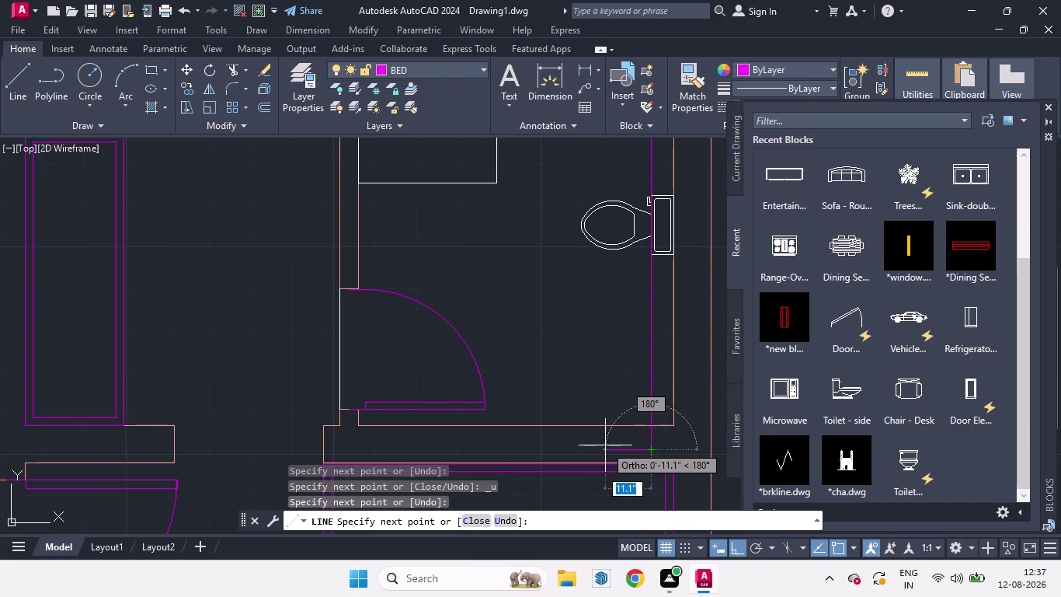
Finish the current line and draw a rectangular counter in the bathroom corner.
key(space)
text(RE)
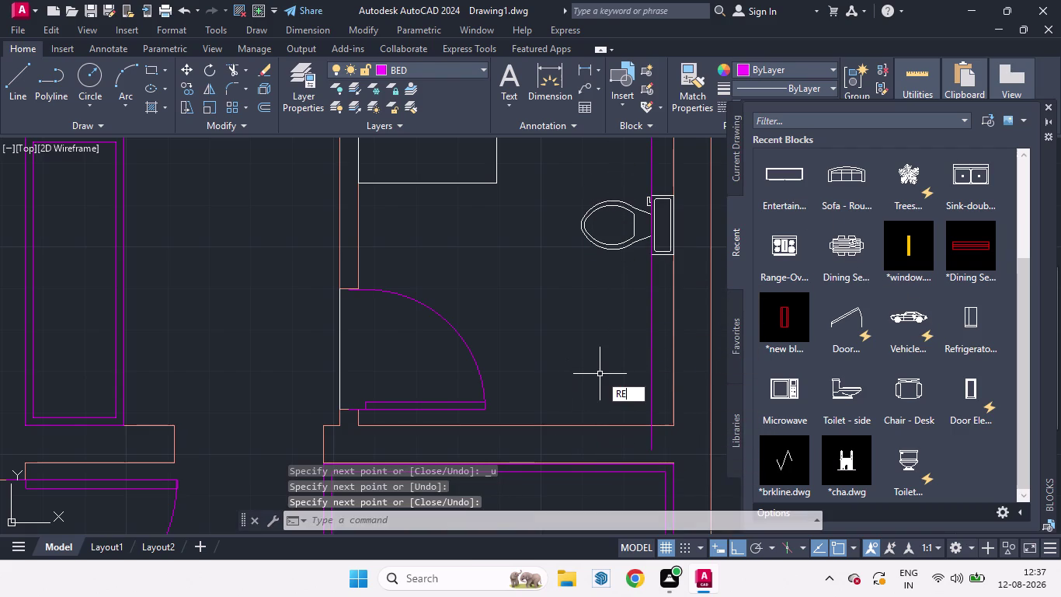
text(C)
key(Return)
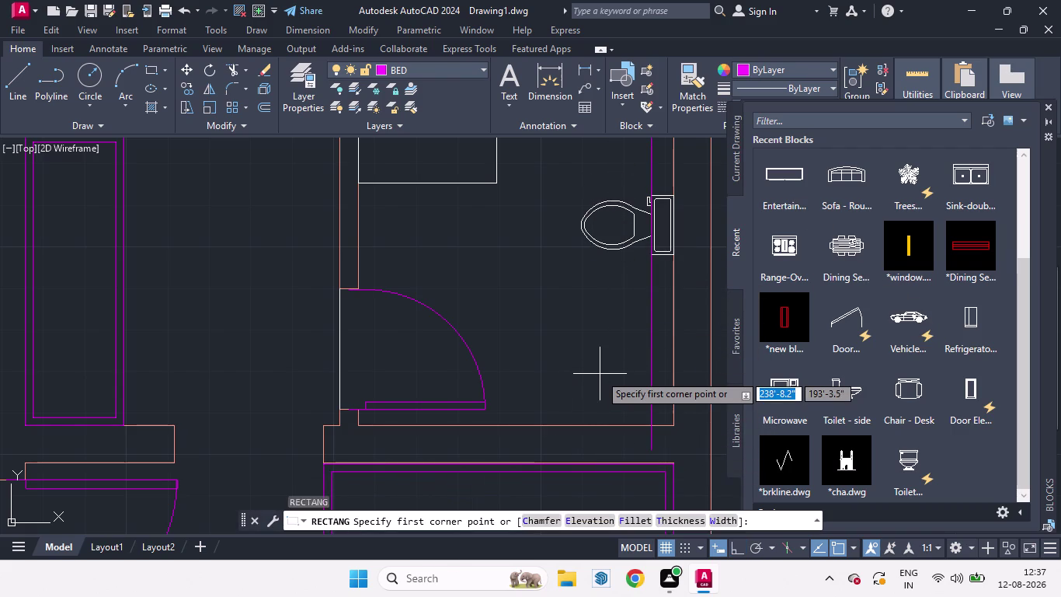
click(670, 426)
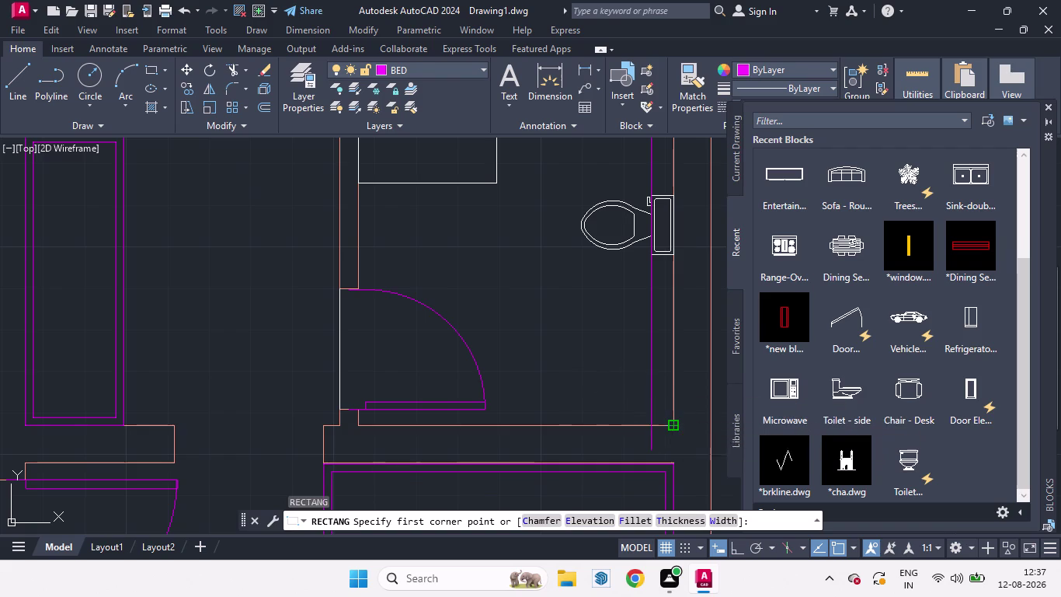
click(596, 311)
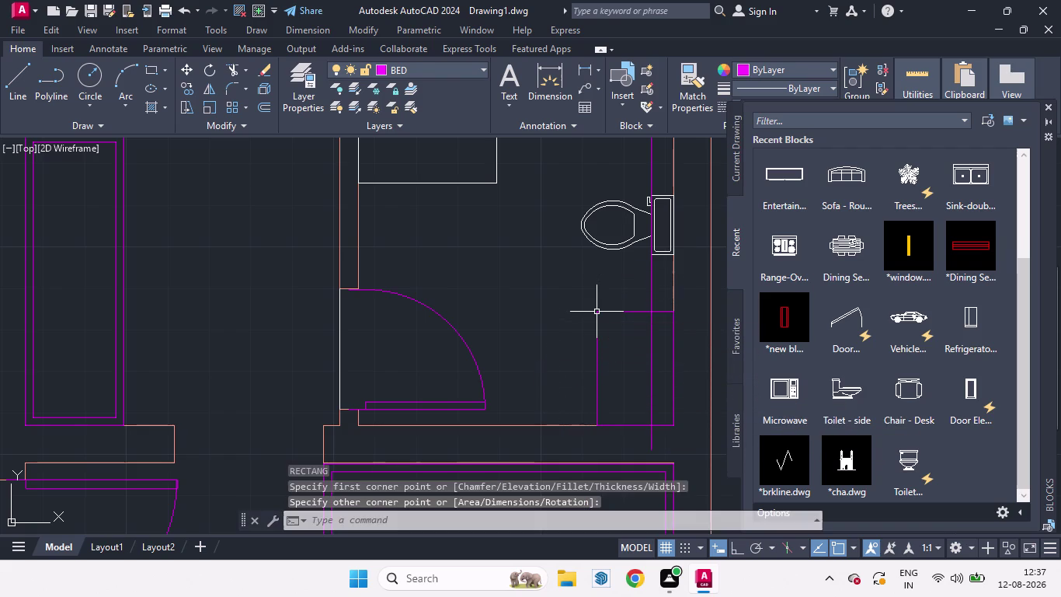
Trim the wall line and leftover segment running through the new counter.
text(TR)
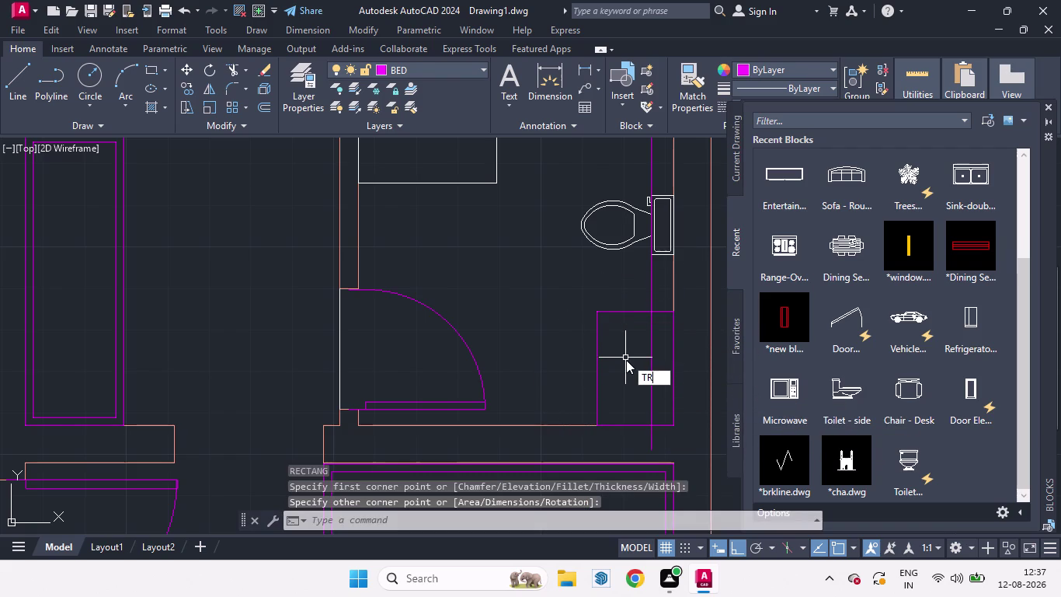
key(Return)
key(Return)
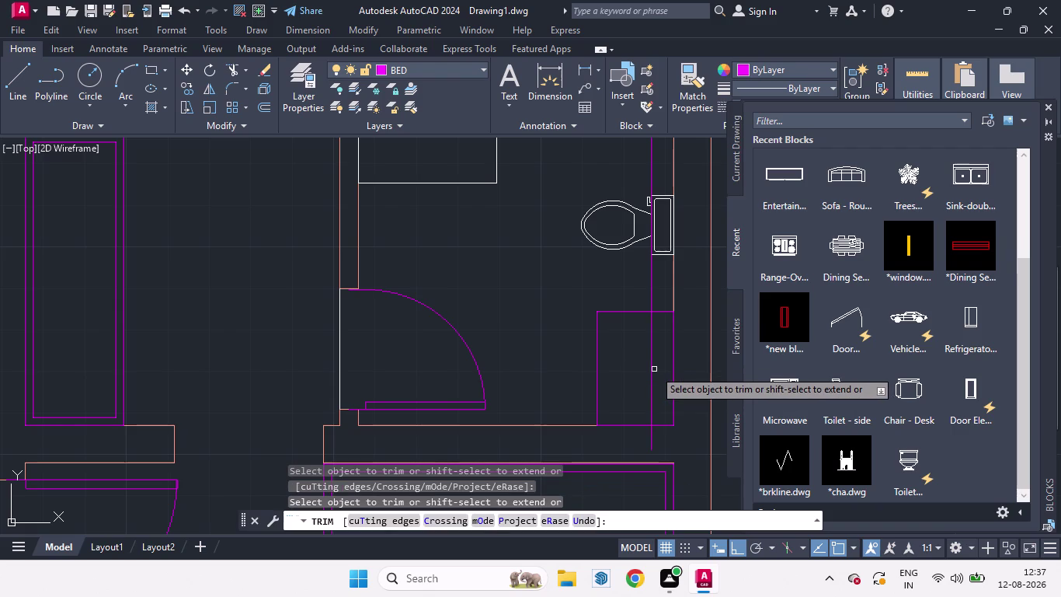
click(652, 369)
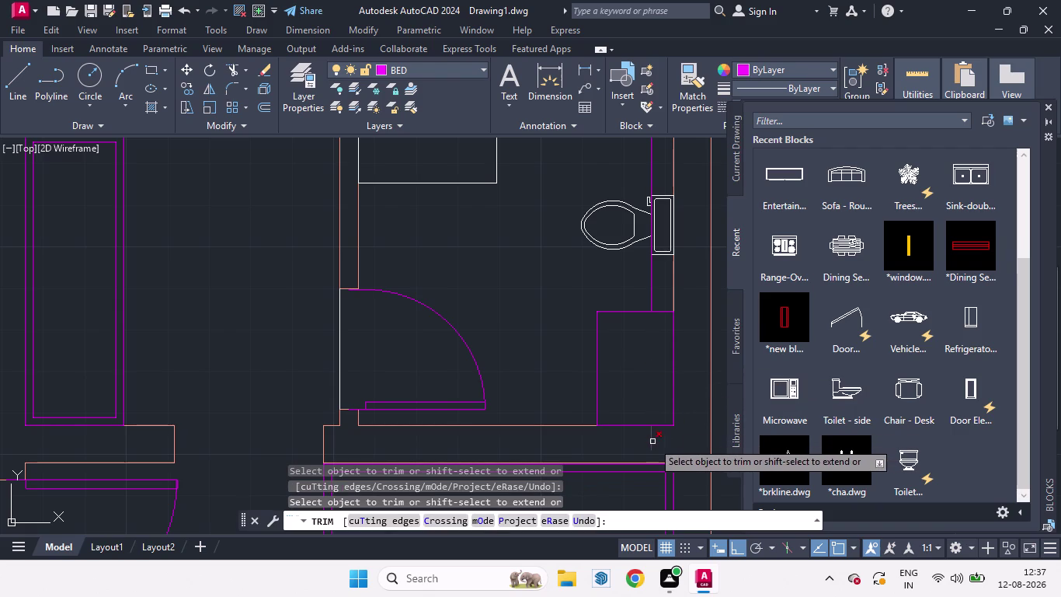
click(653, 441)
scroll(down, 3)
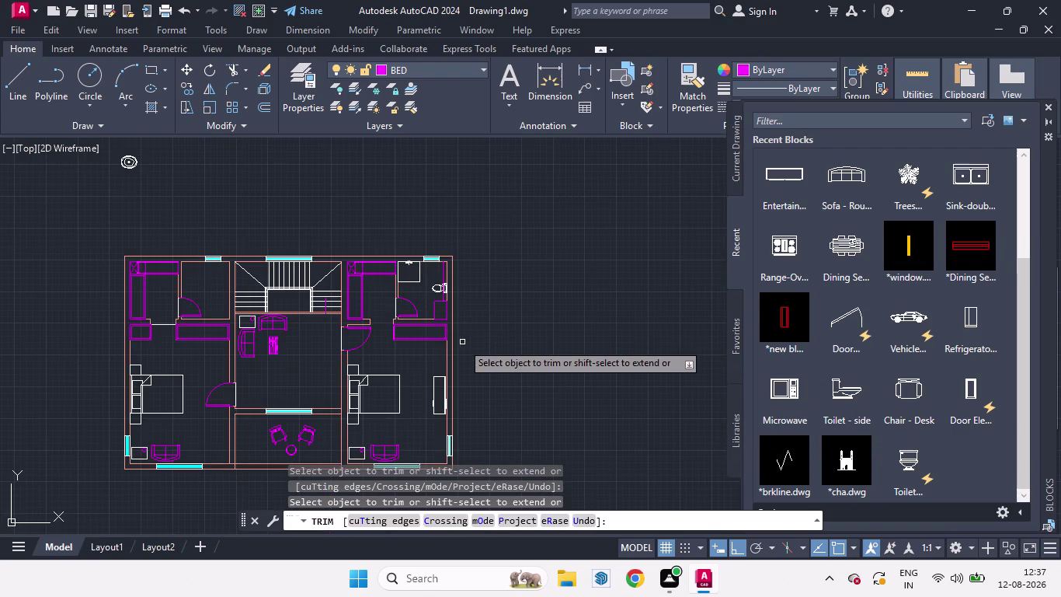
key(space)
scroll(up, 3)
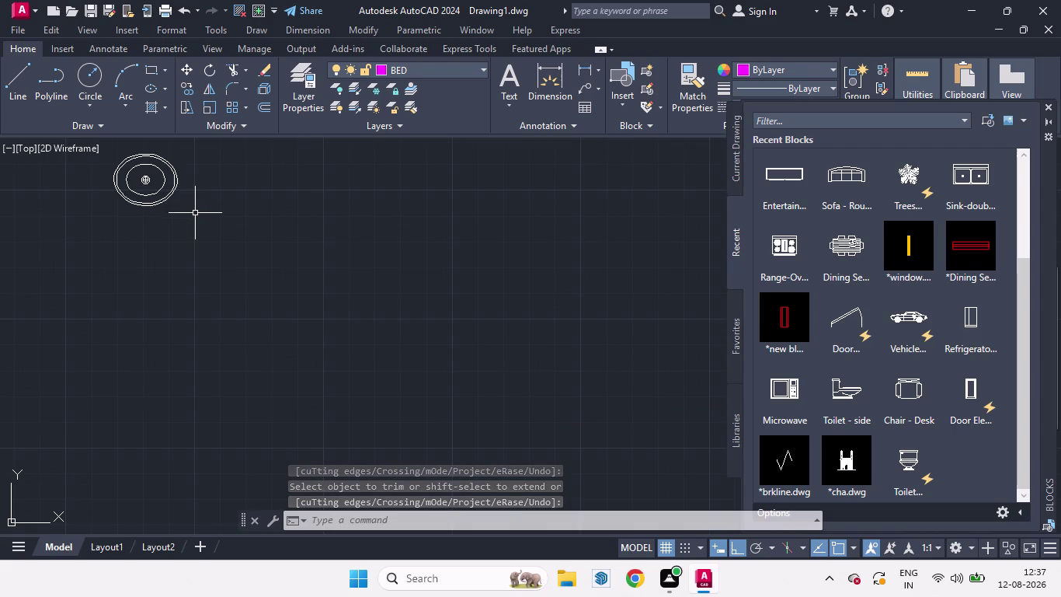
Rotate the washbasin symbol 270°.
drag(184, 207, 177, 205)
click(109, 149)
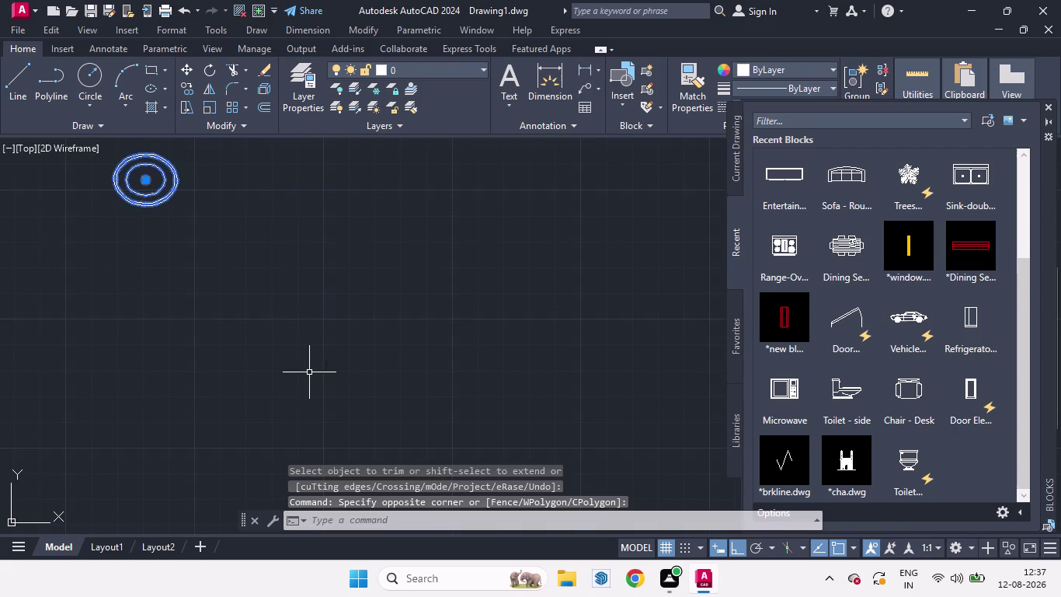
text(RO)
key(Return)
click(261, 351)
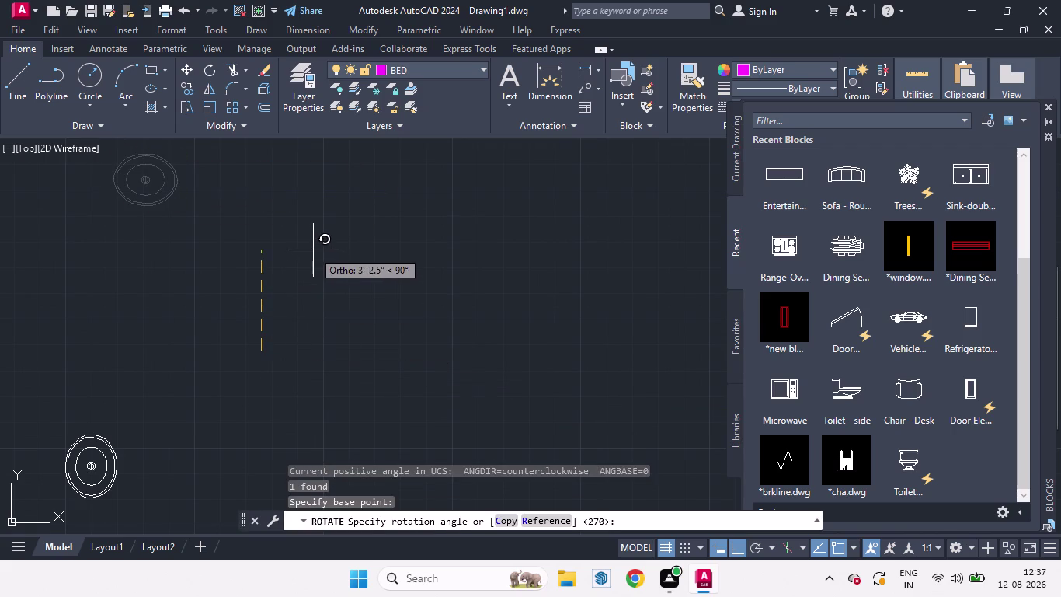
click(313, 250)
scroll(down, 3)
scroll(up, 3)
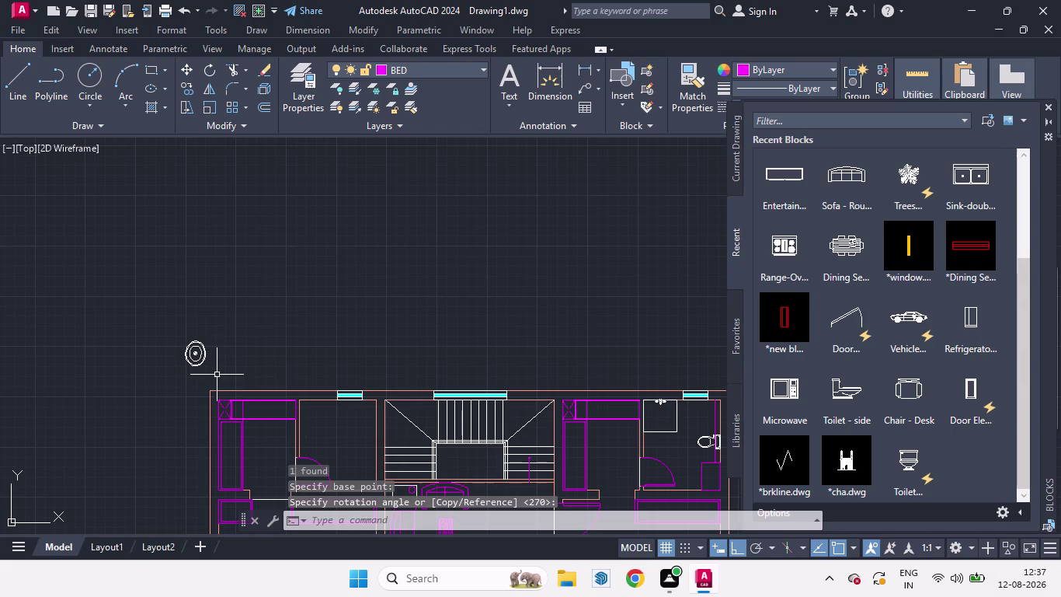
scroll(up, 3)
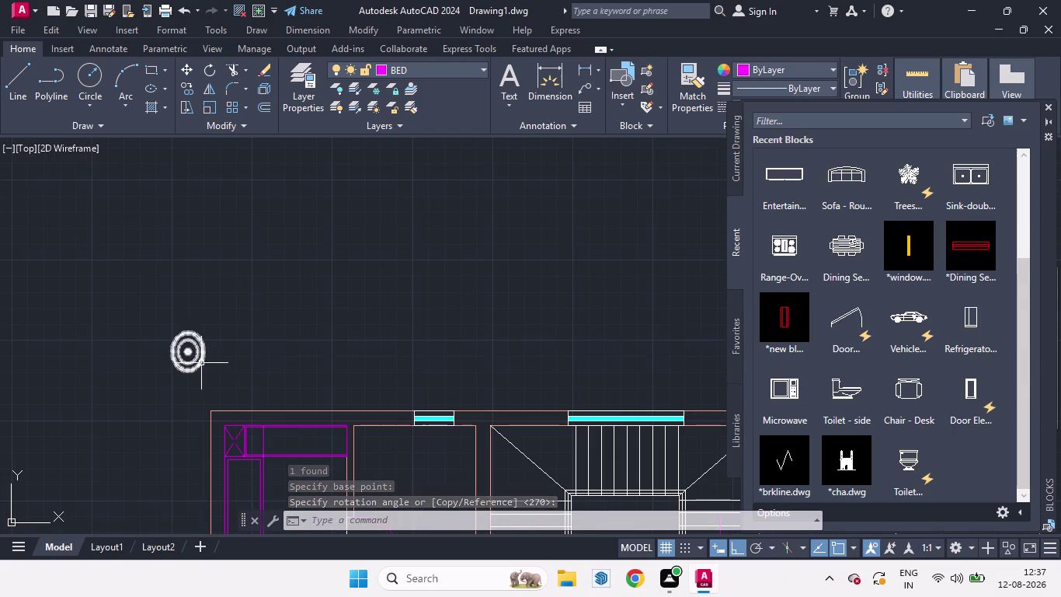
Scale the washbasin down to a smaller size.
click(201, 362)
key(s)
key(c)
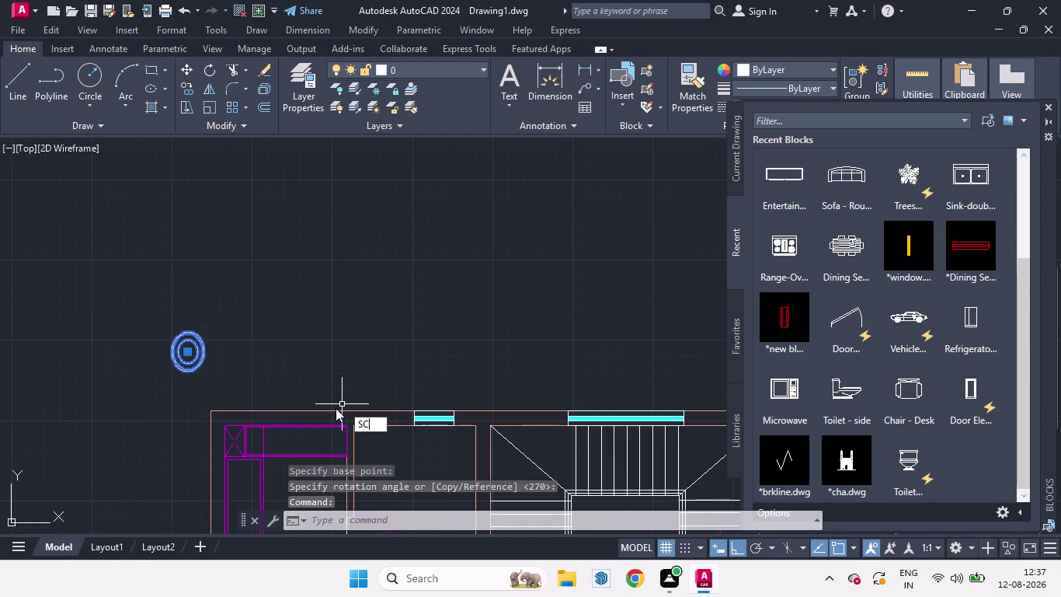
key(Return)
click(224, 379)
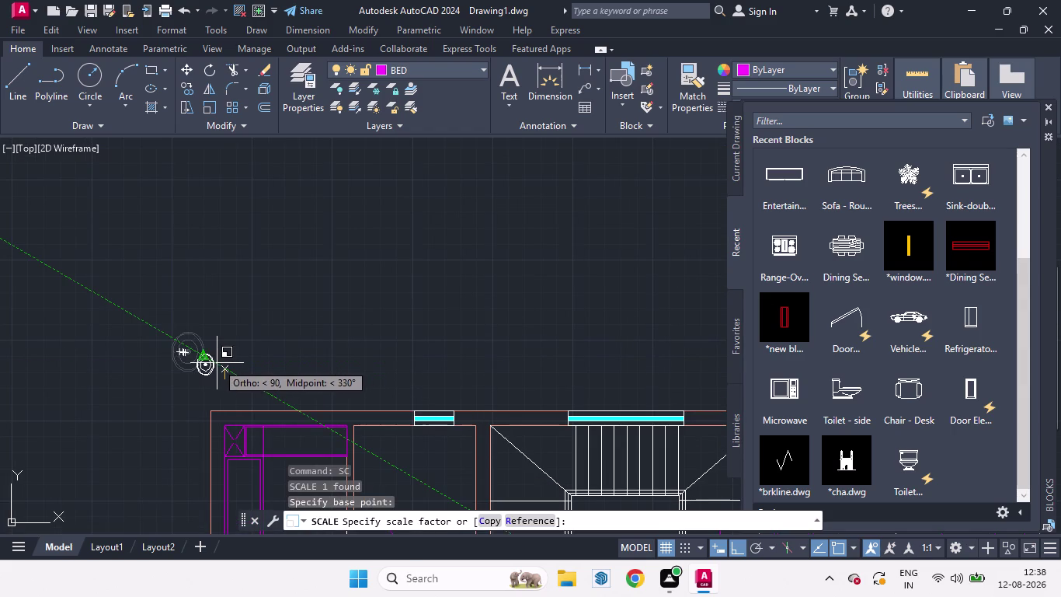
click(216, 362)
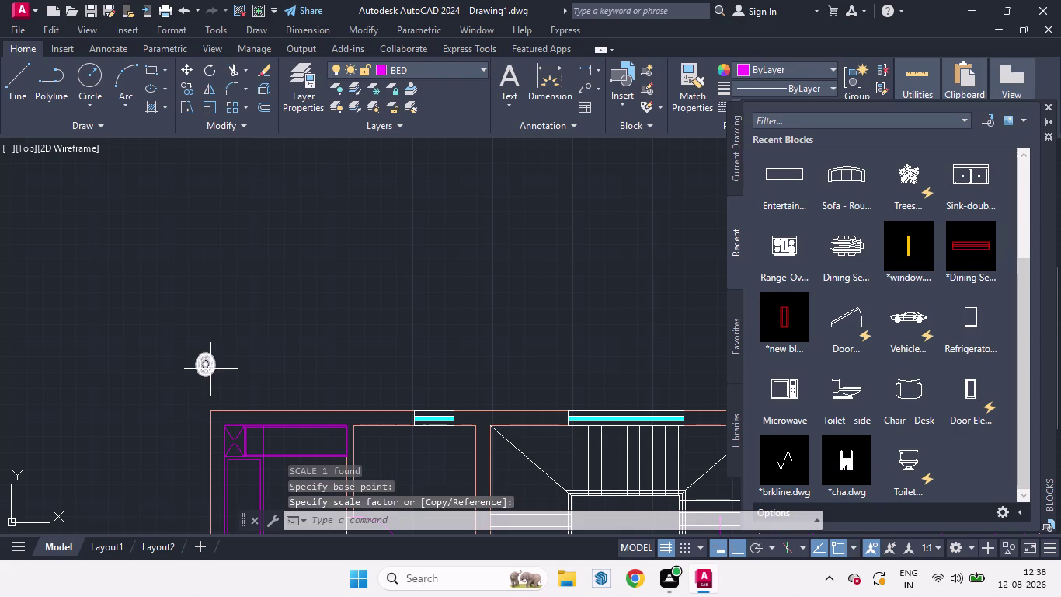
Move the washbasin into the new bathroom counter with ortho mode off.
click(211, 369)
key(m)
key(Return)
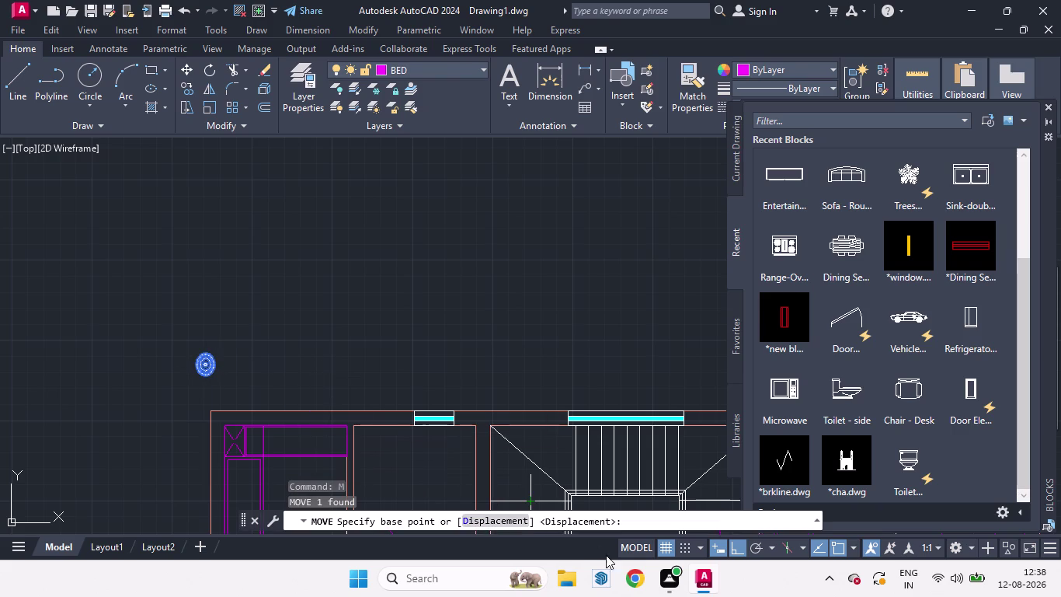
click(733, 552)
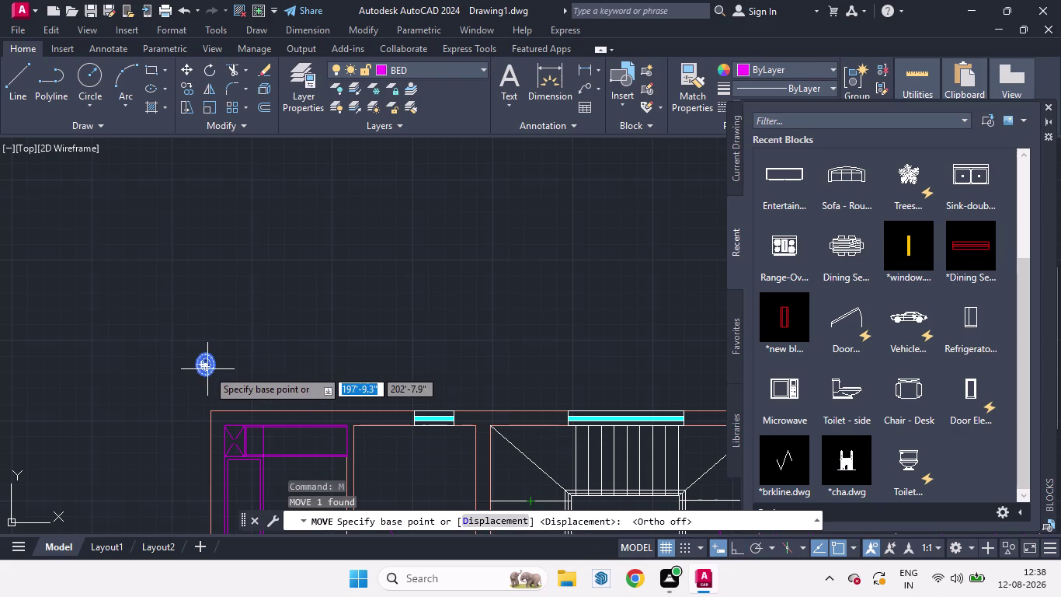
click(206, 369)
scroll(down, 3)
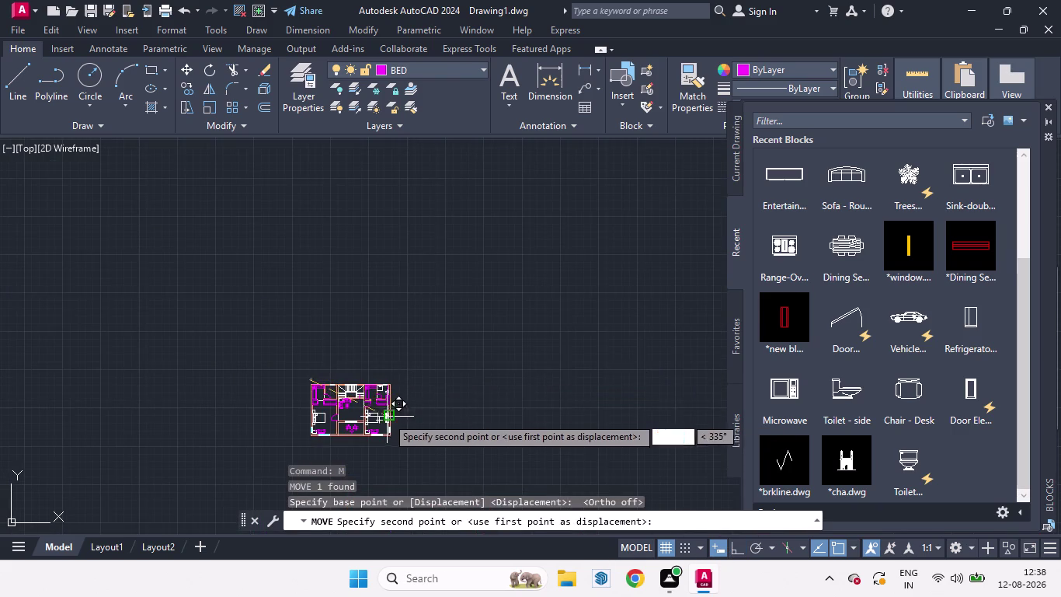
scroll(up, 3)
scroll(up, 3)
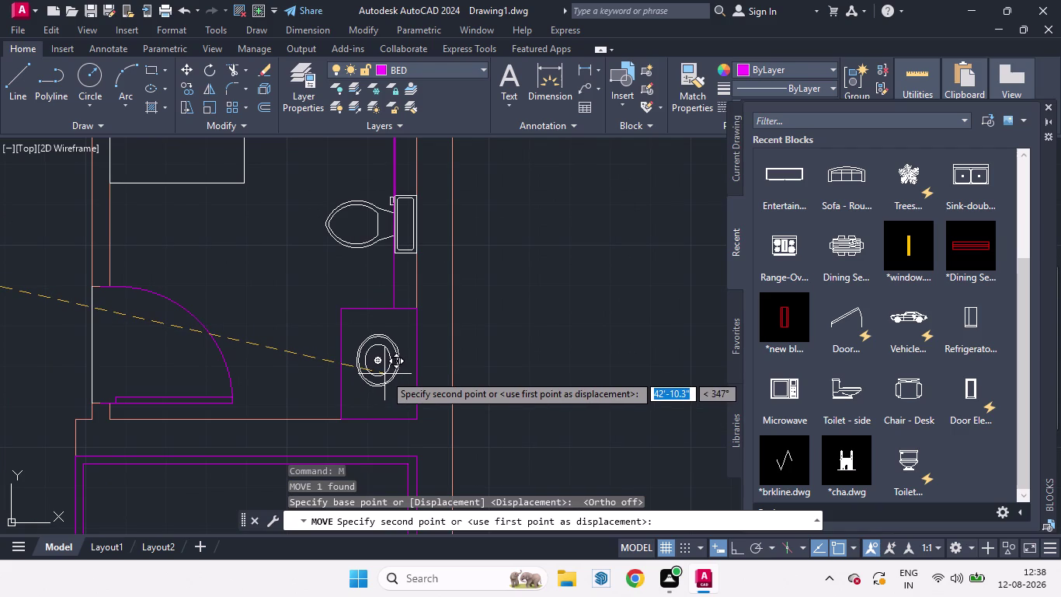
click(385, 374)
Put the placed washbasin on the BED layer.
scroll(up, 3)
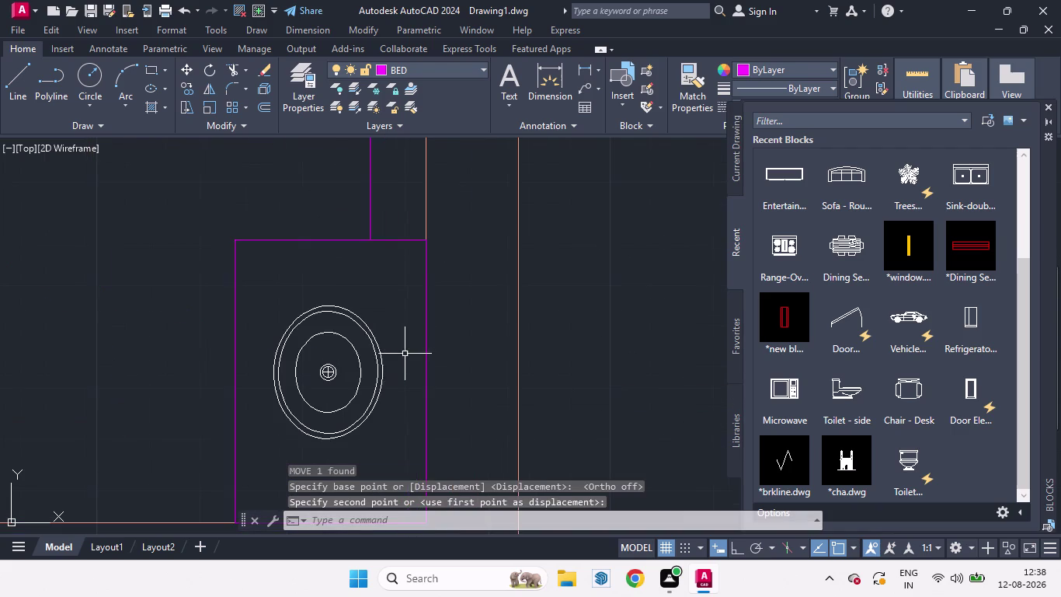
click(373, 352)
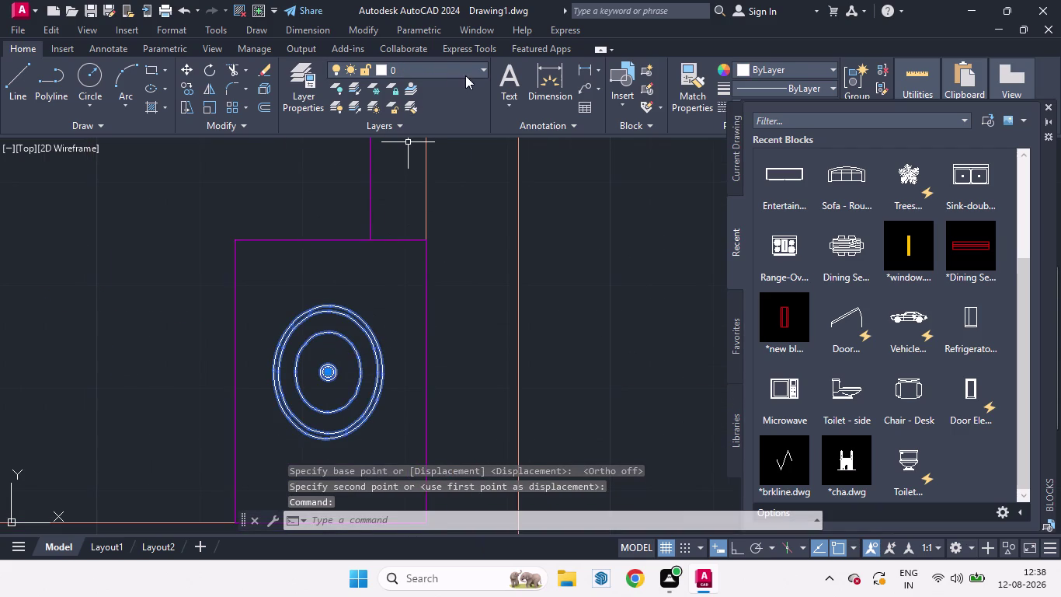
click(479, 68)
click(411, 109)
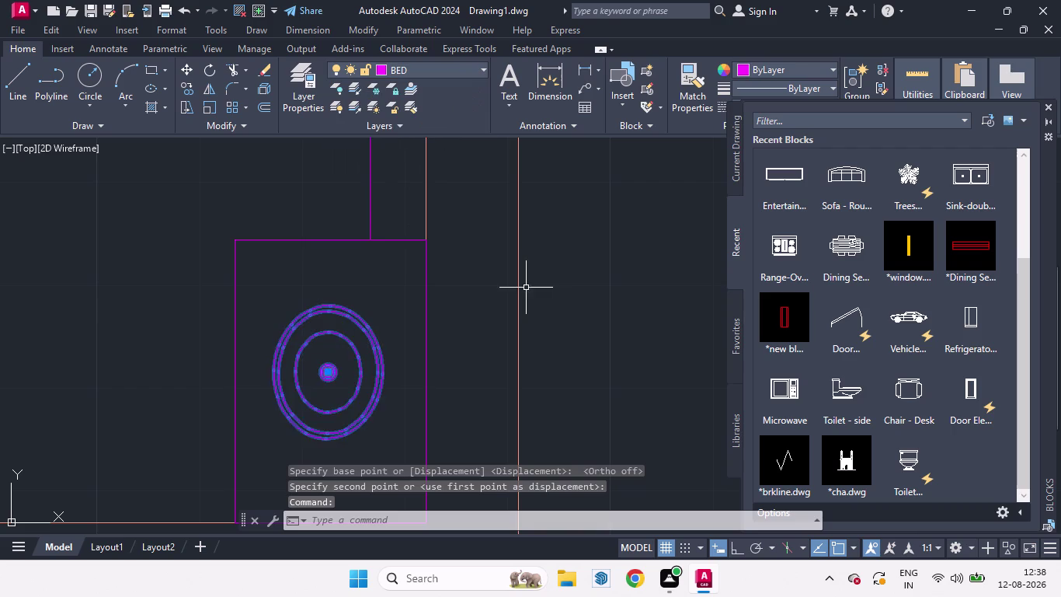
scroll(down, 3)
Cancel the repeated move and select the toilet, washbasin and counter pieces.
key(space)
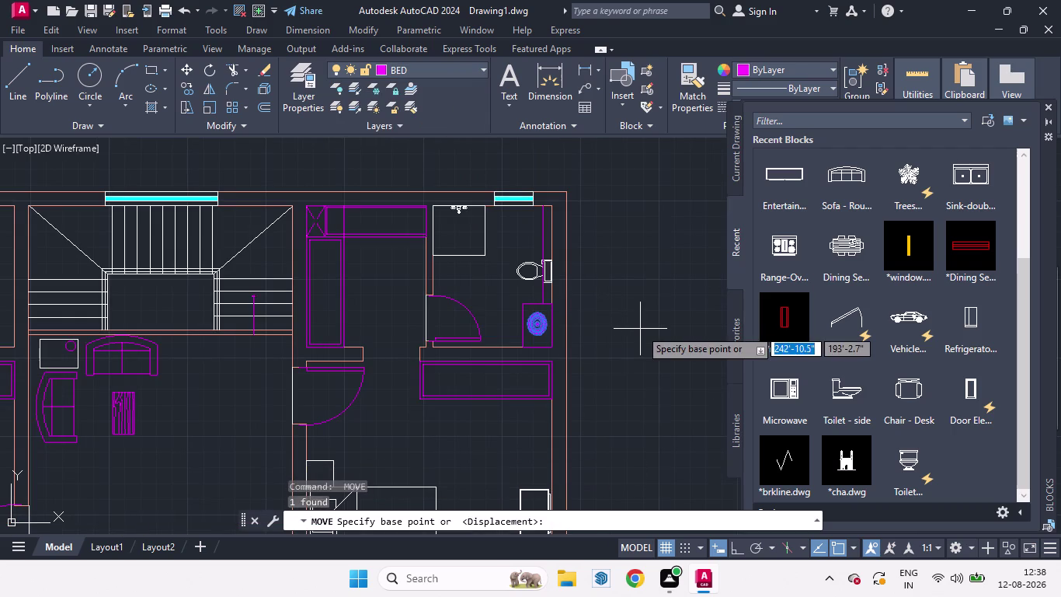
key(Escape)
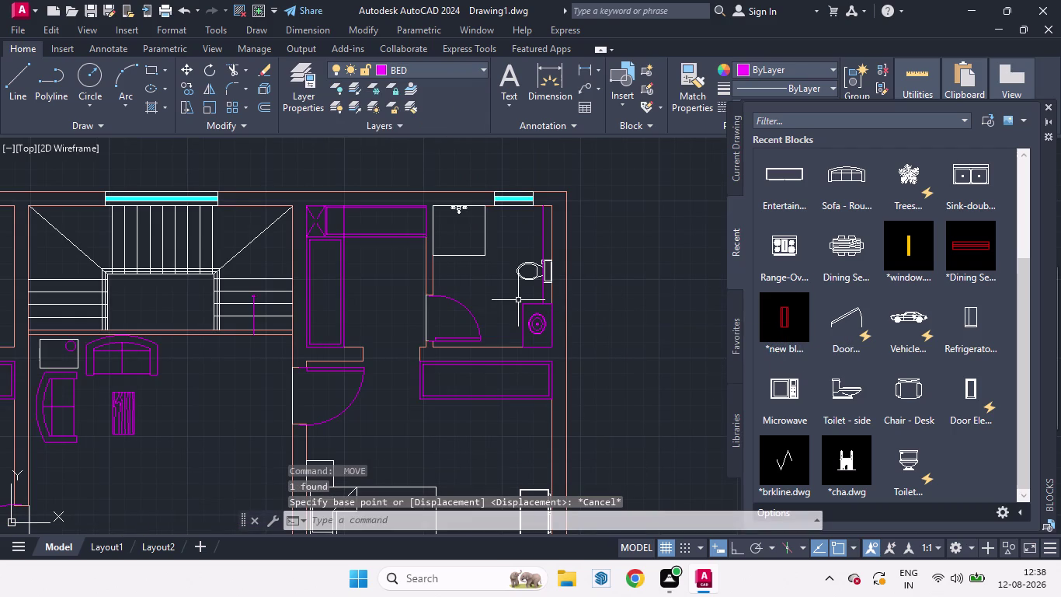
scroll(up, 3)
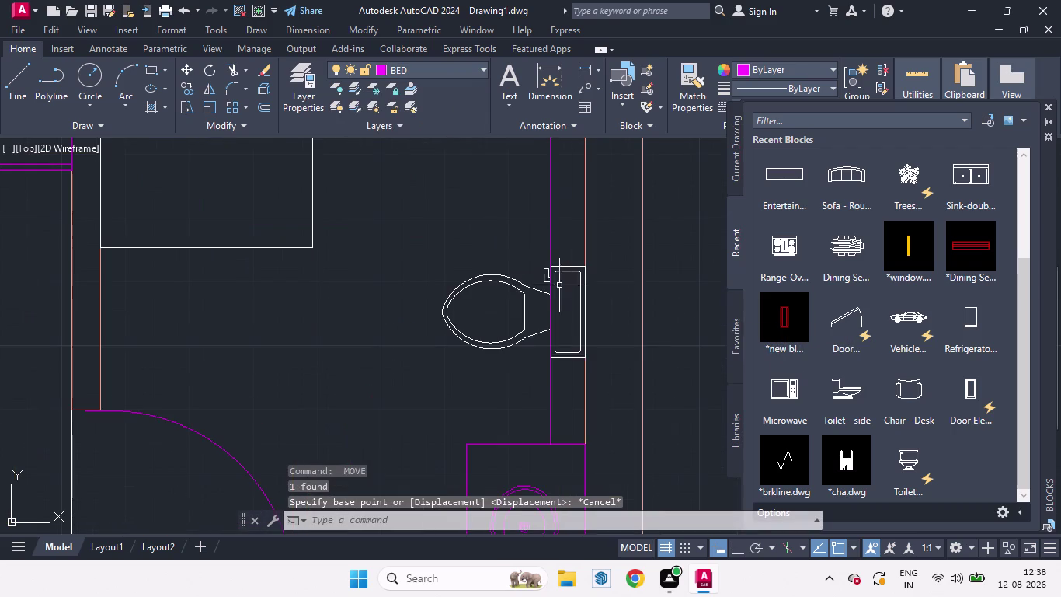
scroll(down, 3)
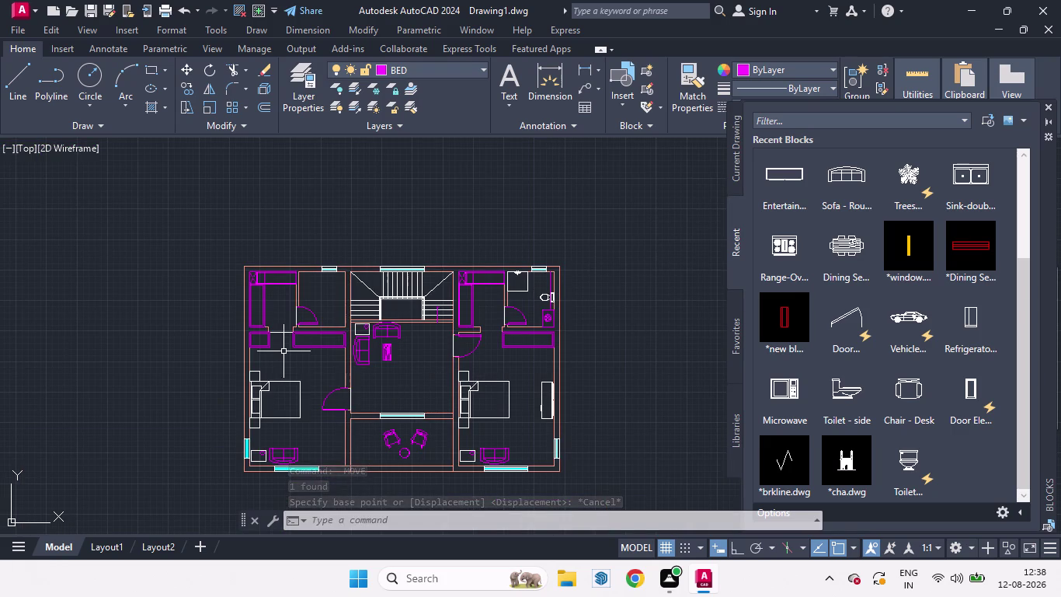
scroll(up, 3)
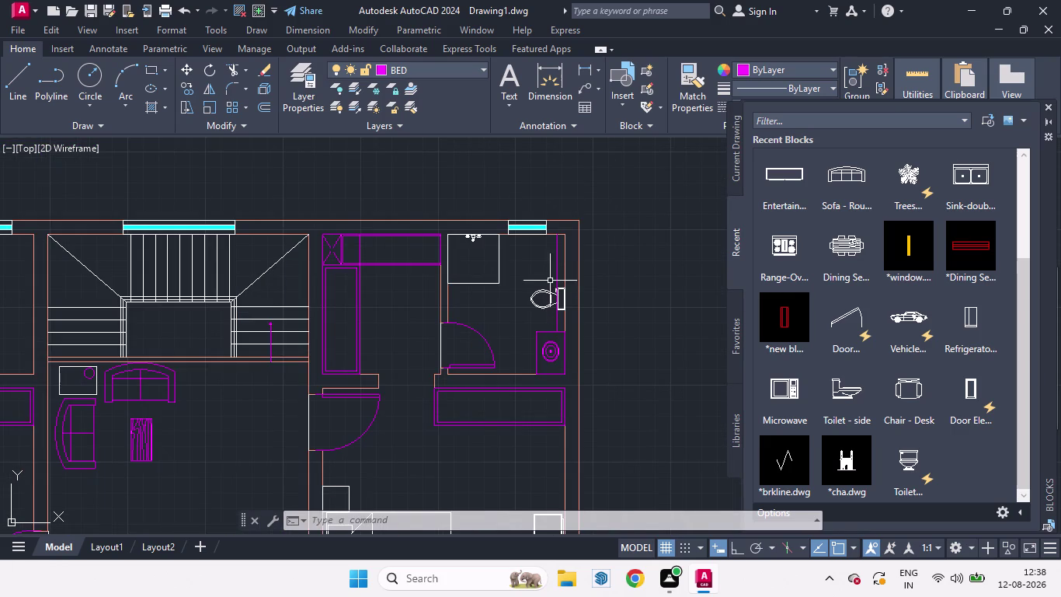
click(558, 273)
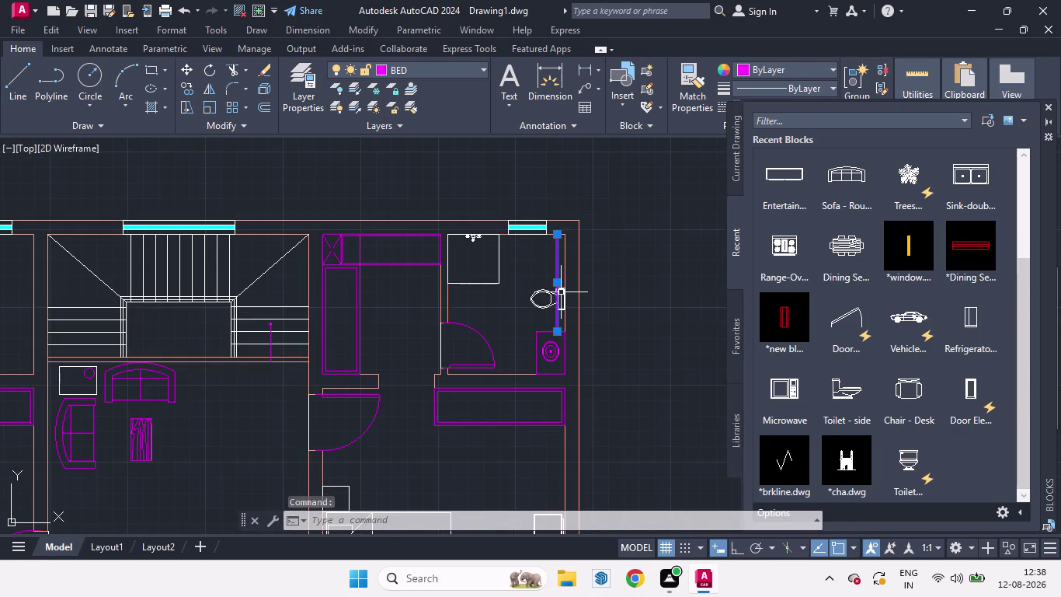
scroll(up, 3)
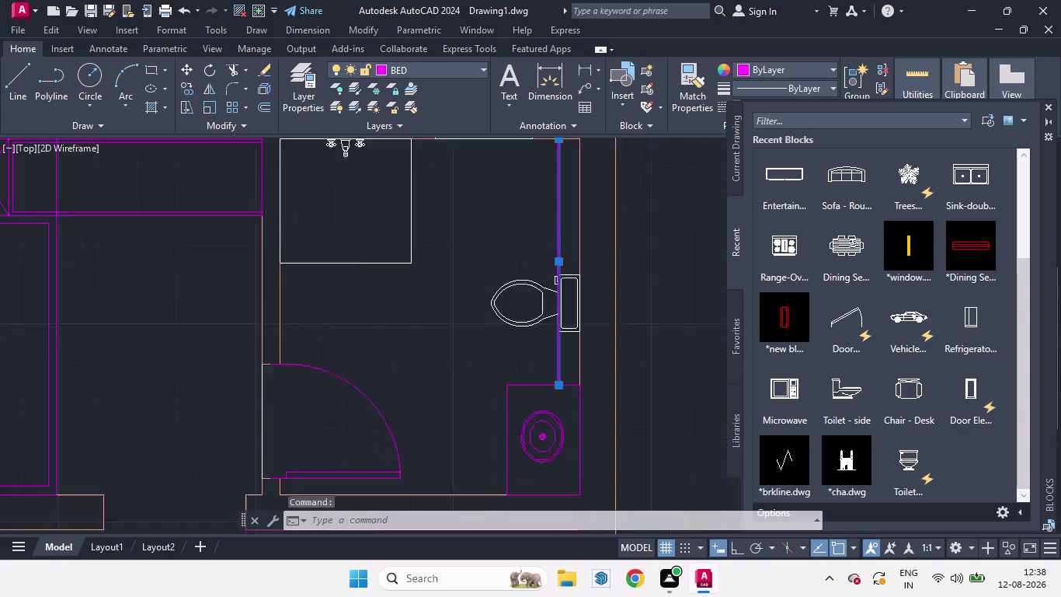
scroll(up, 3)
click(549, 287)
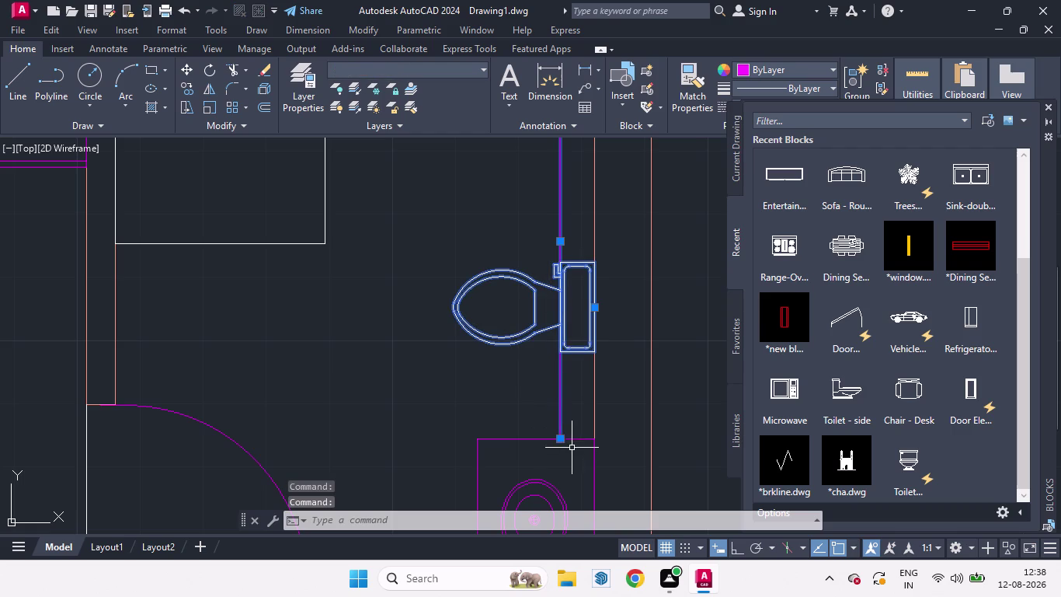
click(574, 438)
click(546, 484)
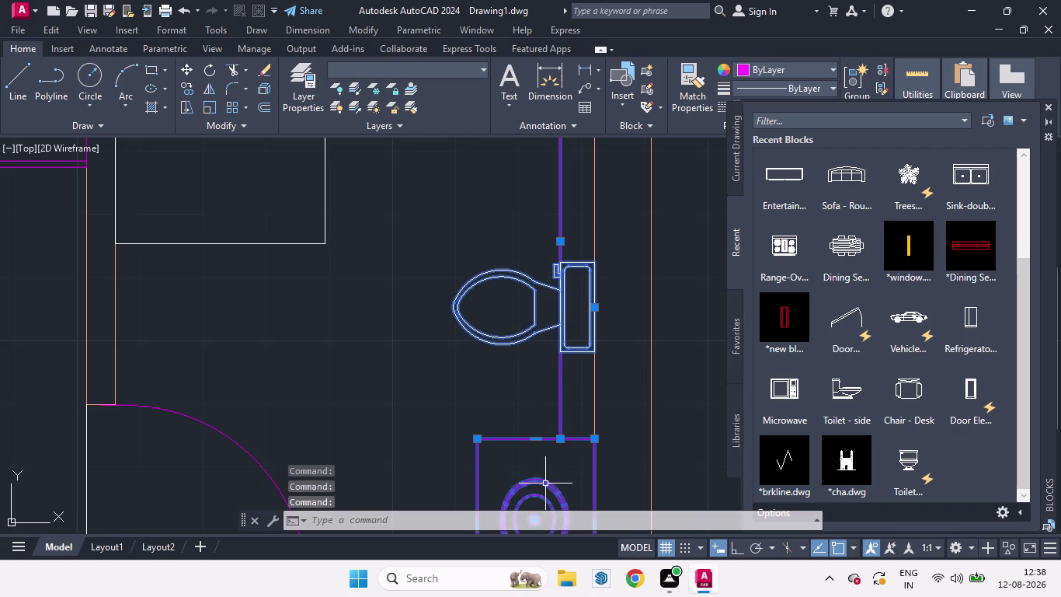
scroll(down, 3)
Copy the selected fixtures from the basin corner into the left bathroom.
text(C)
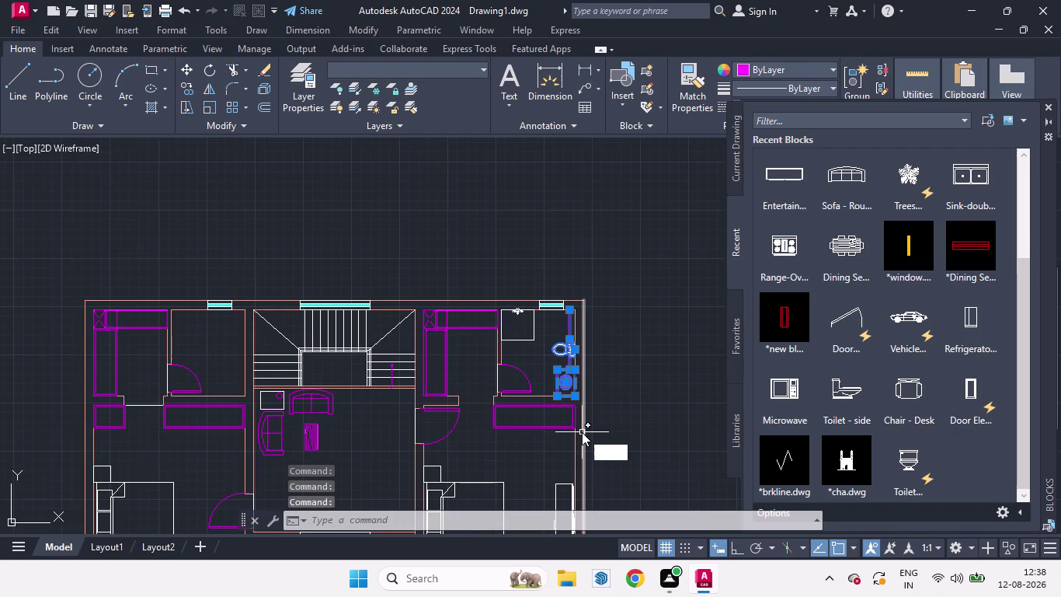
text(O)
key(Return)
scroll(up, 3)
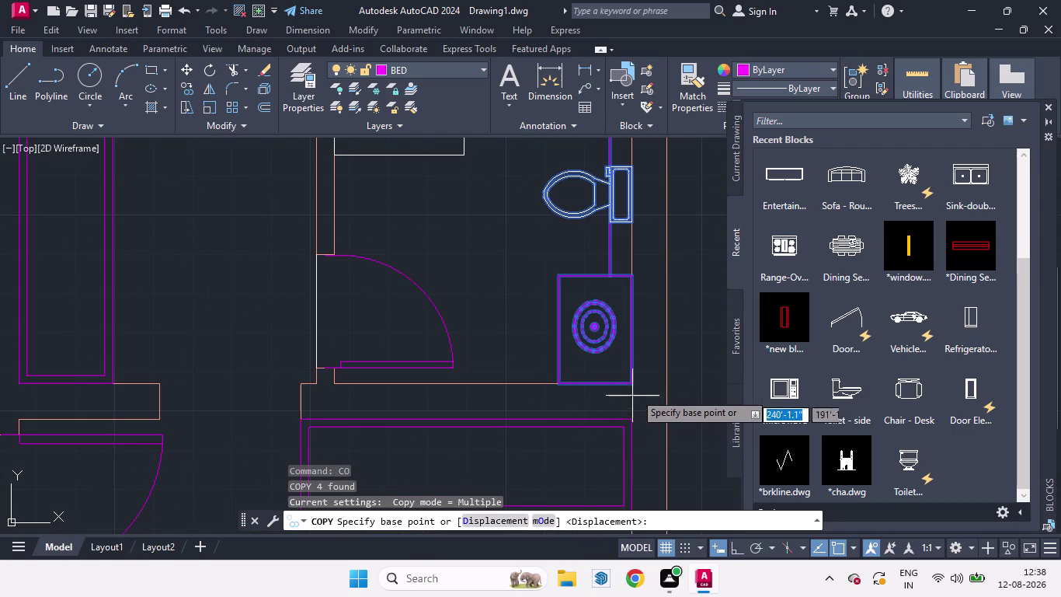
click(632, 383)
scroll(down, 3)
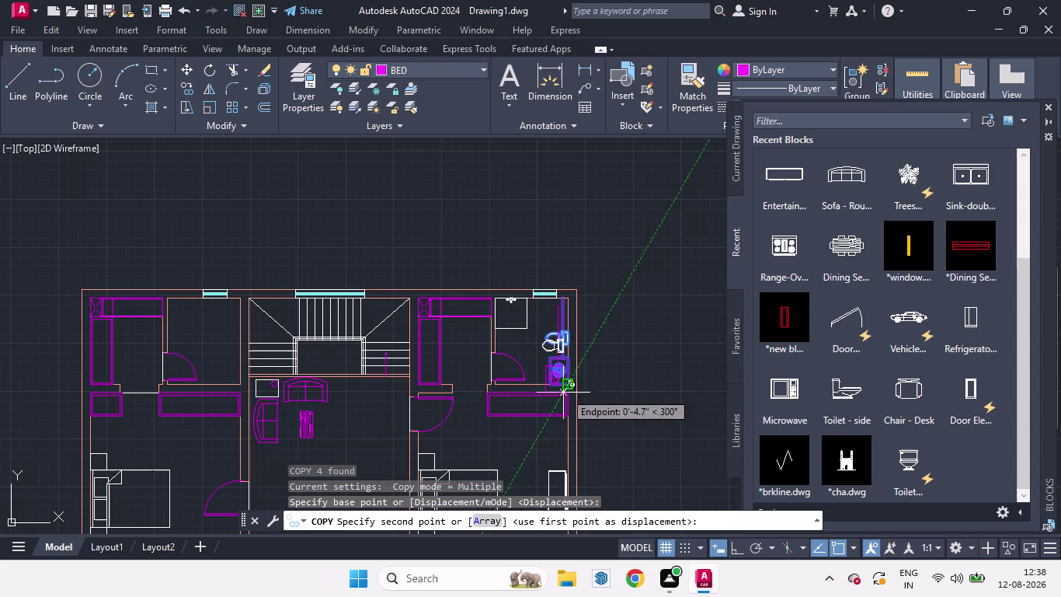
click(736, 549)
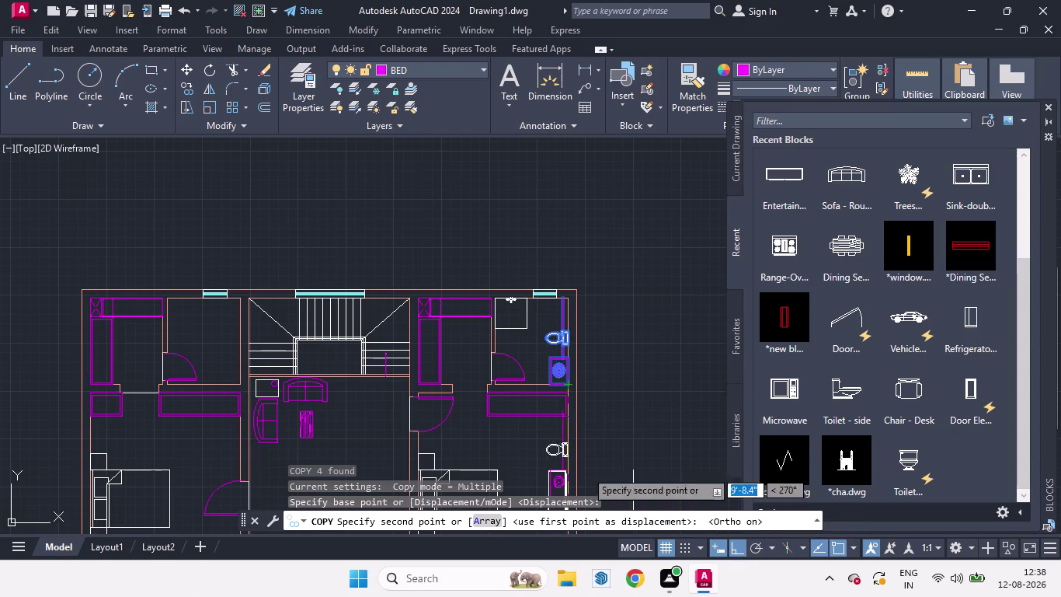
scroll(up, 3)
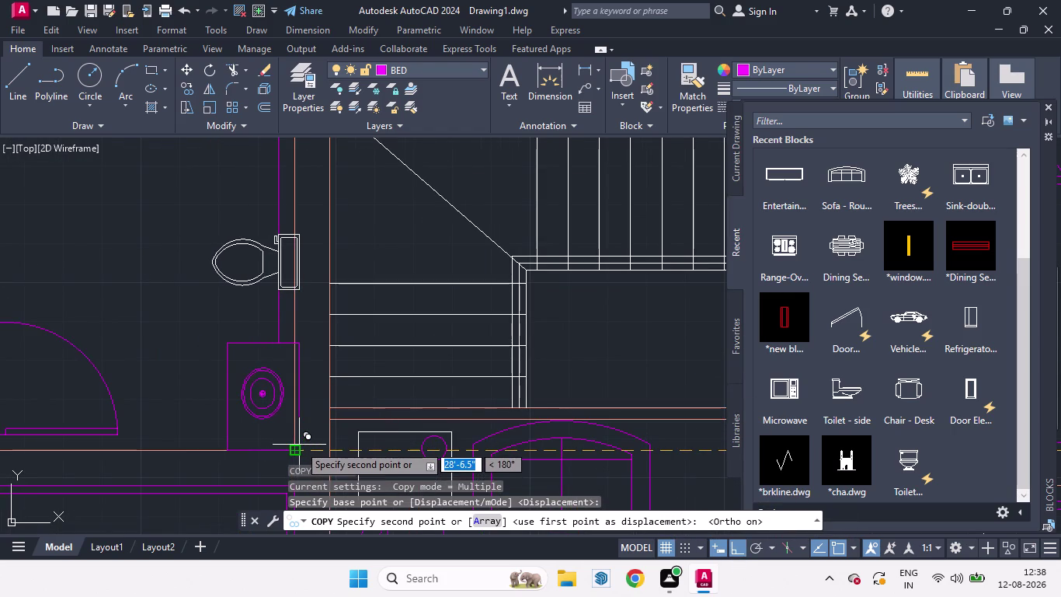
click(295, 447)
scroll(down, 3)
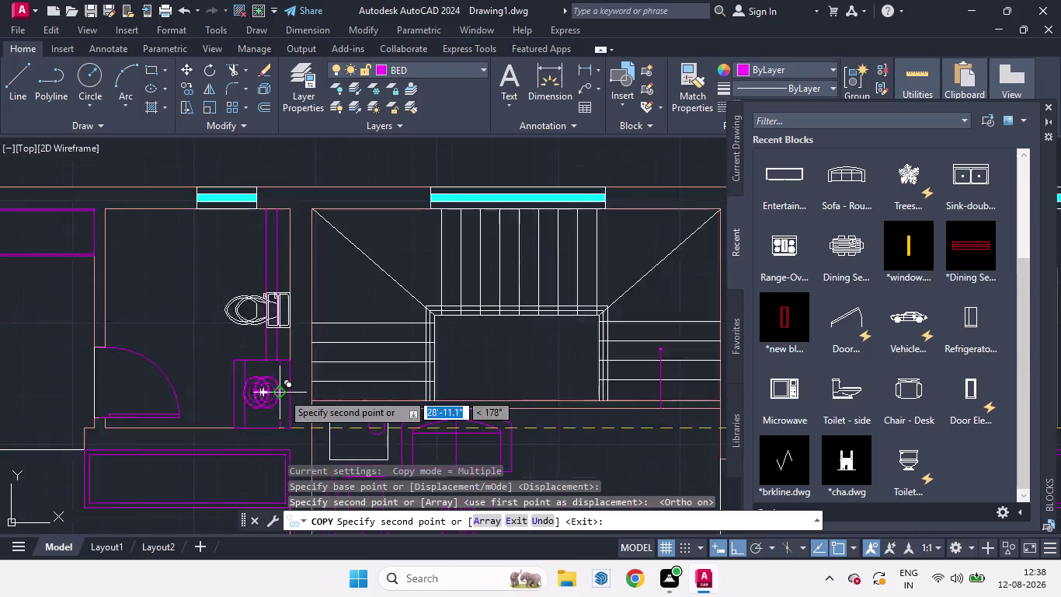
scroll(down, 3)
key(space)
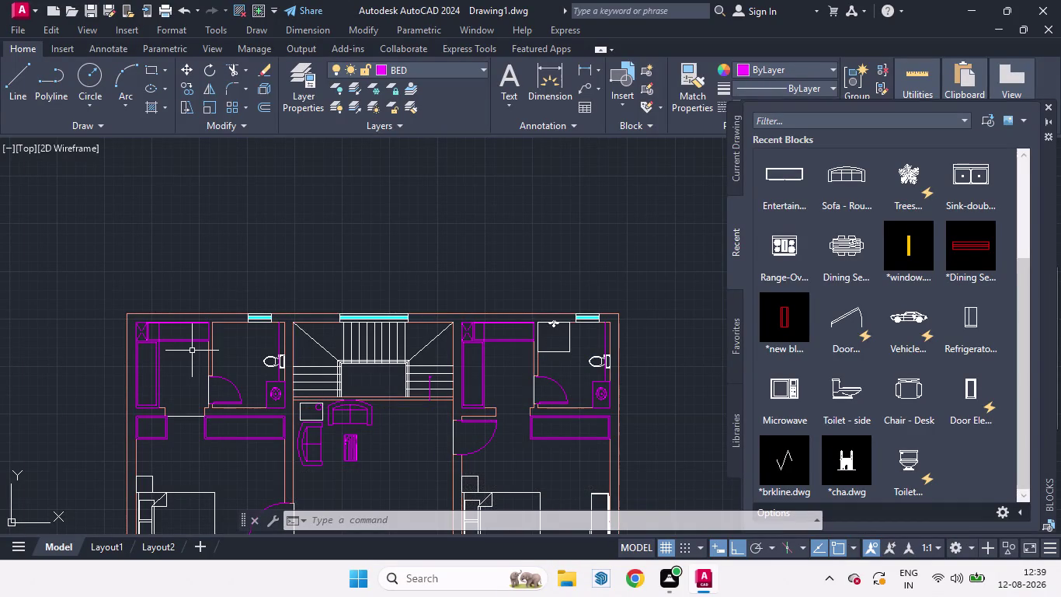
Centre the floor plan in view and close the Blocks palette.
scroll(down, 3)
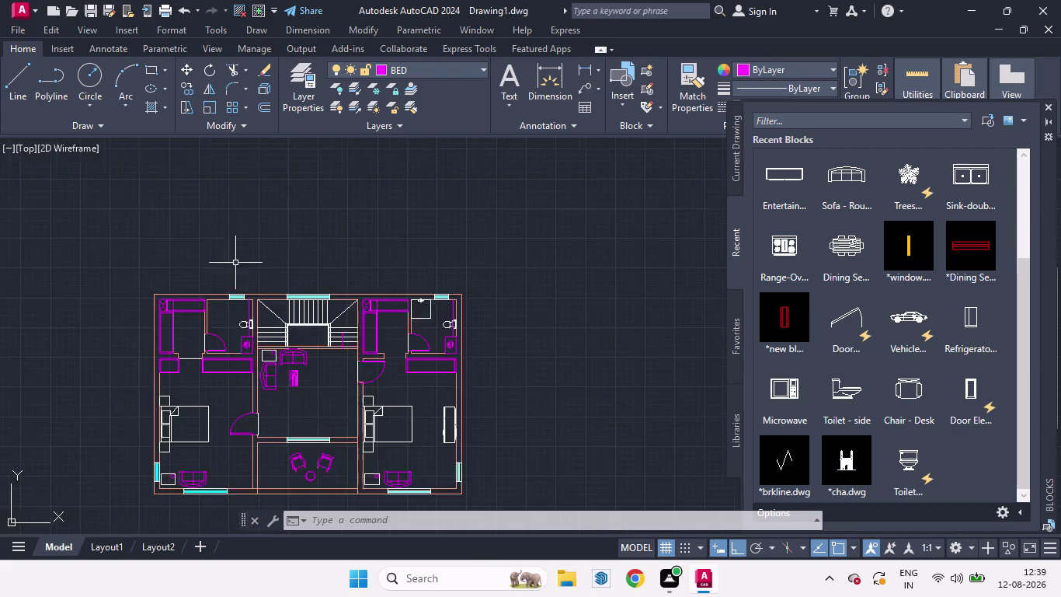
scroll(down, 3)
scroll(up, 3)
scroll(down, 3)
scroll(up, 3)
middle_drag(380, 305, 499, 308)
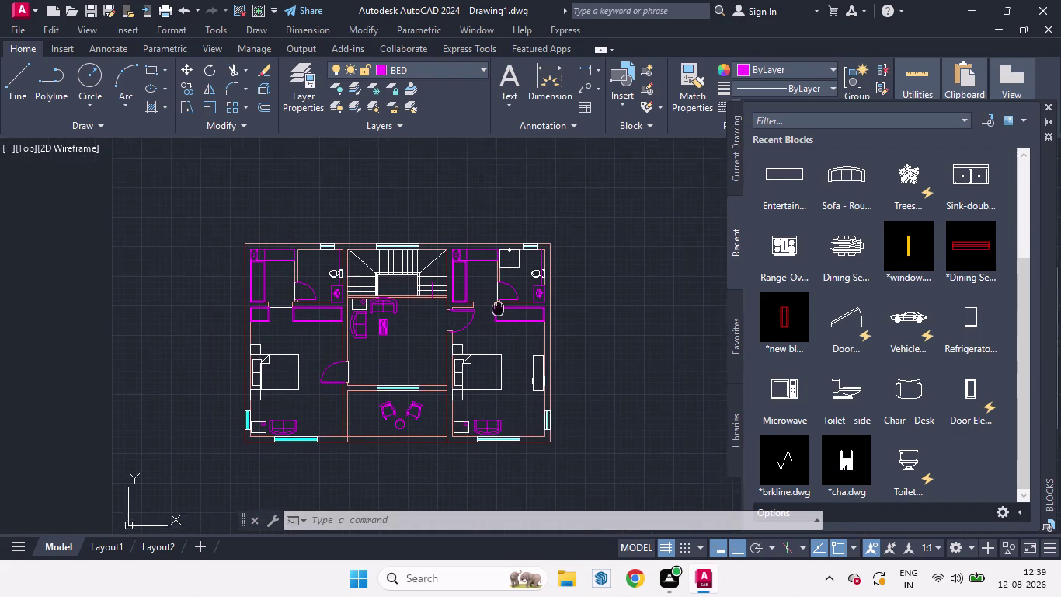
middle_drag(499, 309, 524, 301)
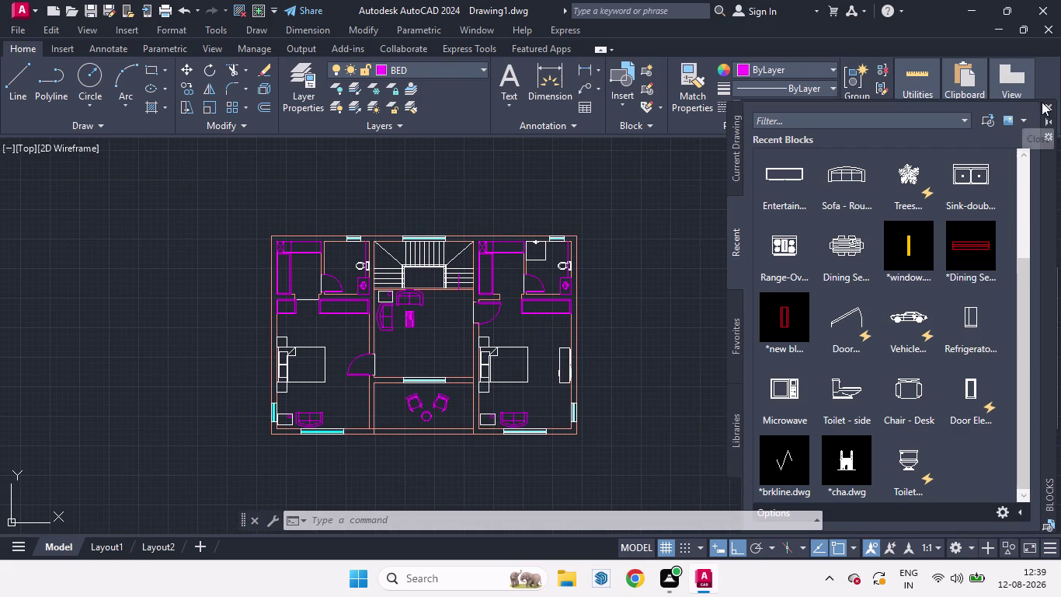
click(1052, 104)
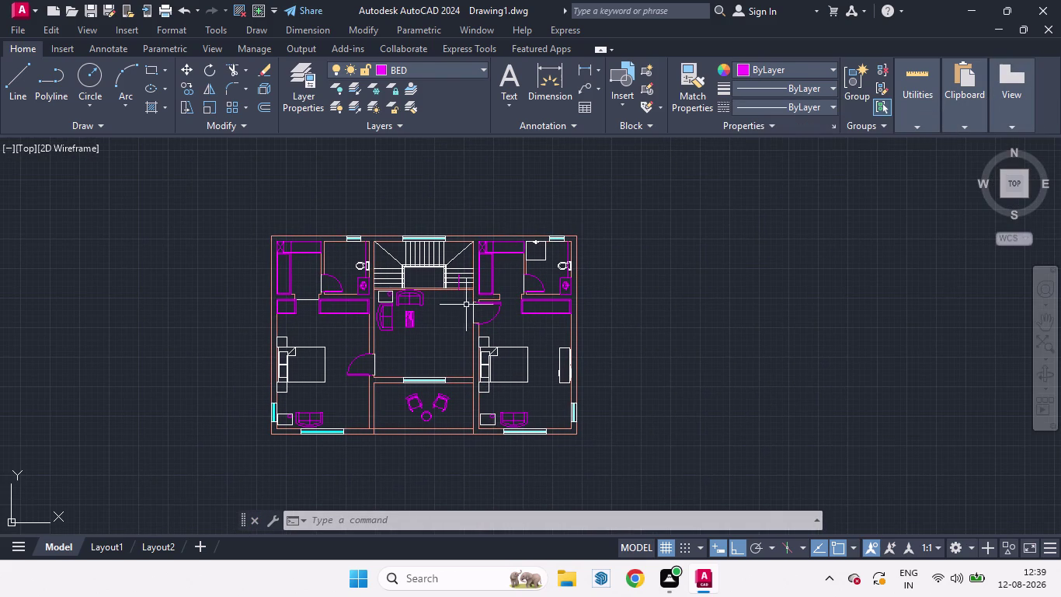
Make the dashed ACAD_ISO02W100 linetype current and start a new line.
scroll(up, 3)
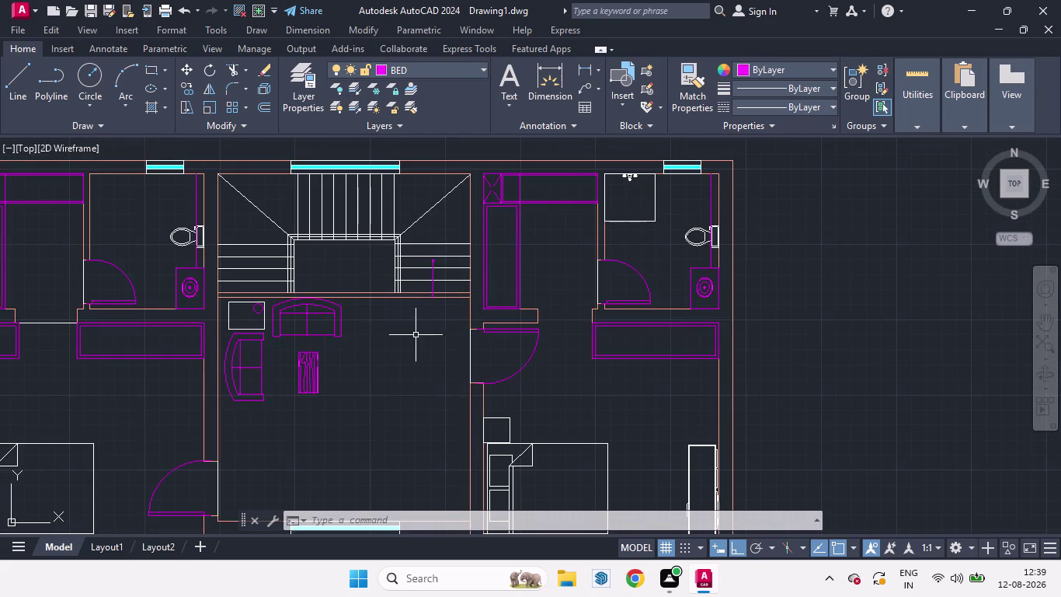
scroll(down, 3)
scroll(up, 3)
scroll(down, 3)
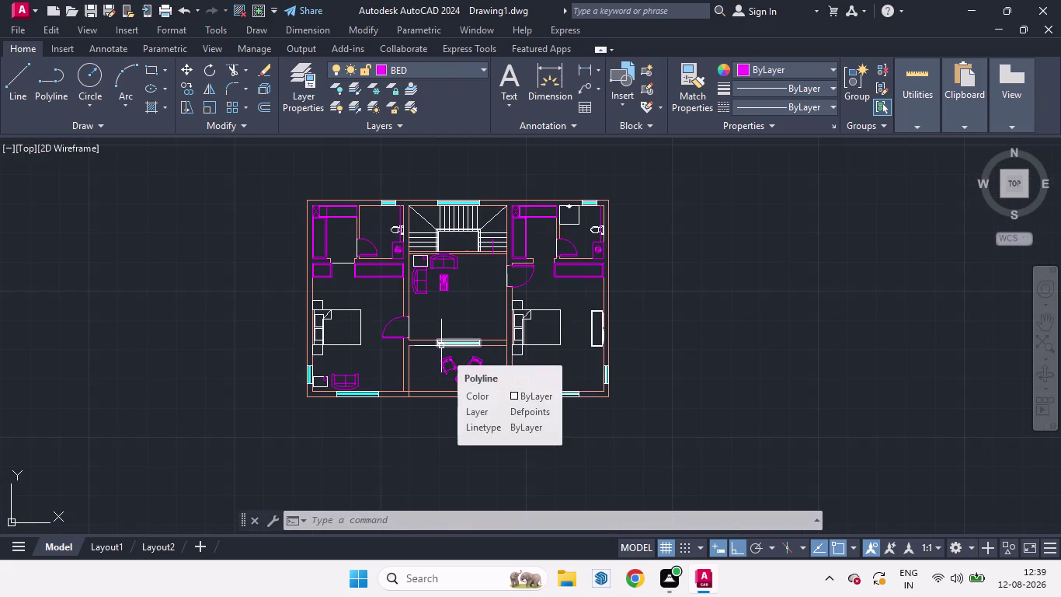
click(832, 105)
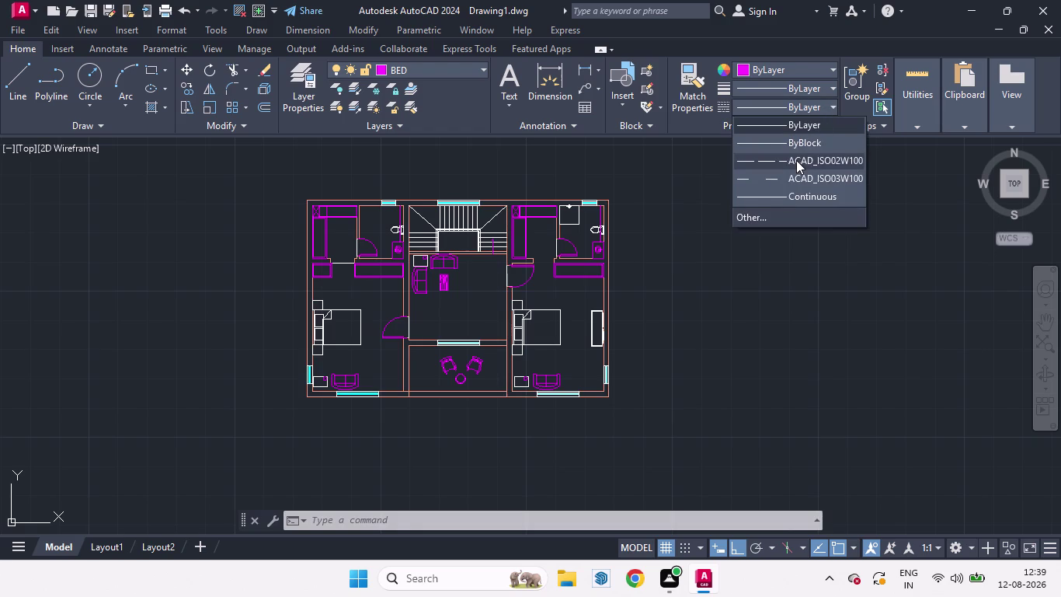
click(796, 161)
key(l)
key(Return)
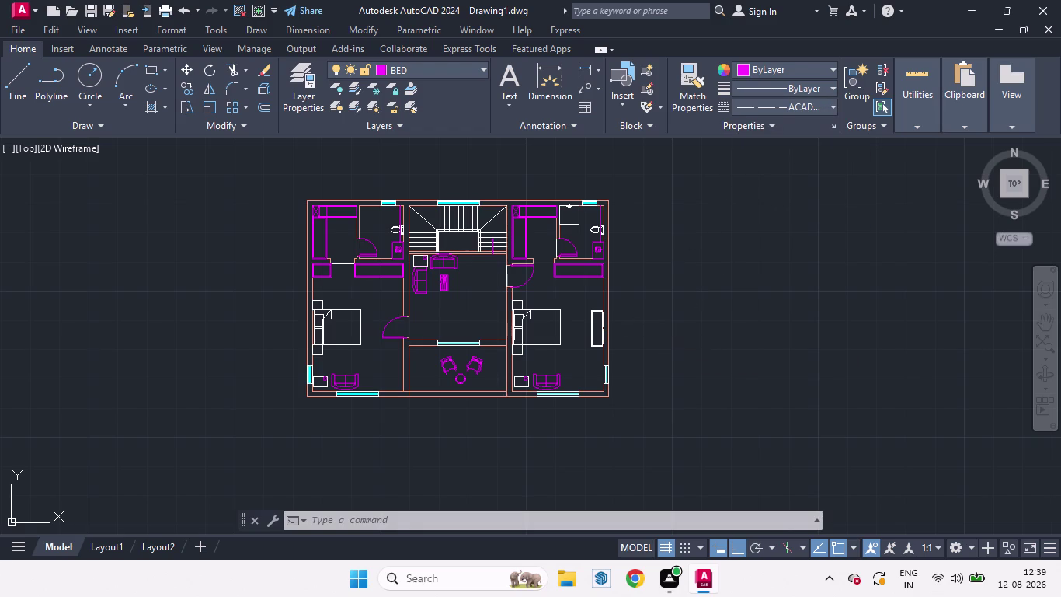
scroll(up, 3)
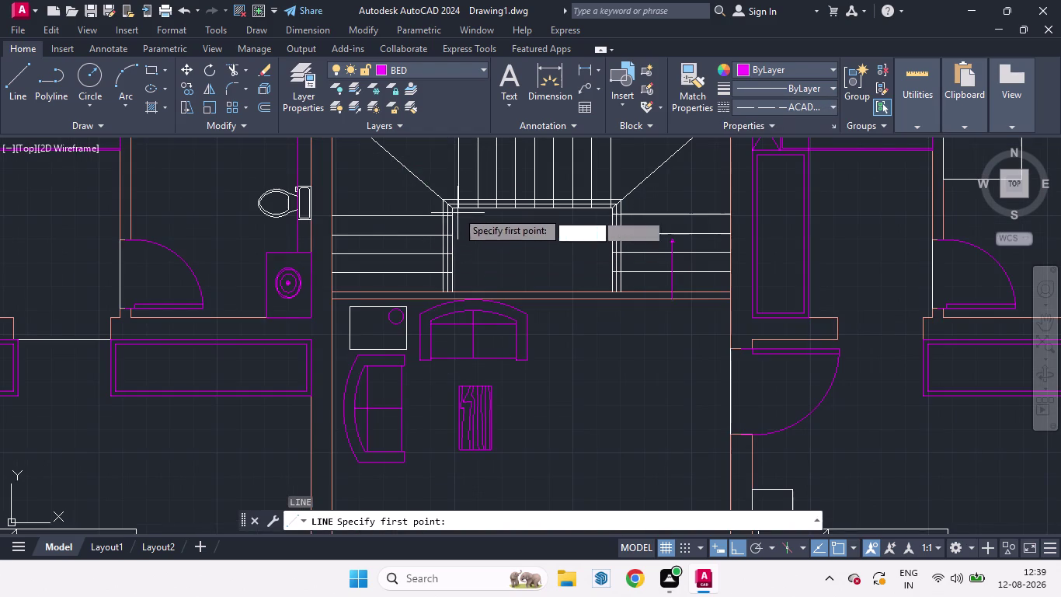
Set layer 0 current and draw the first diagonal across the stair opening.
scroll(up, 3)
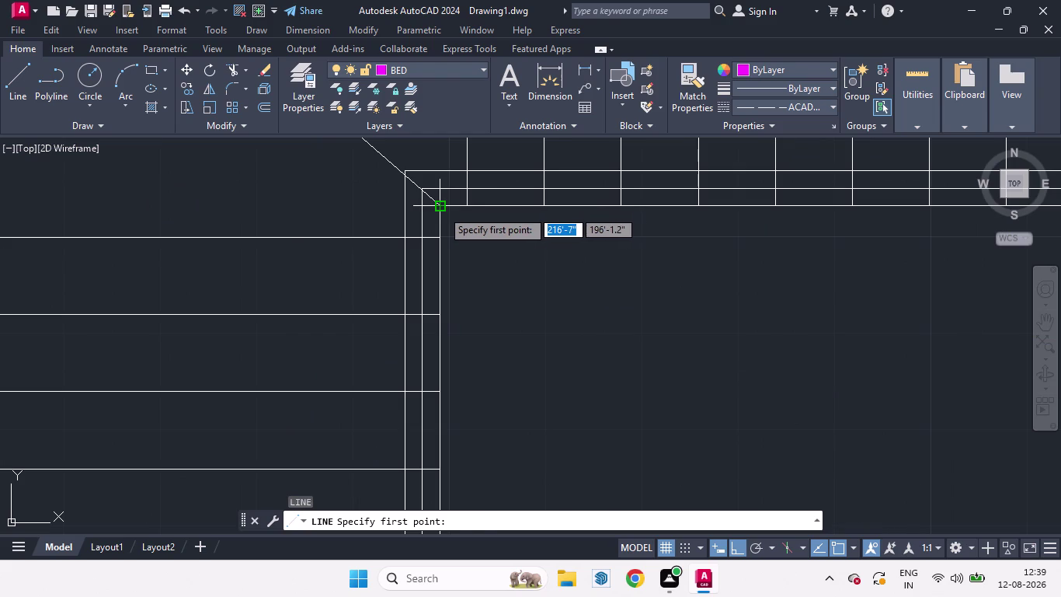
click(443, 209)
scroll(down, 3)
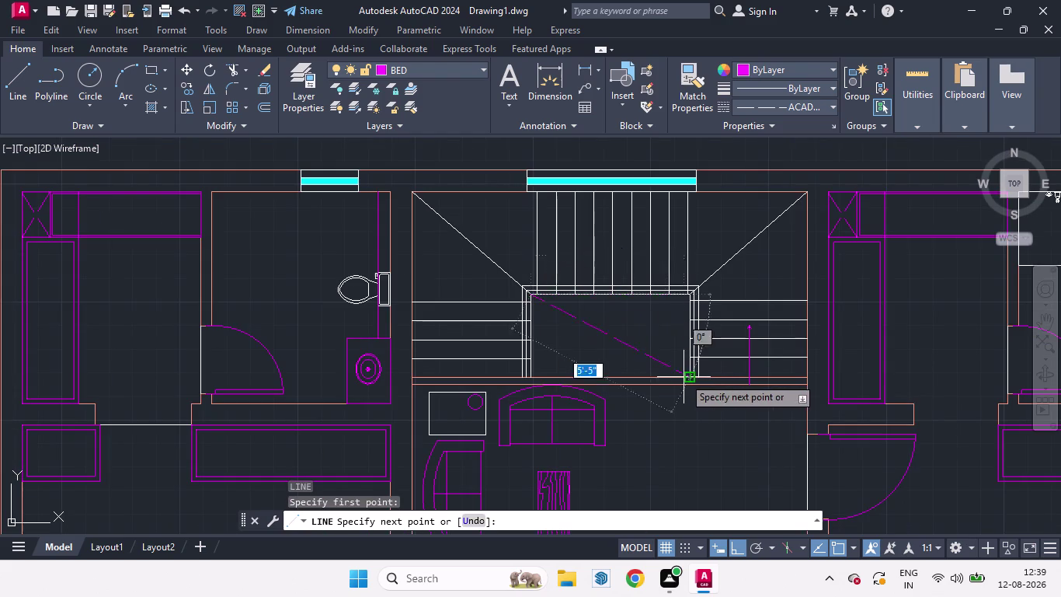
scroll(up, 3)
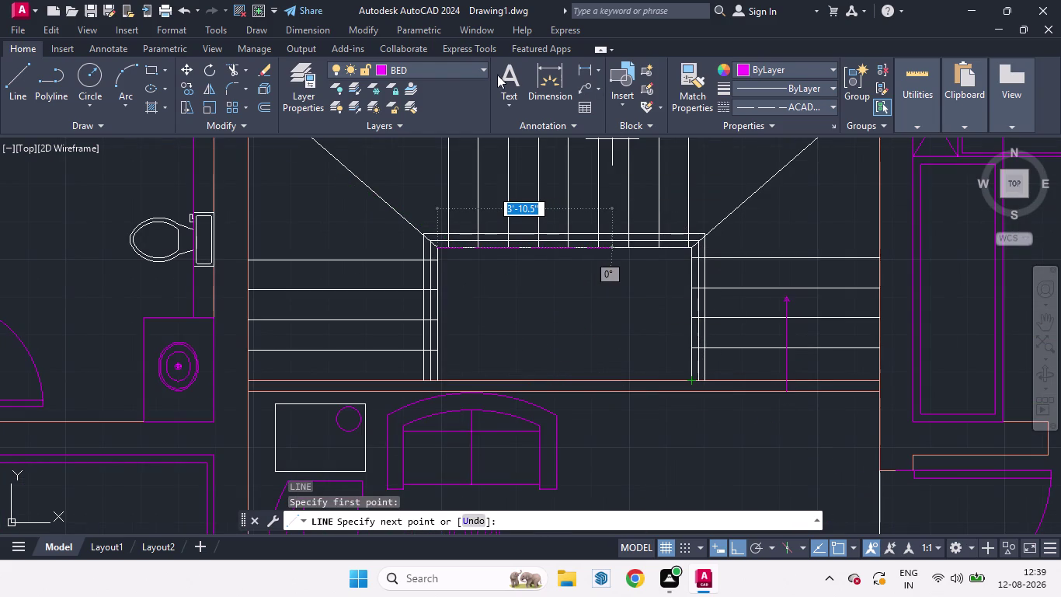
click(481, 68)
click(414, 90)
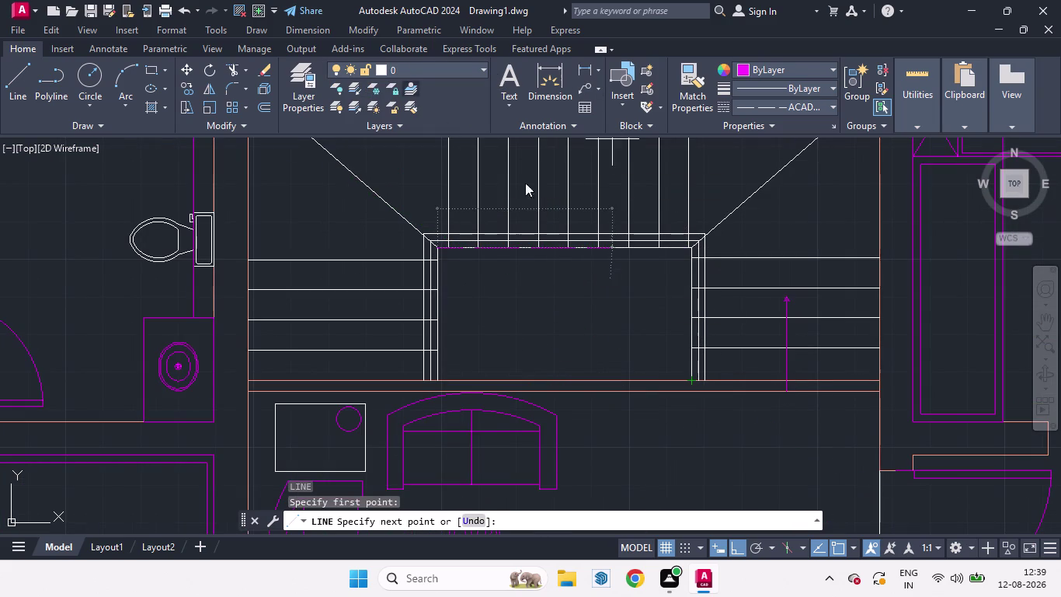
click(438, 247)
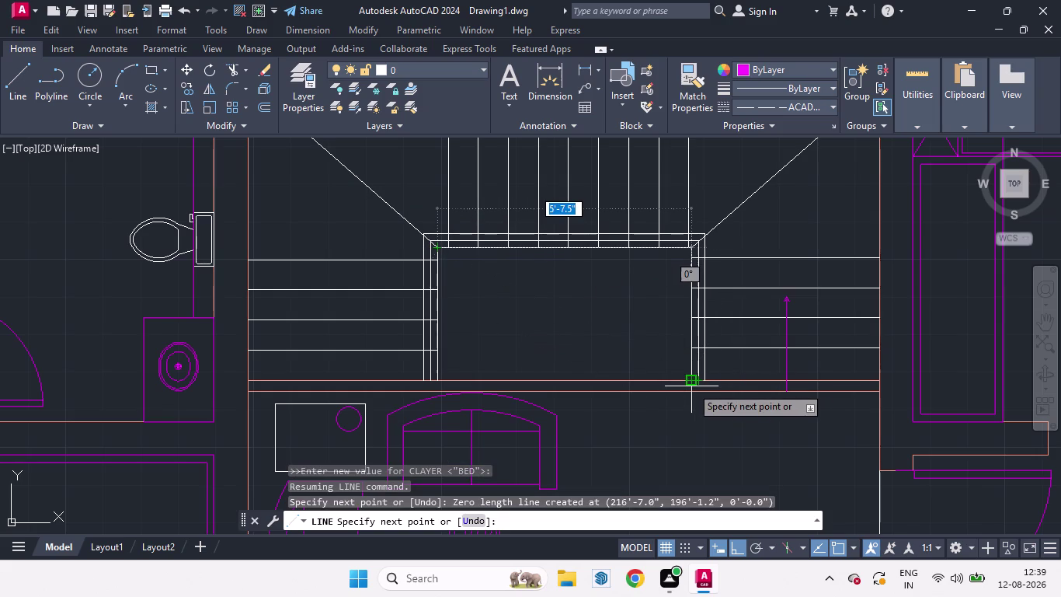
click(692, 386)
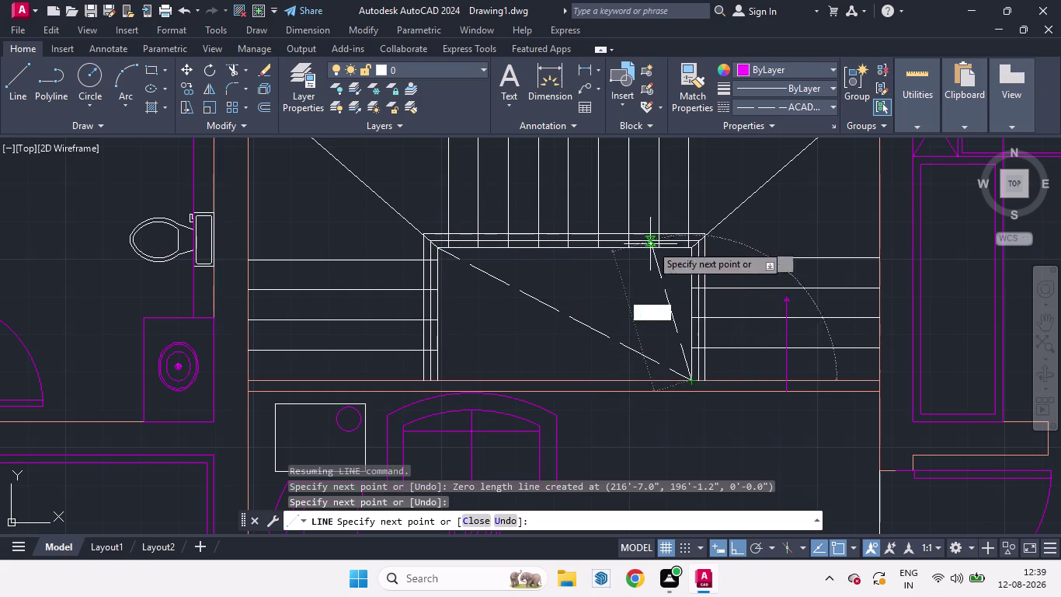
key(space)
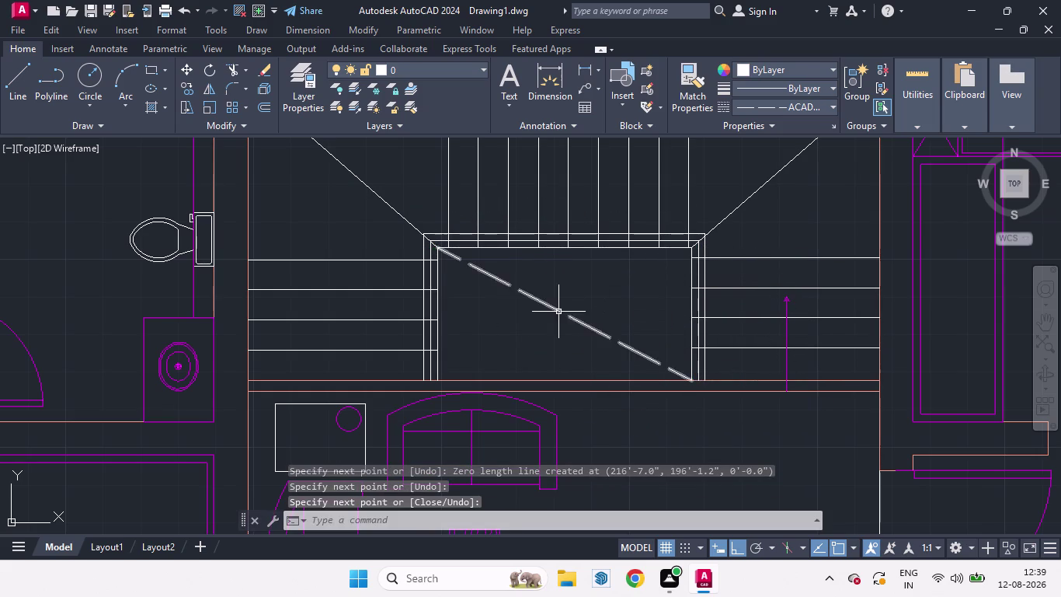
Draw the crossing second diagonal and pan back to the whole plan.
key(l)
key(Return)
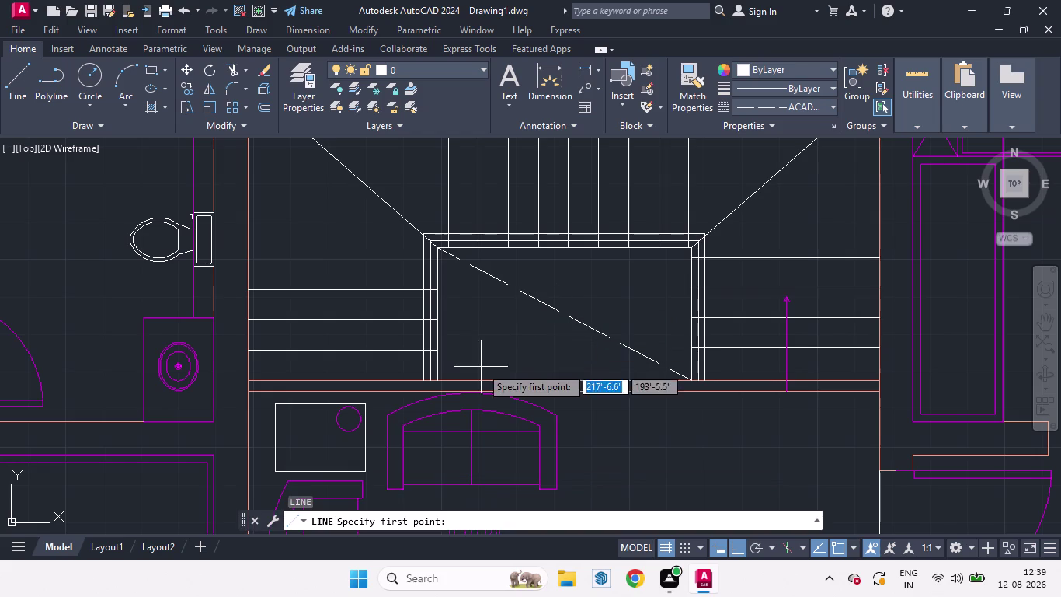
click(436, 379)
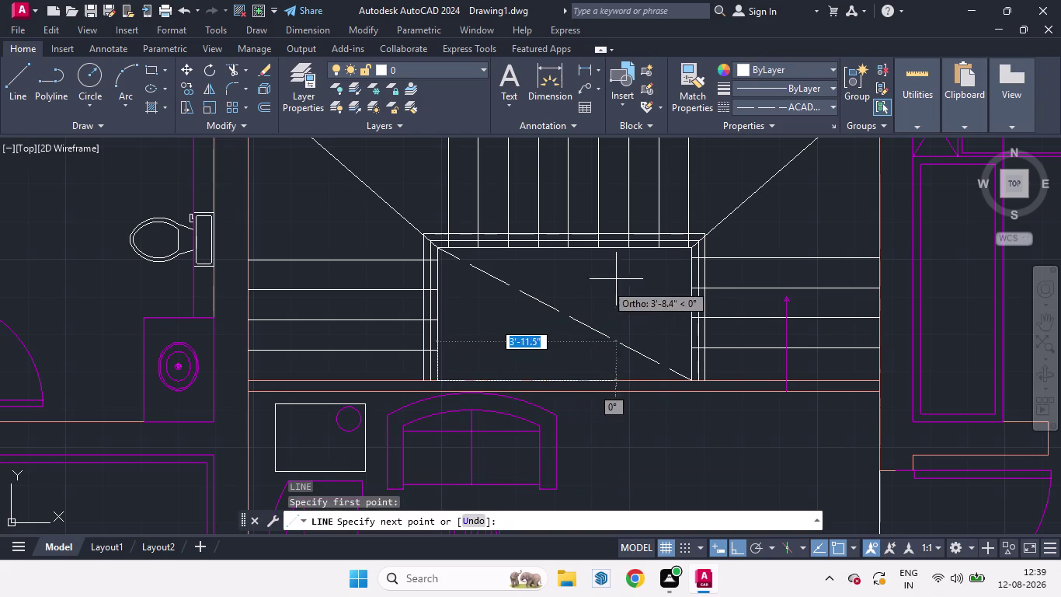
click(693, 250)
key(space)
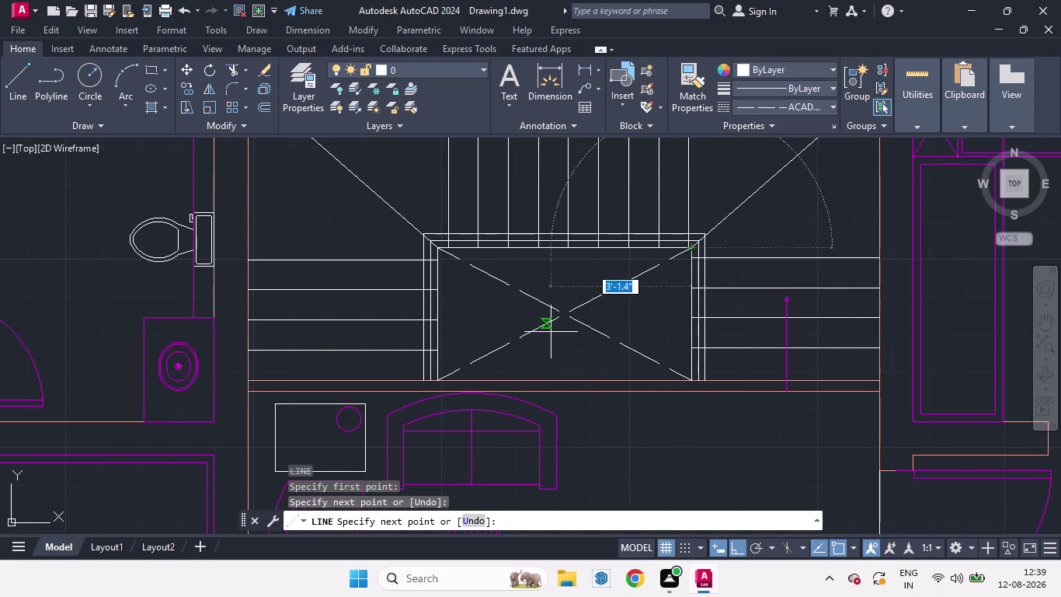
scroll(down, 3)
scroll(up, 3)
middle_drag(512, 417, 541, 354)
scroll(down, 3)
scroll(up, 3)
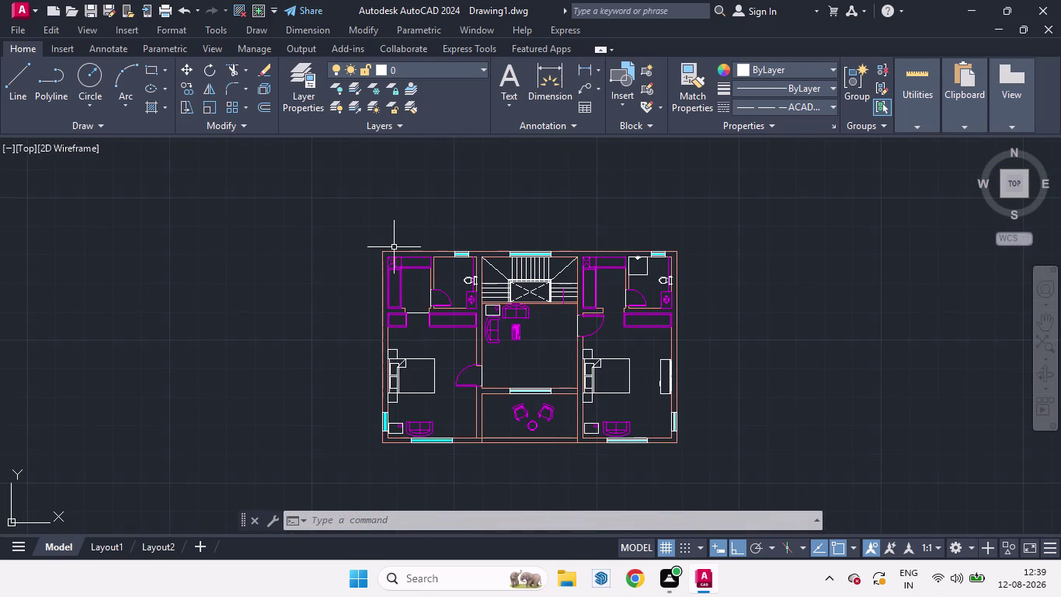
Hatch the left outer wall with a solid 205,105,40 orange-brown fill.
scroll(up, 3)
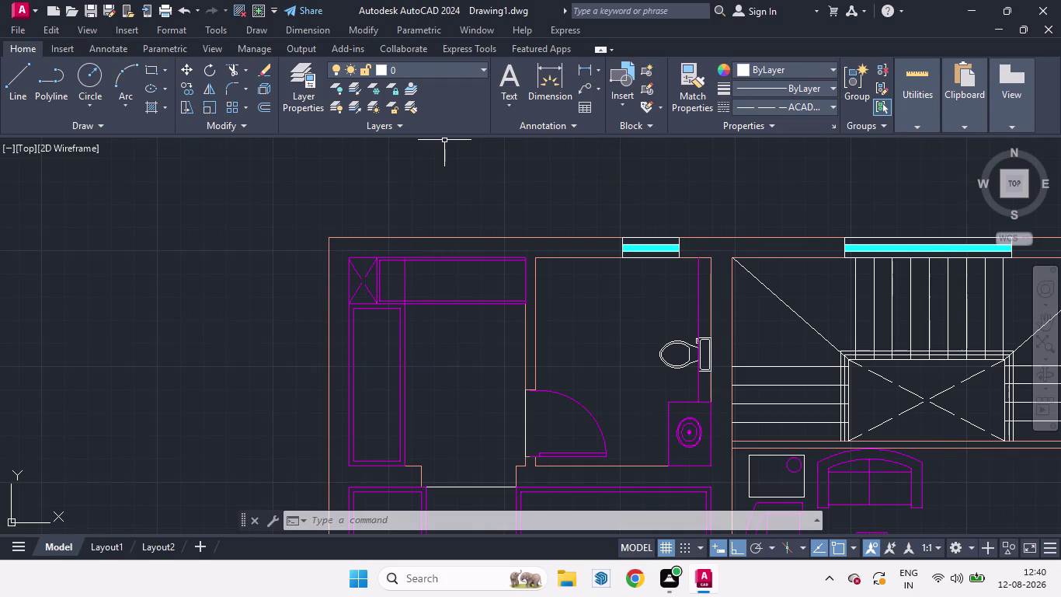
key(h)
key(Return)
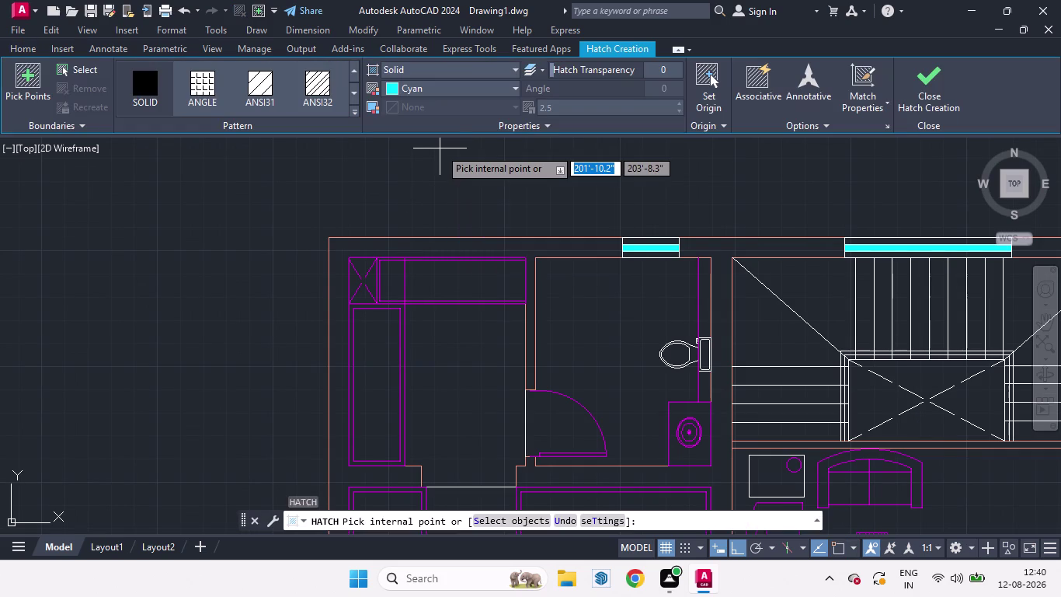
click(391, 88)
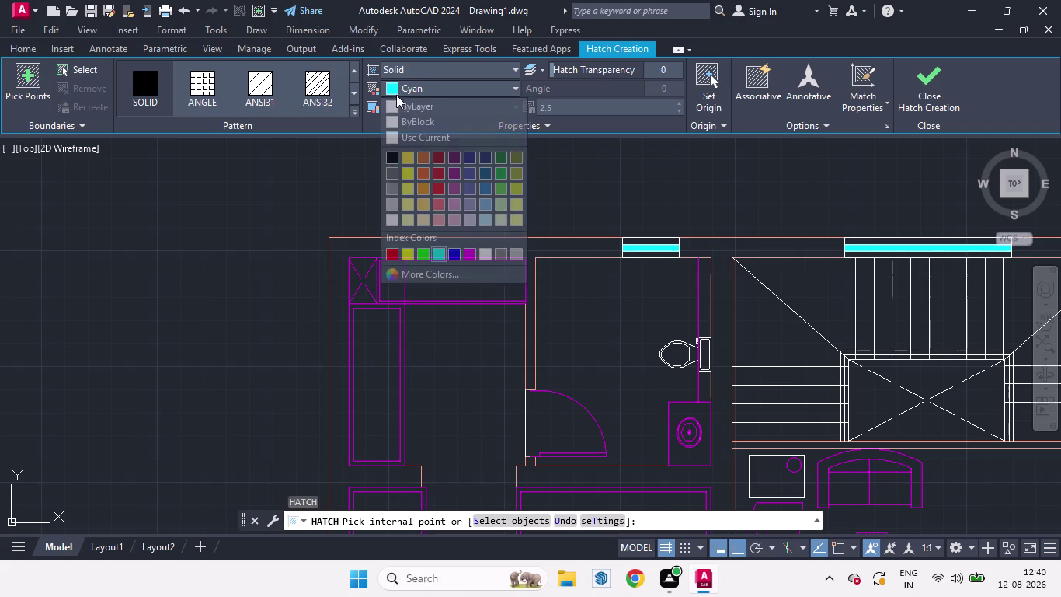
click(420, 160)
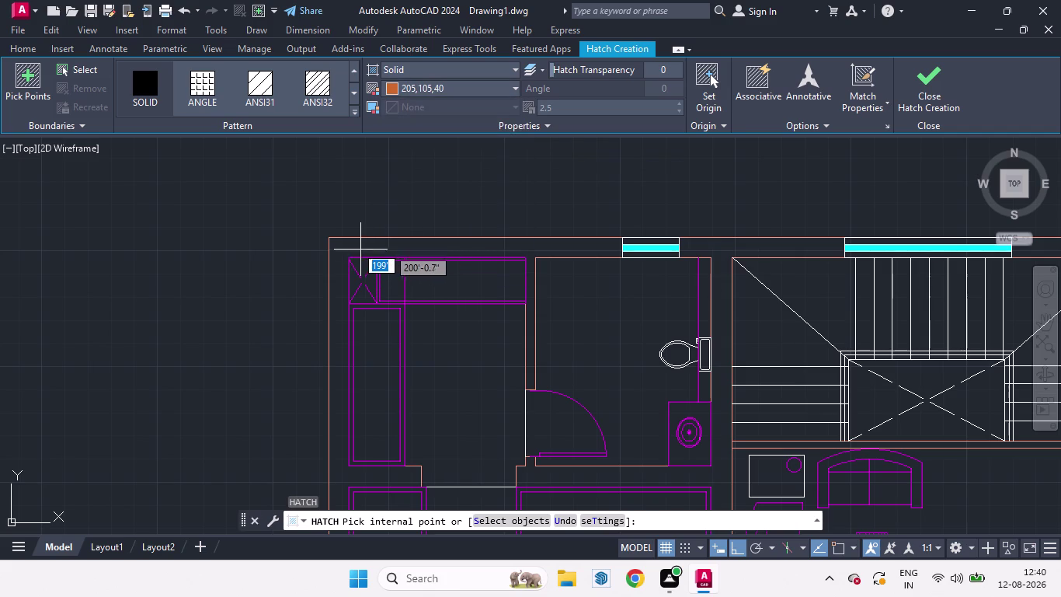
click(354, 243)
scroll(down, 3)
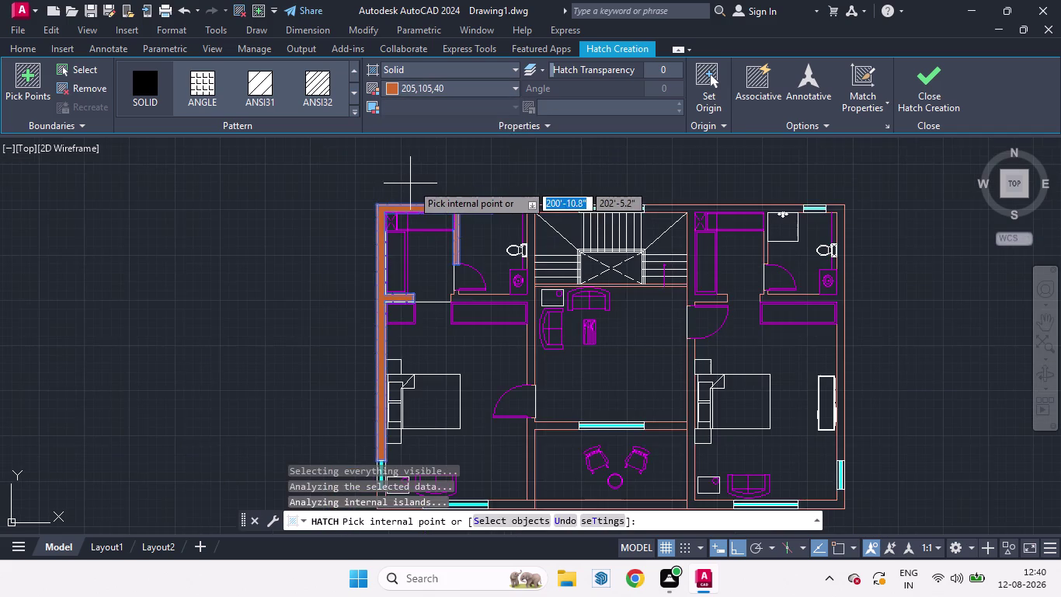
scroll(up, 3)
key(ctrl+z)
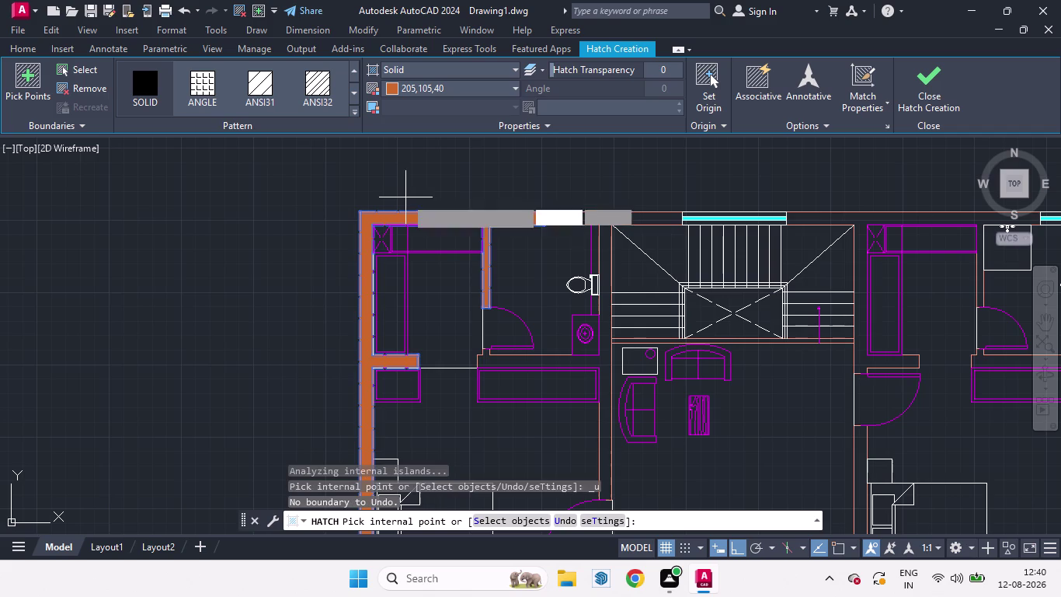
key(Escape)
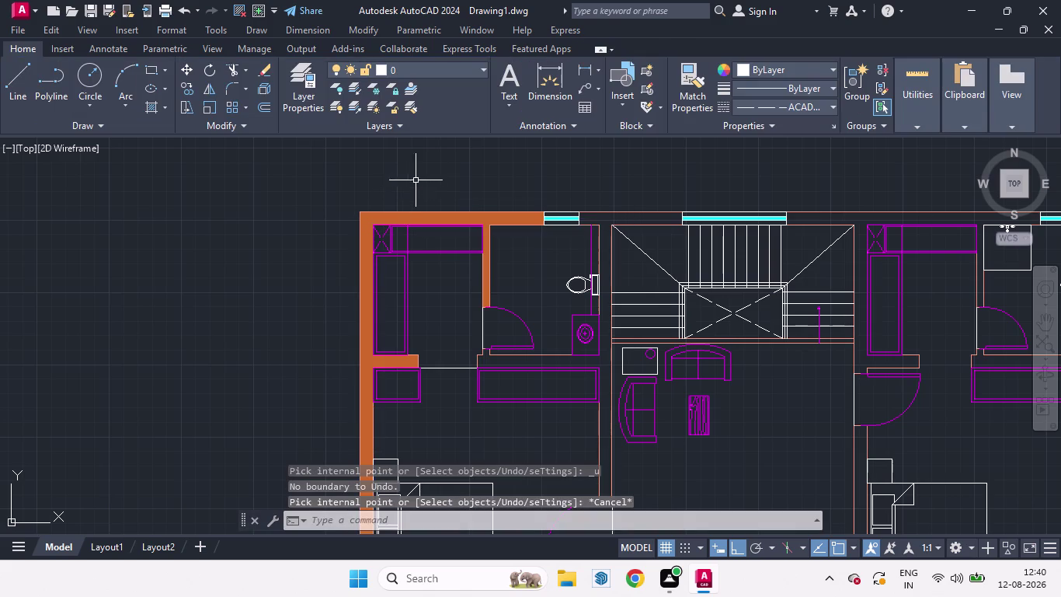
Hatch the bottom-left wall corner and the bottom wall right of the window.
scroll(down, 3)
scroll(up, 3)
scroll(down, 3)
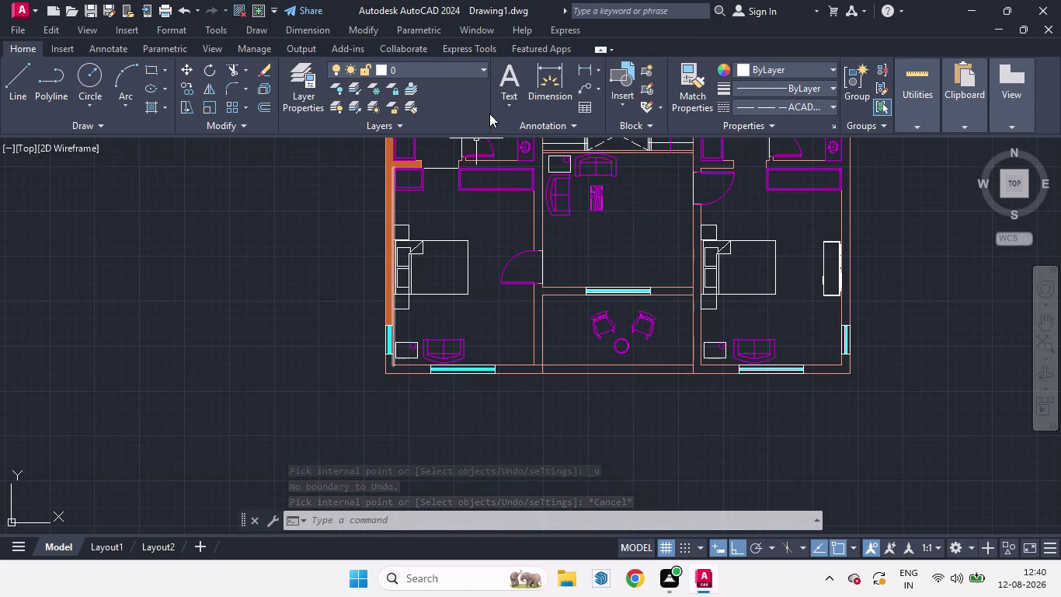
key(h)
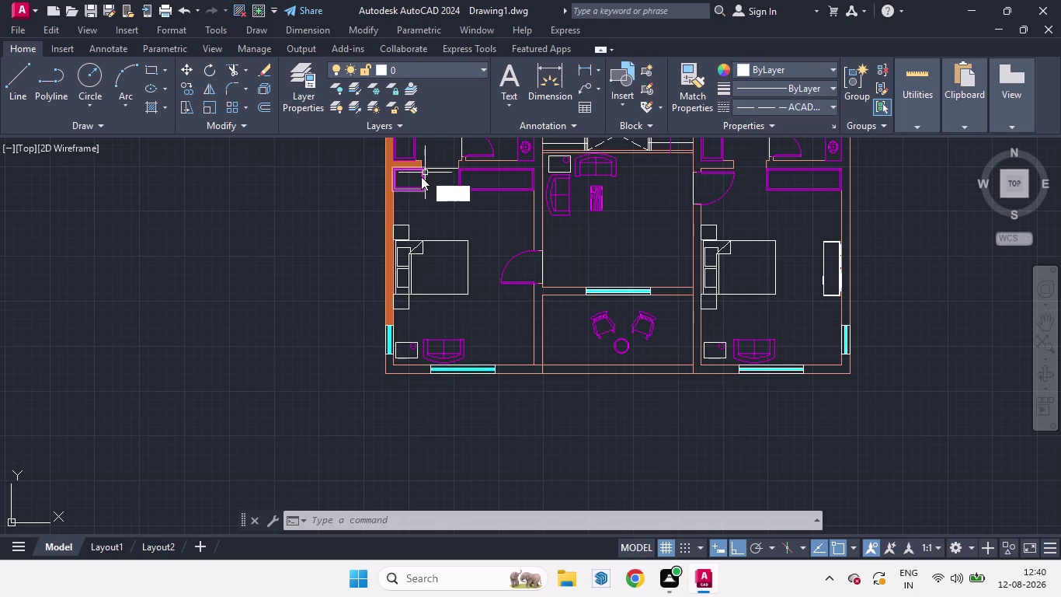
key(Return)
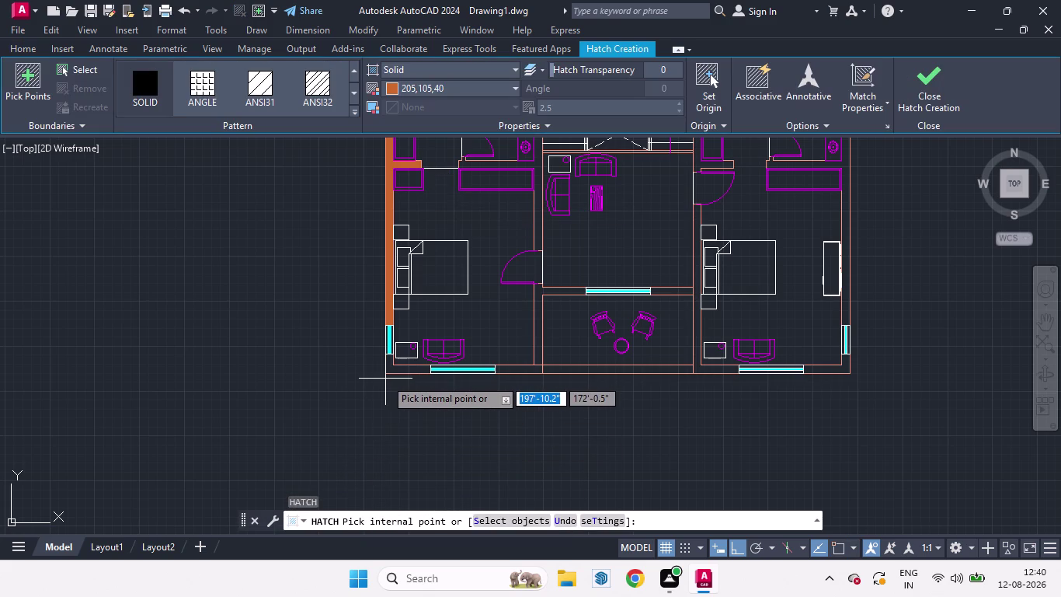
scroll(up, 3)
scroll(up, 3)
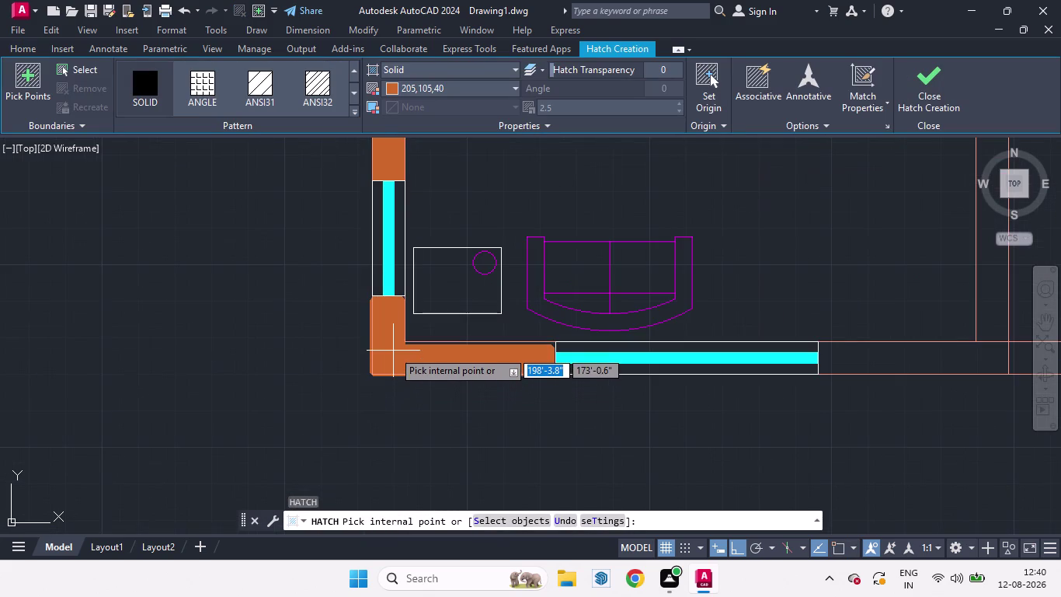
click(394, 350)
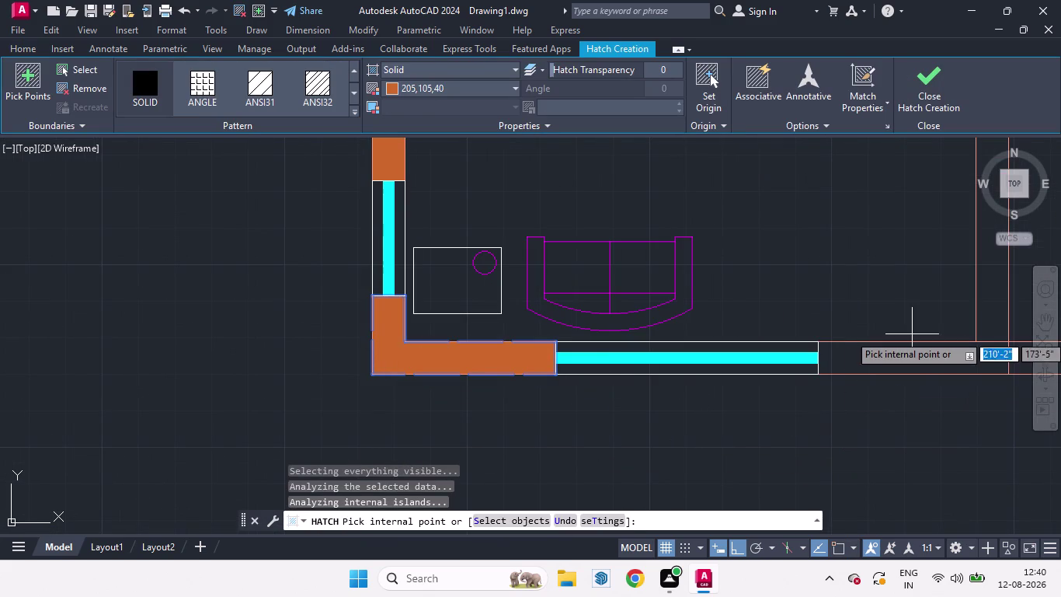
click(871, 363)
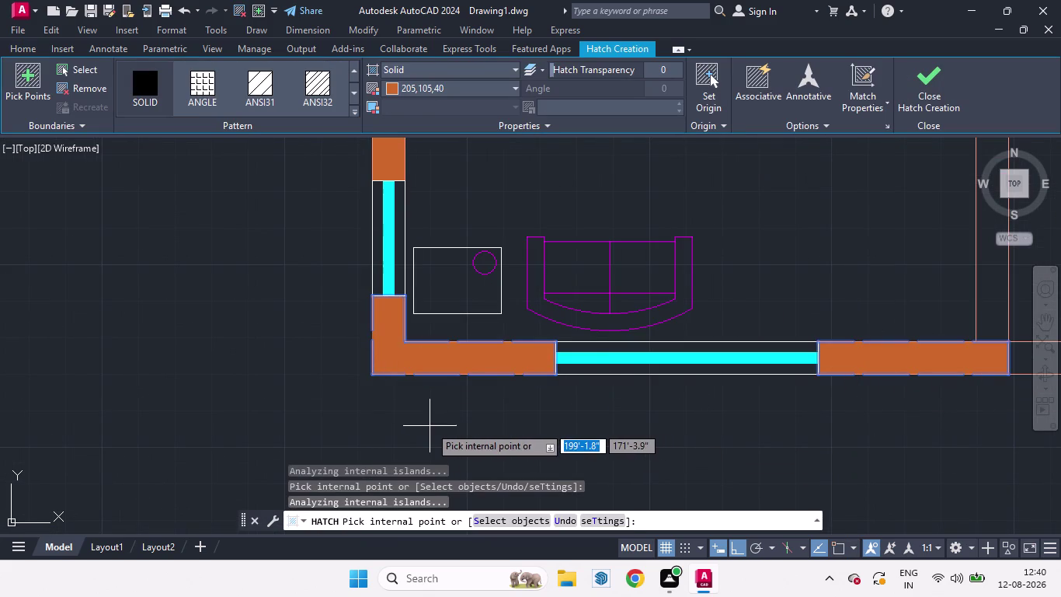
key(Escape)
Hatch the bedroom-lounge partition and bottom walls below the lounge, then the thin table wall.
scroll(down, 3)
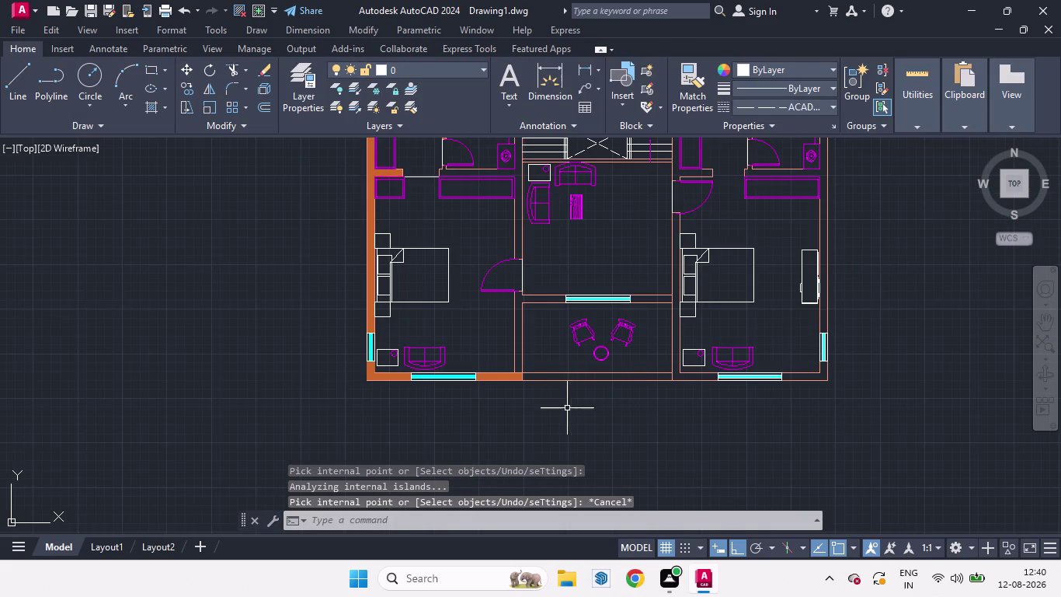
key(h)
key(Return)
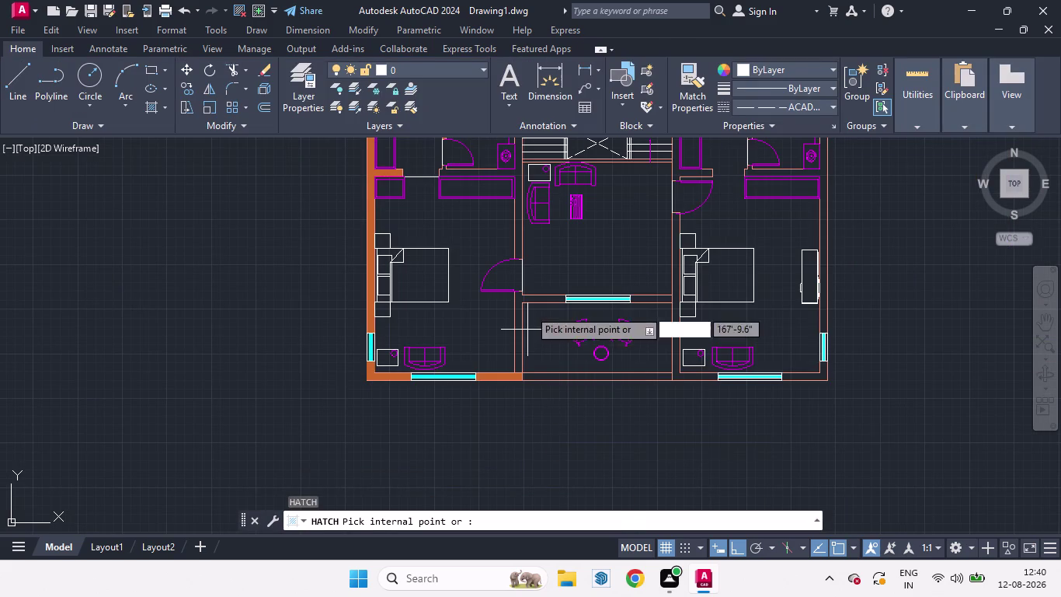
scroll(up, 3)
scroll(up, 3)
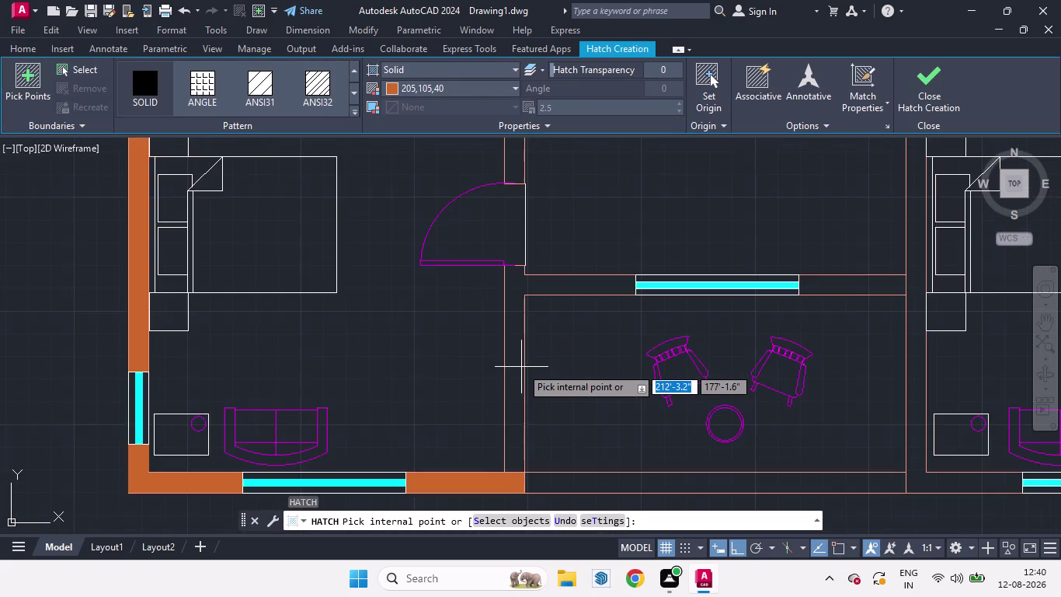
scroll(up, 3)
click(513, 367)
scroll(down, 3)
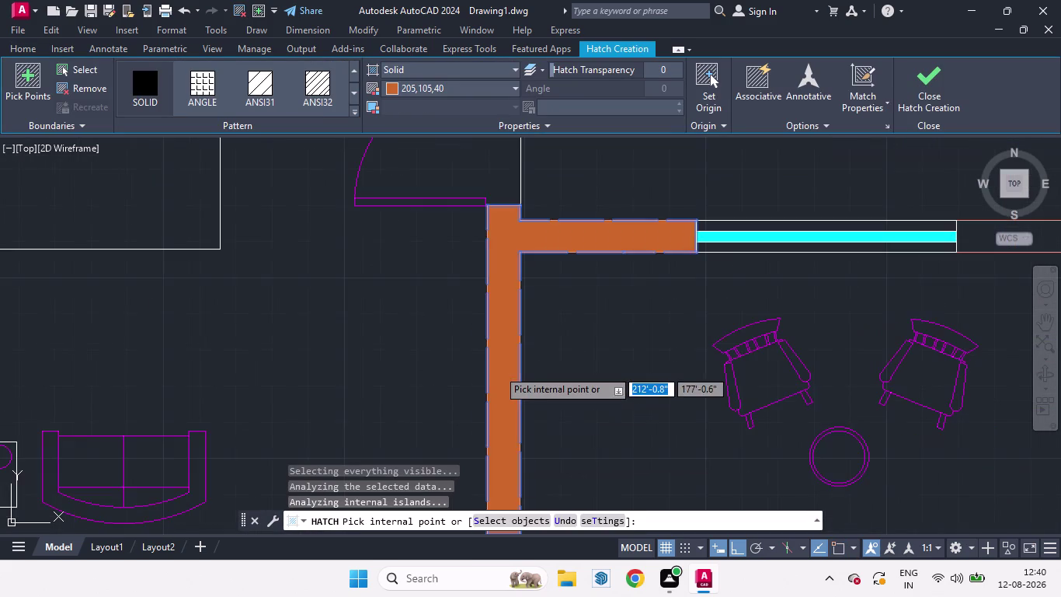
scroll(down, 3)
scroll(up, 3)
click(524, 383)
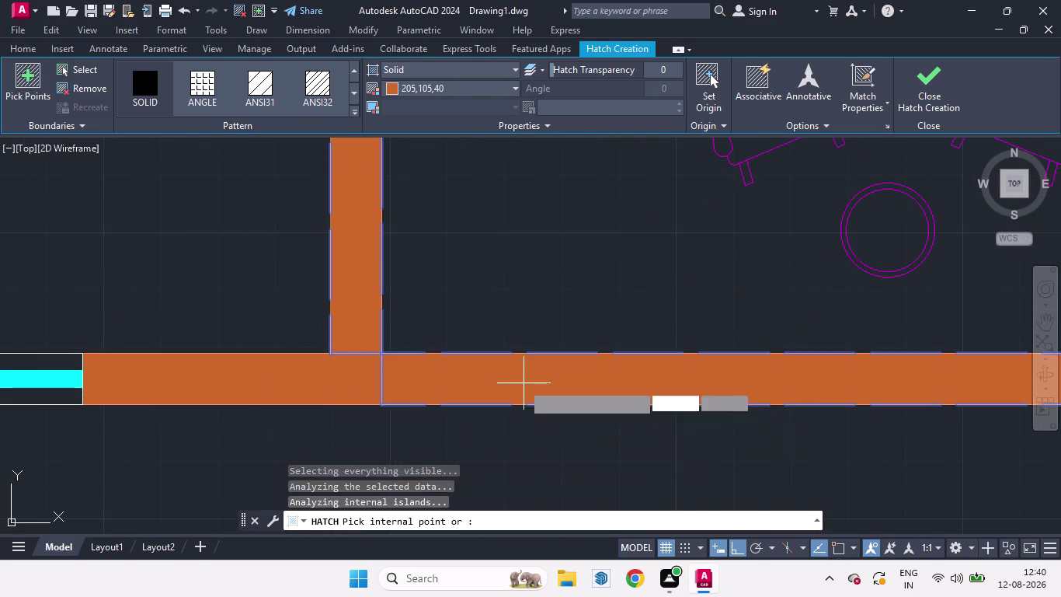
scroll(down, 3)
scroll(up, 3)
click(400, 377)
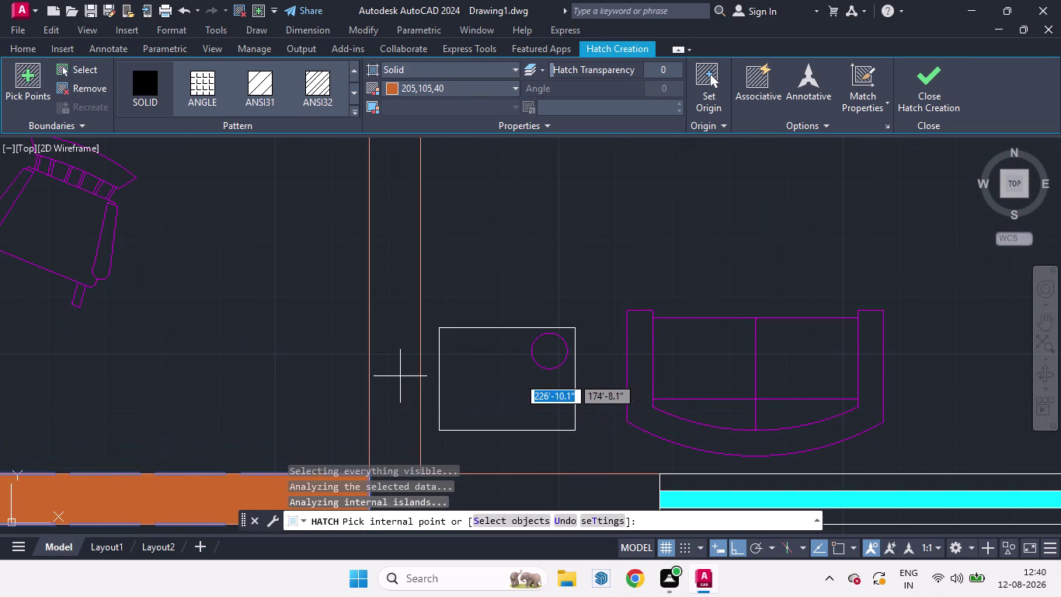
click(663, 325)
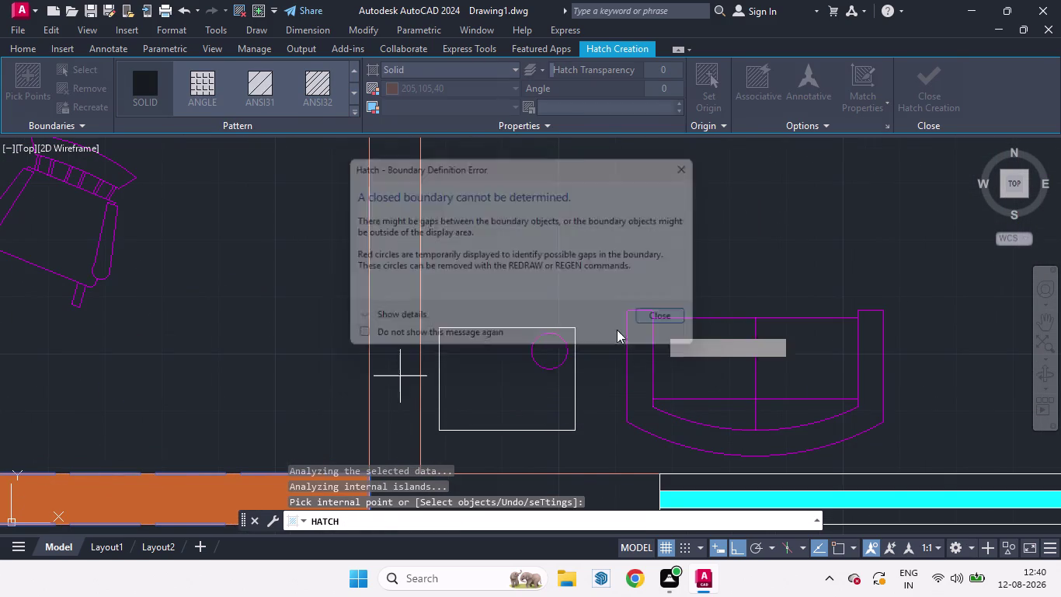
click(384, 360)
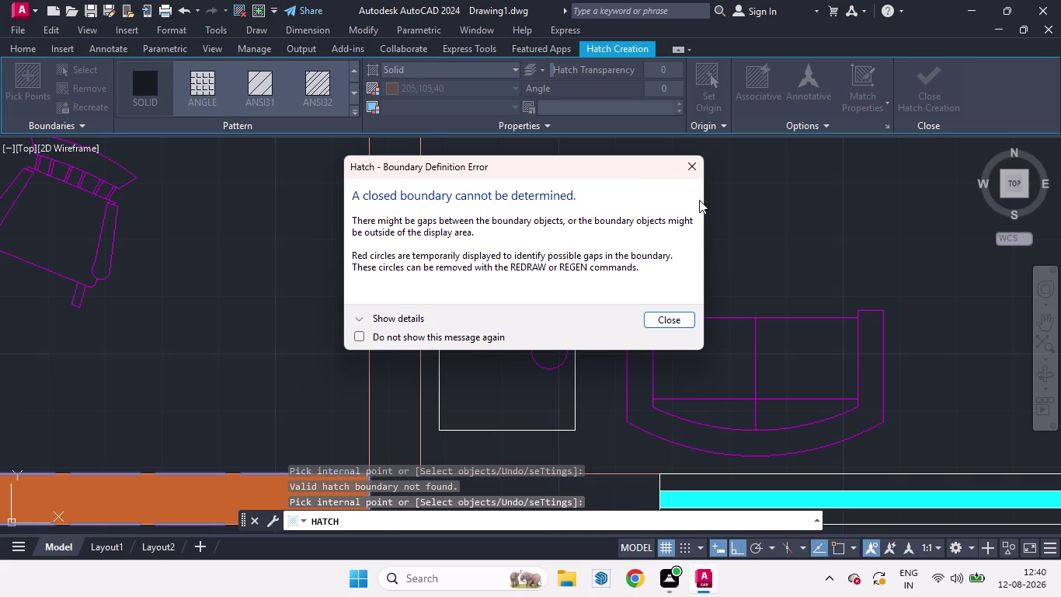
click(670, 321)
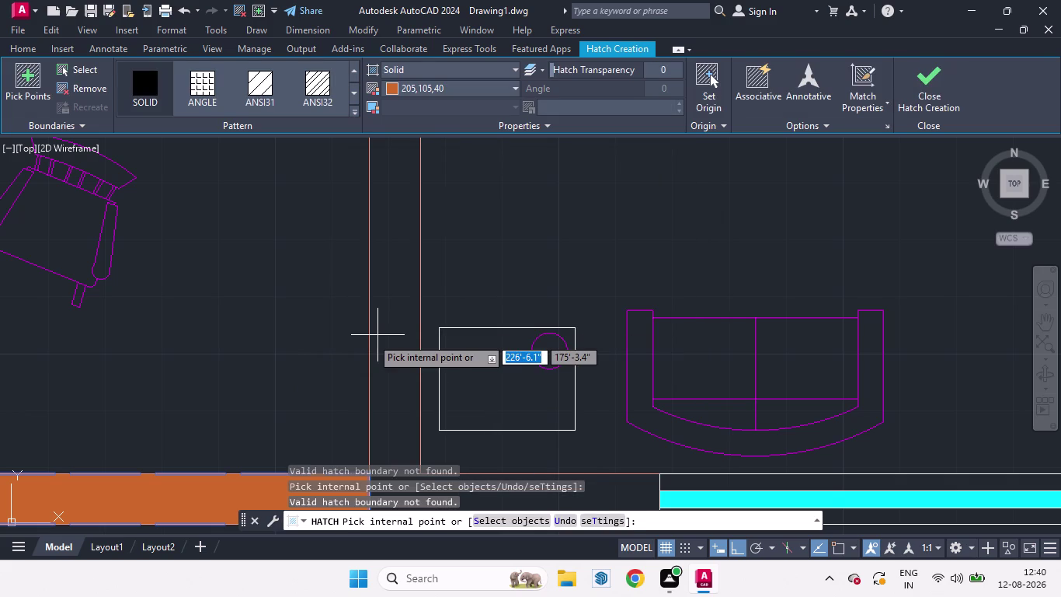
click(394, 337)
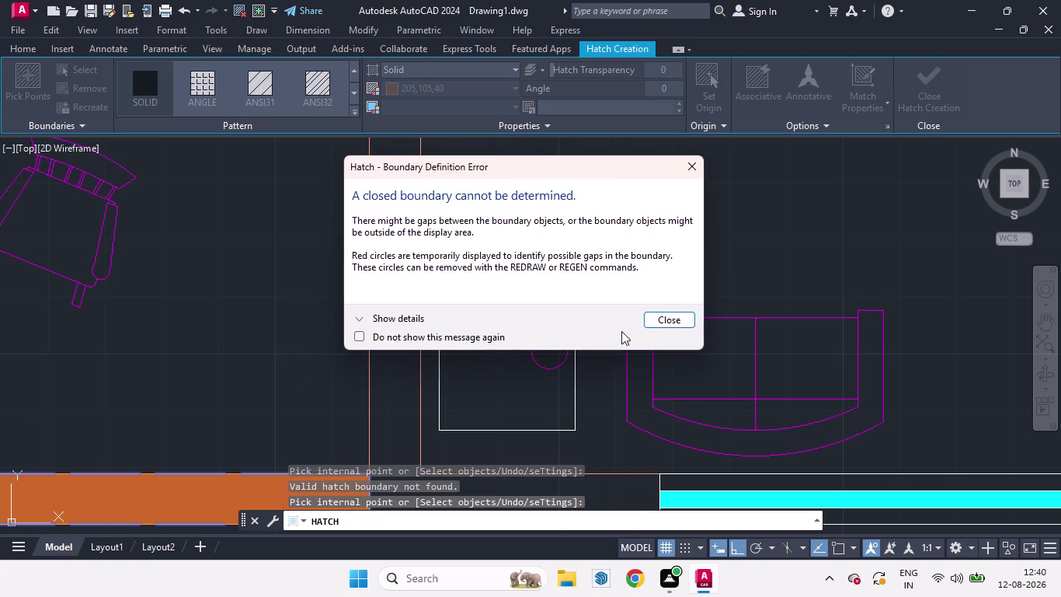
click(657, 317)
scroll(down, 3)
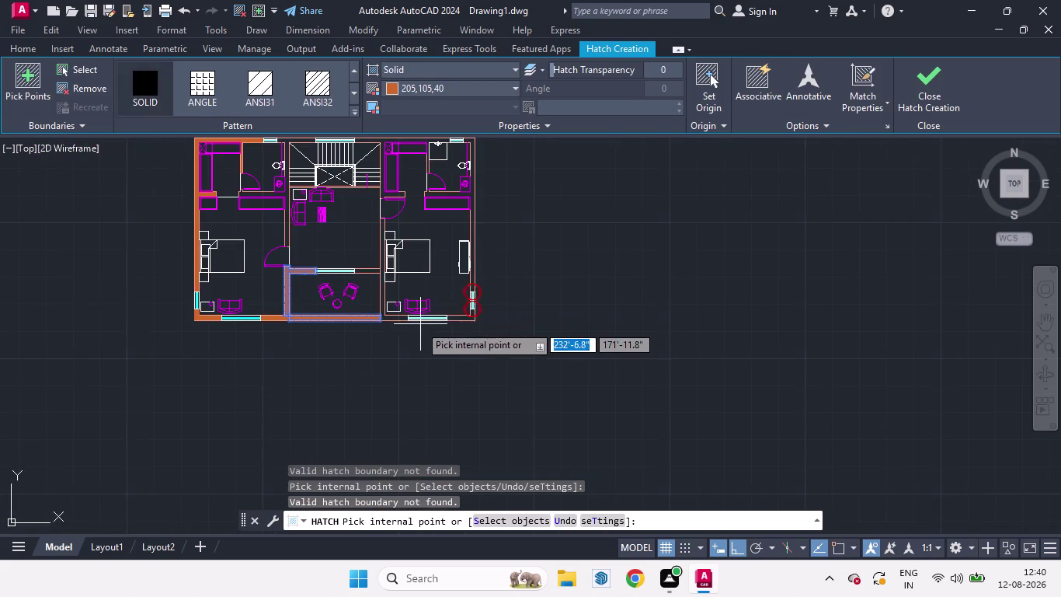
scroll(up, 3)
scroll(down, 3)
scroll(up, 3)
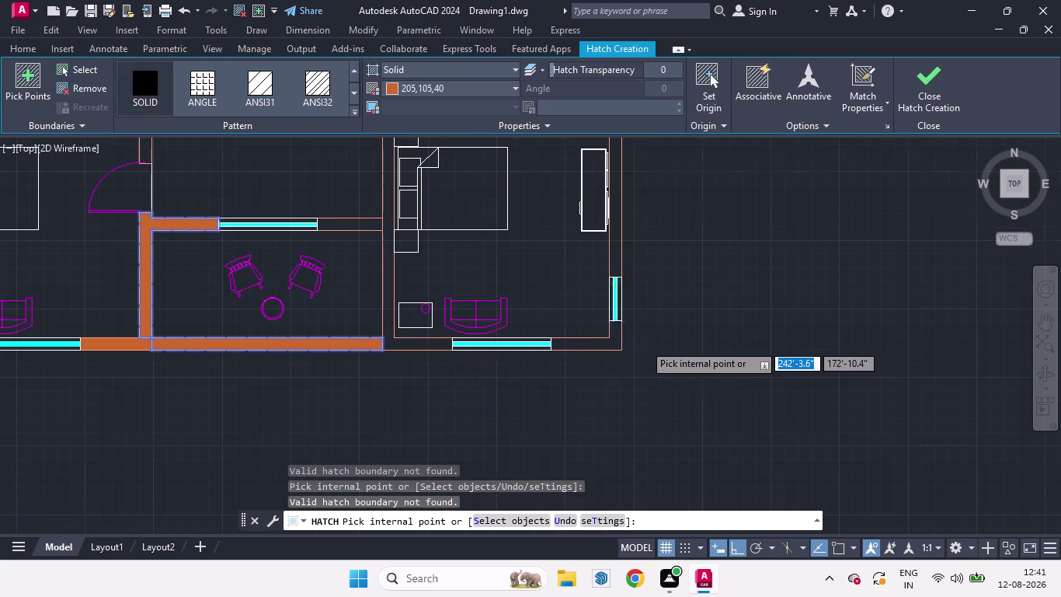
scroll(up, 3)
scroll(up, 3)
scroll(up, 3)
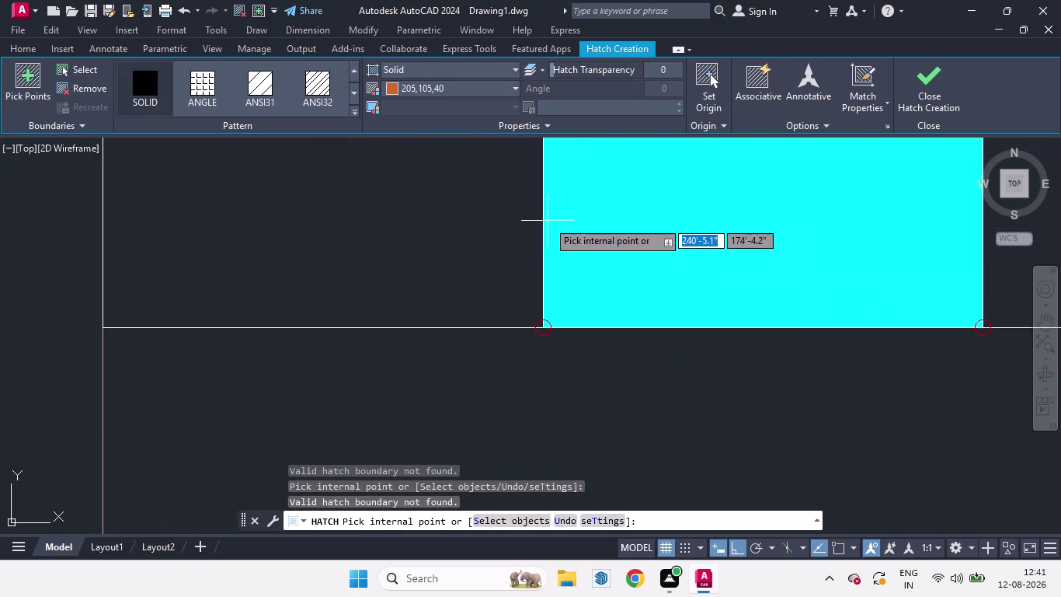
click(534, 384)
scroll(down, 3)
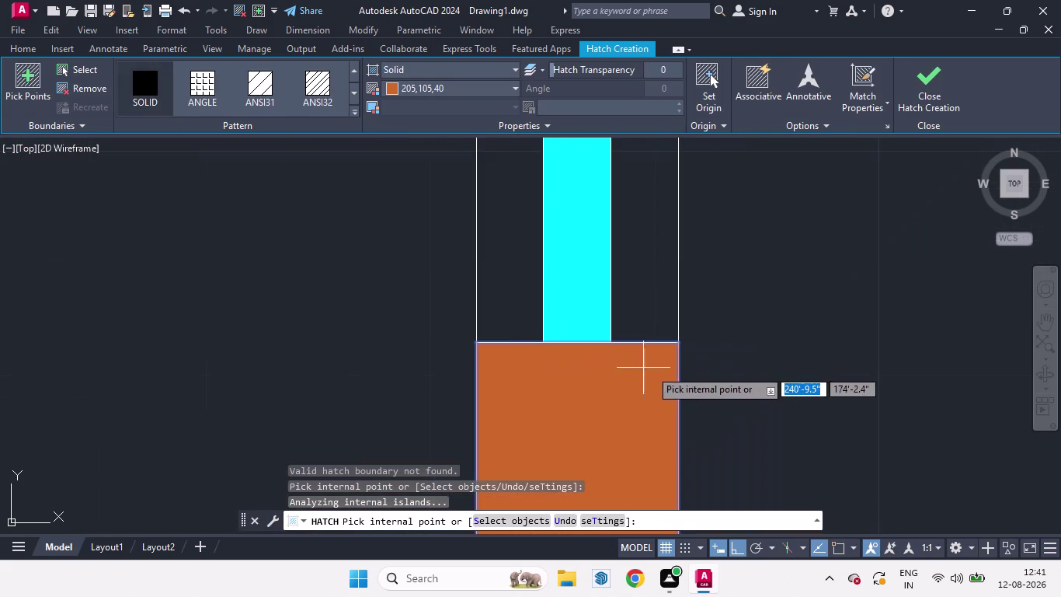
scroll(down, 3)
scroll(down, 3)
scroll(up, 3)
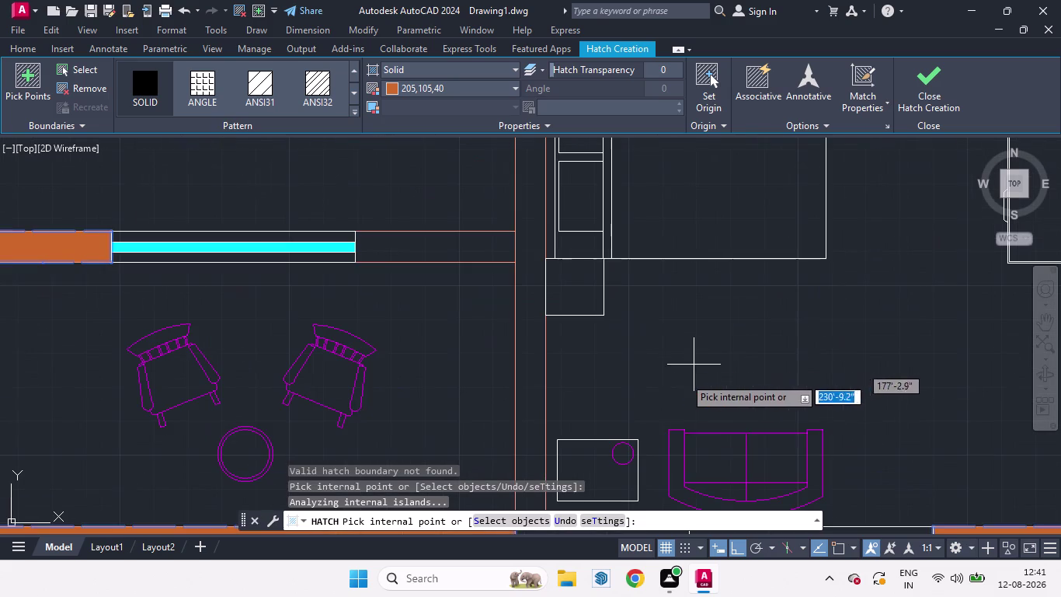
click(536, 368)
scroll(down, 3)
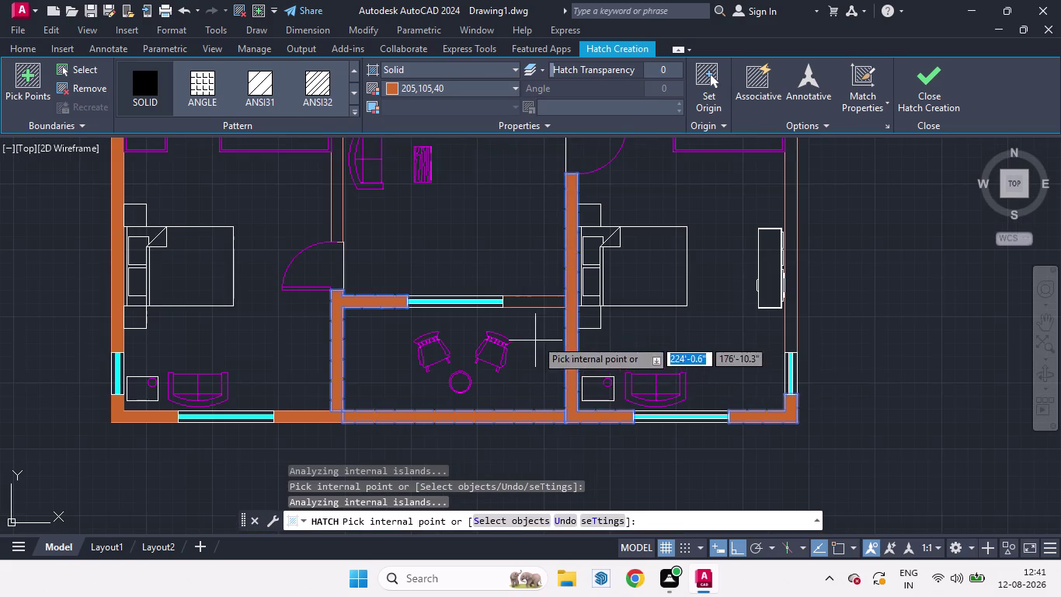
scroll(up, 3)
click(569, 389)
scroll(down, 3)
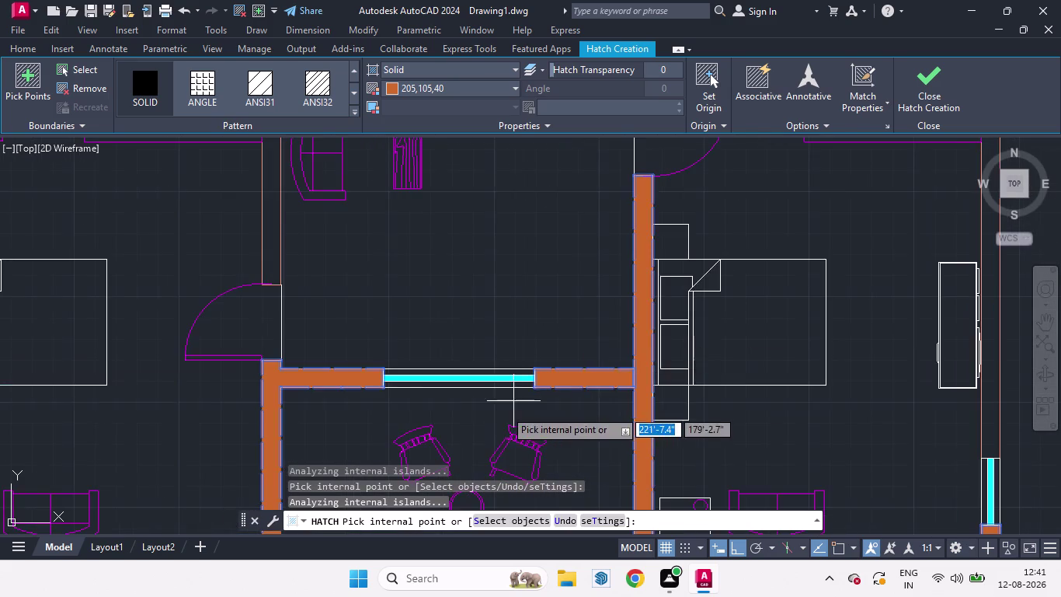
scroll(down, 3)
scroll(up, 3)
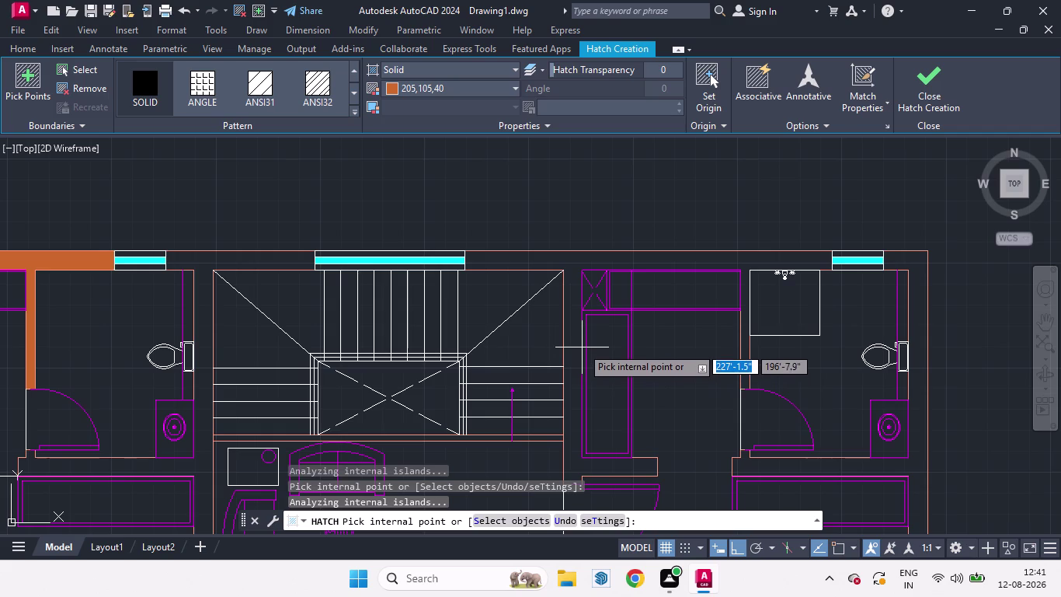
click(577, 334)
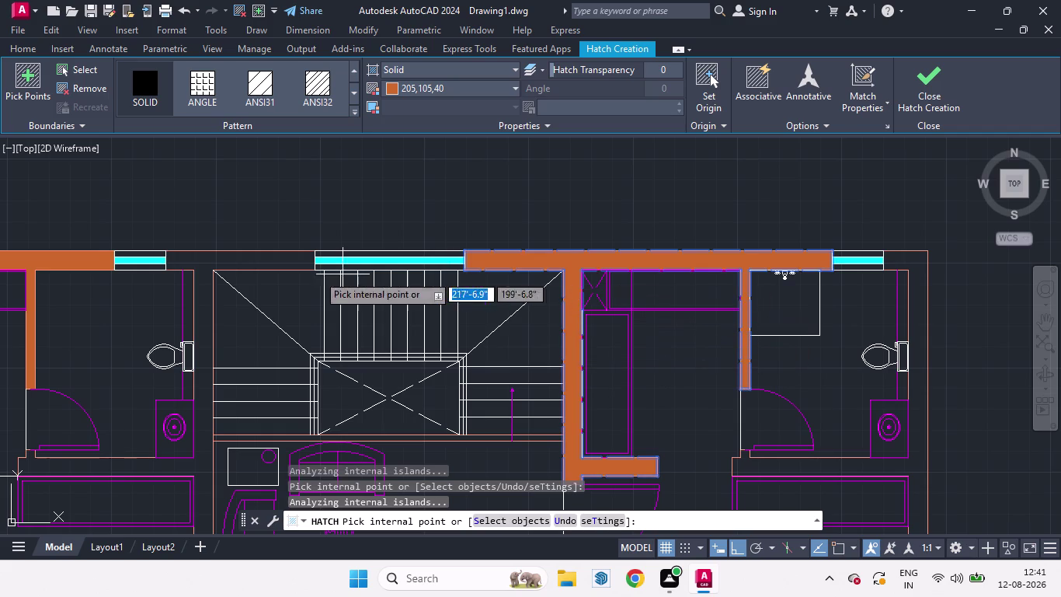
click(218, 260)
scroll(down, 3)
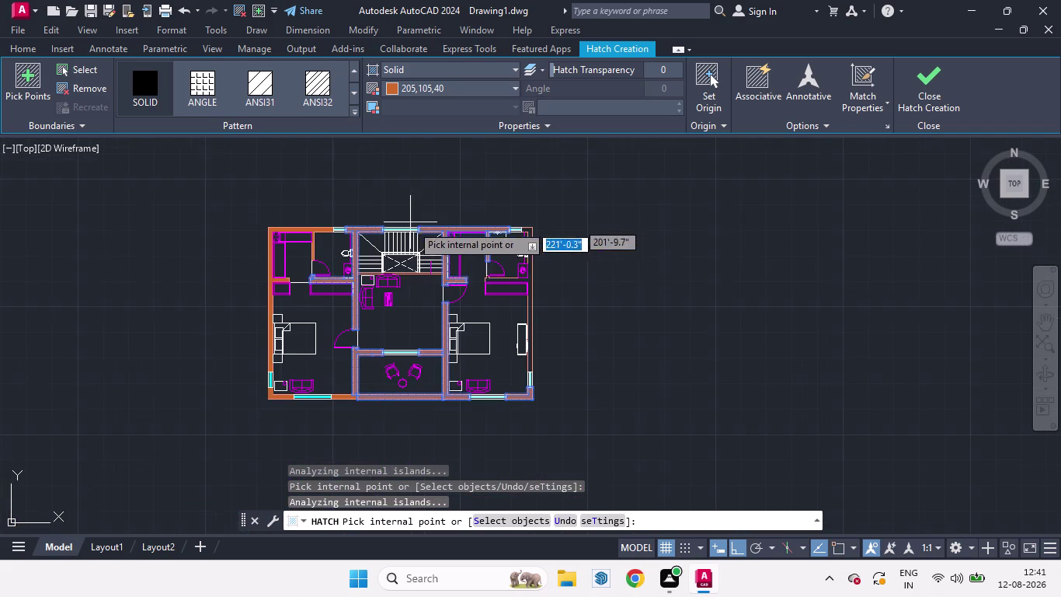
scroll(up, 3)
click(472, 303)
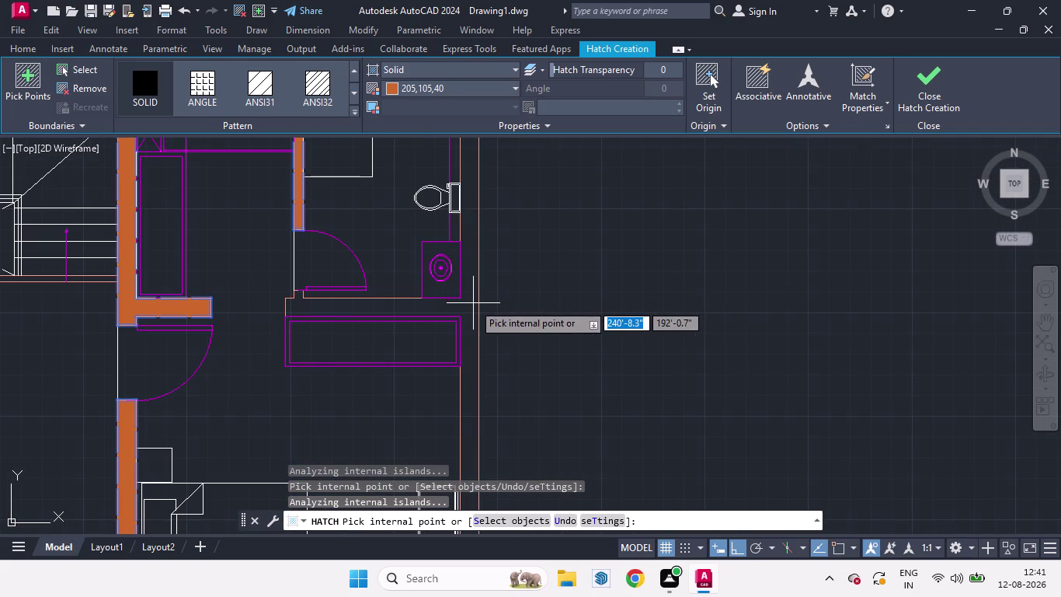
scroll(down, 3)
scroll(up, 3)
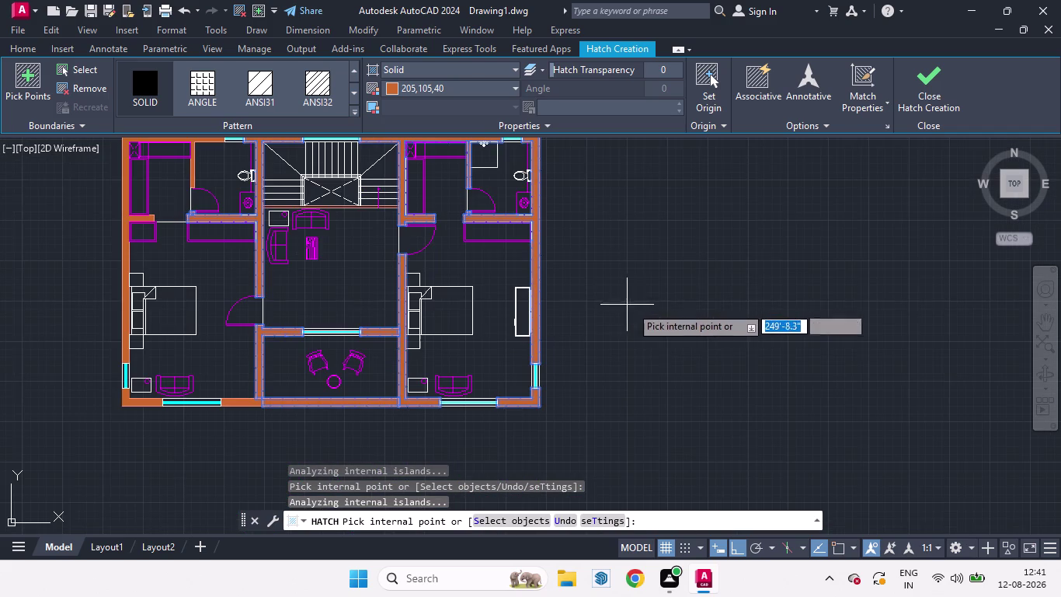
key(Escape)
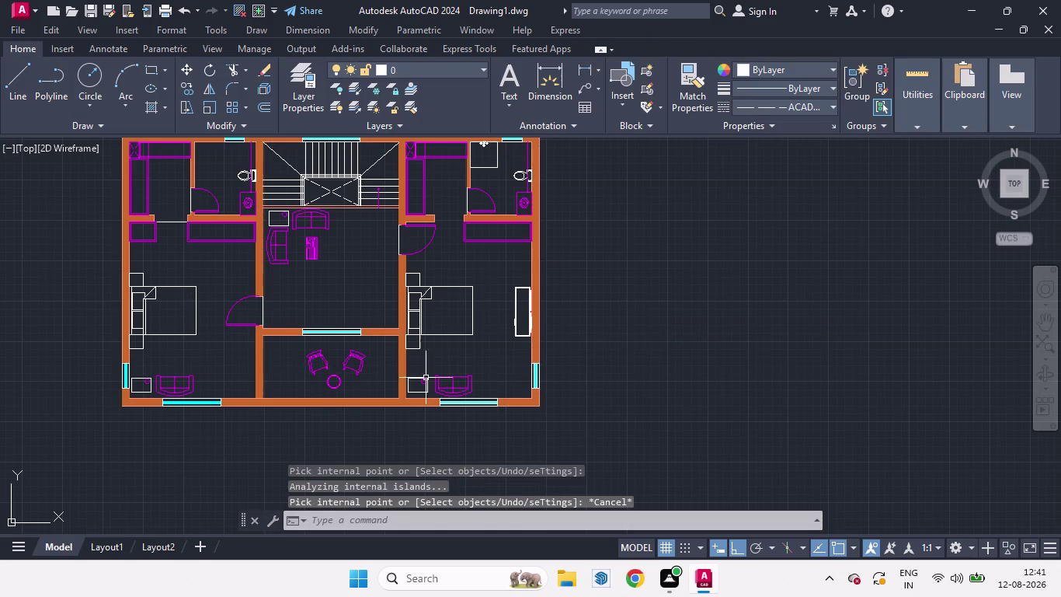
scroll(down, 3)
scroll(up, 3)
scroll(down, 3)
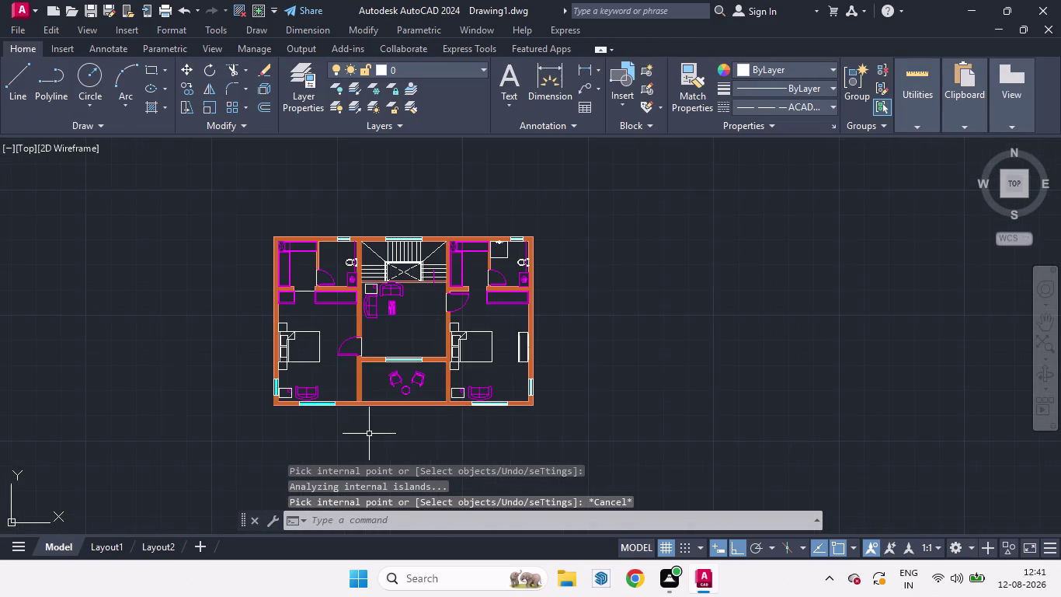
middle_drag(369, 433, 414, 416)
scroll(up, 3)
scroll(up, 3)
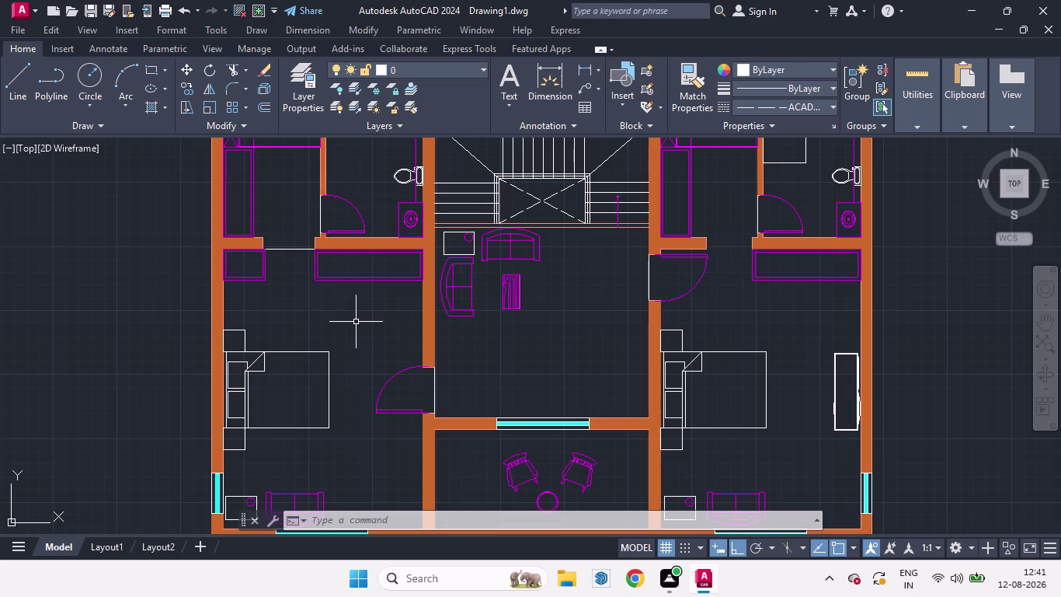
scroll(down, 3)
scroll(up, 3)
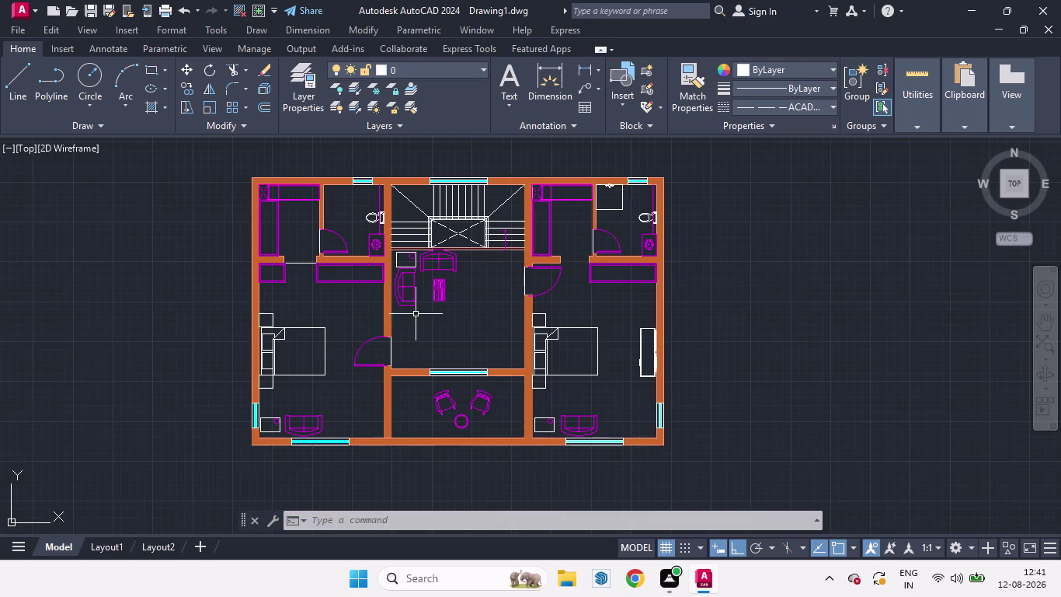
middle_drag(424, 313, 465, 292)
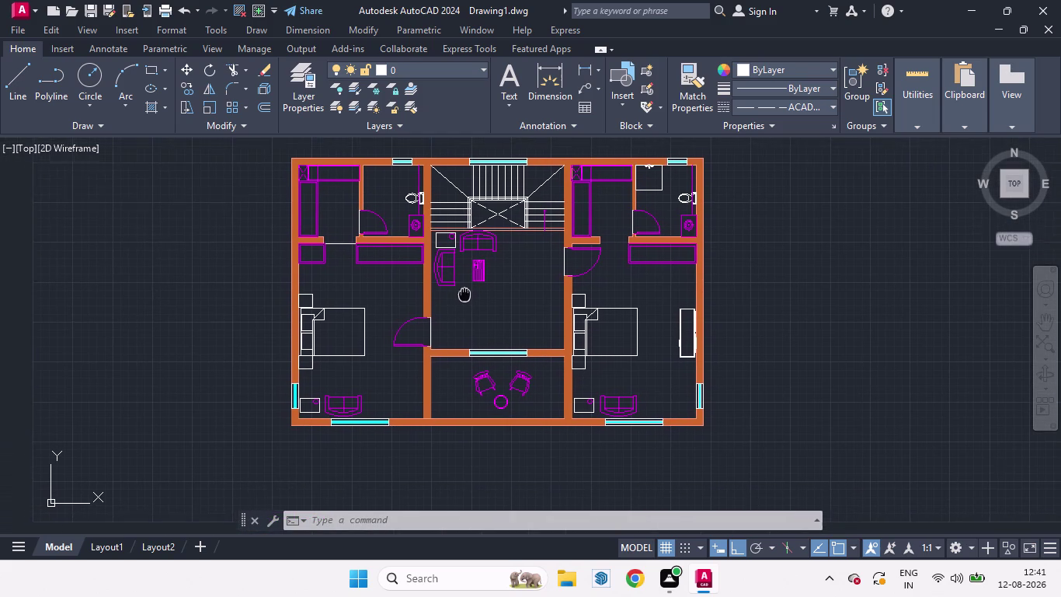
middle_drag(465, 292, 469, 292)
scroll(up, 3)
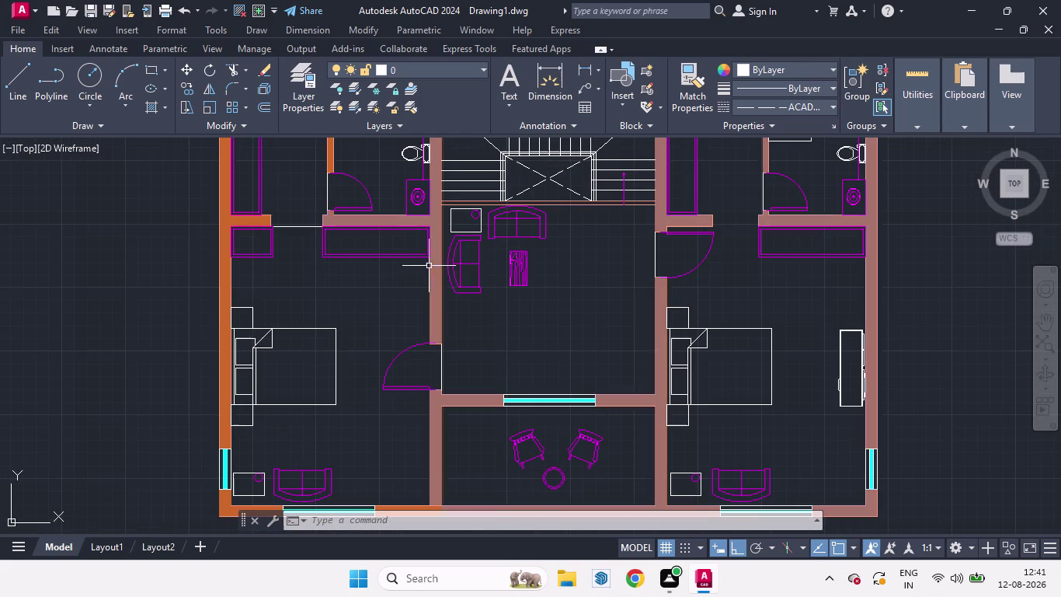
key(h)
Set the new-hatch colour to yellow (241,235,31), exiting without placing any fill.
key(Return)
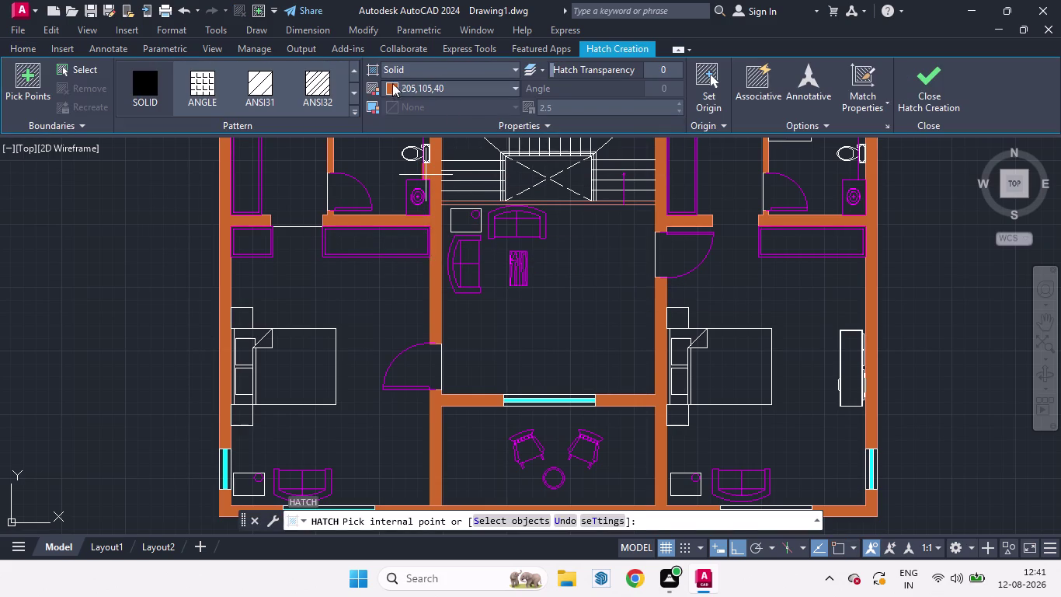
click(387, 86)
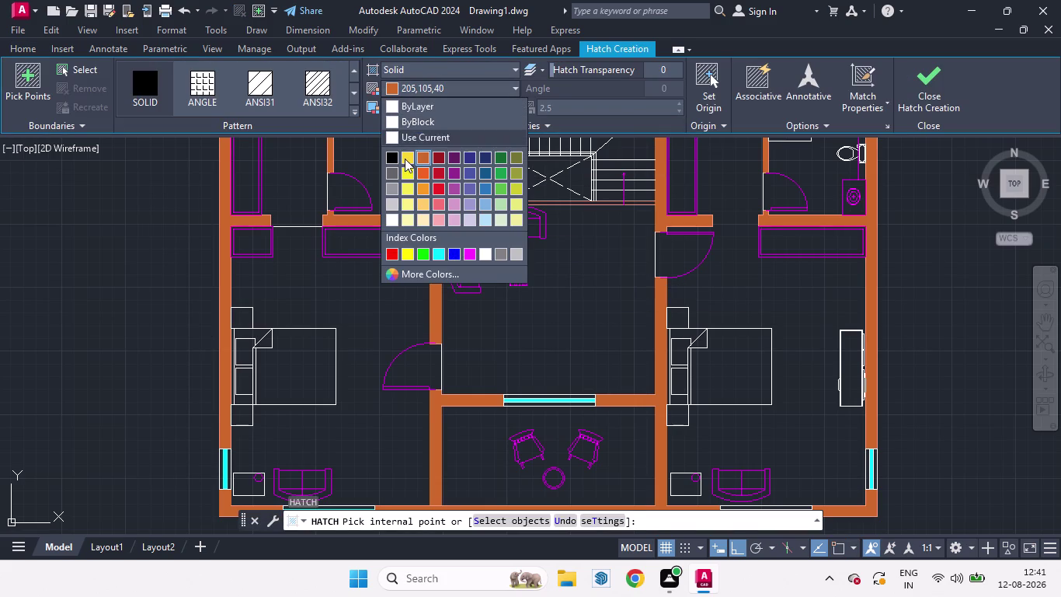
click(405, 171)
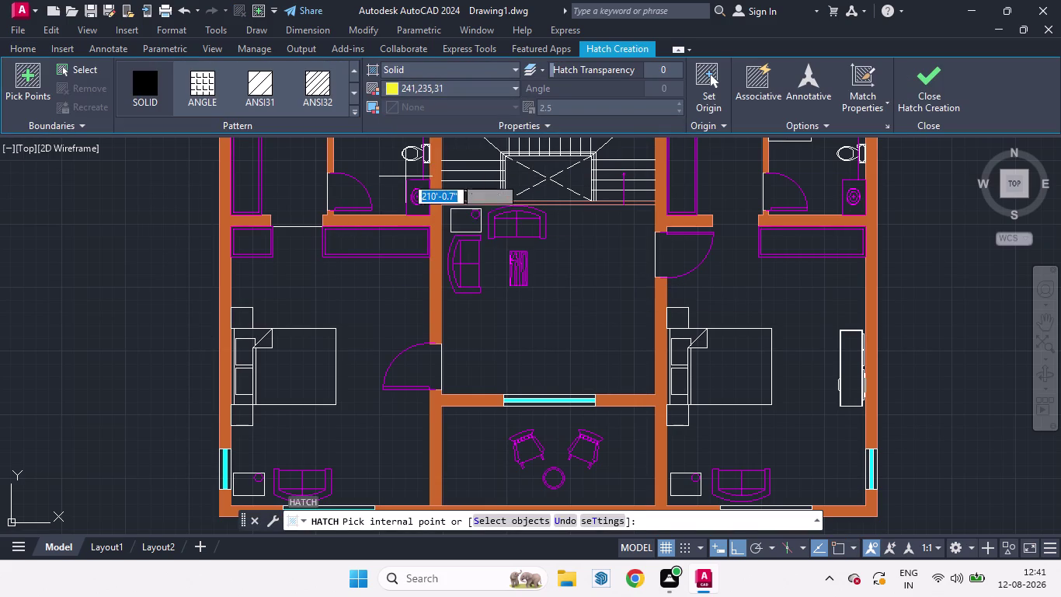
scroll(down, 3)
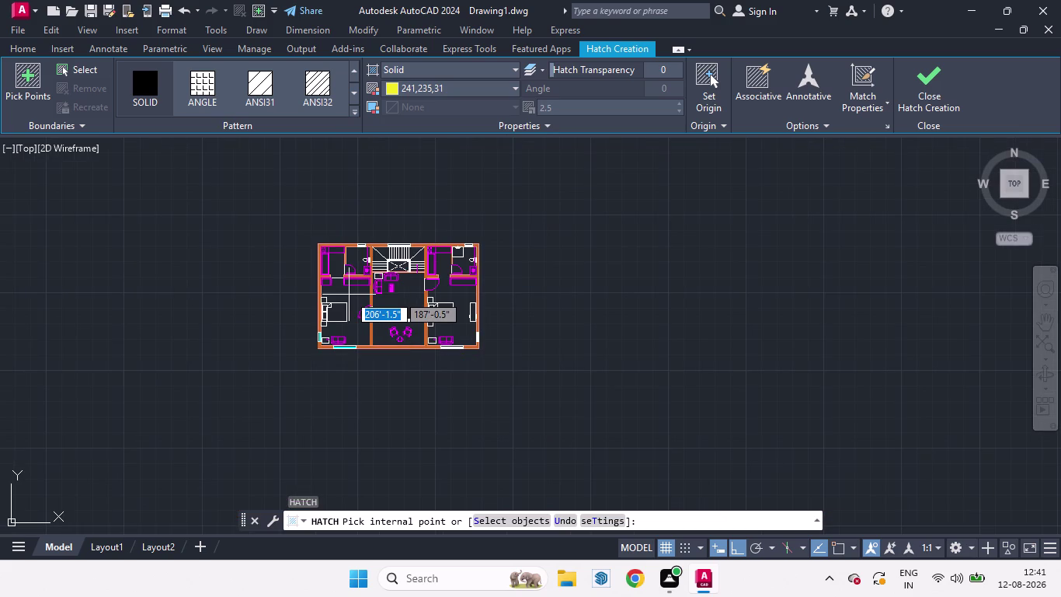
key(Return)
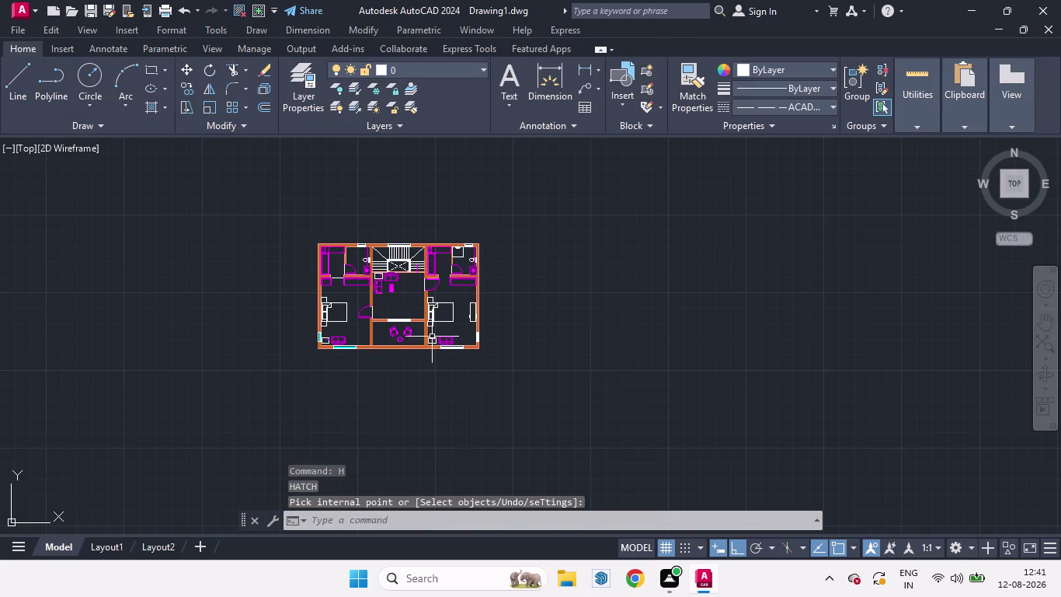
scroll(up, 3)
middle_drag(397, 383, 461, 446)
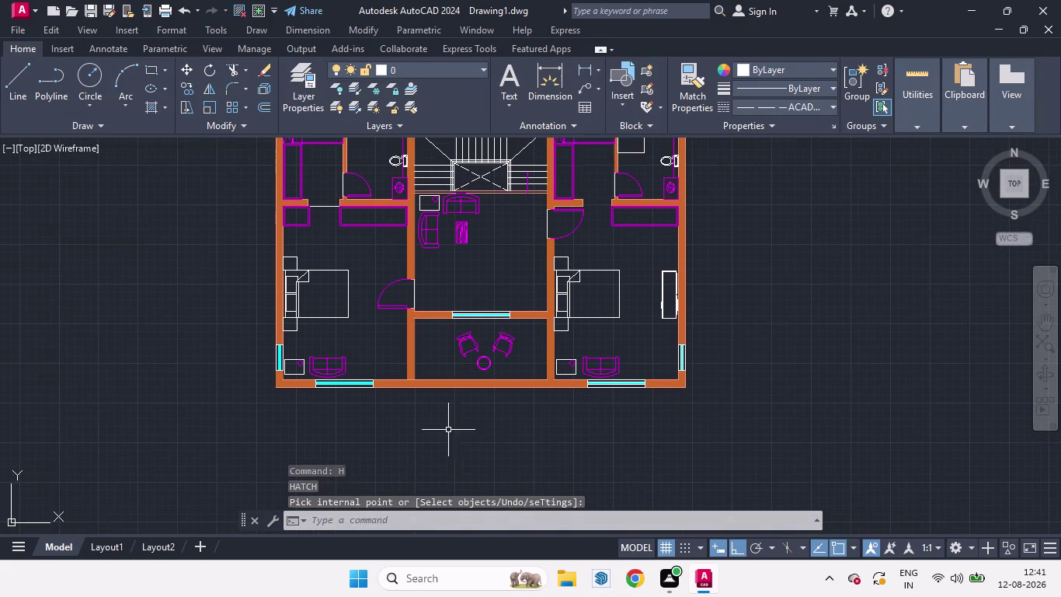
scroll(down, 3)
scroll(up, 3)
scroll(down, 3)
middle_drag(390, 418, 401, 447)
scroll(down, 3)
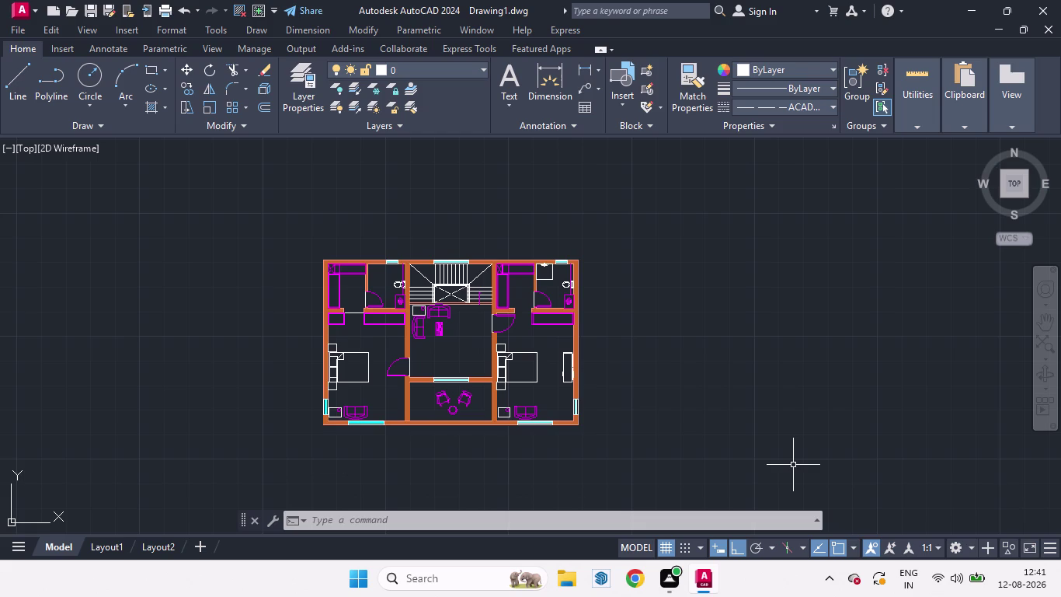
Hatch the right upper bathroom floor with the white ANGLE tile pattern.
key(h)
key(Return)
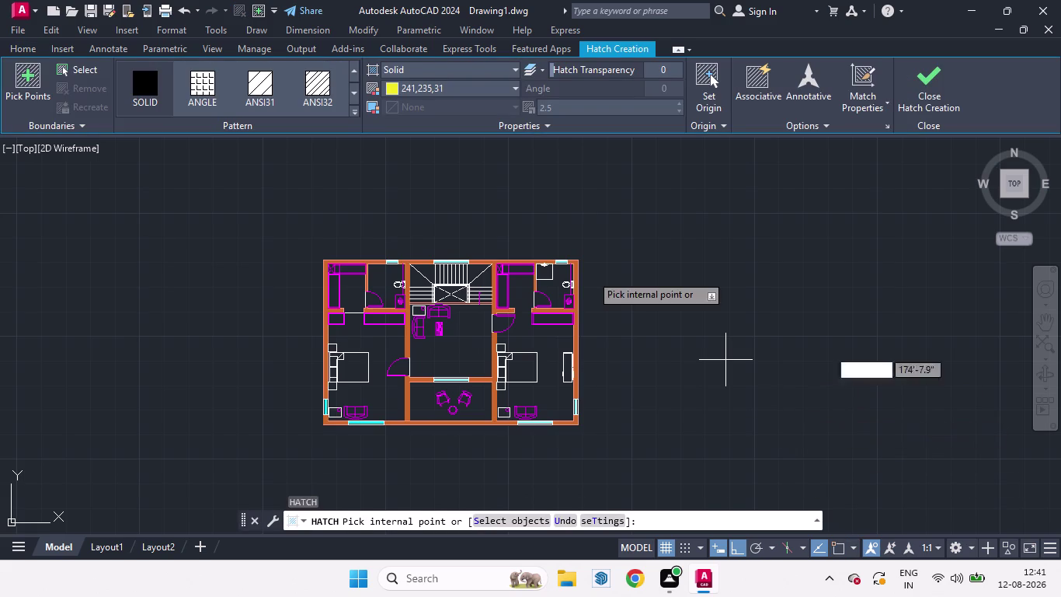
click(202, 86)
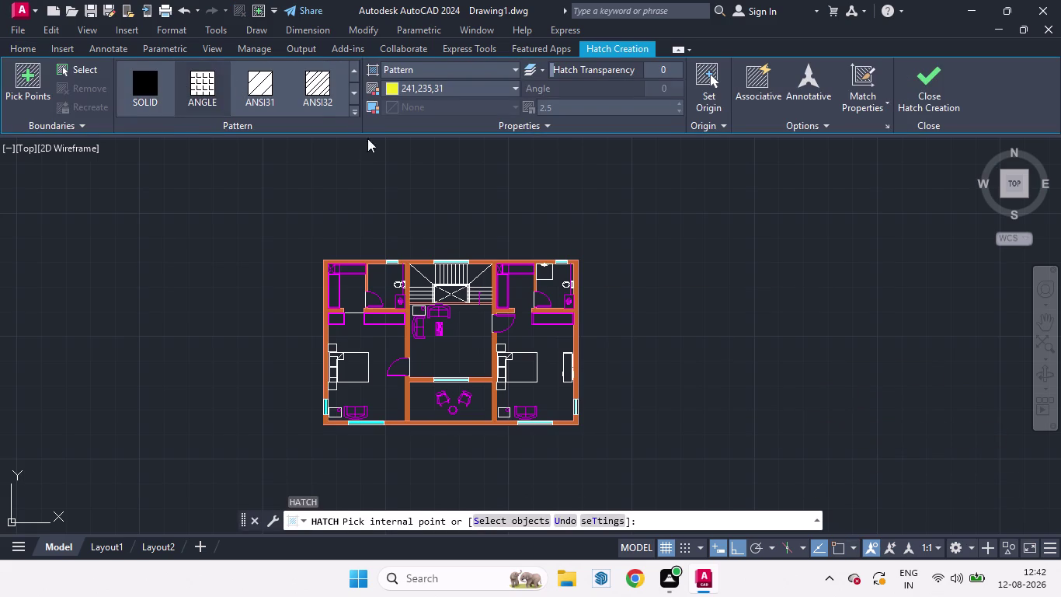
scroll(up, 3)
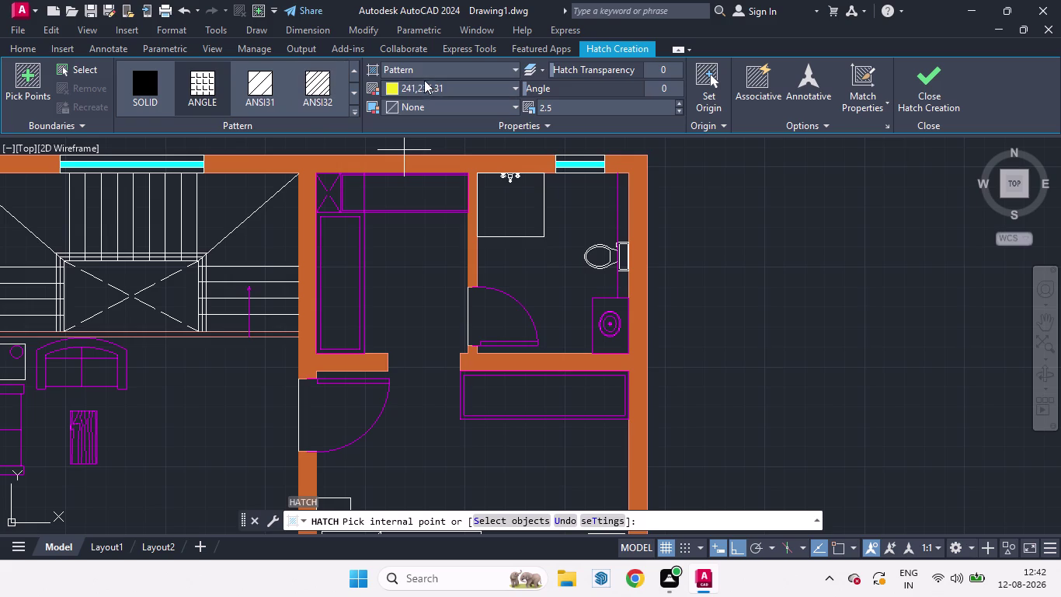
click(392, 87)
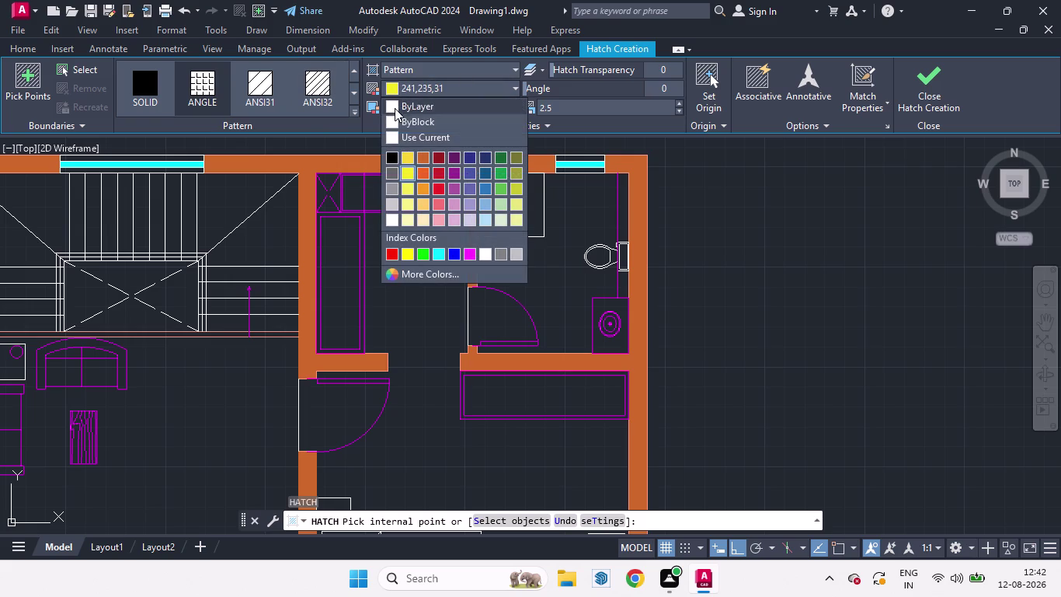
click(484, 254)
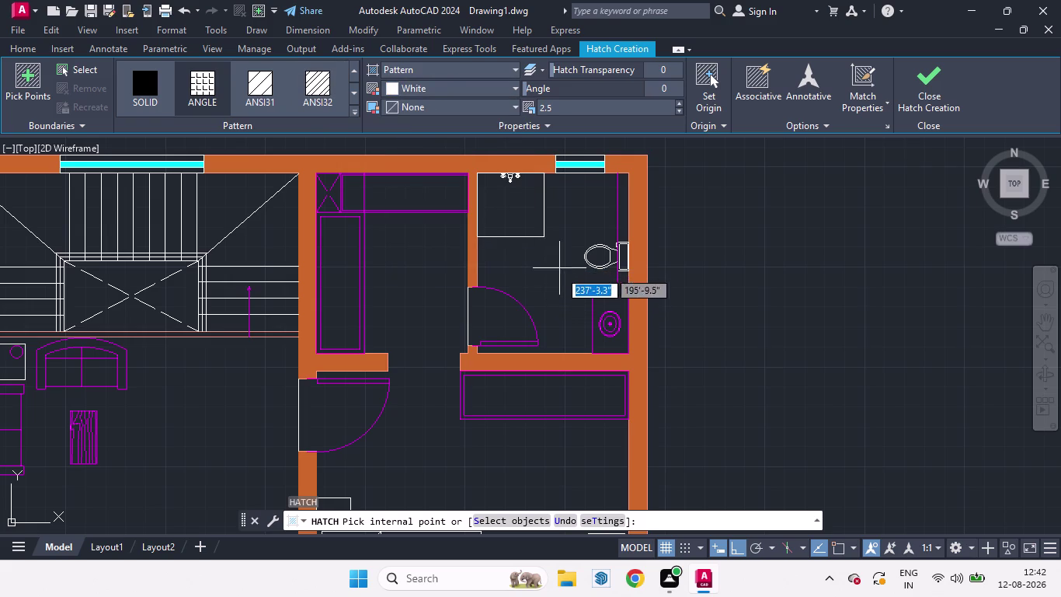
click(540, 274)
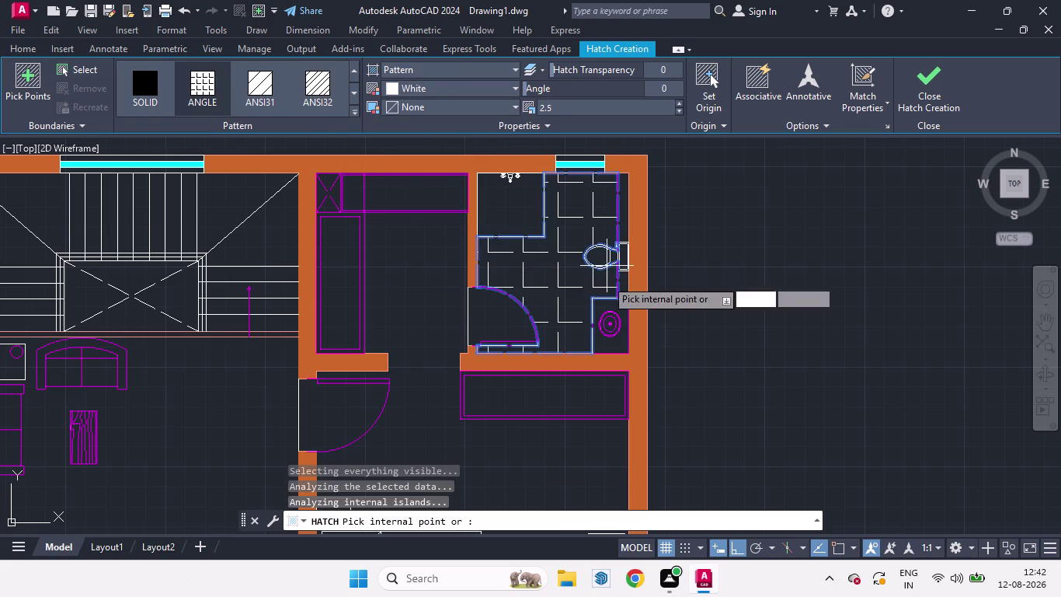
scroll(down, 3)
scroll(up, 3)
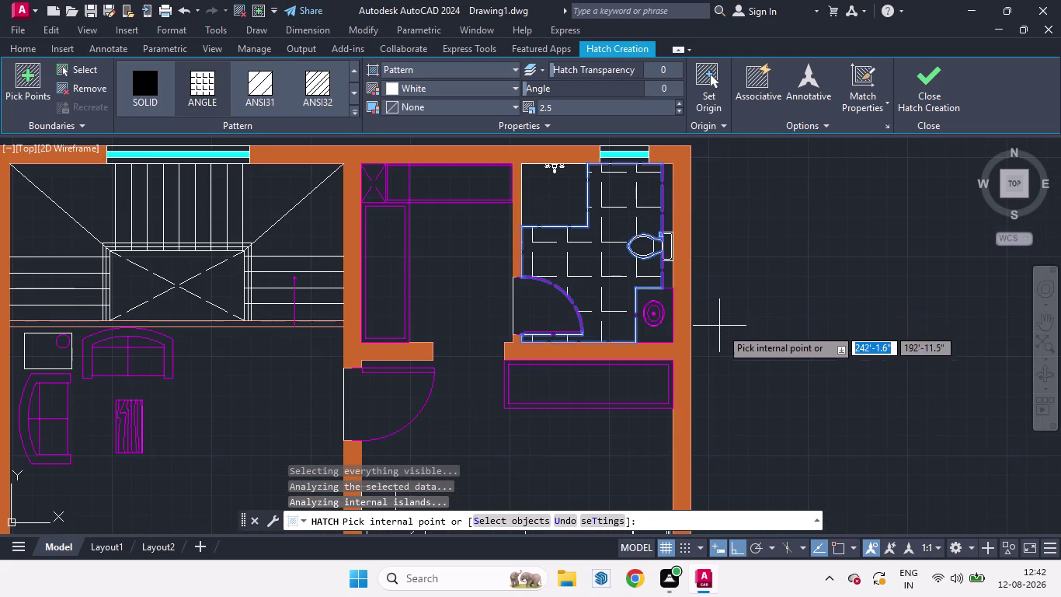
key(Escape)
Hatch the left upper bathroom floor with the same white ANGLE tiles.
scroll(down, 3)
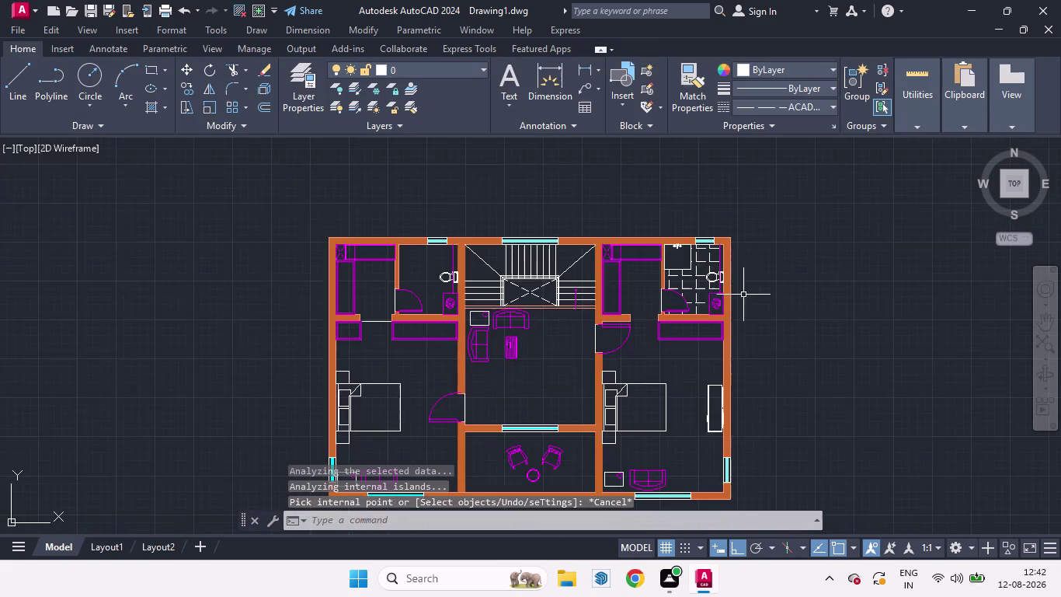
scroll(up, 3)
scroll(down, 3)
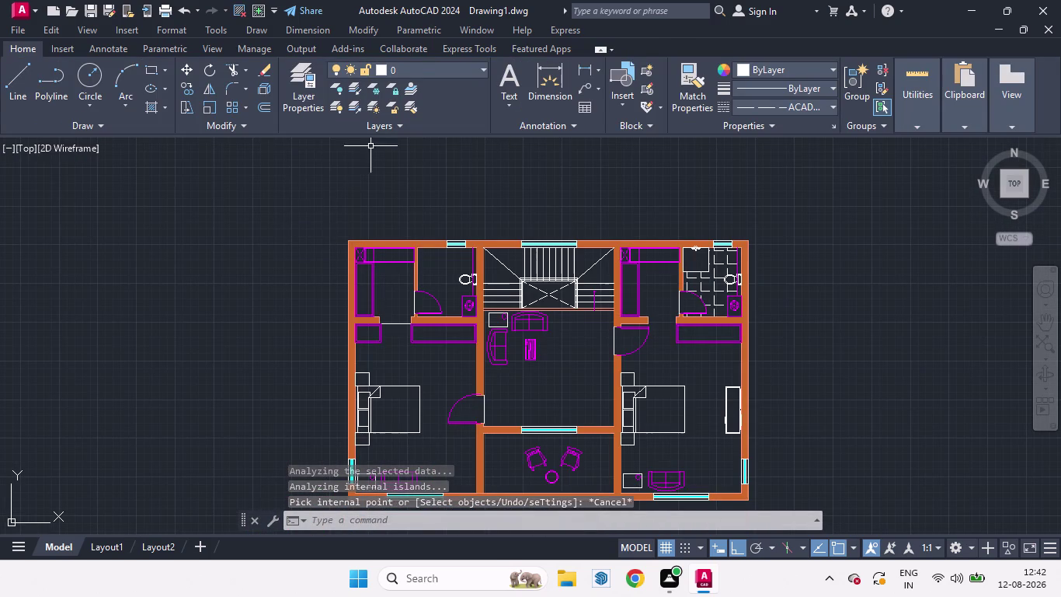
key(h)
key(Return)
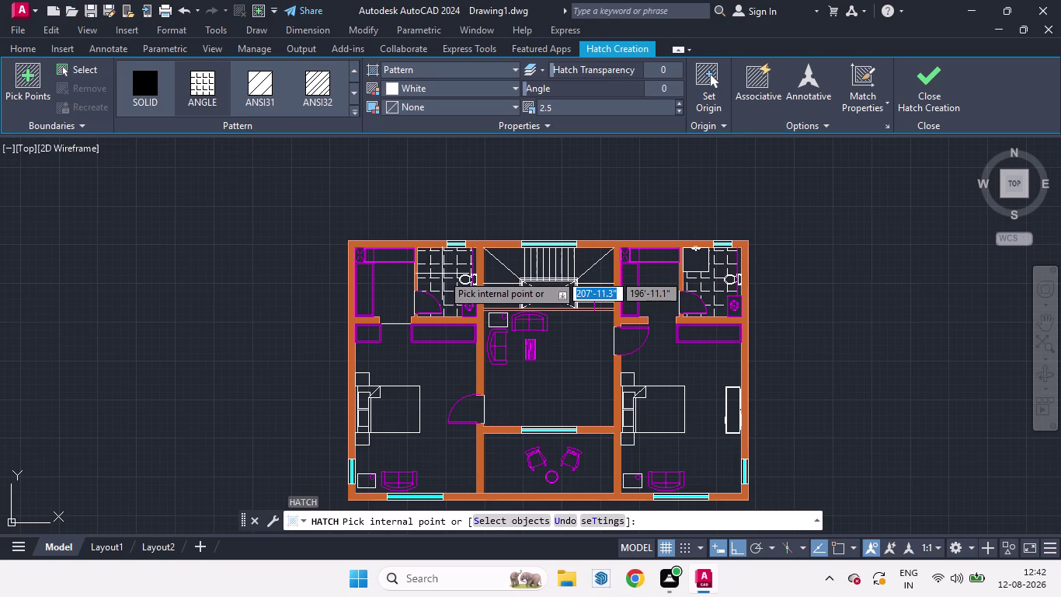
click(443, 273)
key(space)
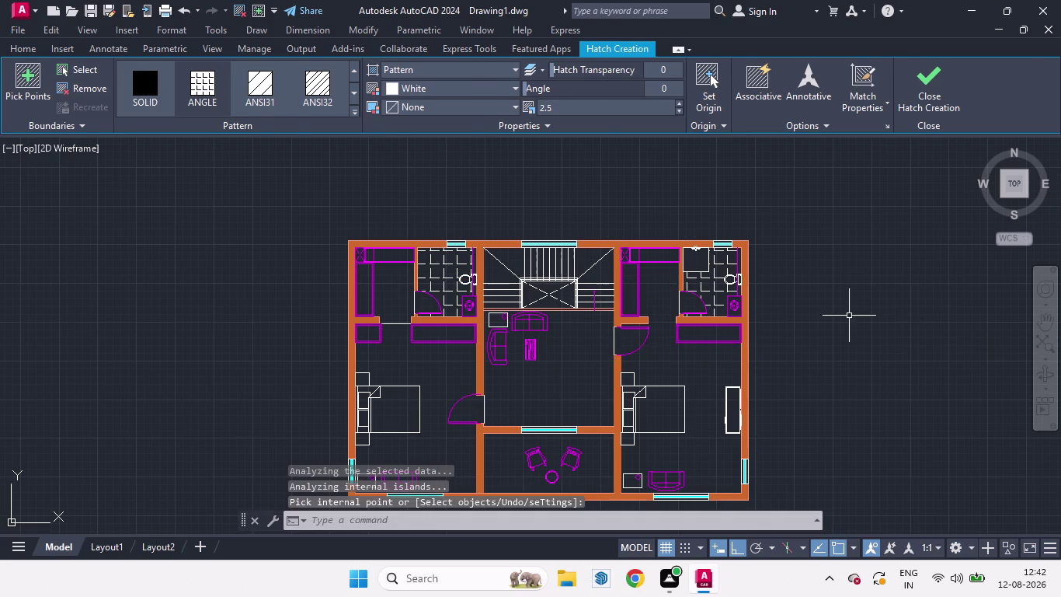
key(h)
key(Return)
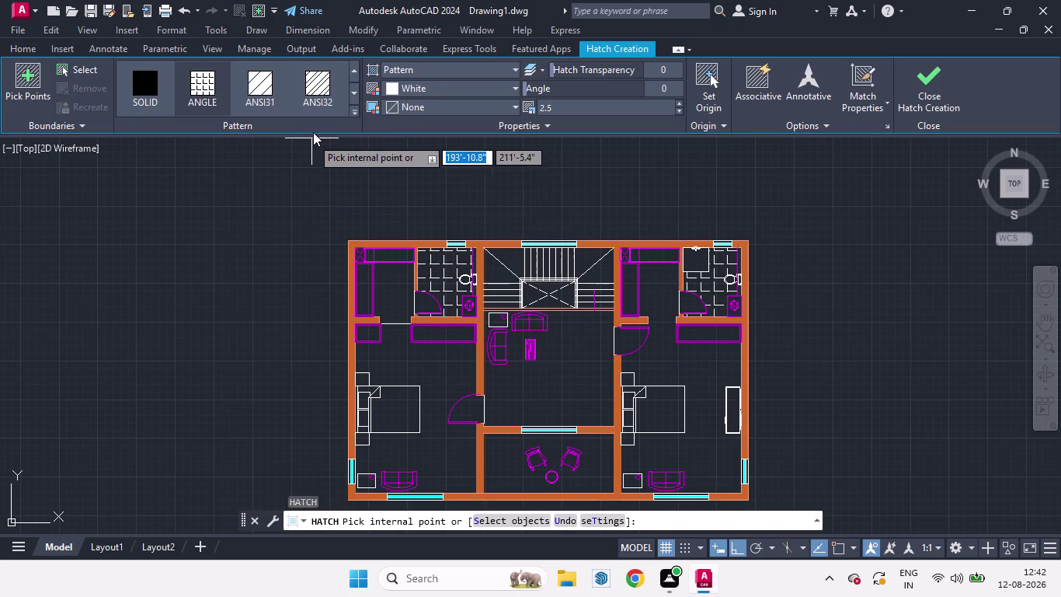
click(354, 108)
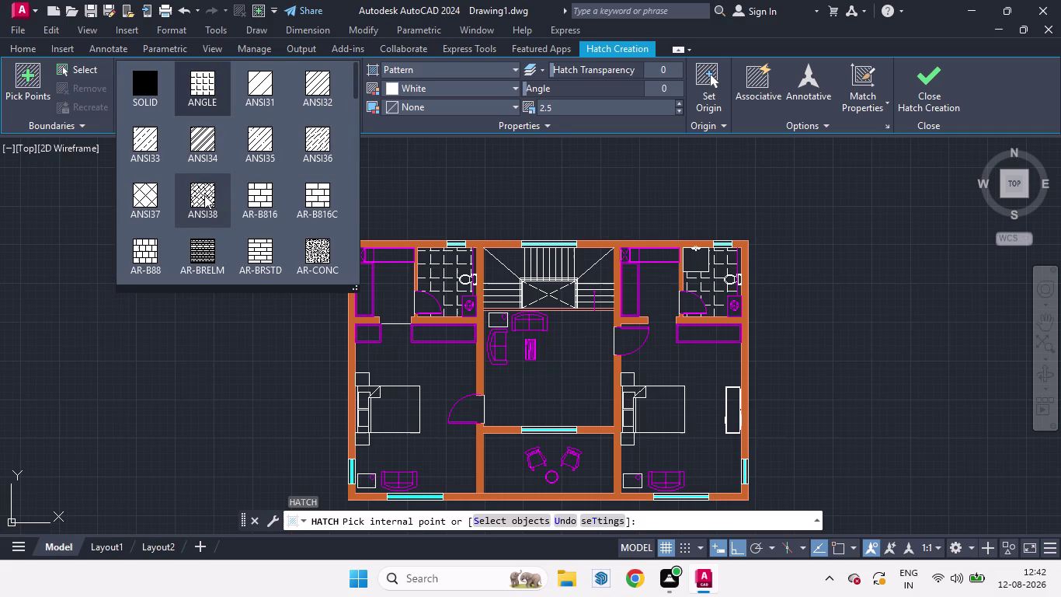
scroll(down, 3)
scroll(down, 3)
scroll(down, 3)
scroll(down, 3)
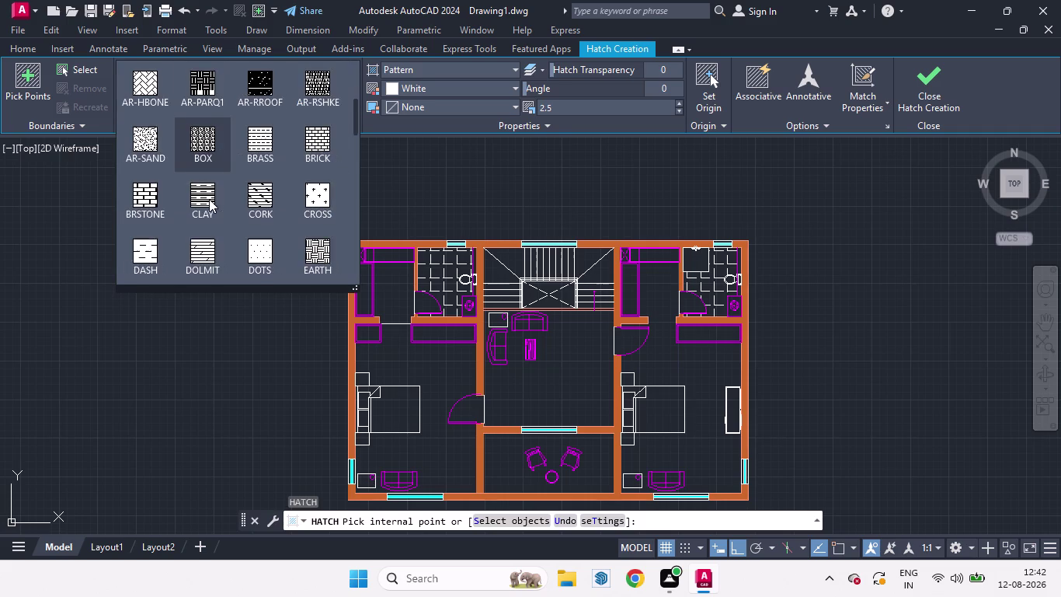
scroll(down, 3)
scroll(down, 3)
scroll(down, 3)
scroll(down, 3)
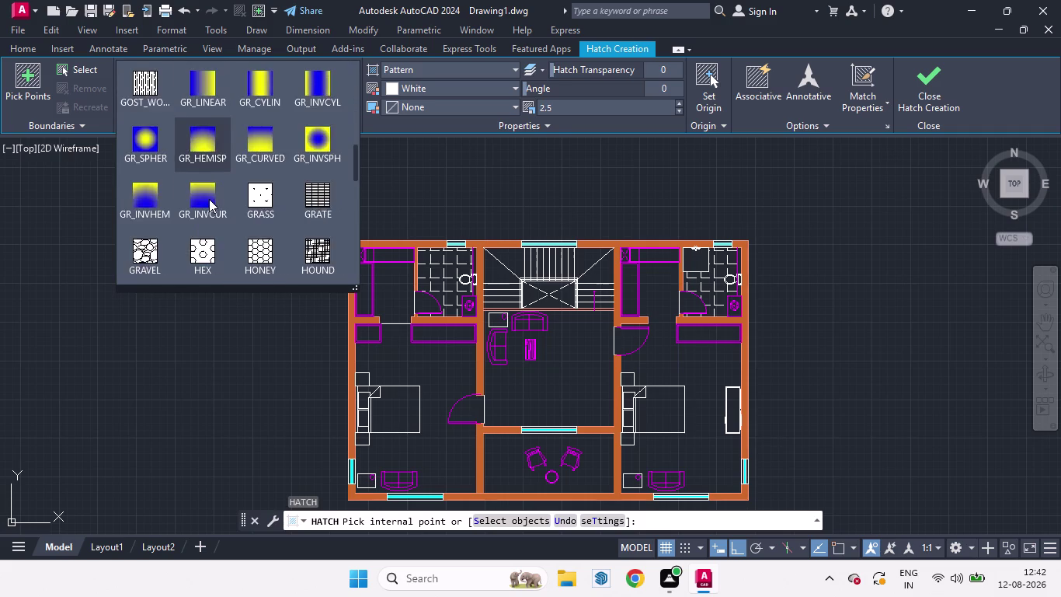
scroll(down, 3)
scroll(down, 3)
scroll(down, 3)
scroll(down, 3)
scroll(down, 3)
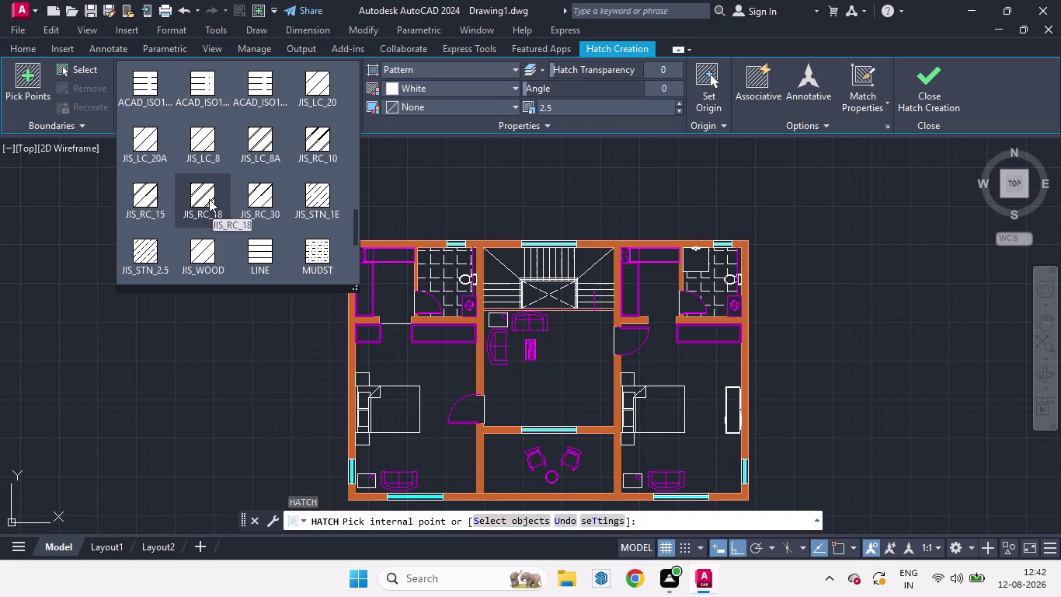
scroll(down, 3)
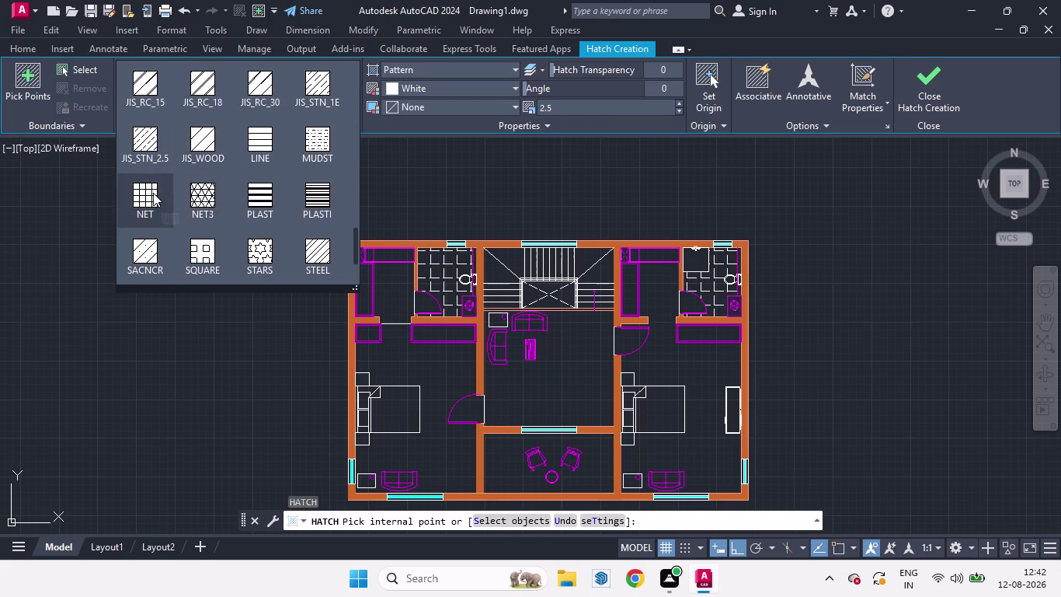
click(153, 193)
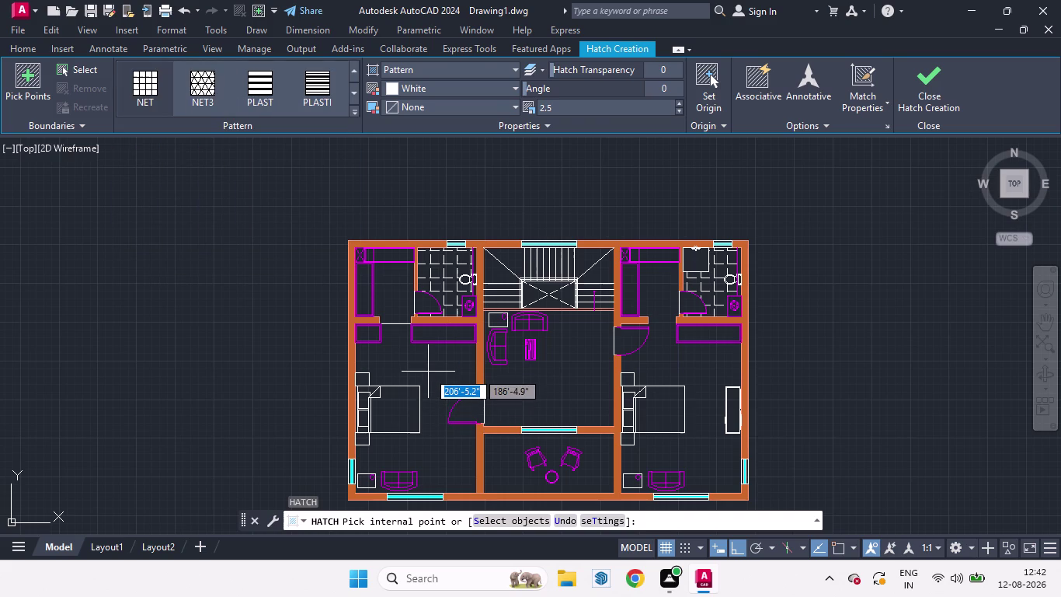
click(428, 371)
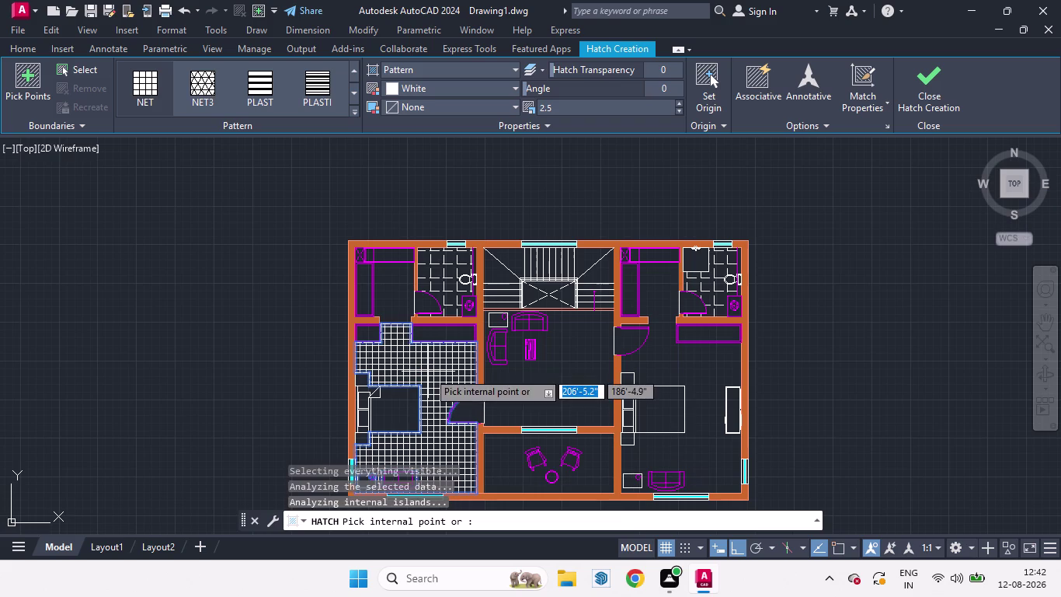
drag(574, 108, 524, 109)
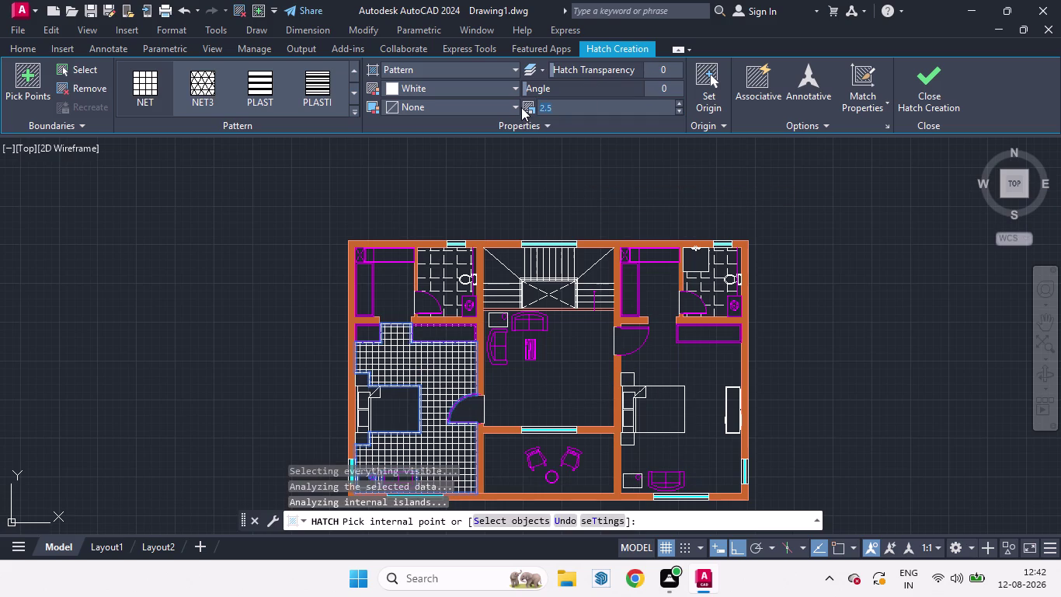
key(BackSpace)
key(8)
key(Return)
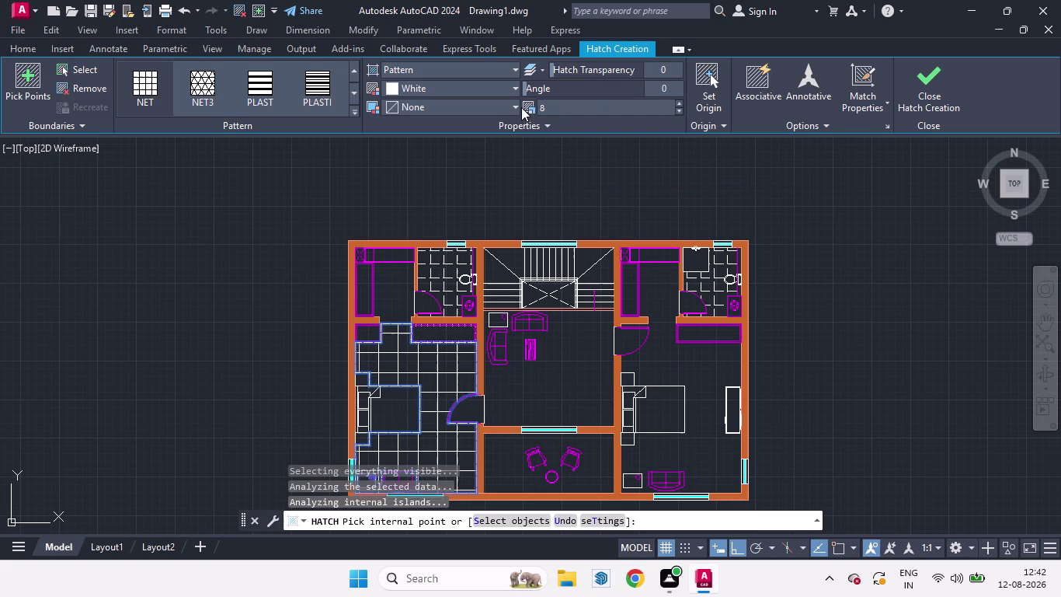
click(554, 398)
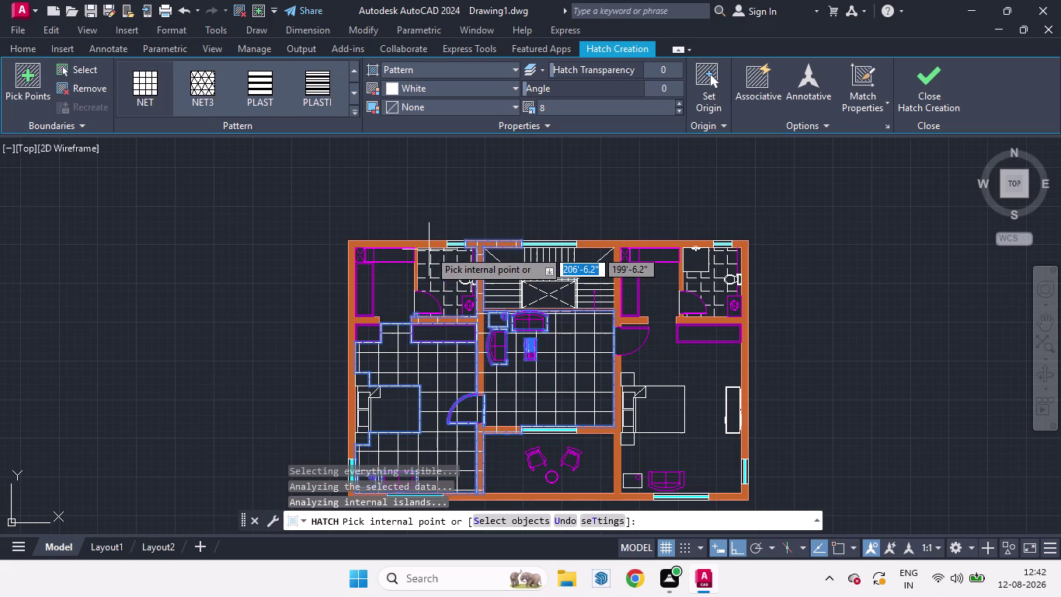
key(Escape)
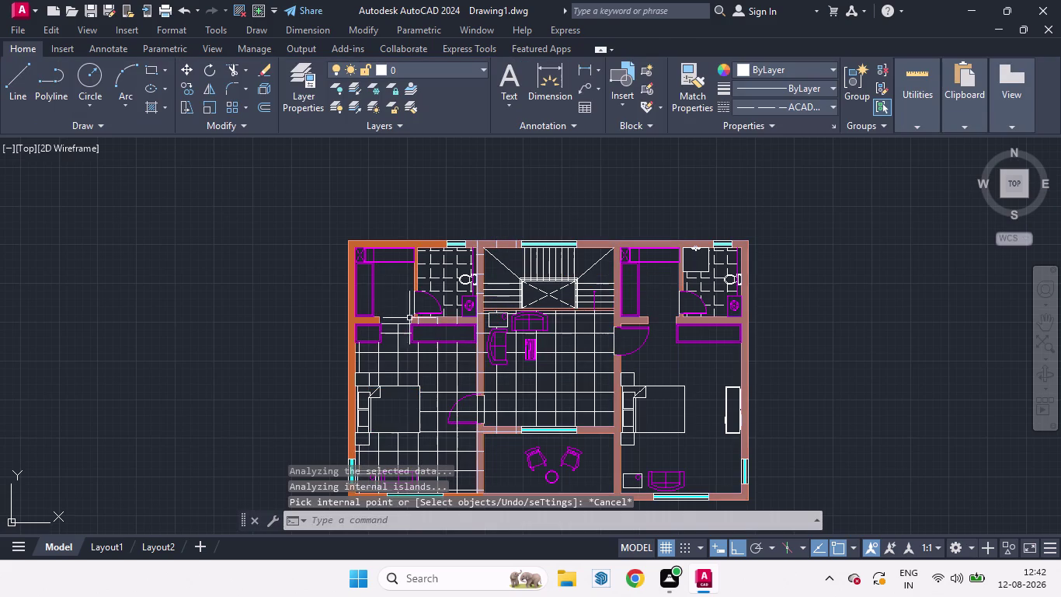
key(ctrl+z)
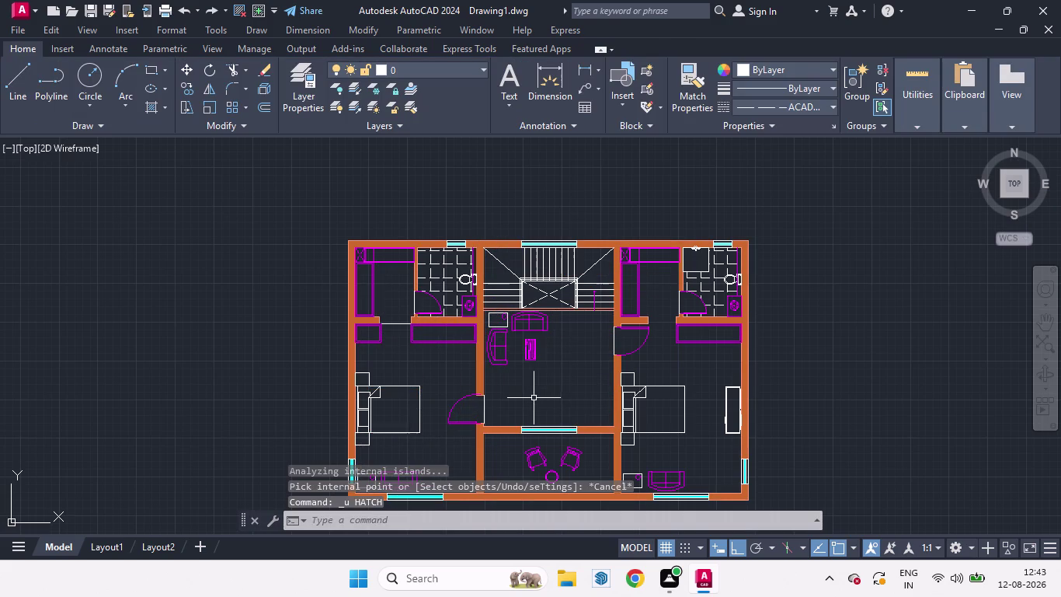
Start a hatch in the right bedroom using the square-grid NET pattern.
scroll(down, 3)
scroll(up, 3)
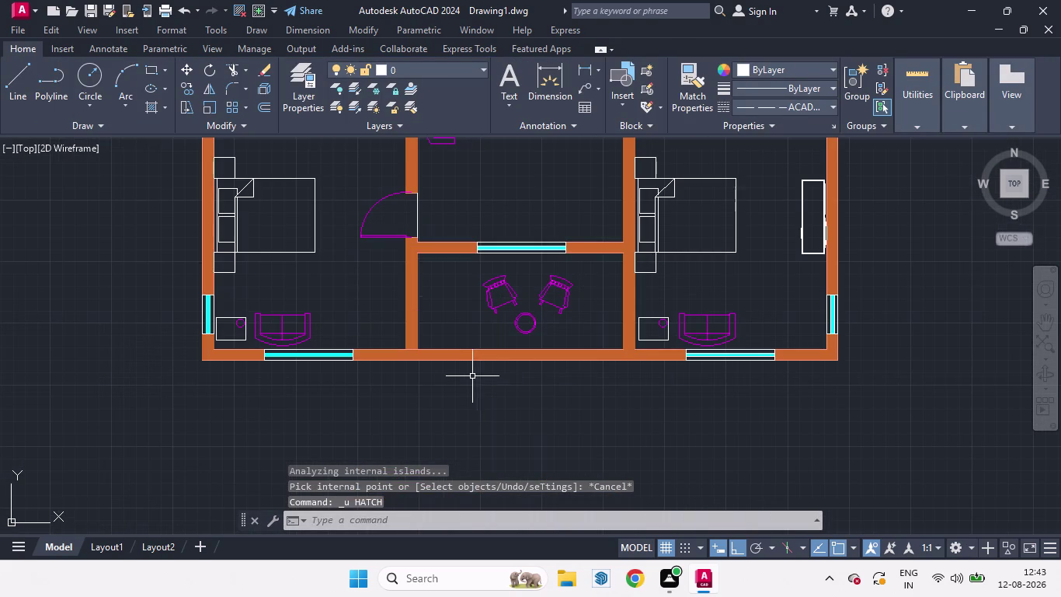
key(h)
key(Return)
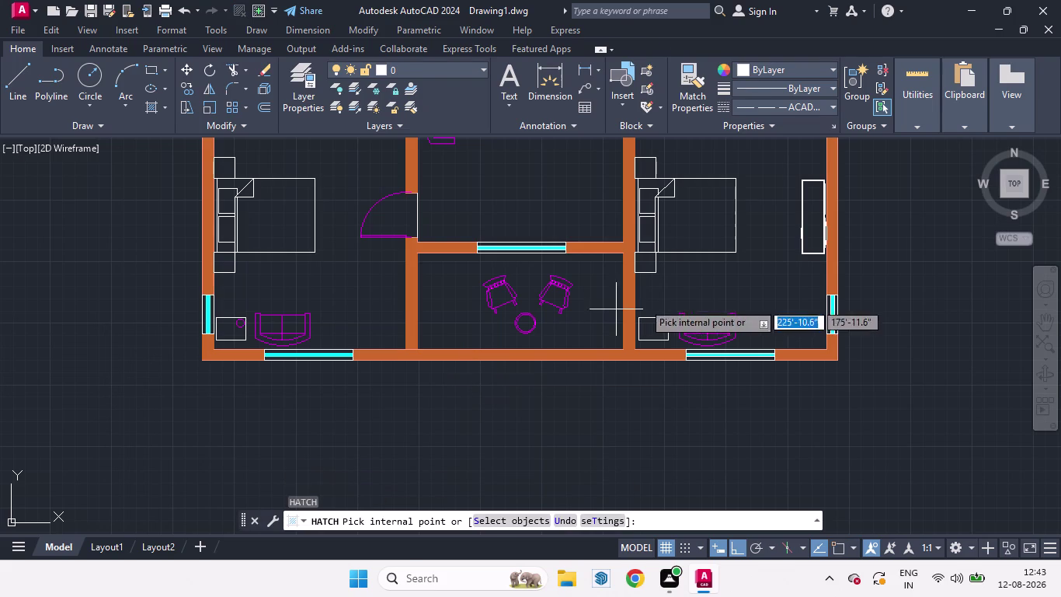
click(758, 281)
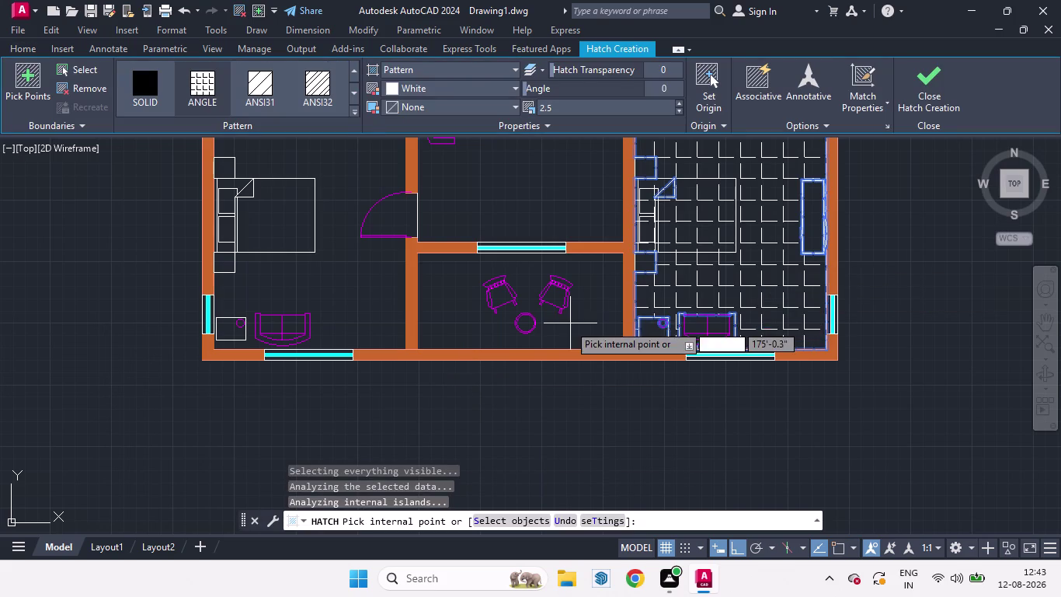
click(352, 112)
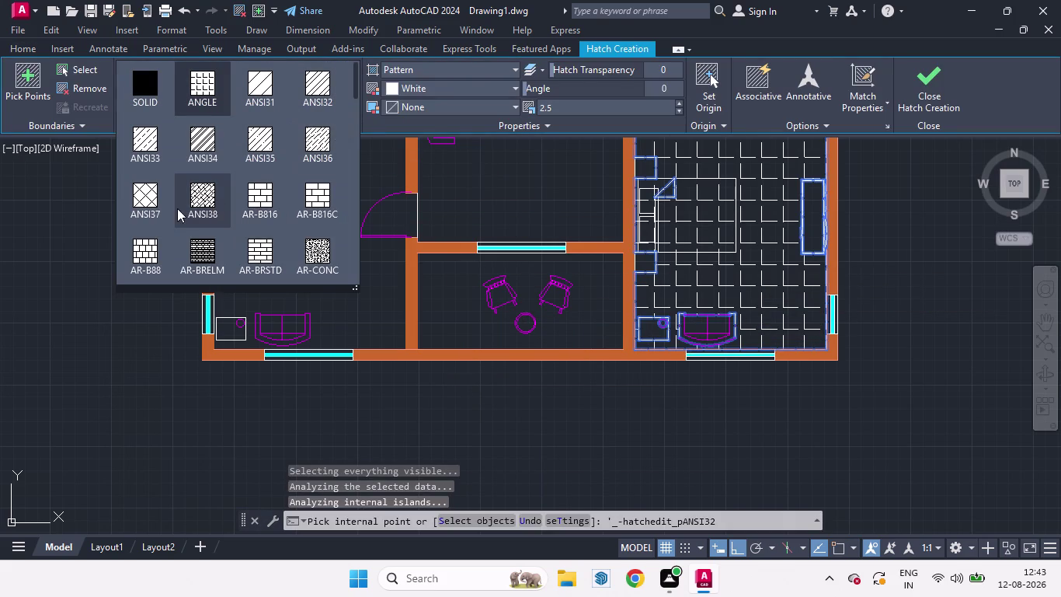
scroll(down, 3)
scroll(down, 3)
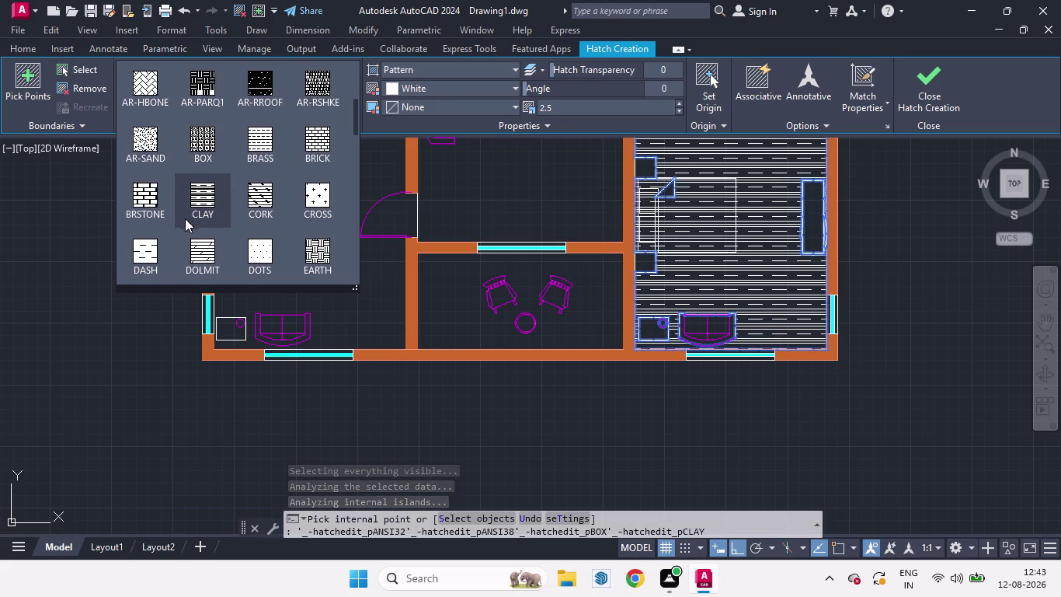
scroll(down, 3)
scroll(down, 3)
scroll(down, 3)
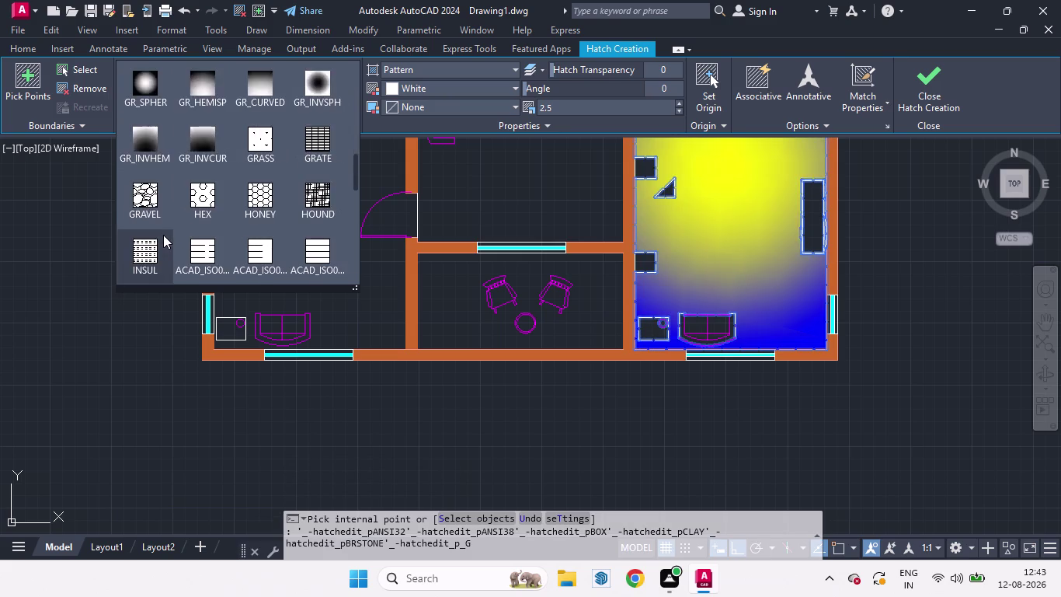
scroll(down, 3)
scroll(down, 3)
scroll(down, 3)
scroll(down, 3)
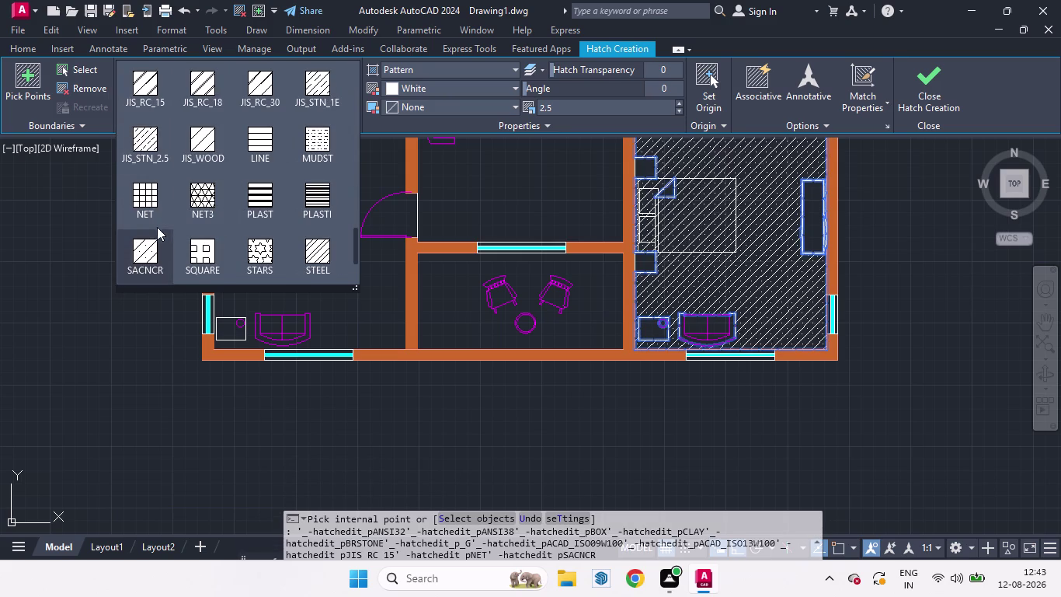
click(155, 210)
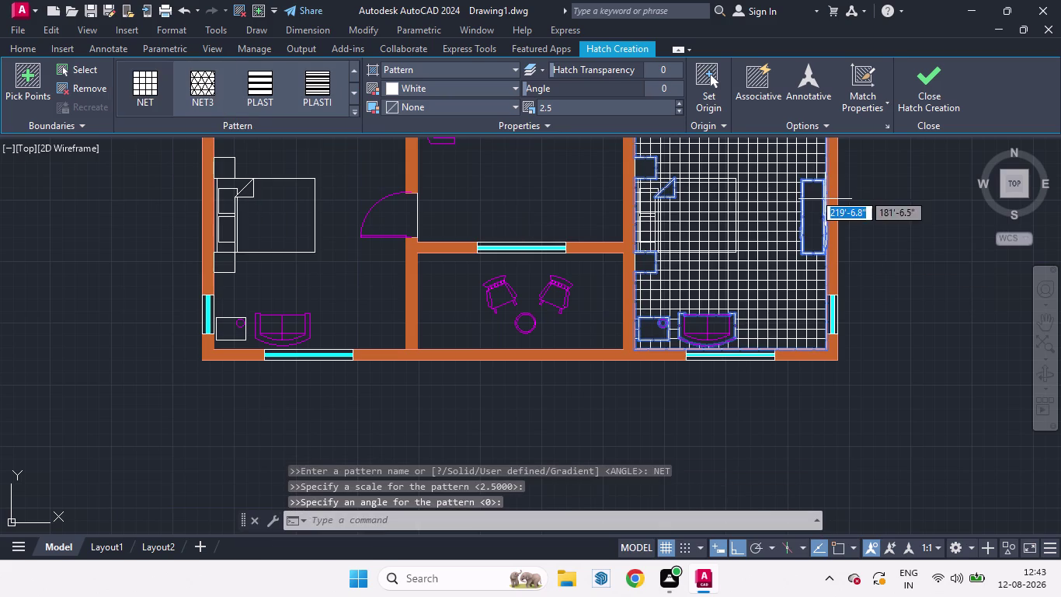
Set the NET pattern scale to 8 and add the left bedroom and living area.
drag(559, 105, 521, 109)
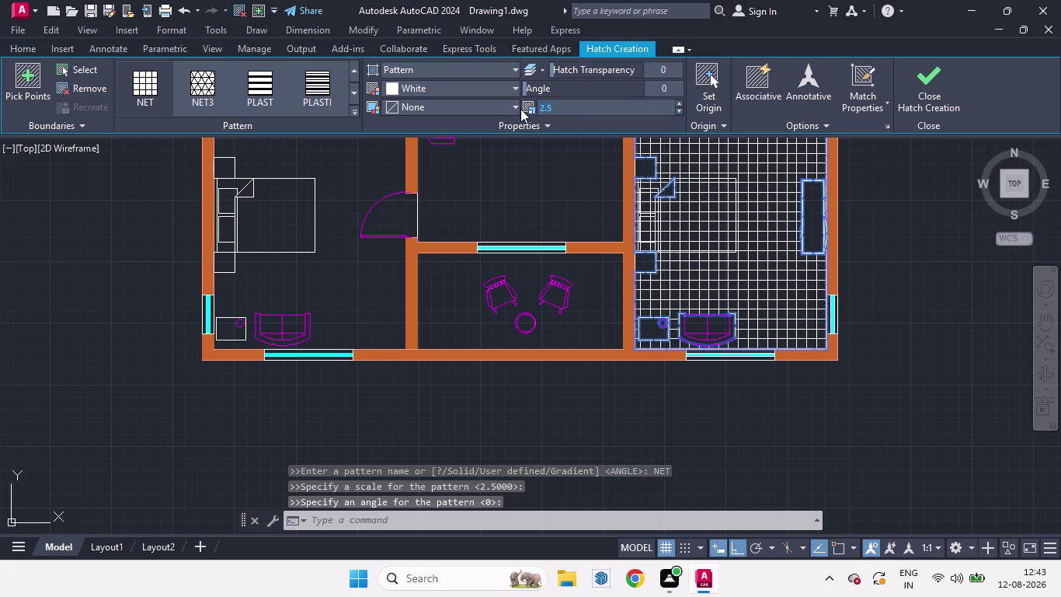
key(BackSpace)
key(8)
key(Return)
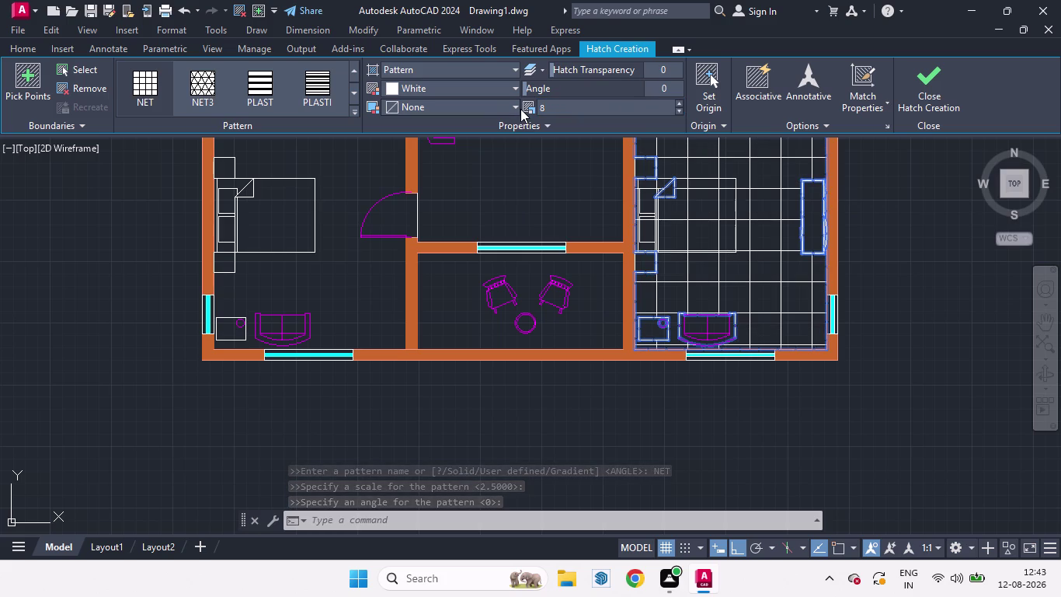
click(511, 201)
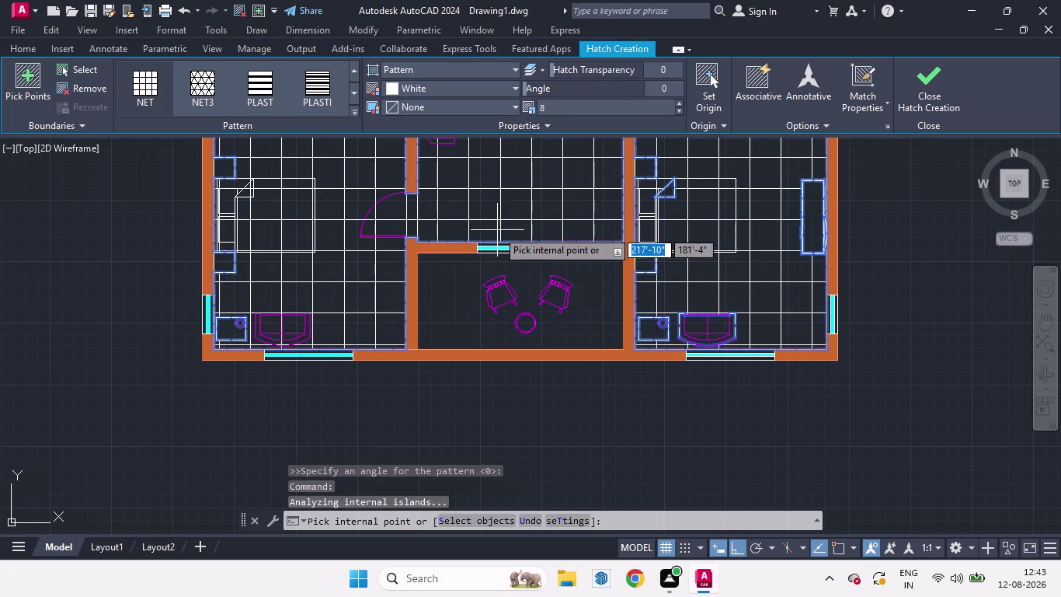
scroll(up, 3)
scroll(down, 3)
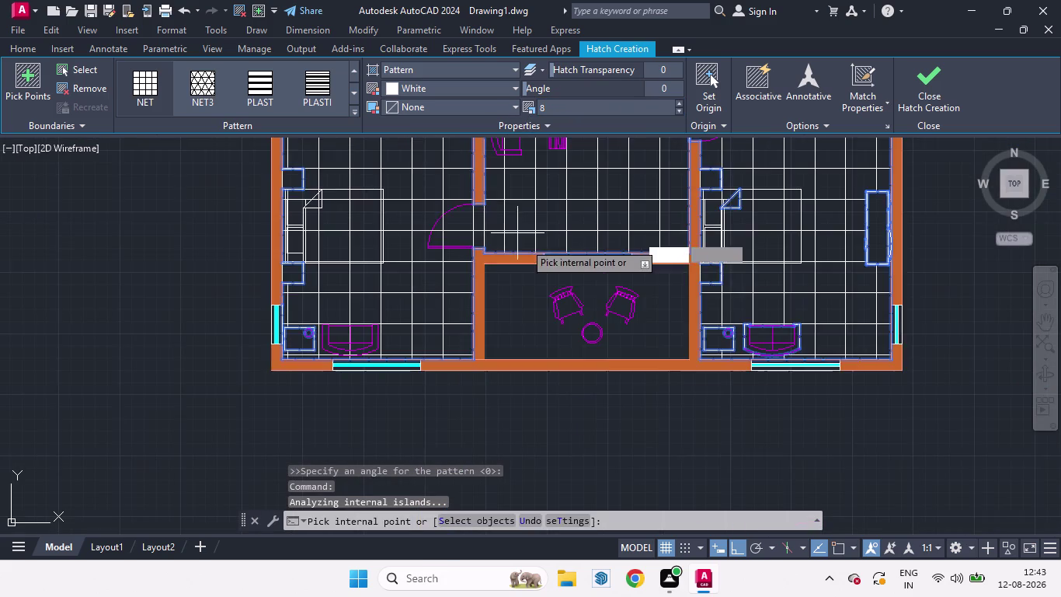
scroll(down, 3)
scroll(up, 3)
scroll(up, 3)
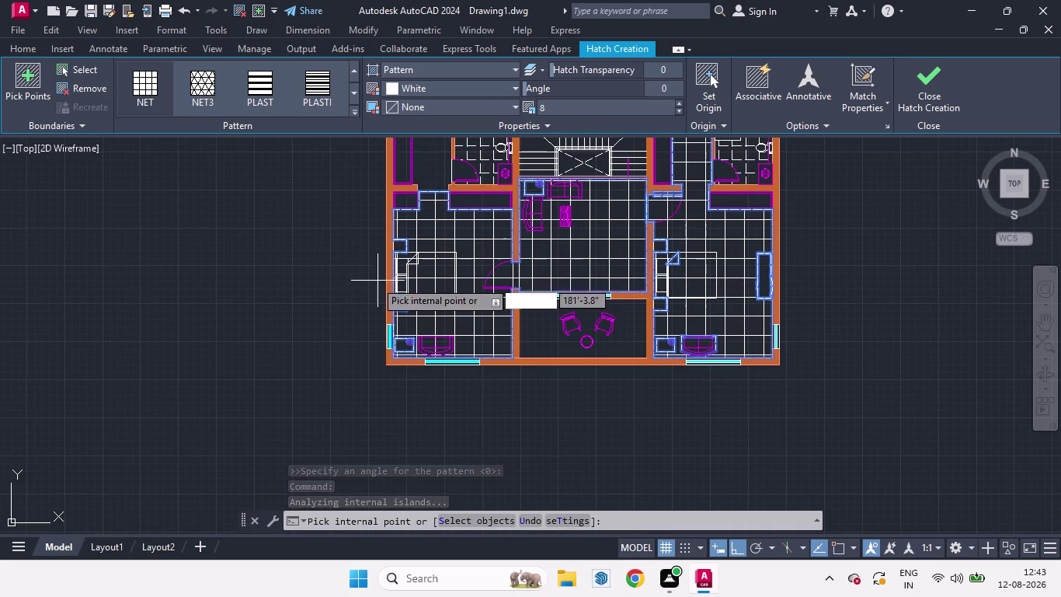
key(Escape)
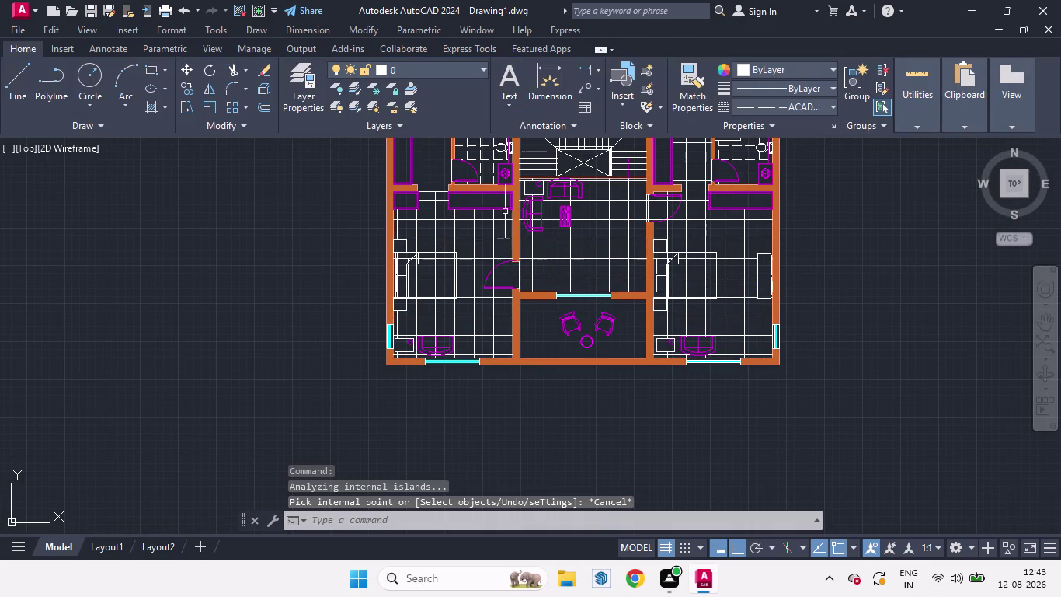
Hatch the small passage in the left unit, then select the tile hatch.
middle_drag(500, 249, 495, 322)
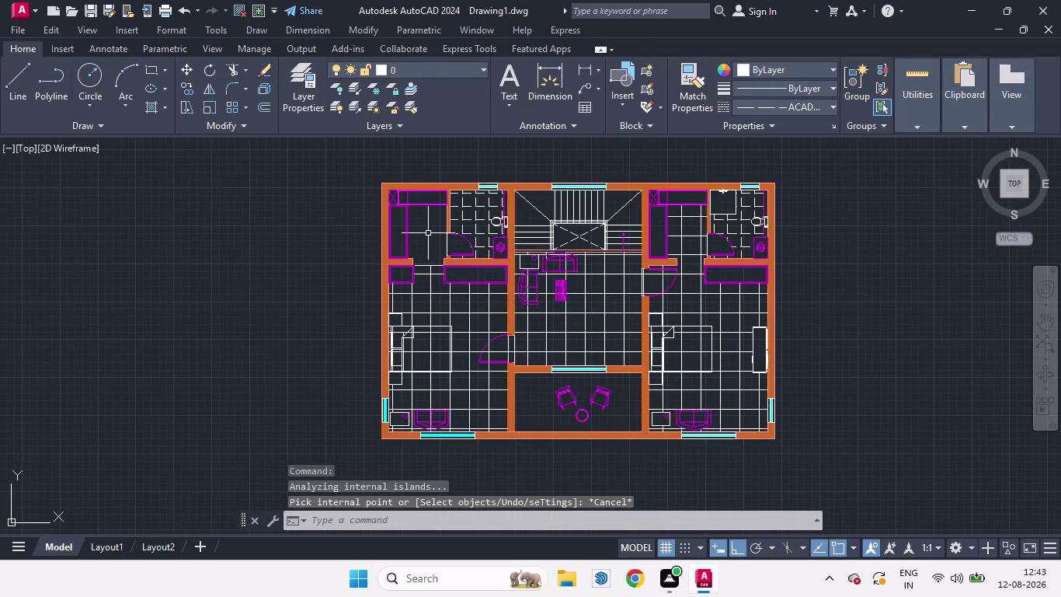
key(h)
key(Return)
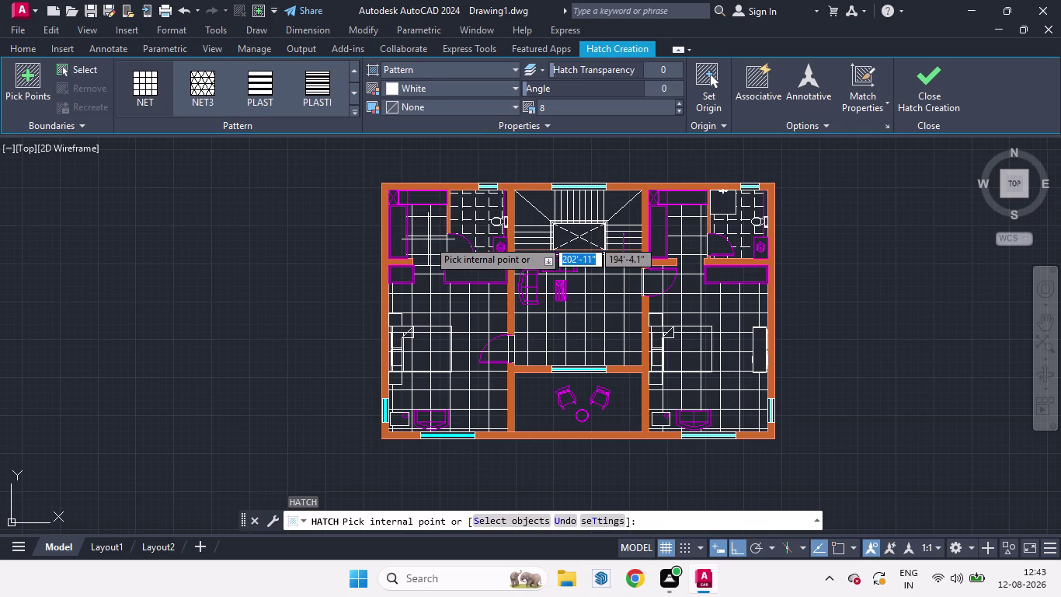
click(428, 239)
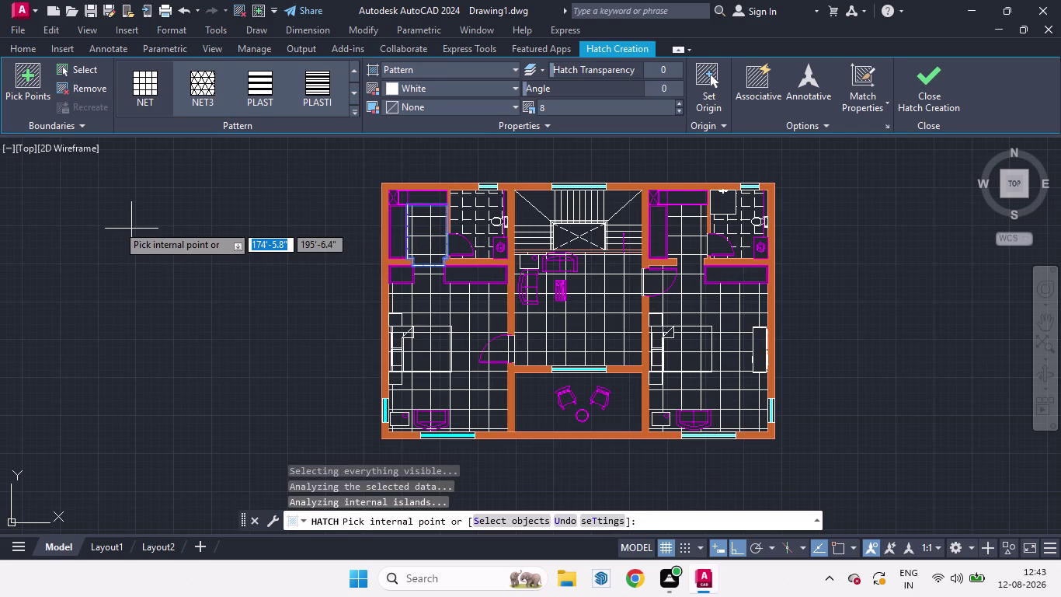
key(Escape)
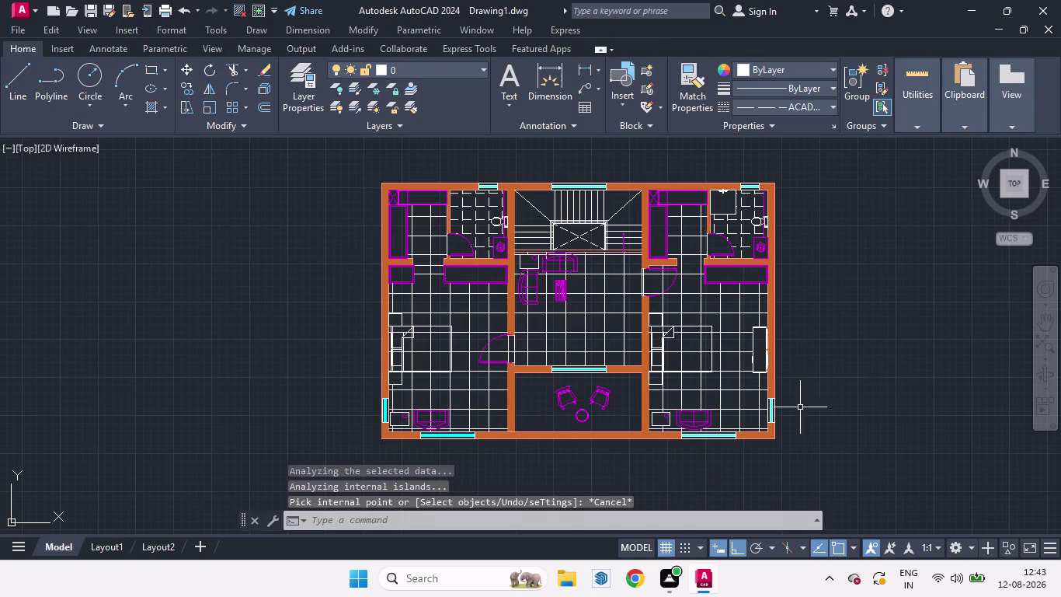
middle_drag(632, 450, 600, 411)
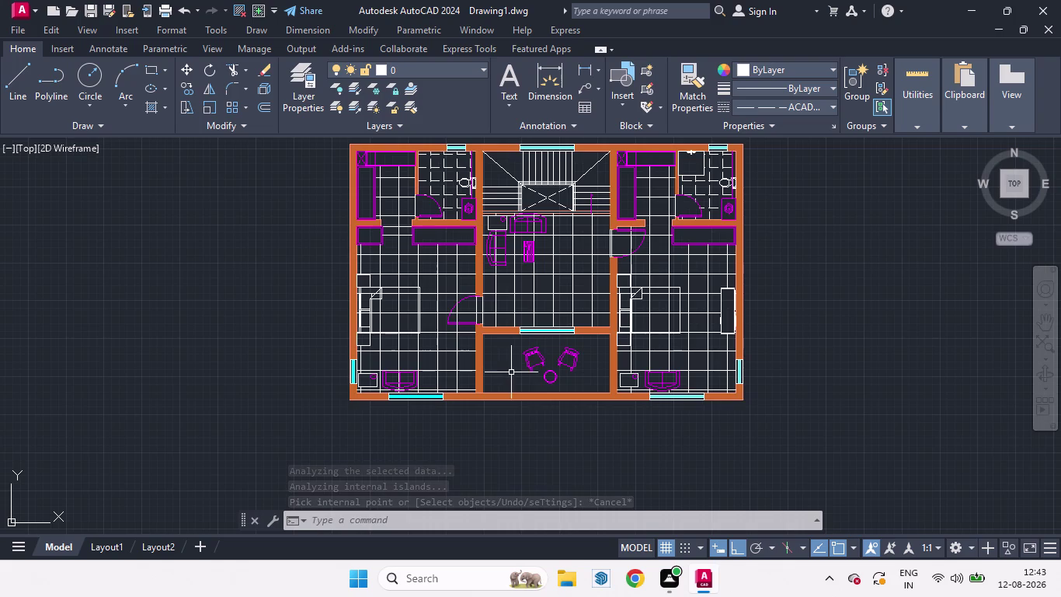
scroll(up, 3)
scroll(down, 3)
middle_drag(497, 350, 504, 362)
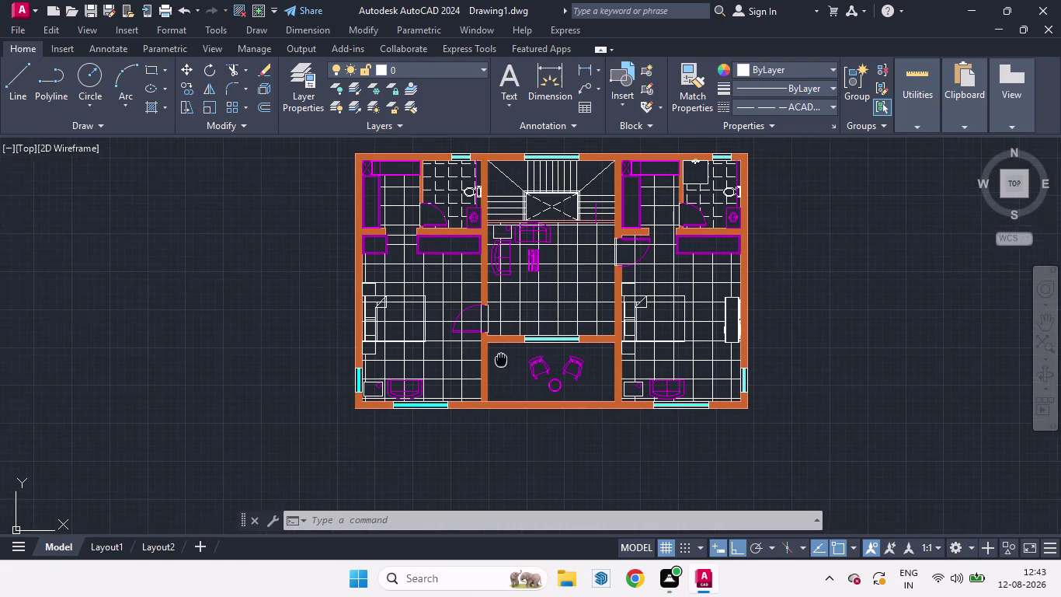
middle_drag(504, 362, 502, 405)
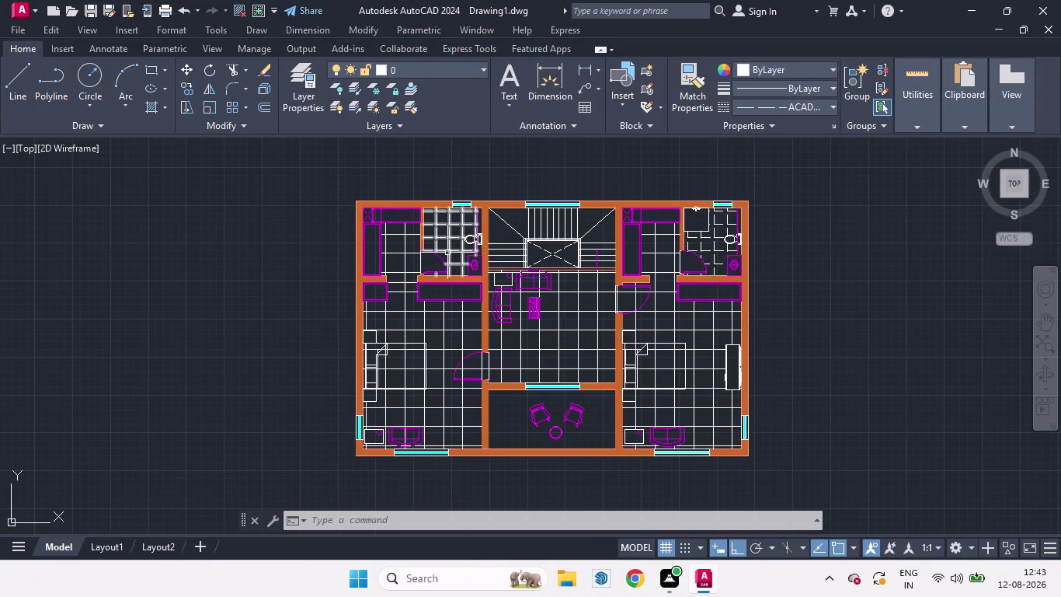
click(445, 338)
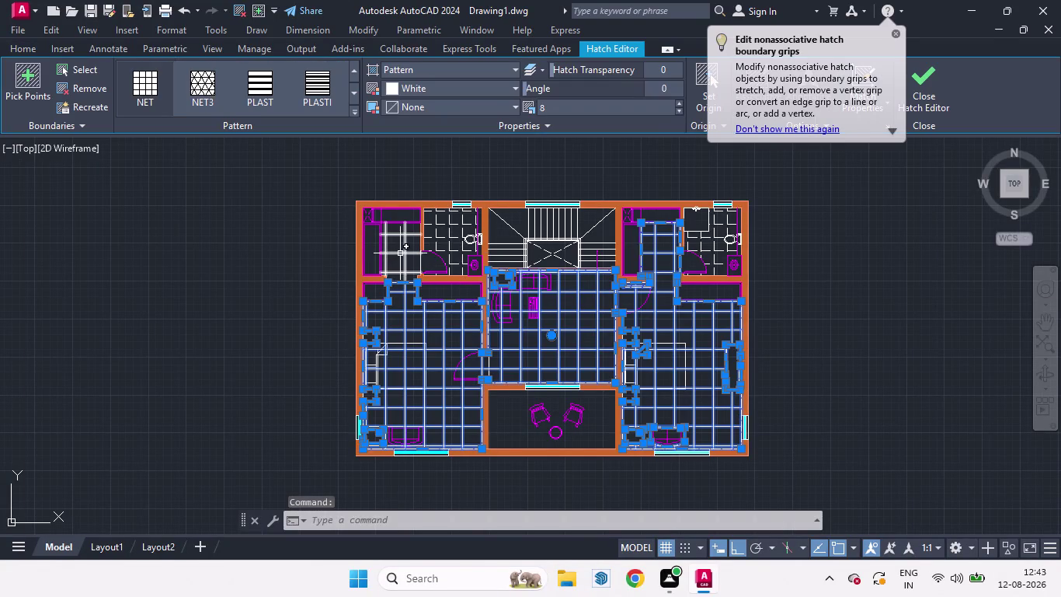
Try changing the tile hatch scale to 9, then cancel the edit.
click(400, 254)
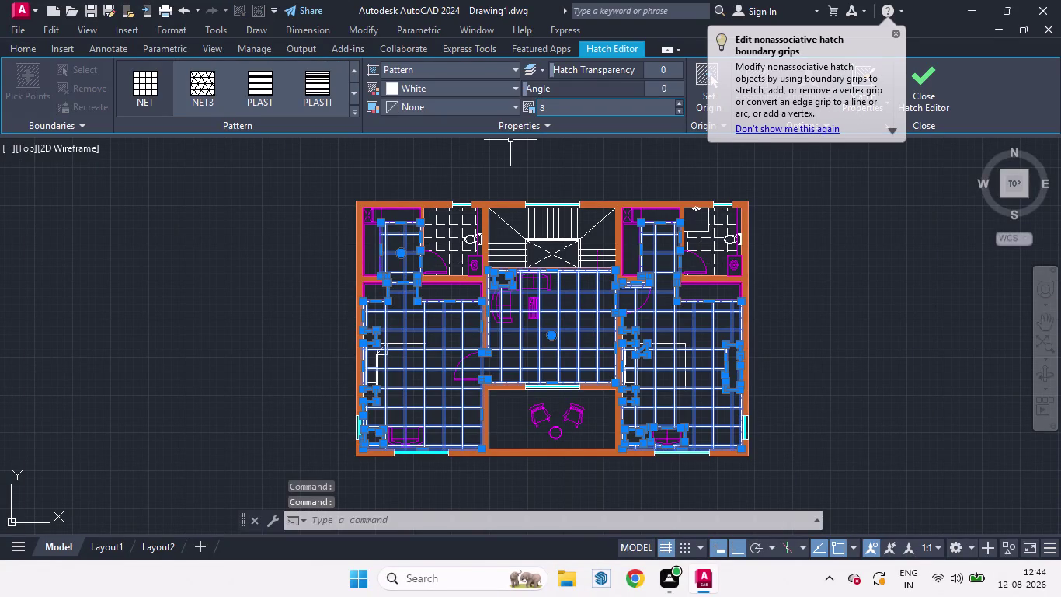
drag(546, 107, 527, 110)
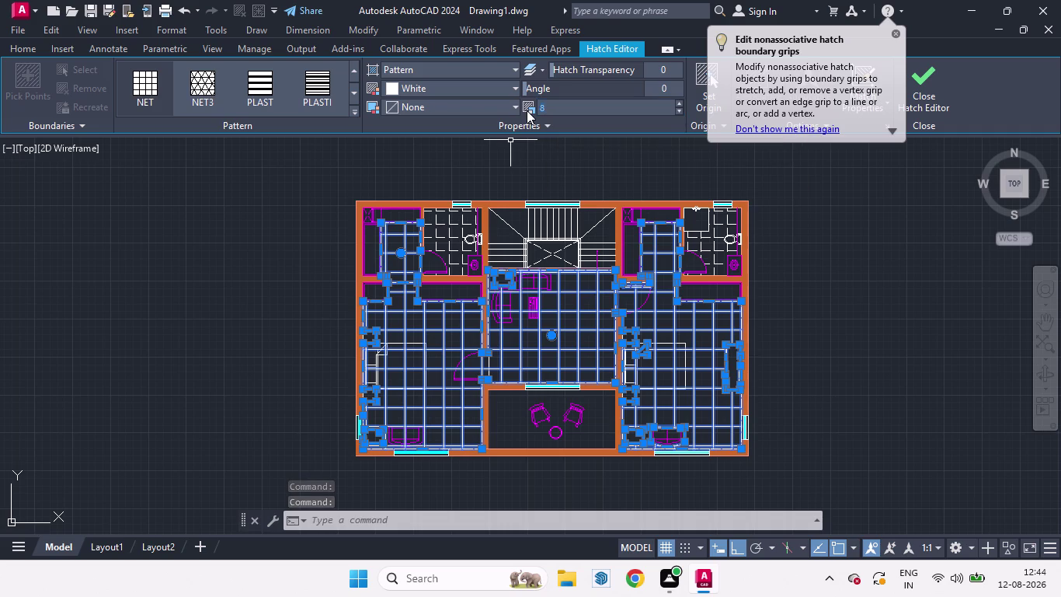
key(BackSpace)
key(9)
key(Return)
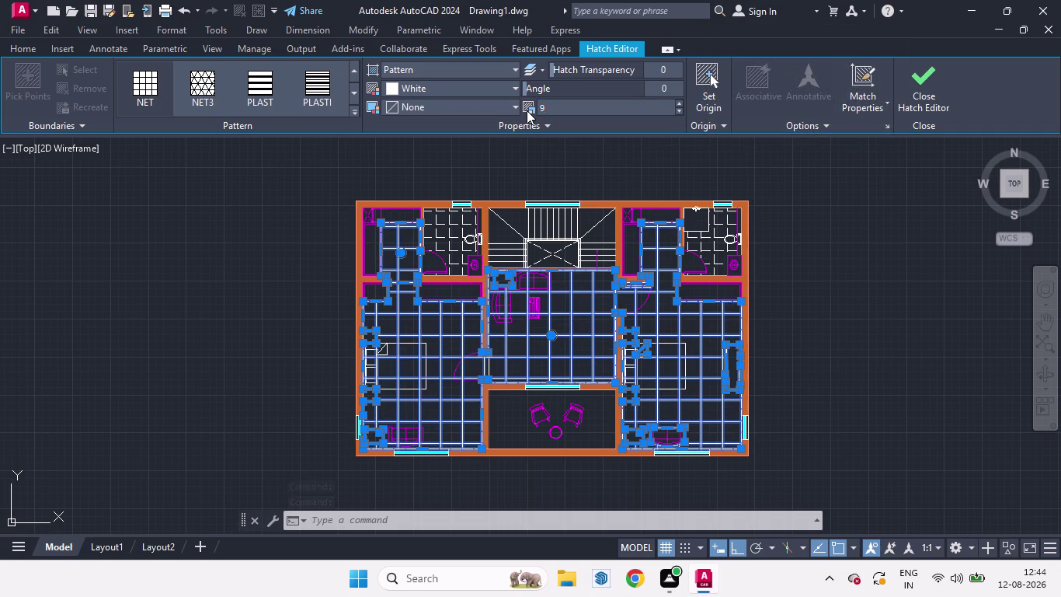
key(Escape)
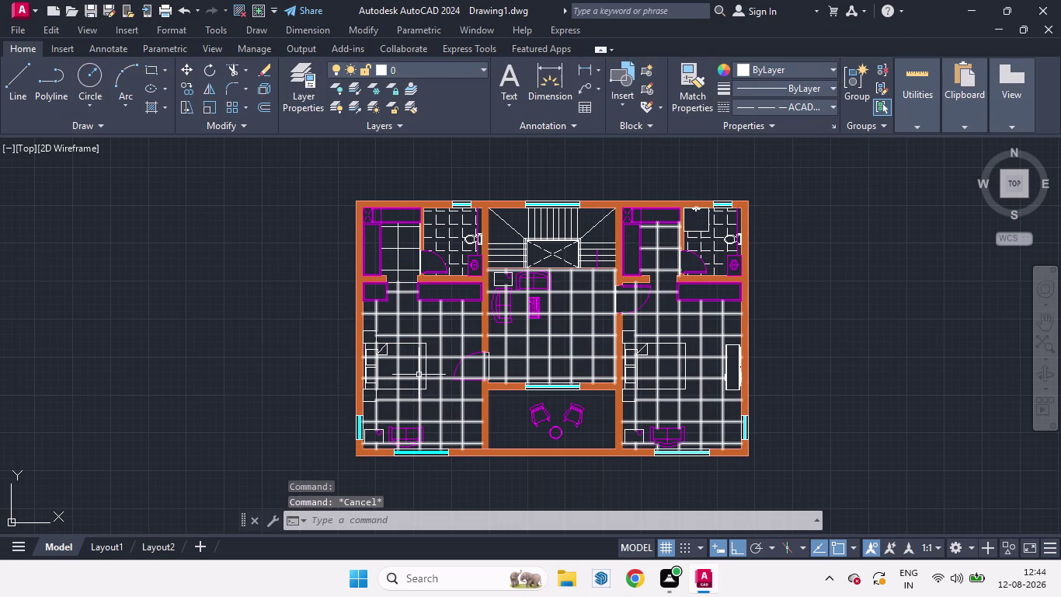
Delete the square-grid tile hatches and review the central living room.
scroll(up, 3)
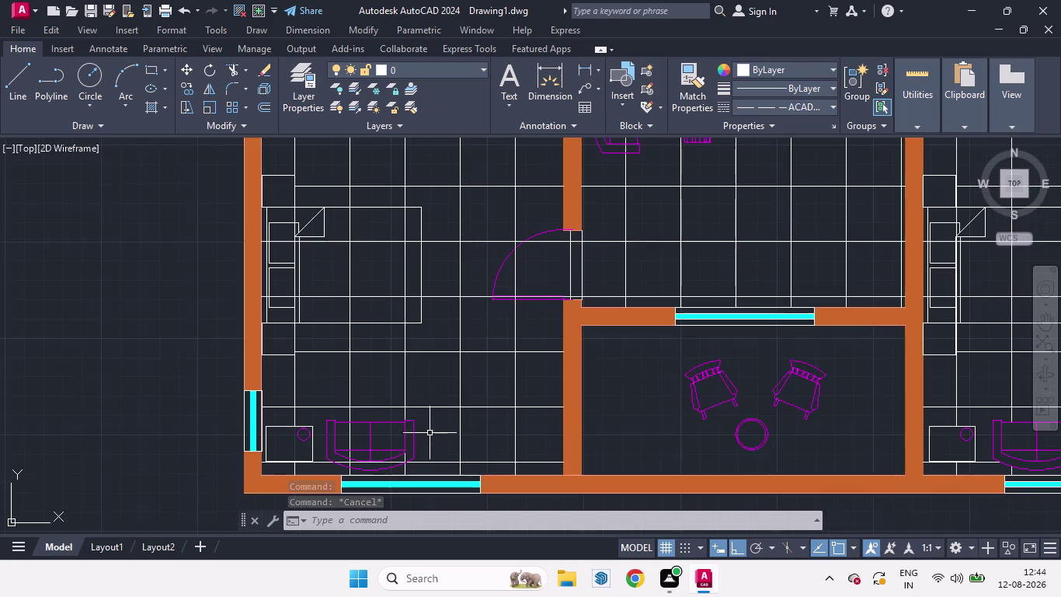
scroll(down, 3)
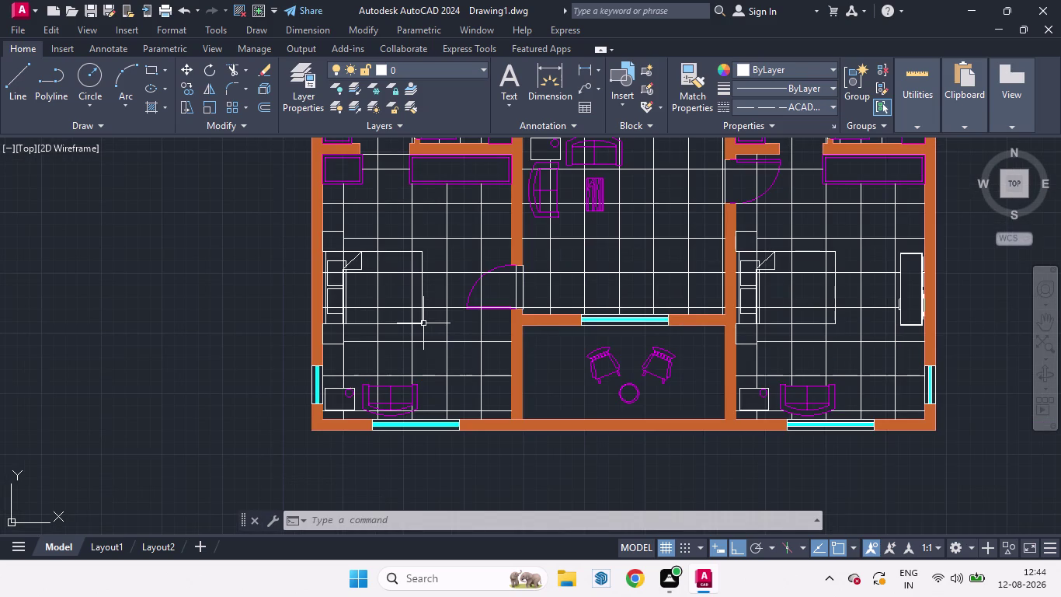
scroll(up, 3)
scroll(down, 3)
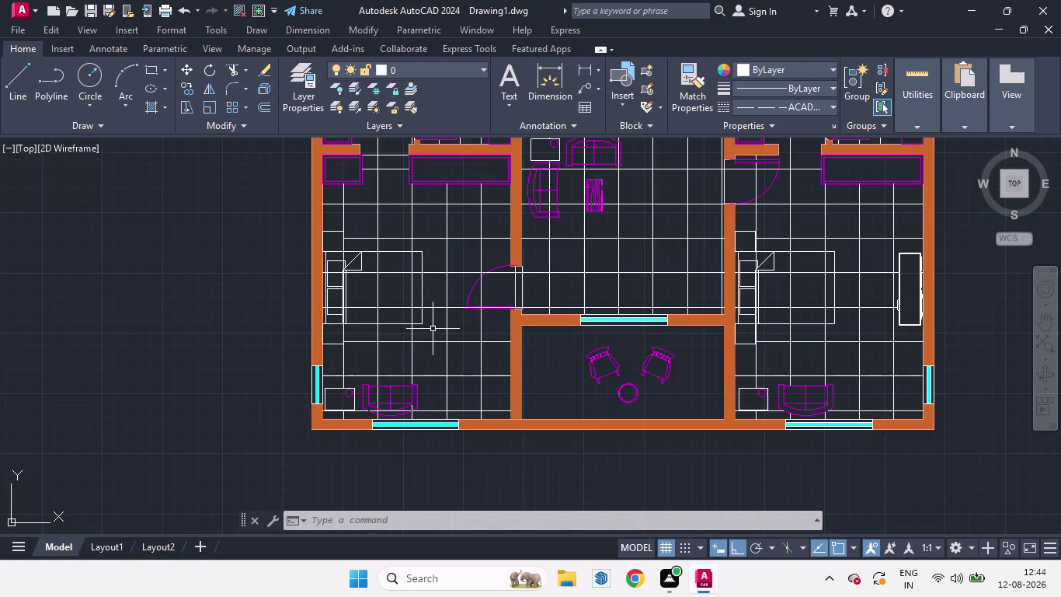
scroll(down, 3)
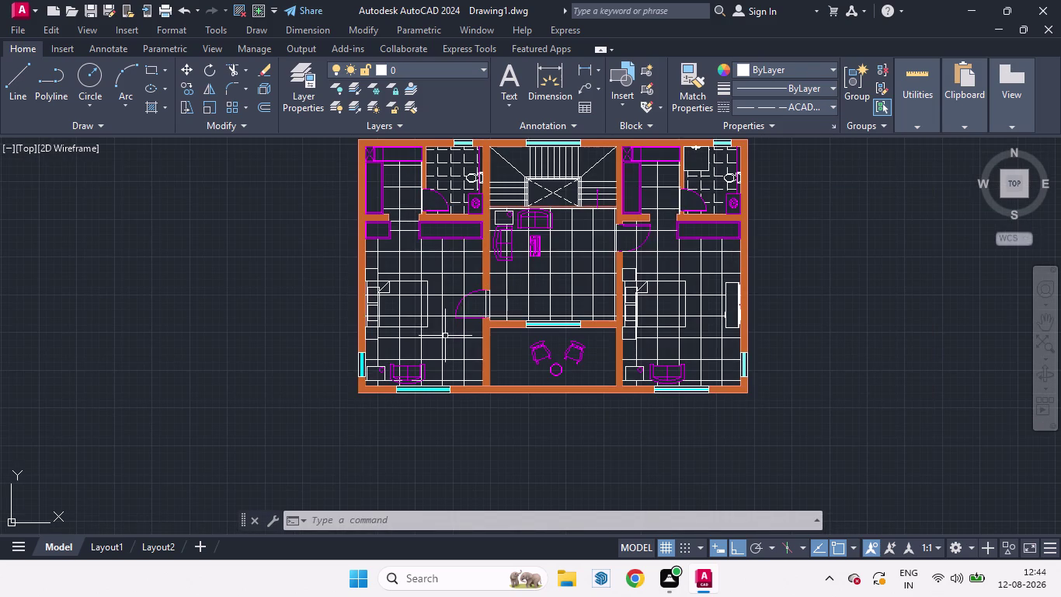
click(445, 335)
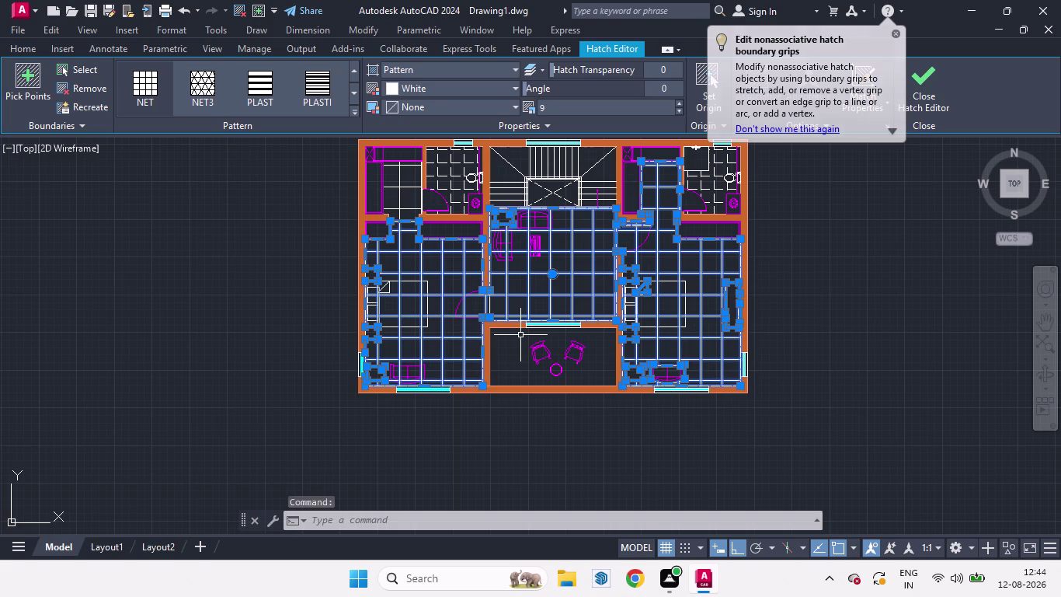
key(Delete)
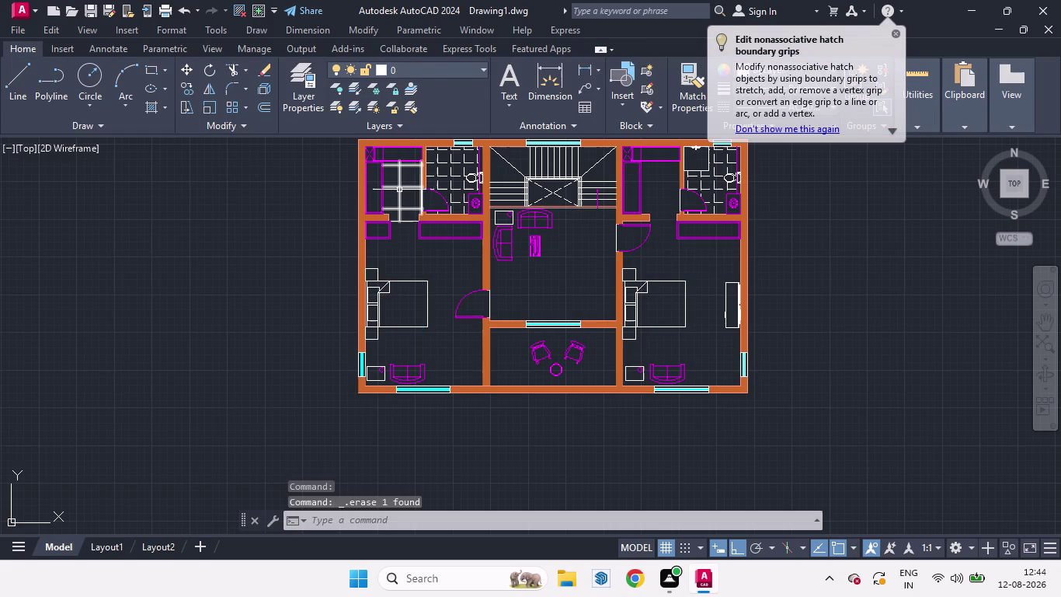
click(399, 189)
key(Delete)
scroll(down, 3)
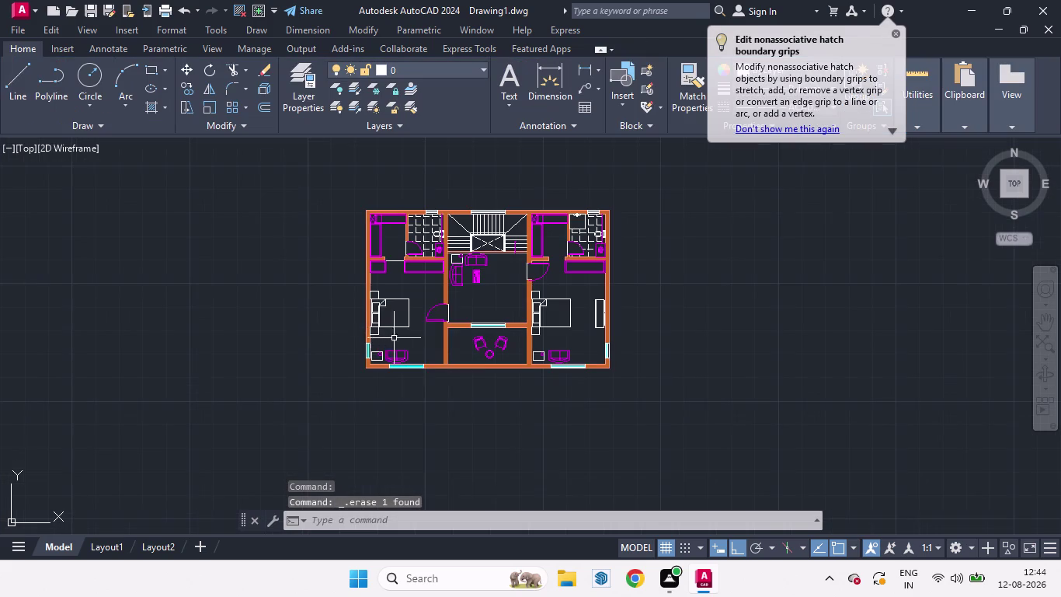
middle_drag(454, 360, 451, 391)
scroll(up, 3)
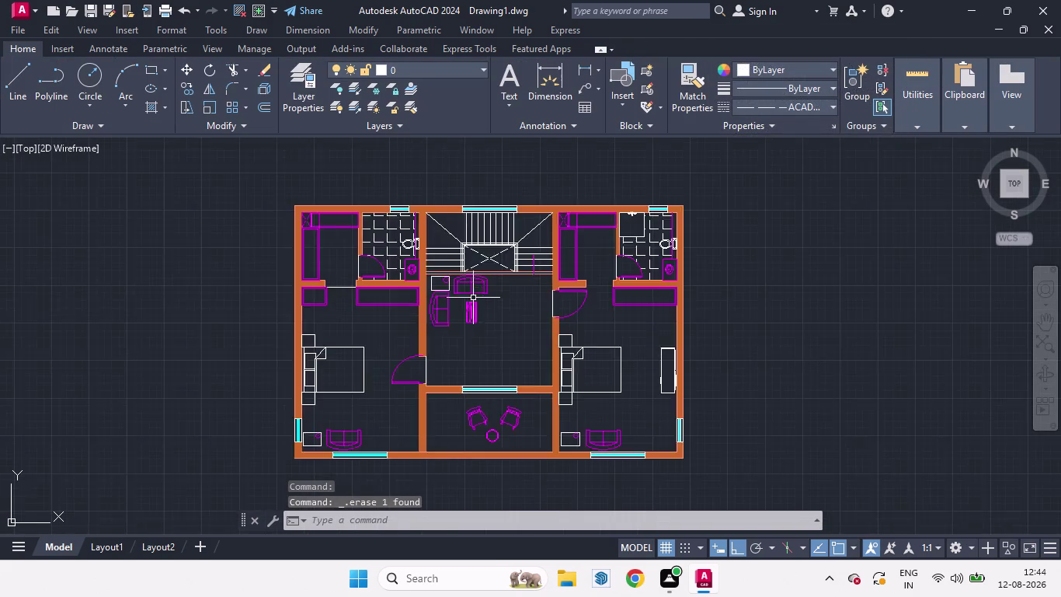
scroll(up, 3)
middle_drag(484, 331, 476, 330)
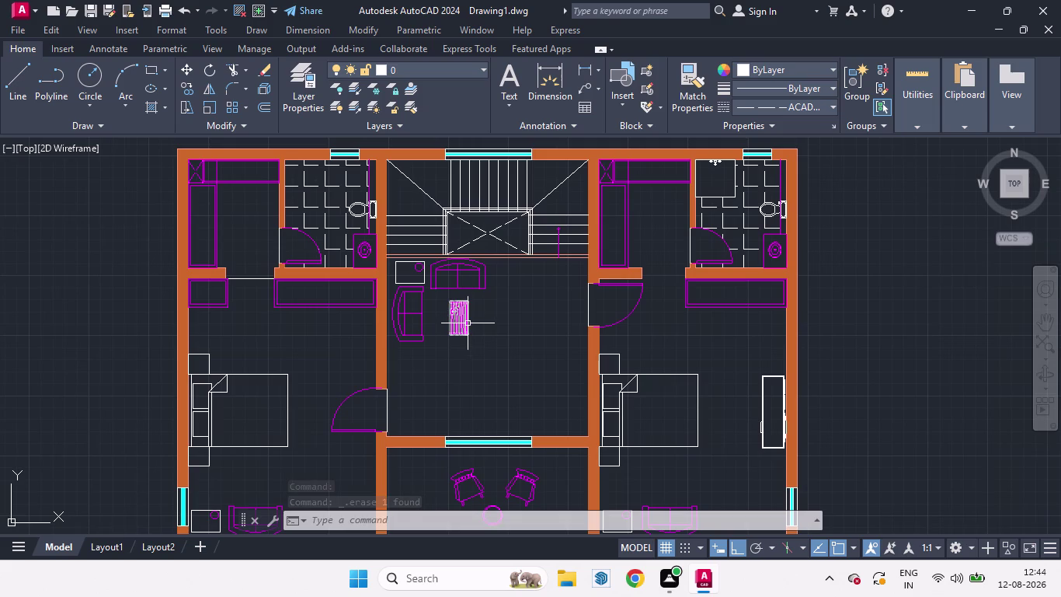
Move the small magenta table to a new spot with MOVE.
click(468, 323)
key(m)
key(Return)
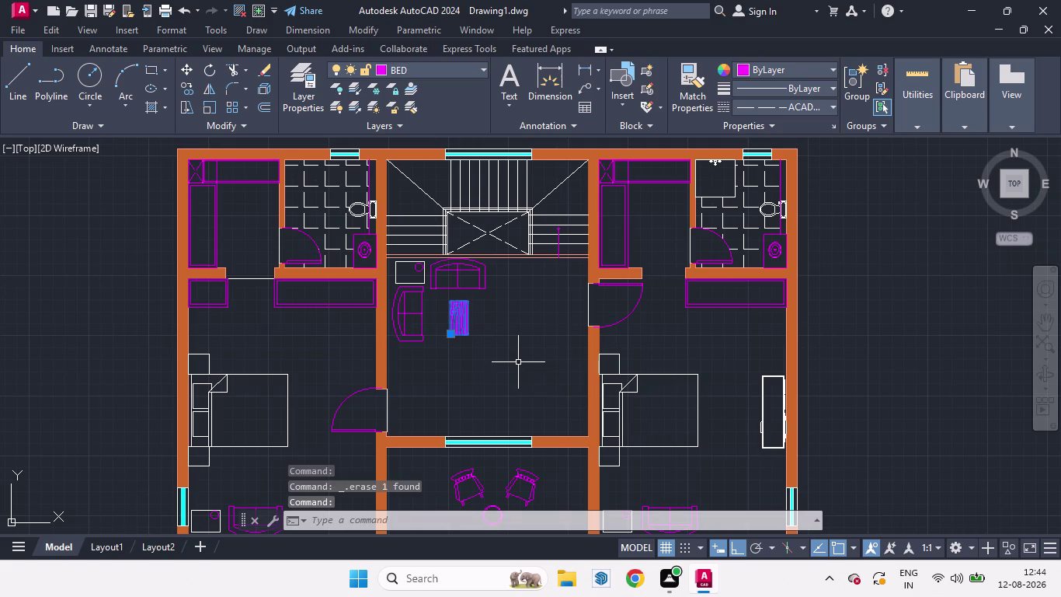
click(494, 361)
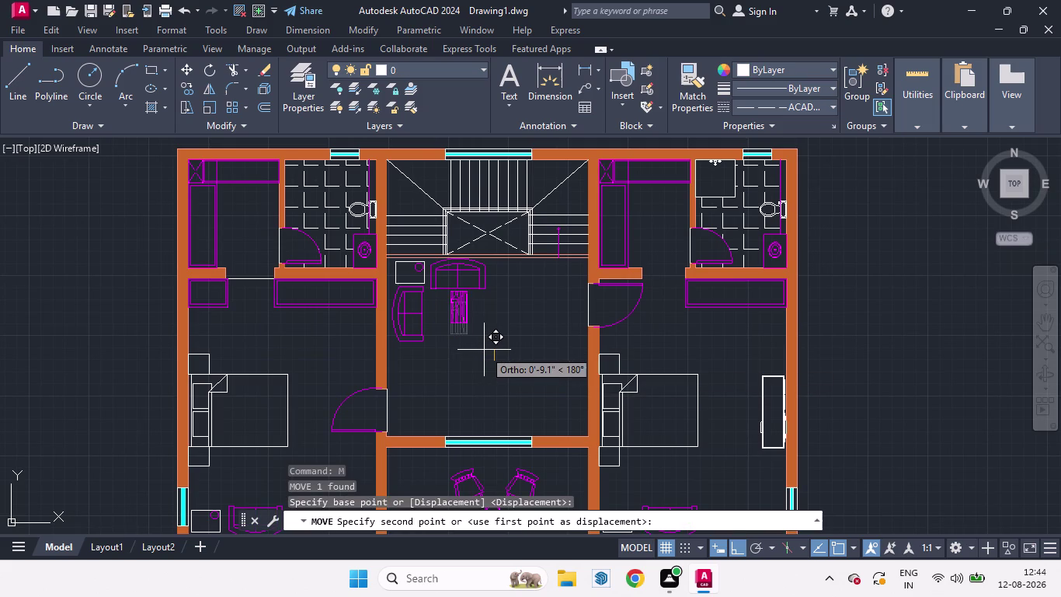
click(481, 354)
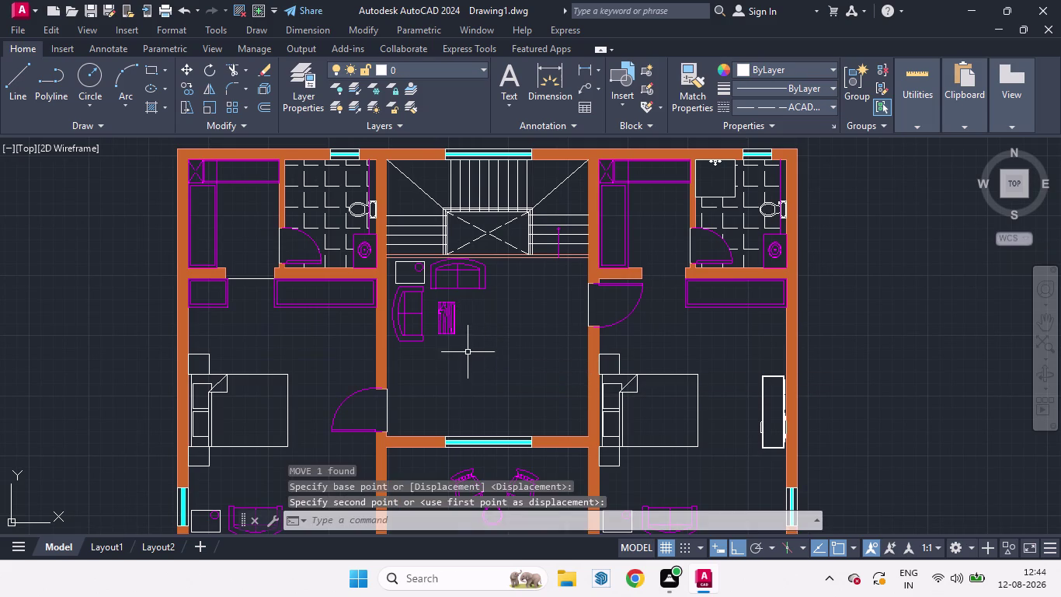
Turn off ortho and reposition the table beside the sofa.
click(450, 330)
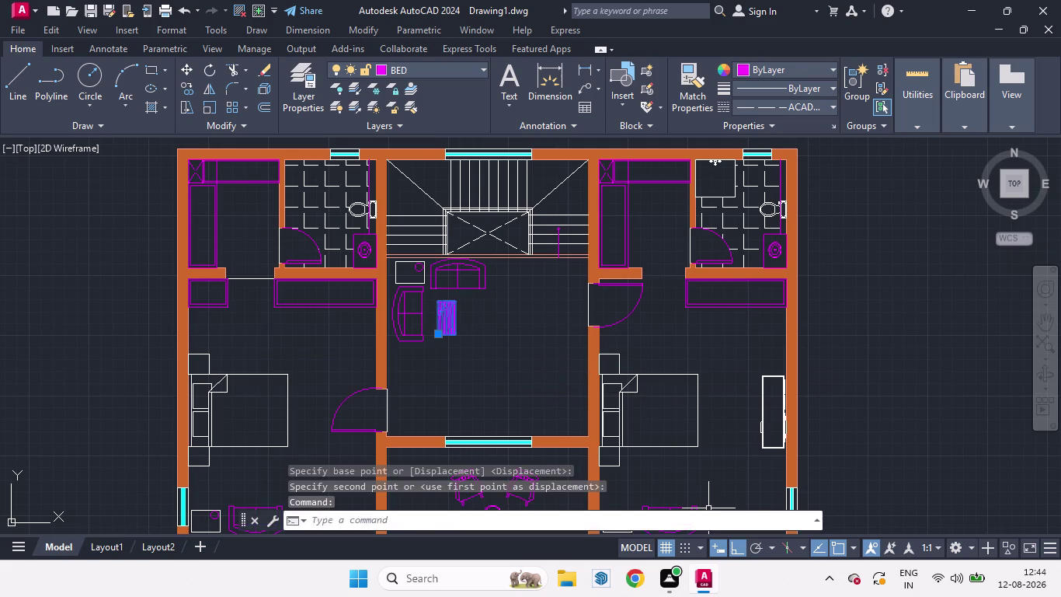
click(733, 547)
key(m)
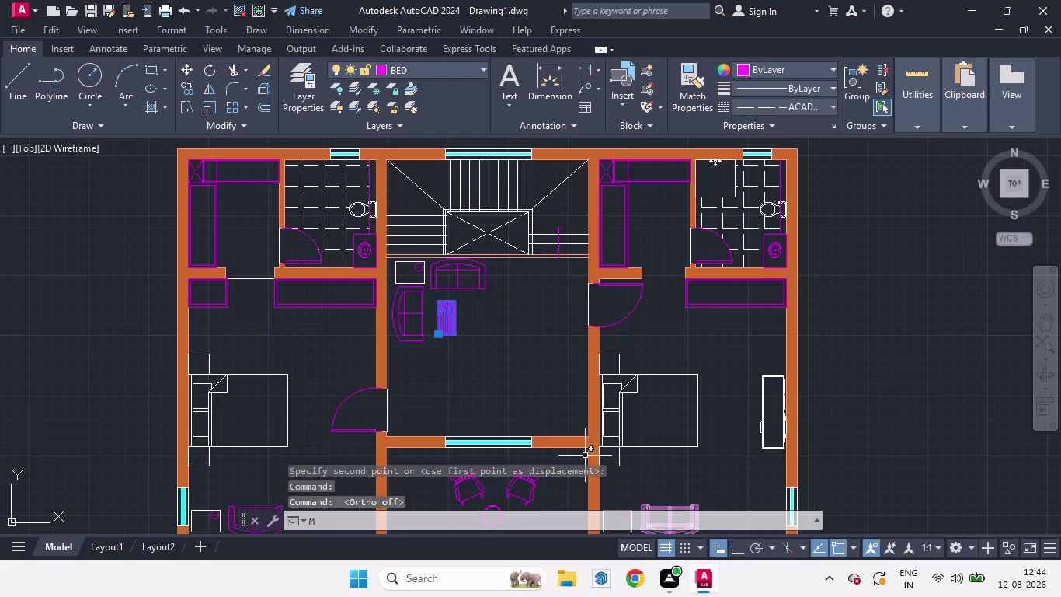
key(Return)
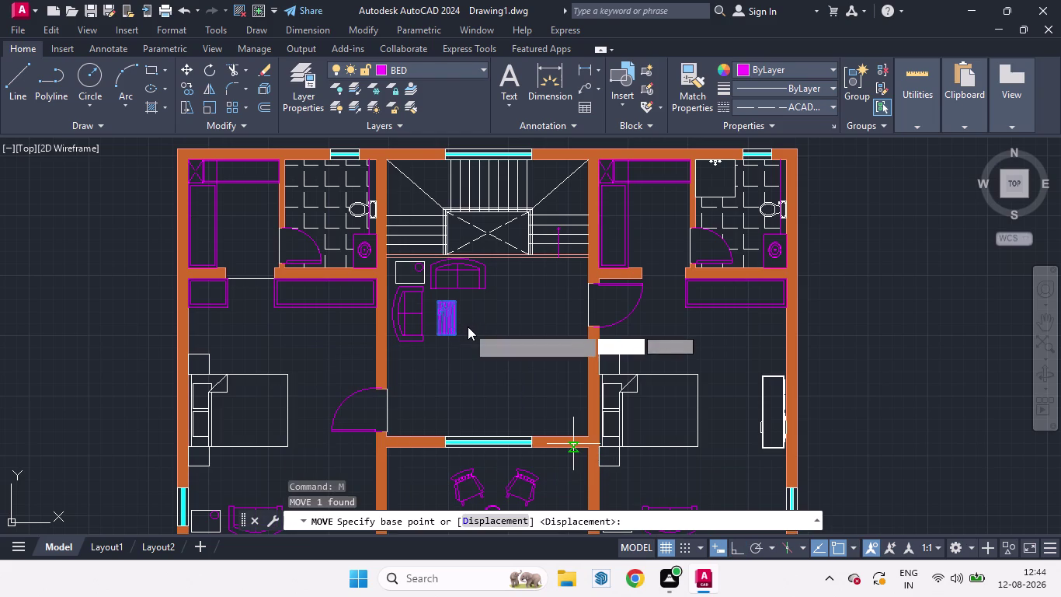
click(467, 326)
click(443, 314)
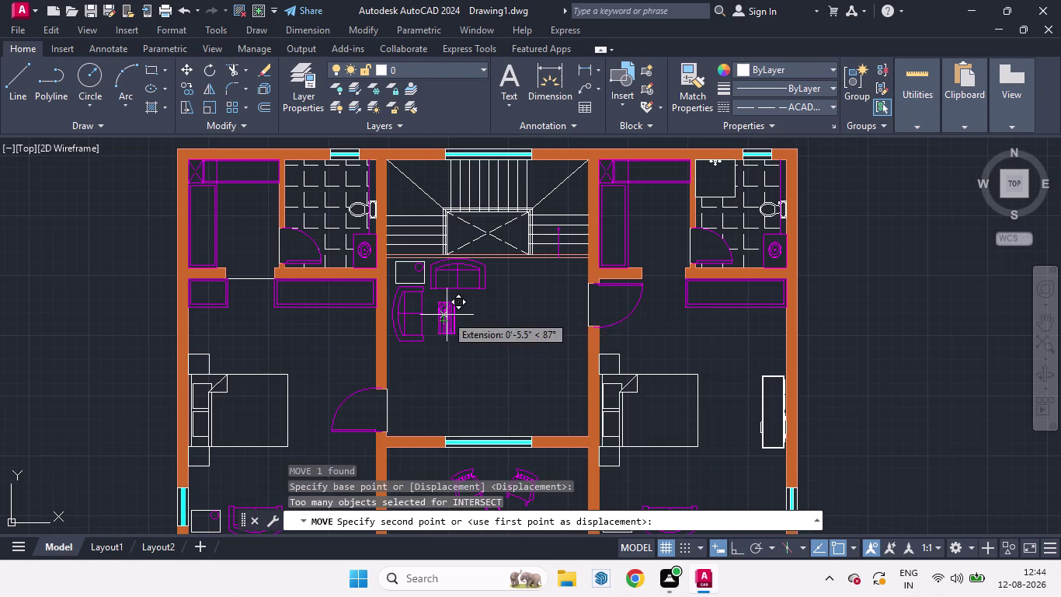
click(454, 315)
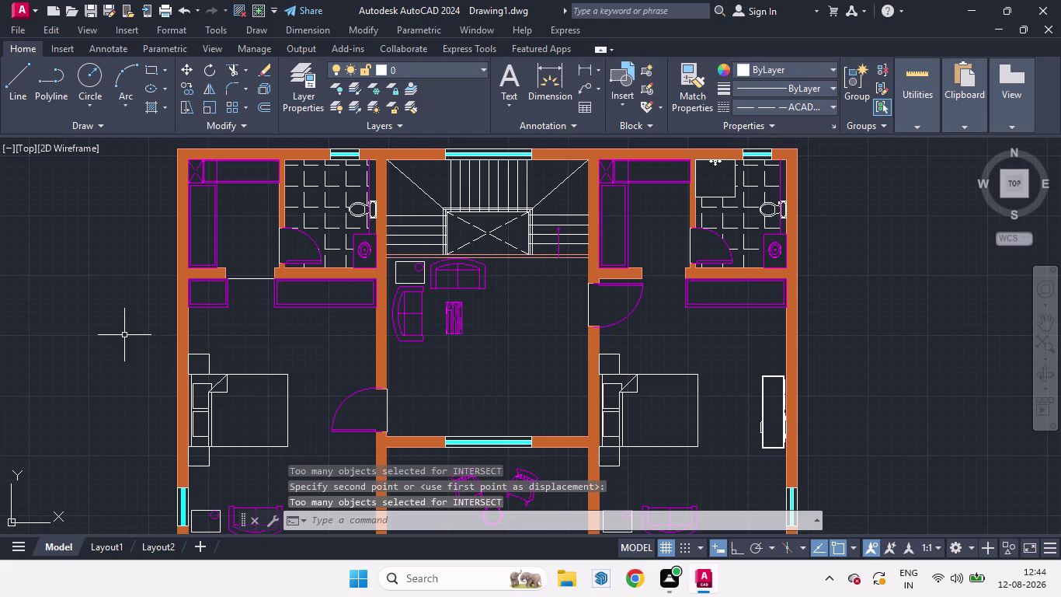
scroll(down, 3)
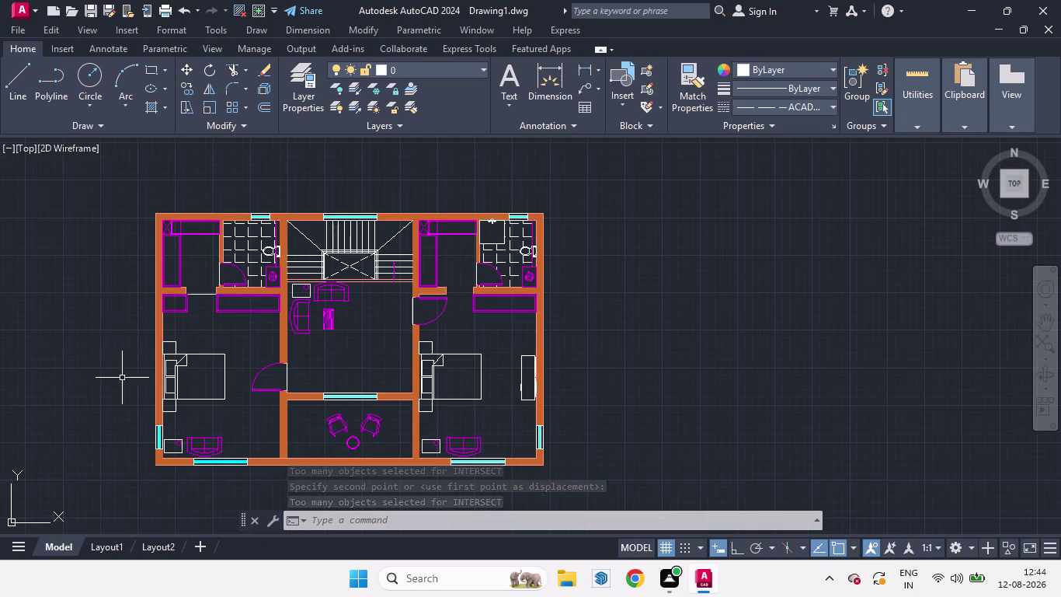
middle_drag(282, 413, 359, 374)
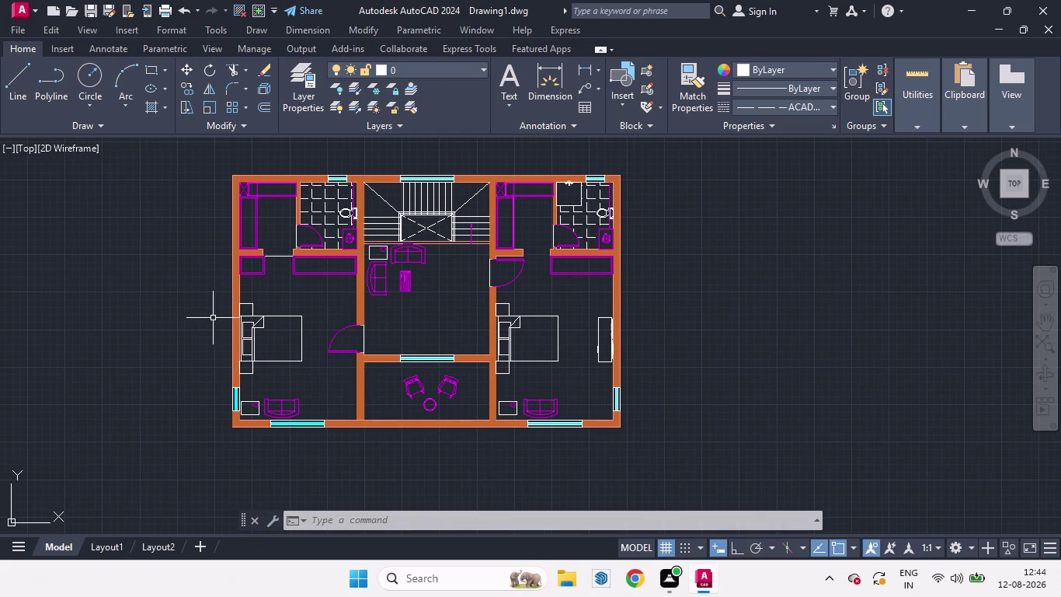
Set the current linetype to ByLayer, cancelling the first rectangle attempt.
text(REC)
key(Return)
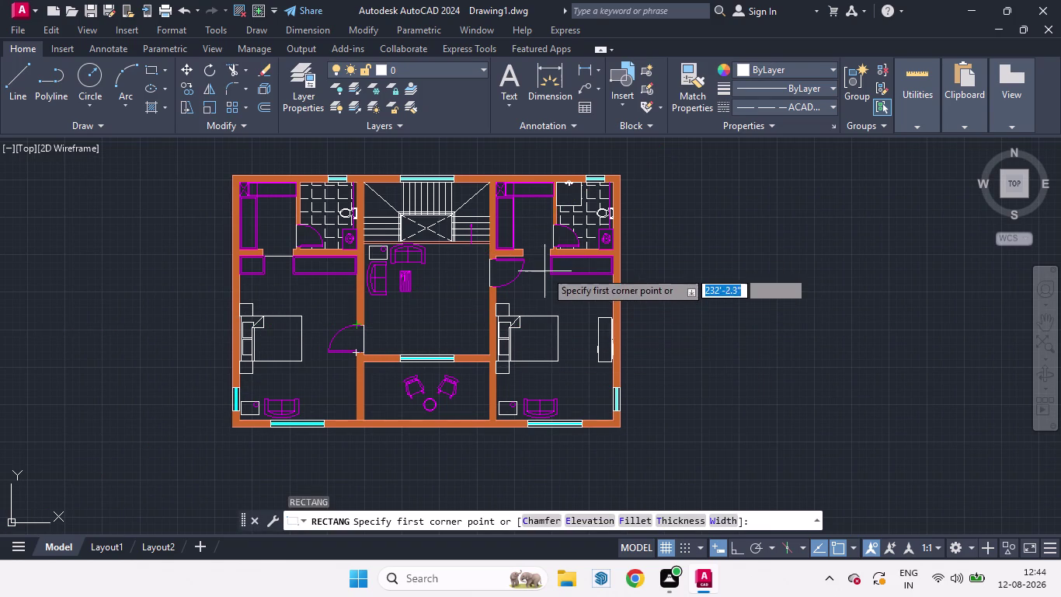
scroll(up, 3)
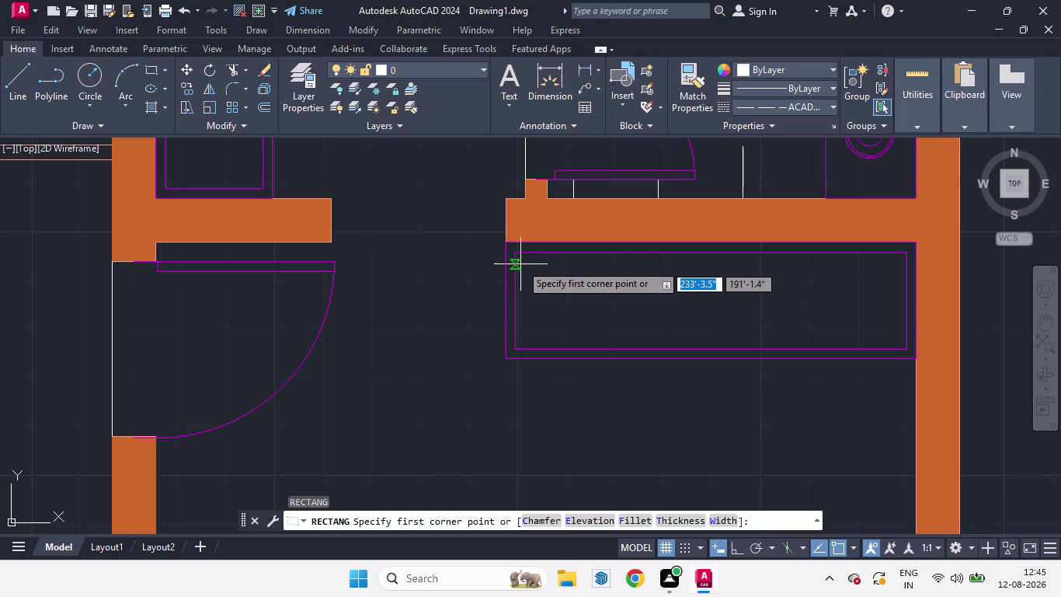
scroll(up, 3)
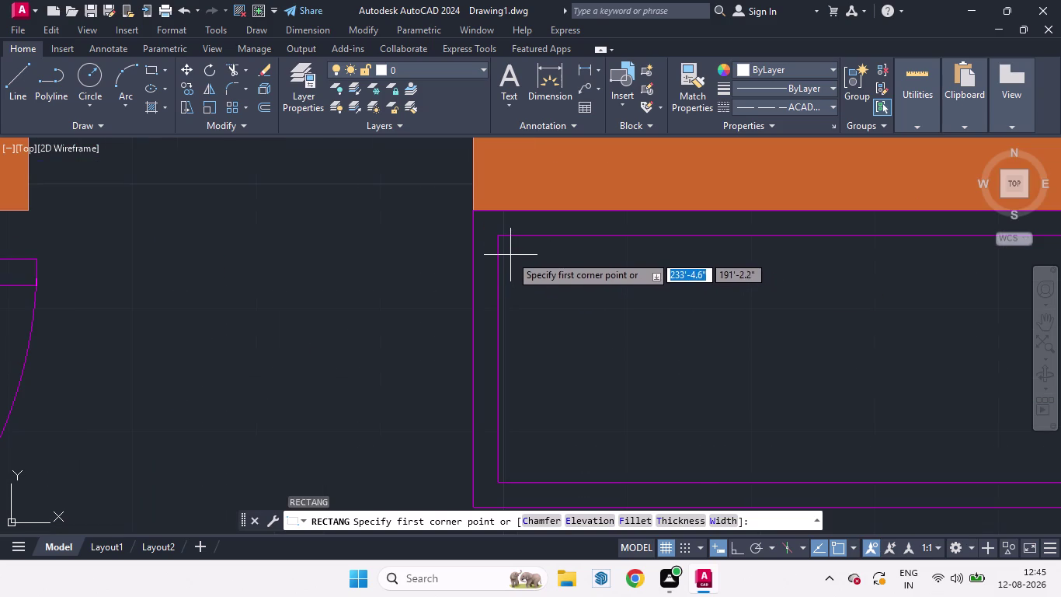
click(511, 255)
scroll(down, 3)
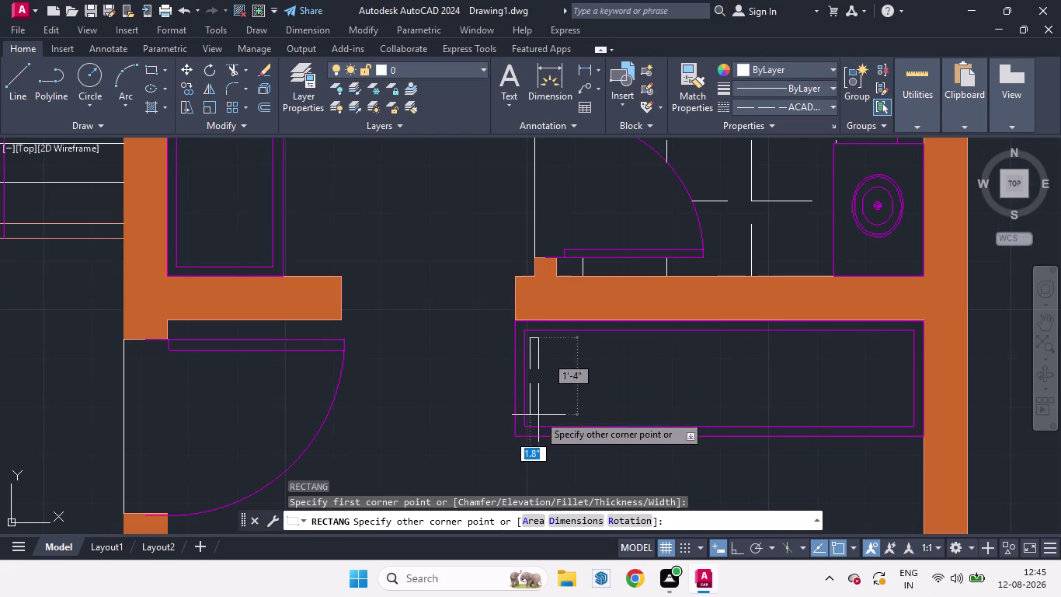
click(832, 109)
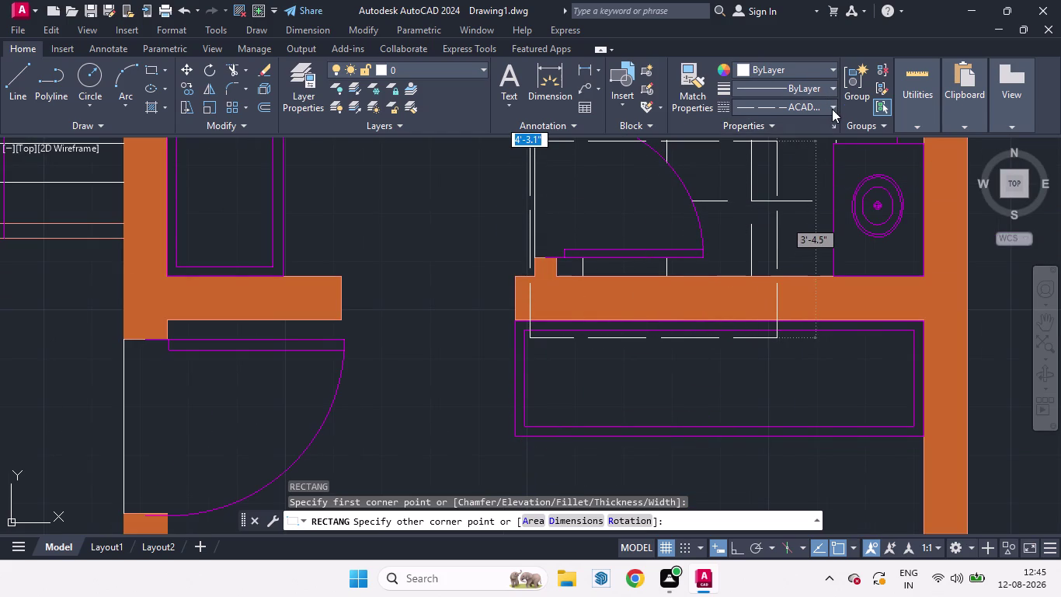
click(765, 132)
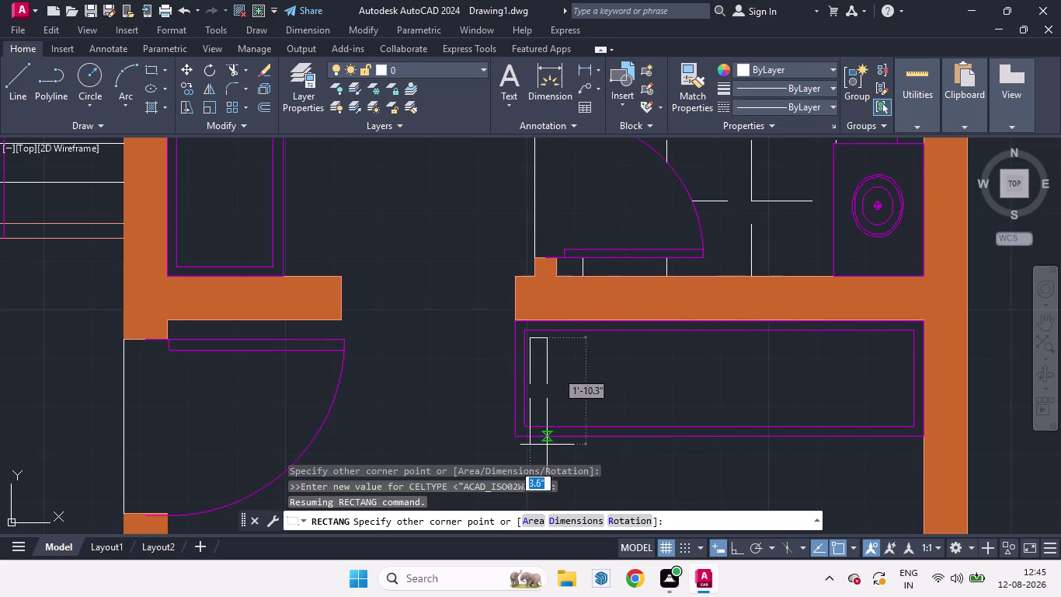
key(Escape)
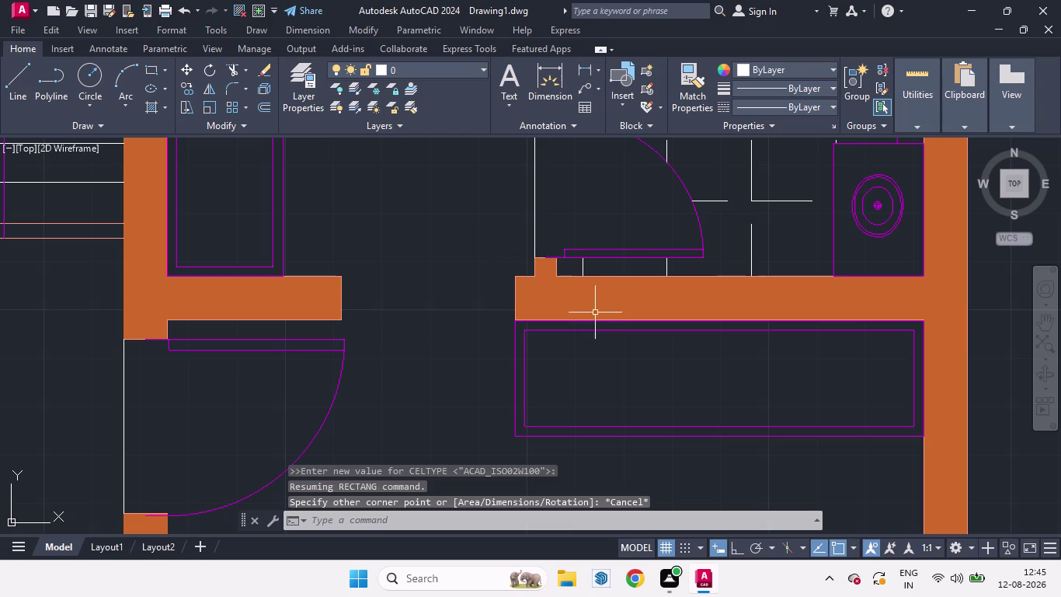
Draw a narrow tall rectangle inside the left end of the counter outline.
key(r)
key(e)
key(c)
key(Return)
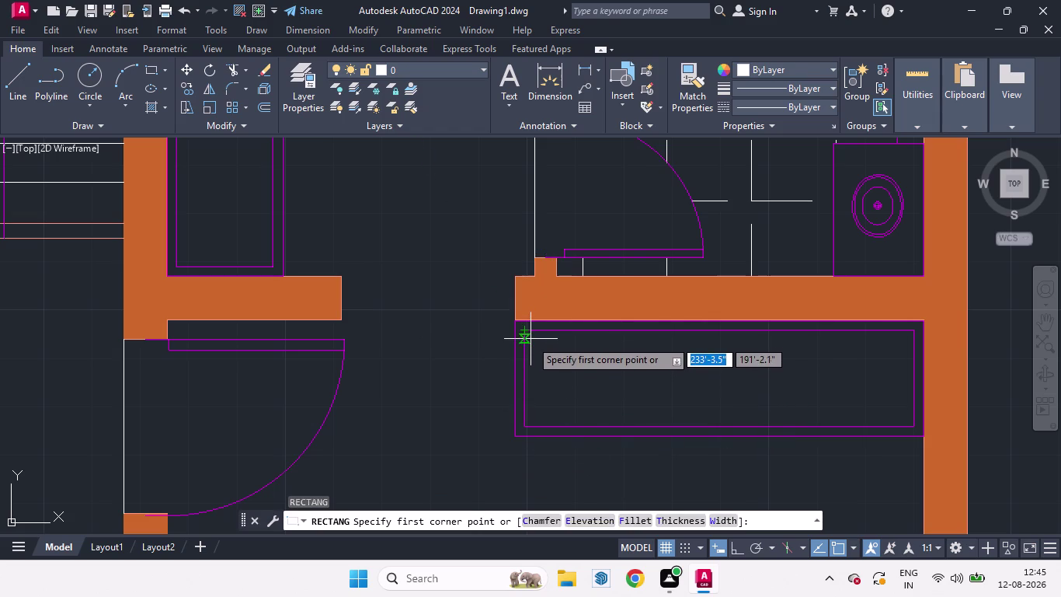
scroll(up, 3)
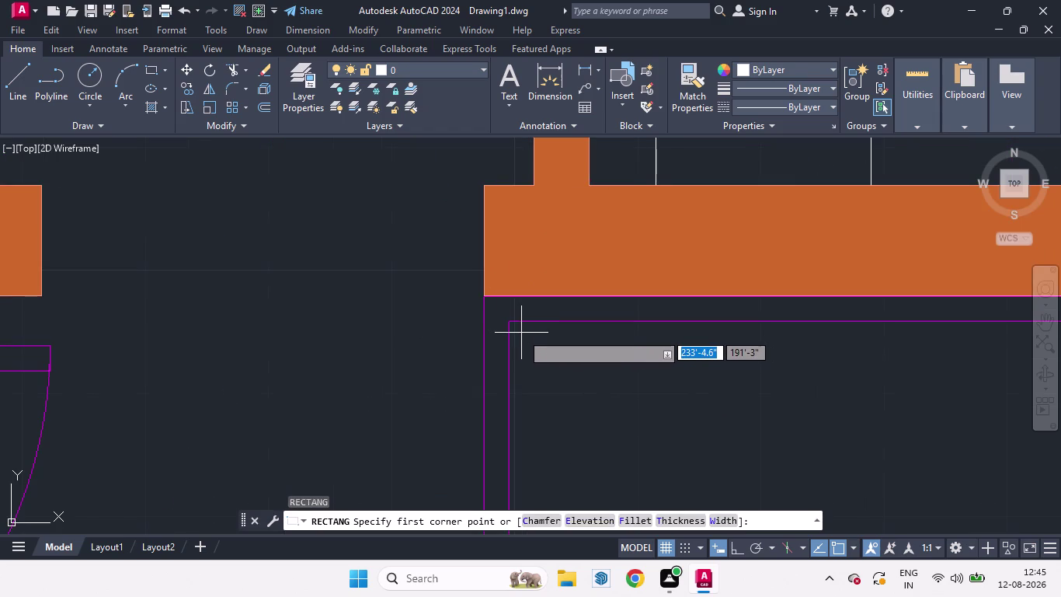
click(519, 332)
scroll(down, 3)
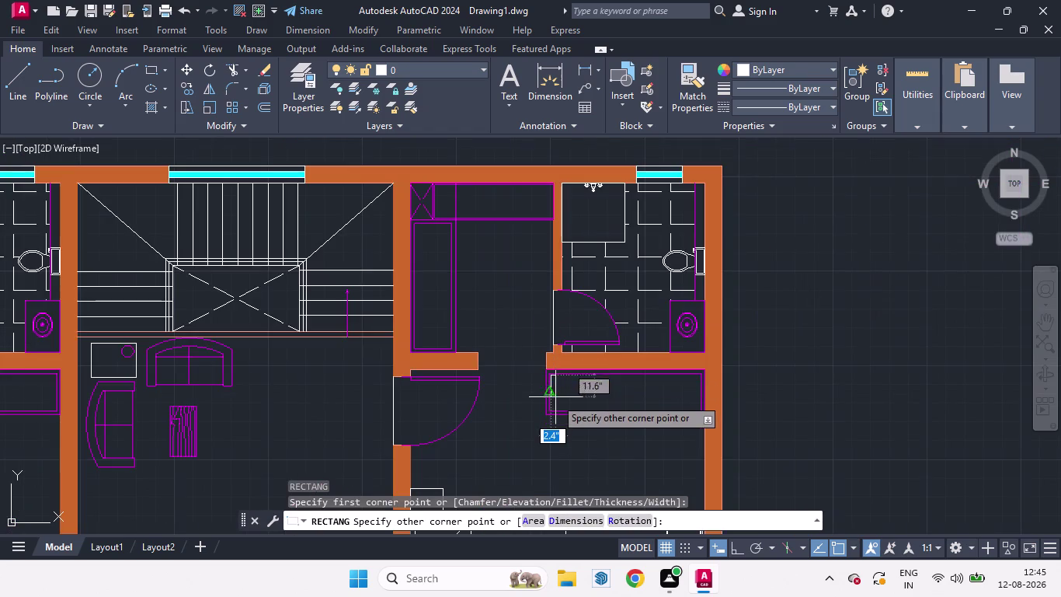
scroll(up, 3)
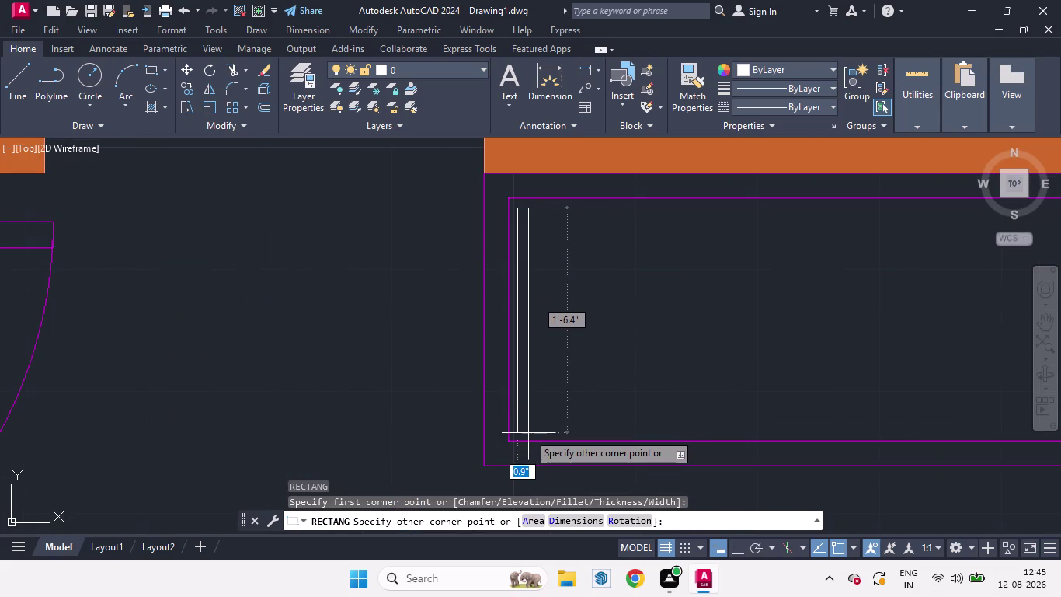
click(528, 433)
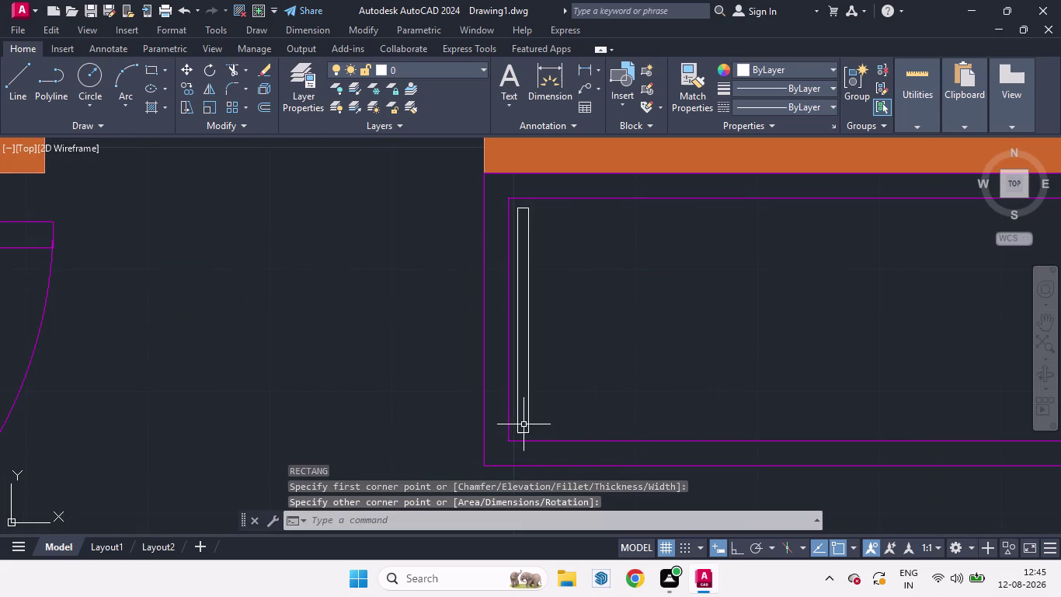
Select the thin strip and begin rotating it about its bottom corner.
click(530, 421)
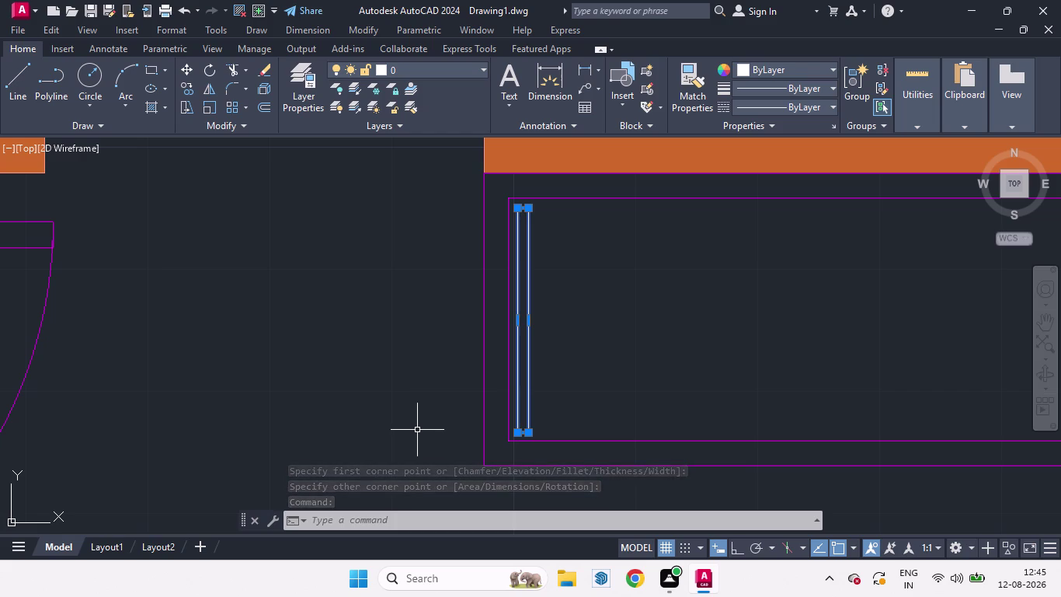
text(R)
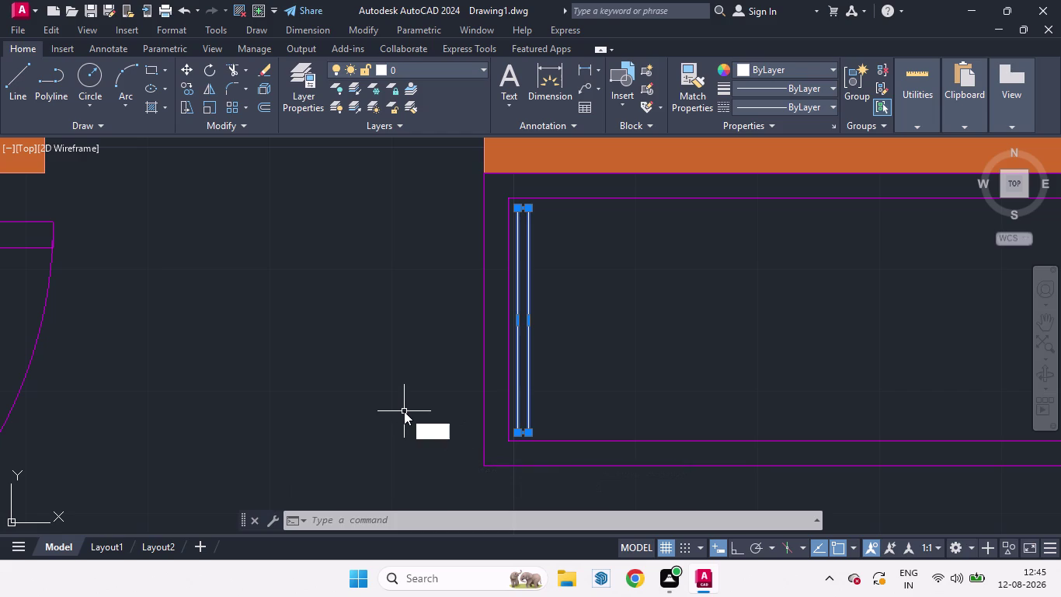
text(O)
key(Return)
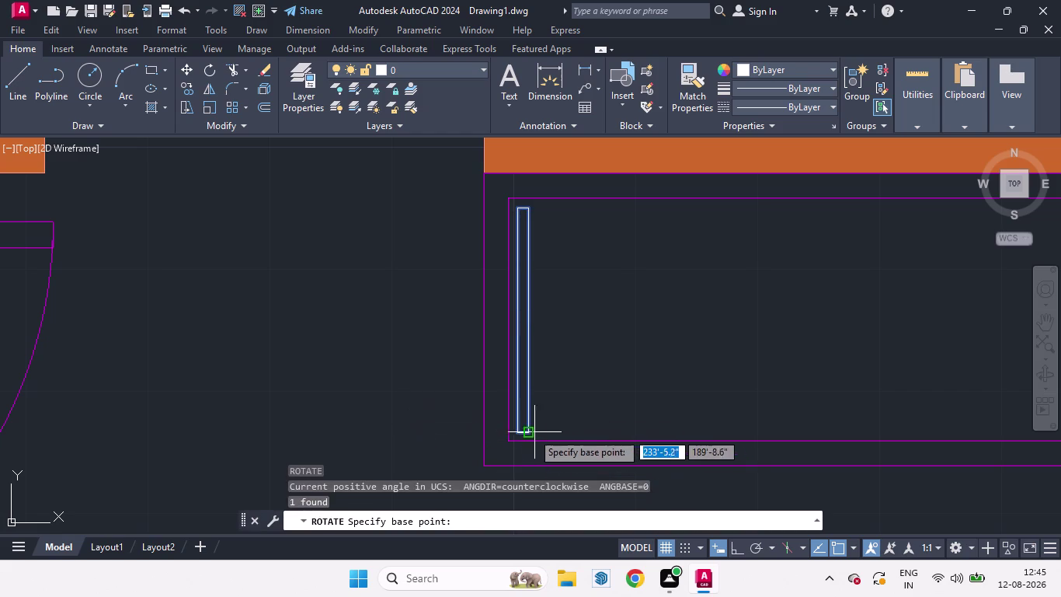
click(530, 434)
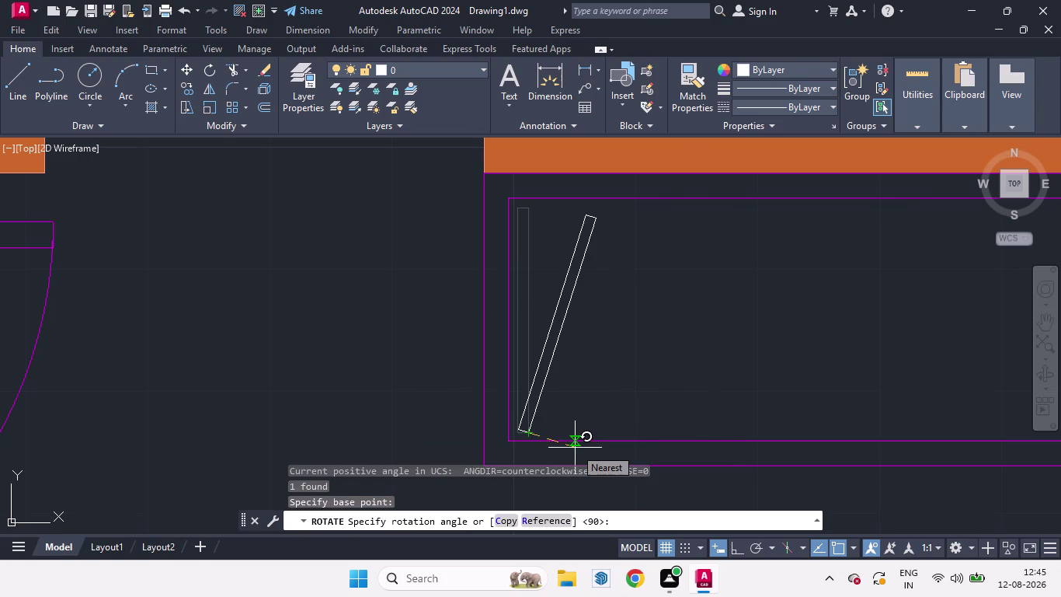
Fix the strip at its tilted angle, then copy it from its bottom corner.
click(575, 447)
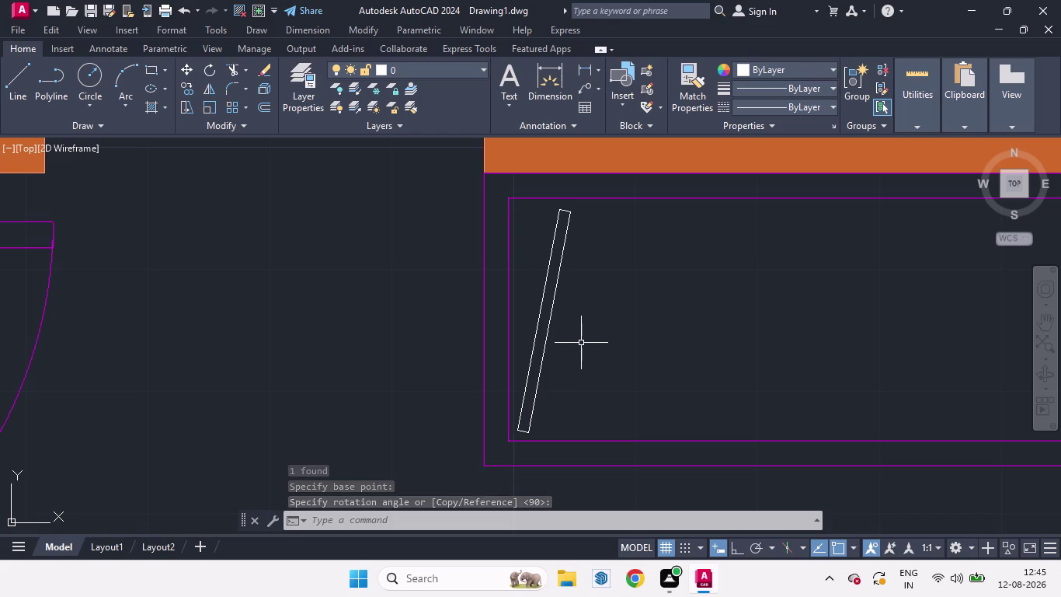
drag(566, 347, 514, 301)
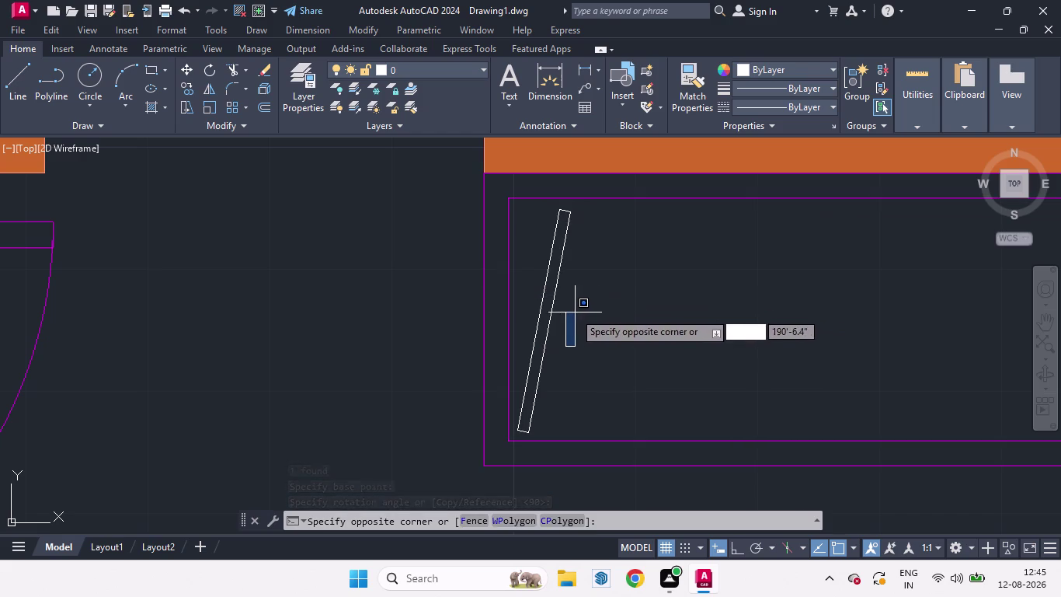
click(536, 269)
text(C)
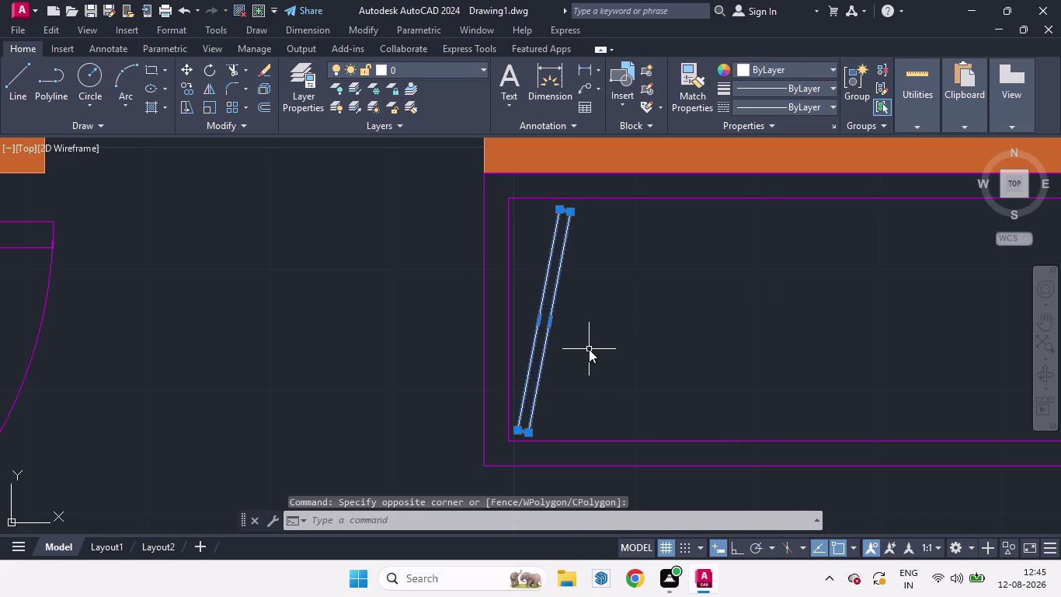
text(O)
key(Return)
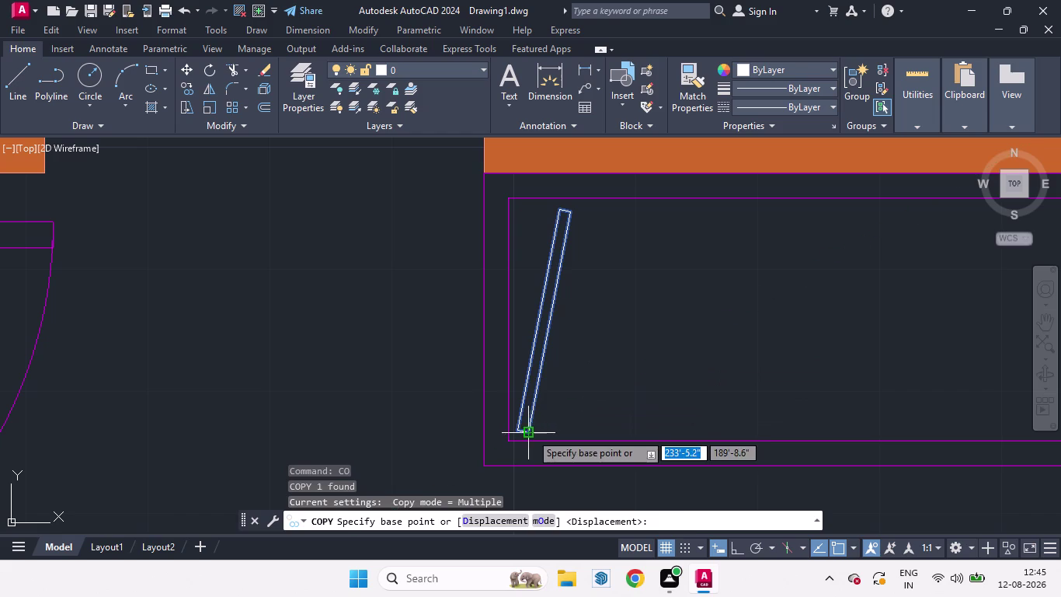
click(531, 433)
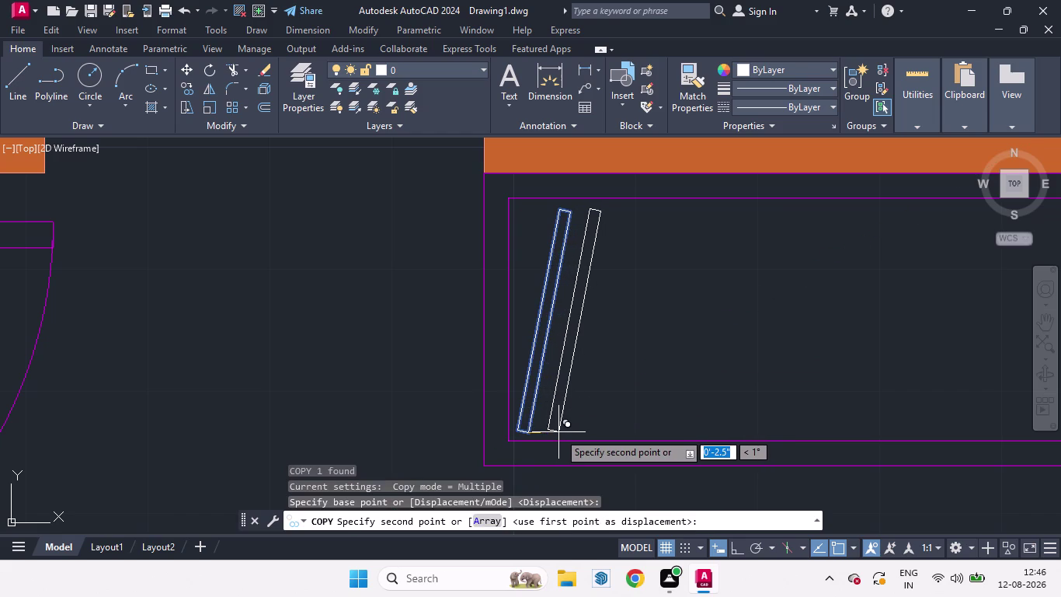
click(559, 432)
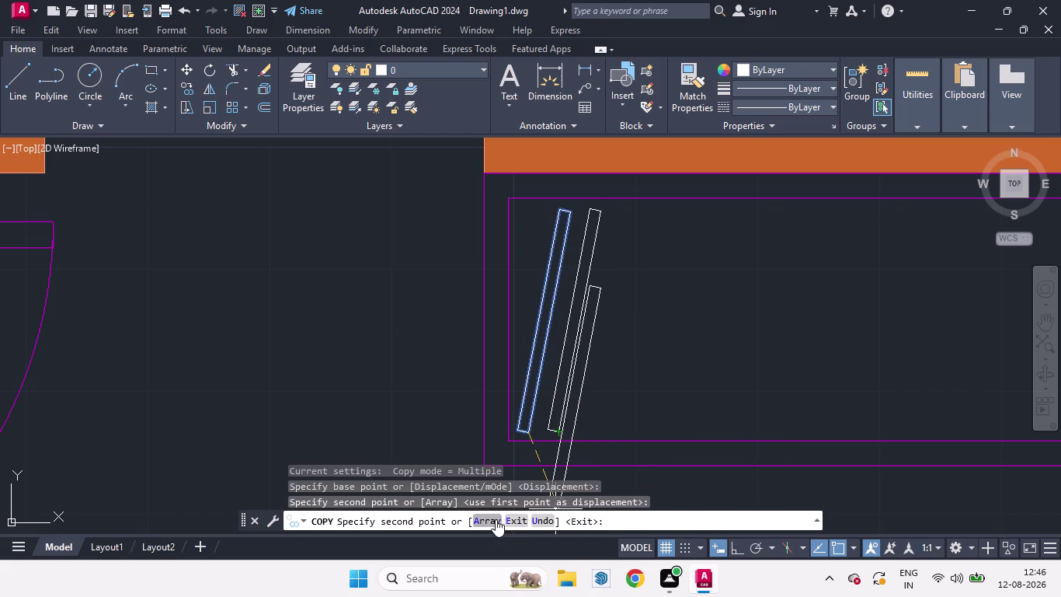
Array the copy into a horizontal row of 13 closely spaced strips.
click(495, 519)
key(1)
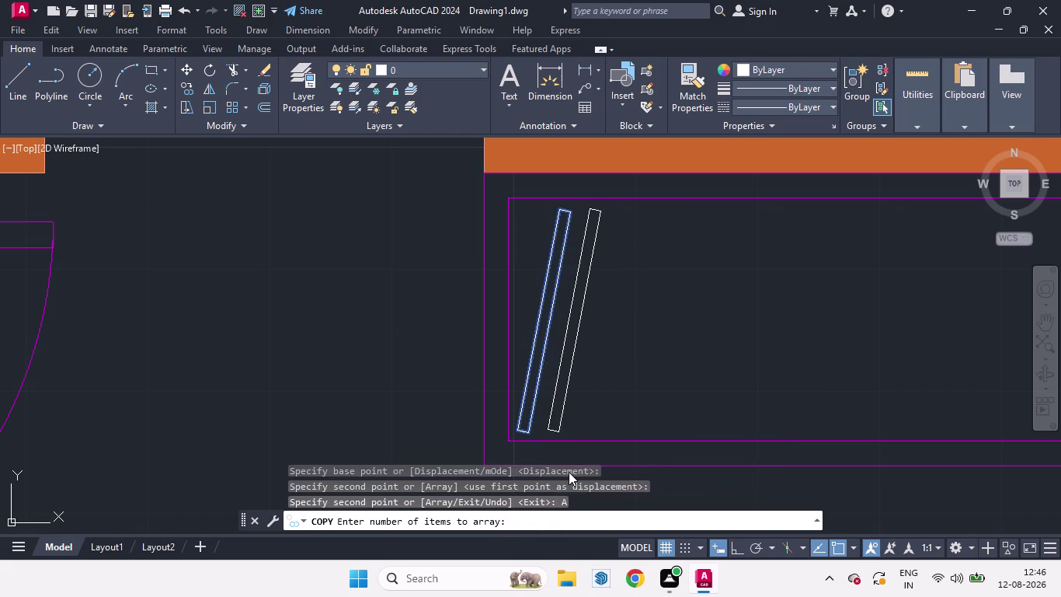
key(3)
key(Return)
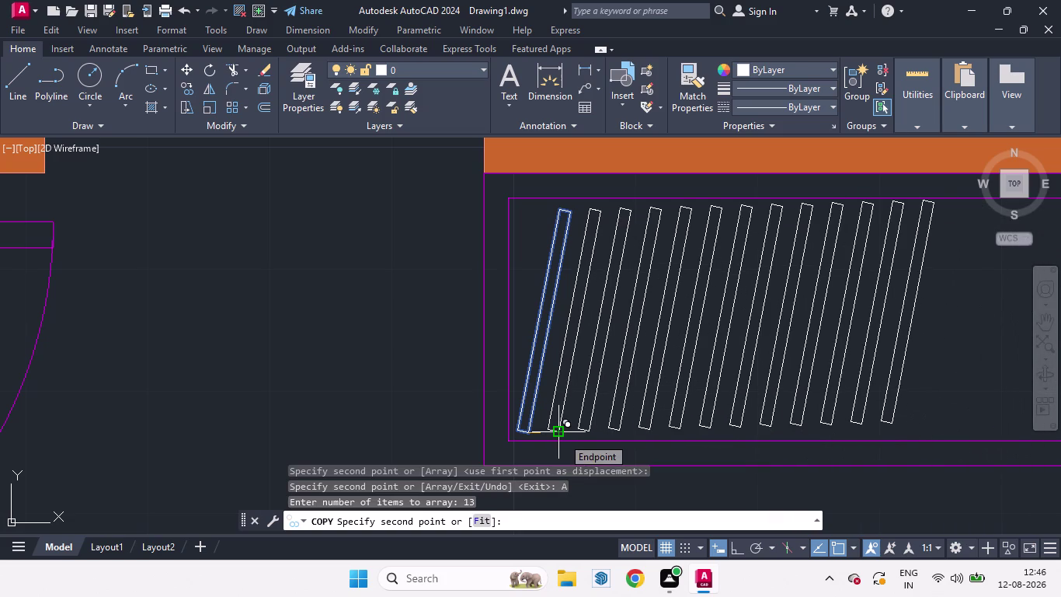
click(732, 546)
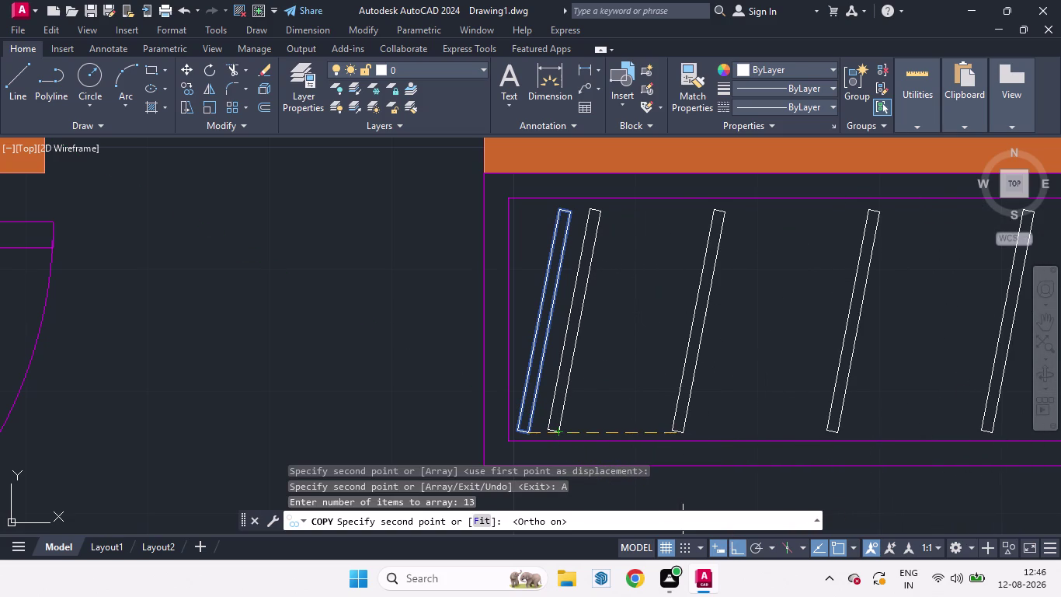
click(558, 433)
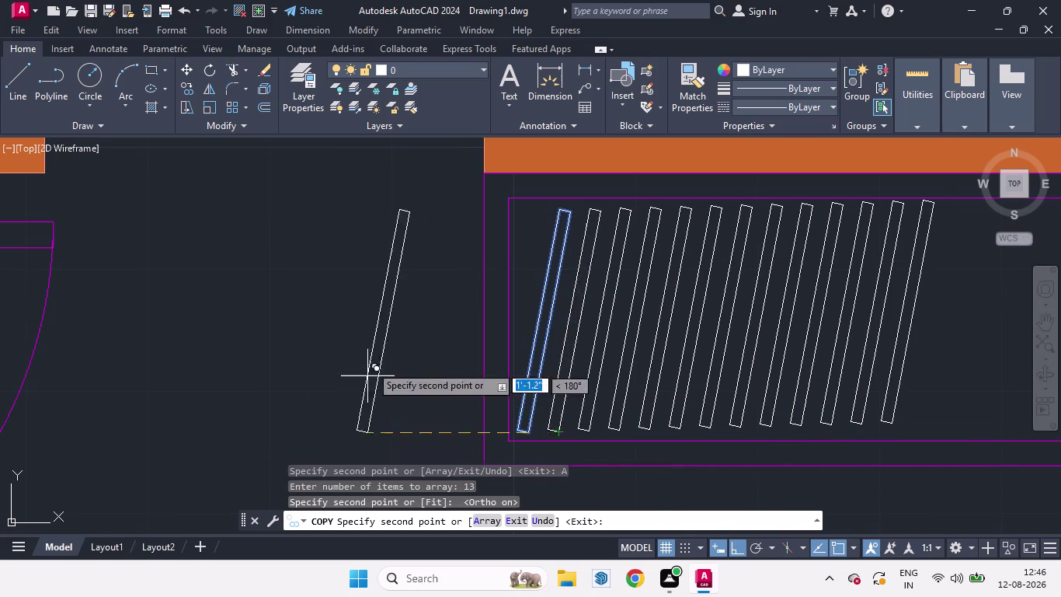
scroll(down, 3)
key(space)
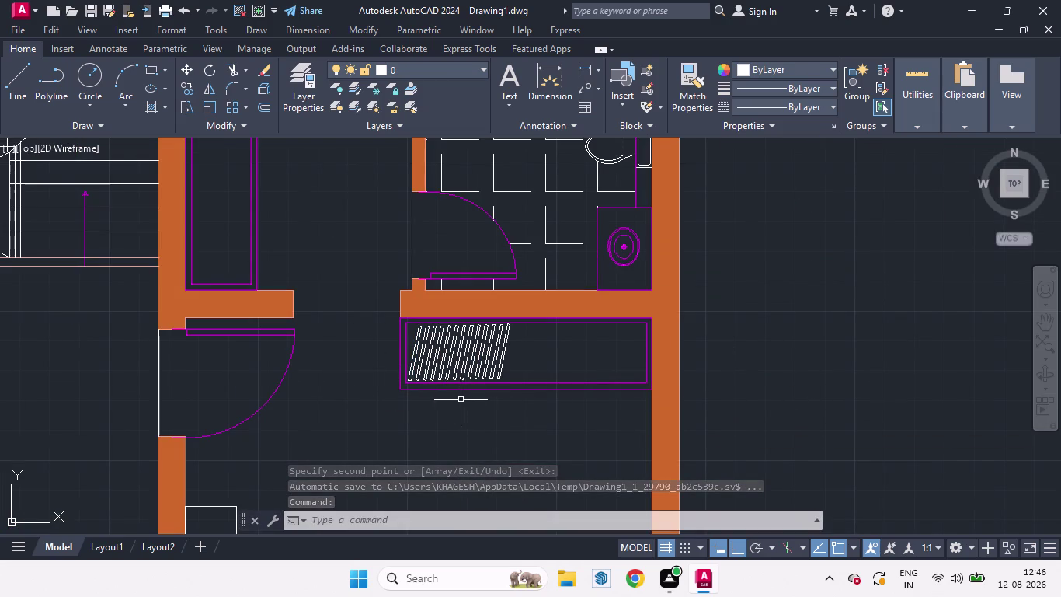
Rotate the rightmost strip about its bottom corner to a steeper angle.
scroll(up, 3)
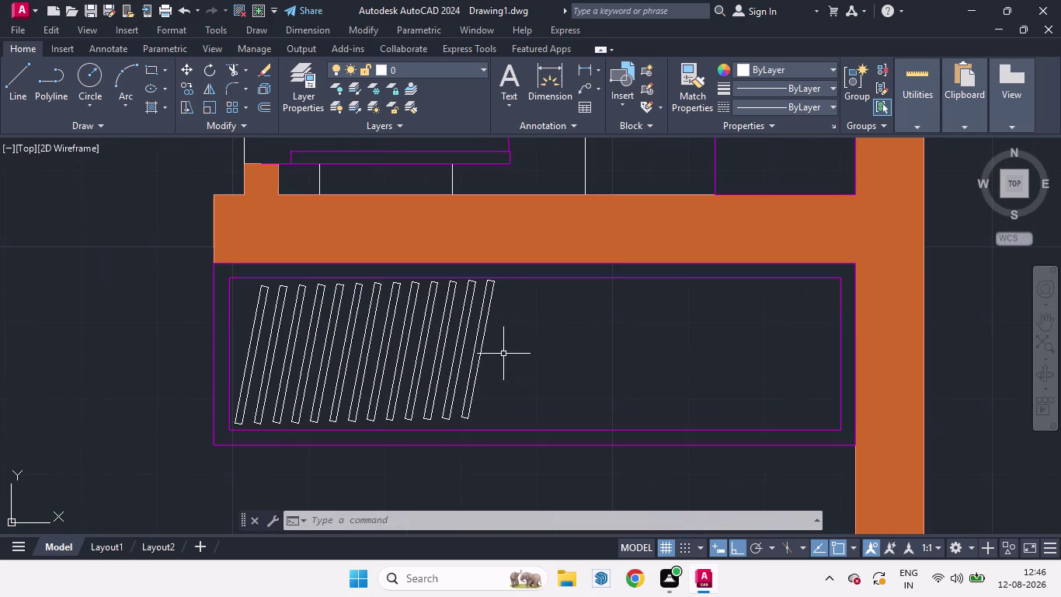
click(479, 334)
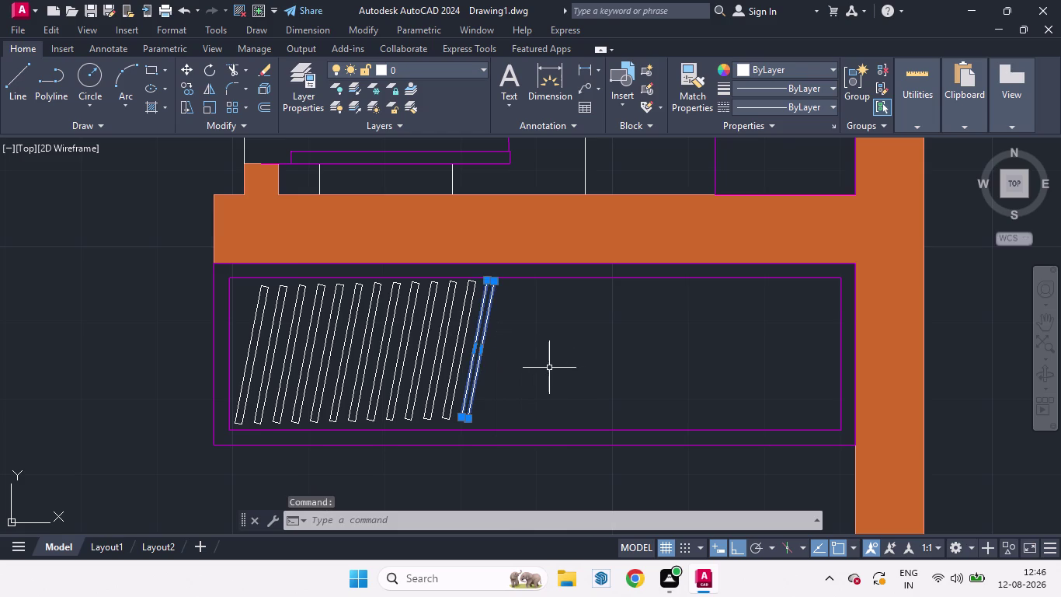
key(r)
key(o)
key(Return)
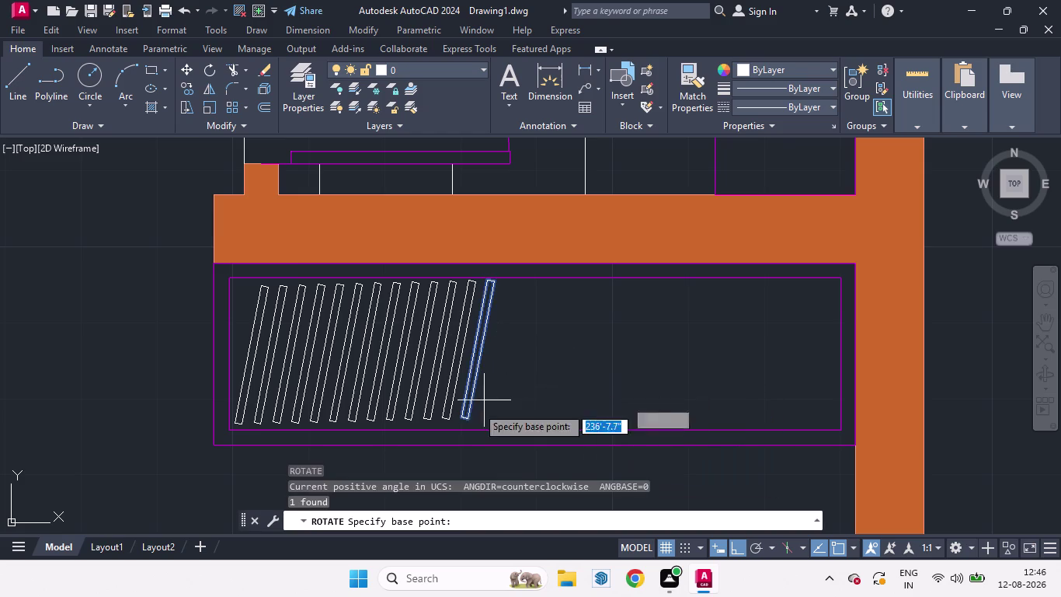
scroll(up, 3)
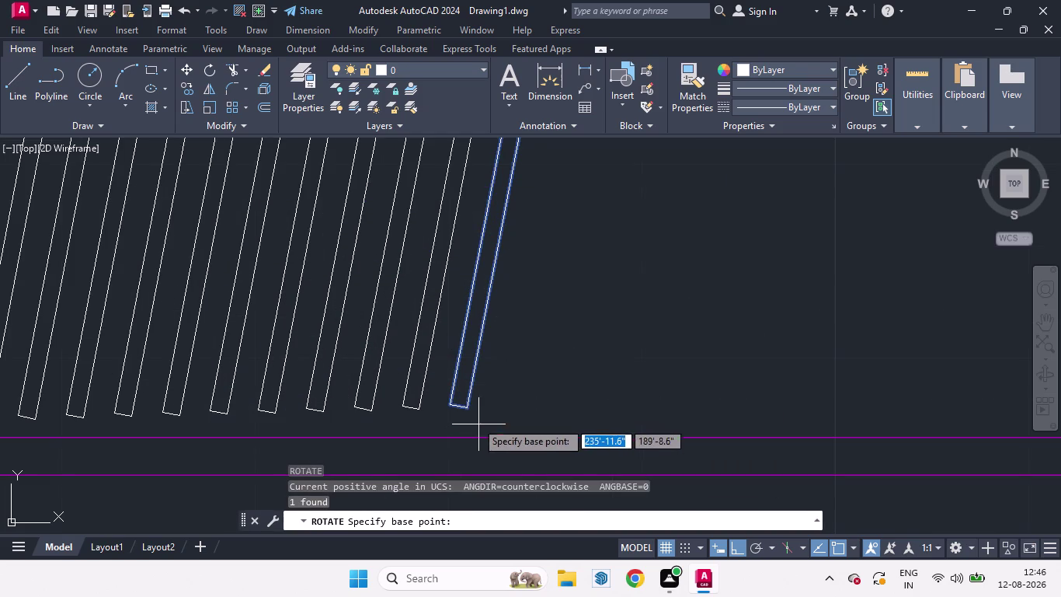
click(464, 410)
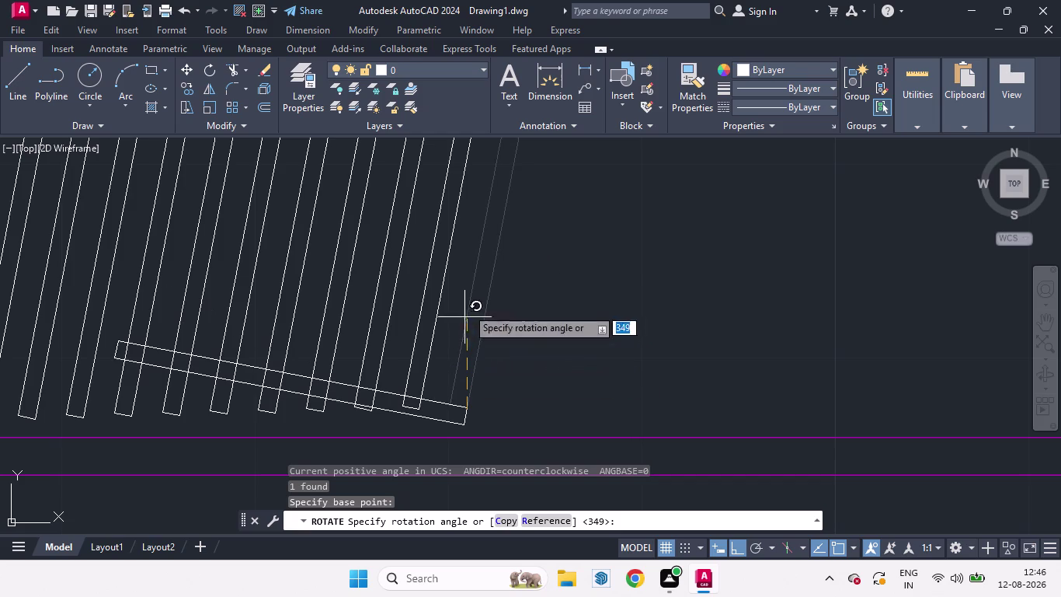
scroll(down, 3)
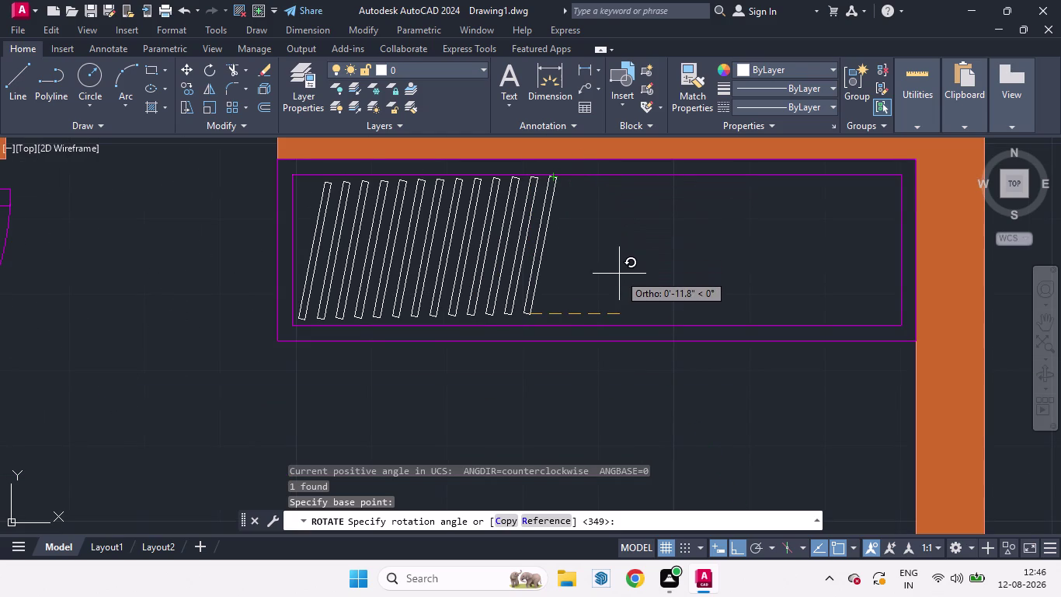
key(space)
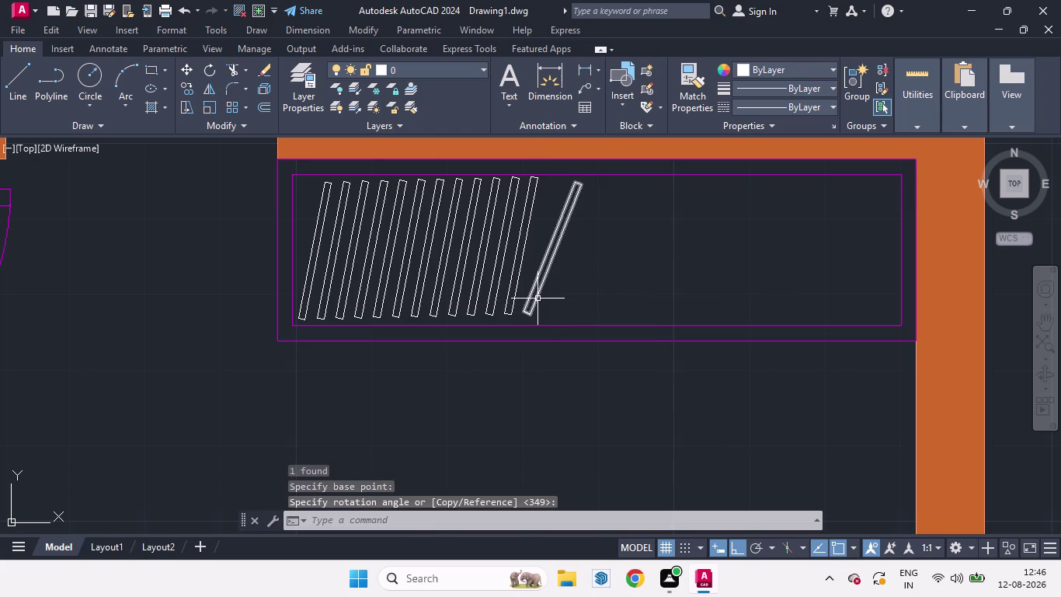
click(538, 298)
Rotate the strip again by 360 degrees and begin window-selecting the steep plank.
key(r)
key(o)
key(Return)
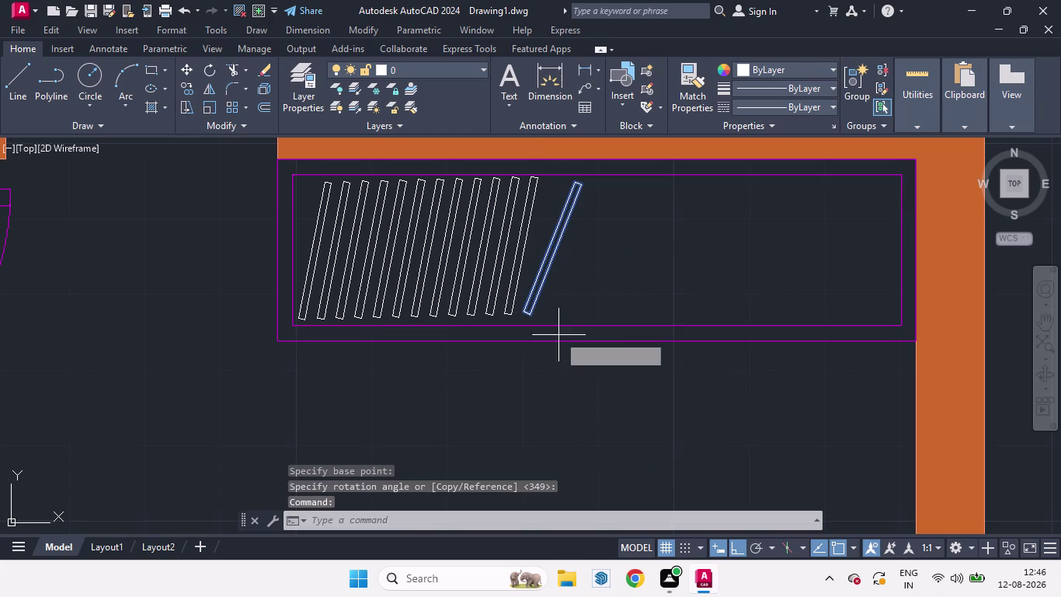
scroll(up, 3)
click(562, 312)
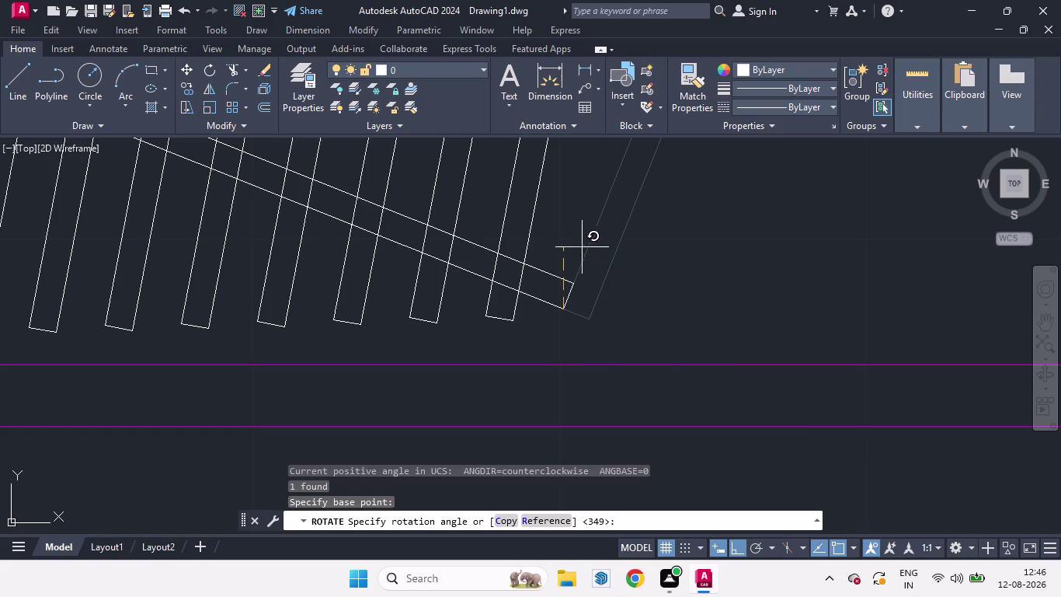
scroll(down, 3)
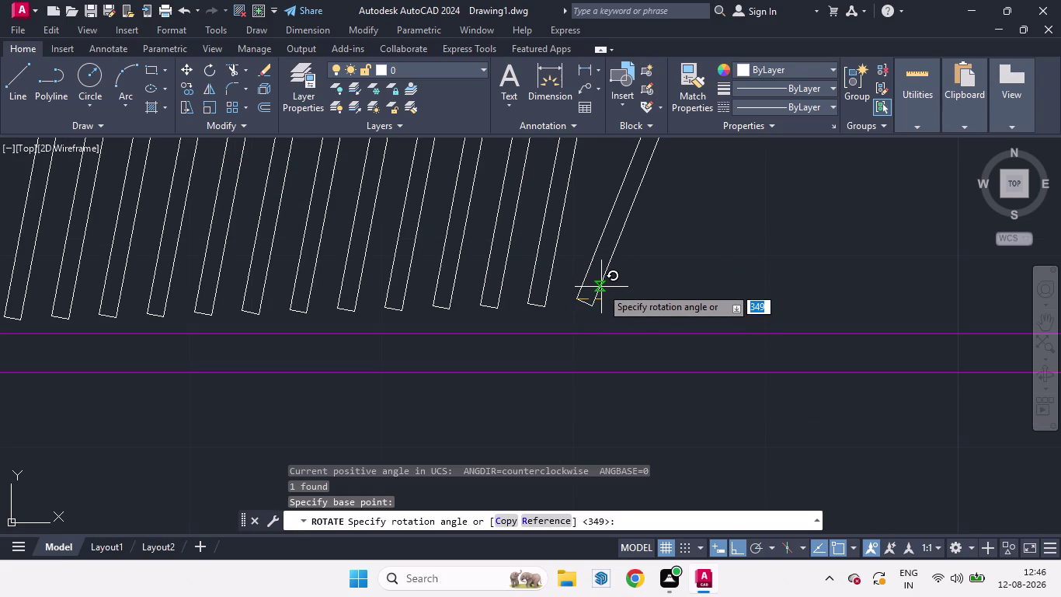
scroll(down, 3)
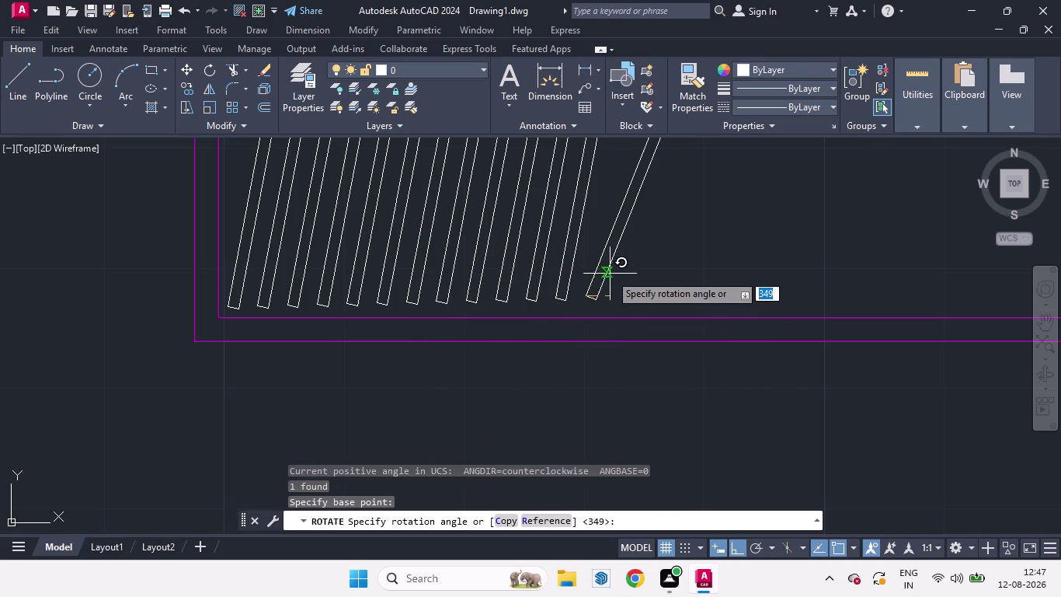
key(9)
key(BackSpace)
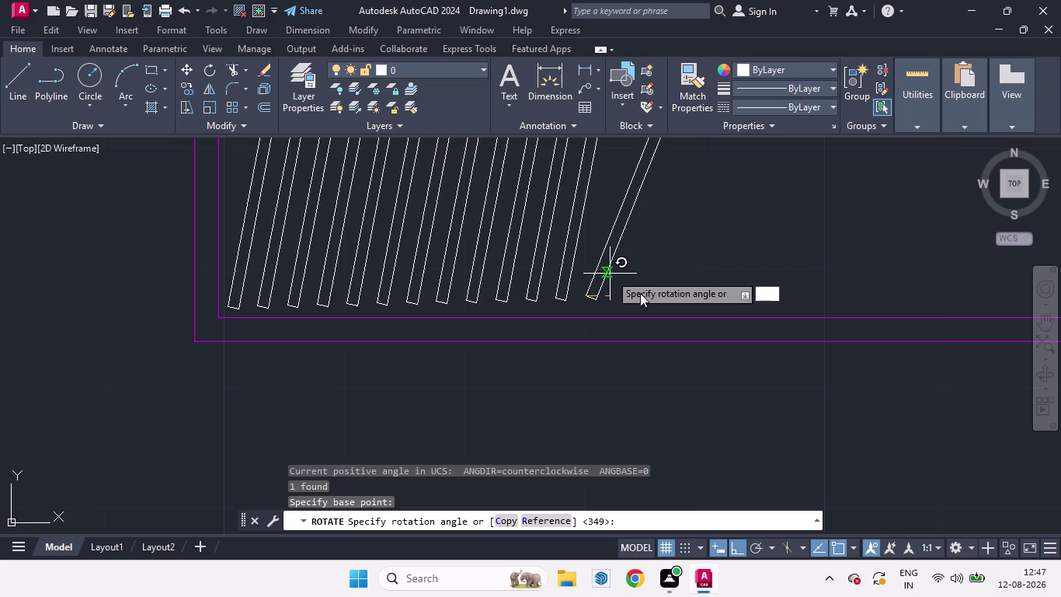
key(3)
key(6)
key(0)
key(Return)
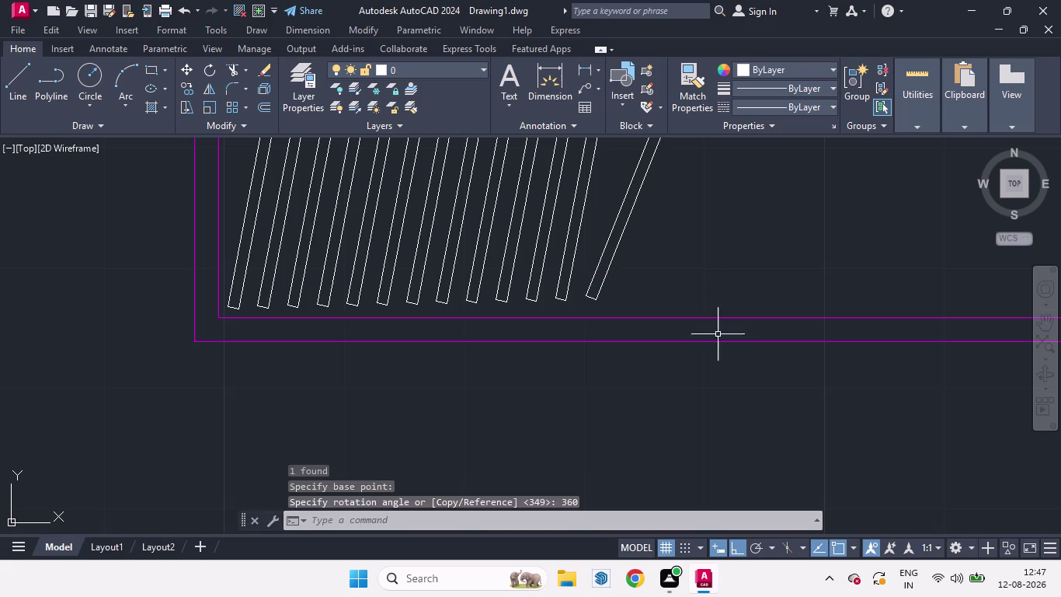
scroll(down, 3)
scroll(up, 3)
drag(651, 288, 627, 271)
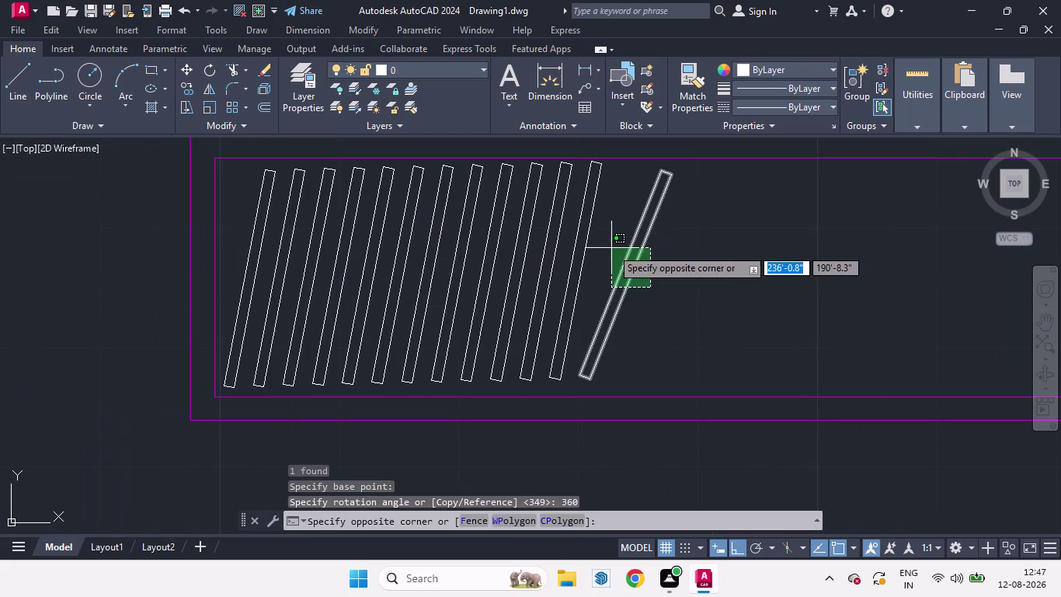
Rotate the steep plank about its bottom corner to vertical using a changed polar tracking increment.
click(618, 248)
key(r)
key(o)
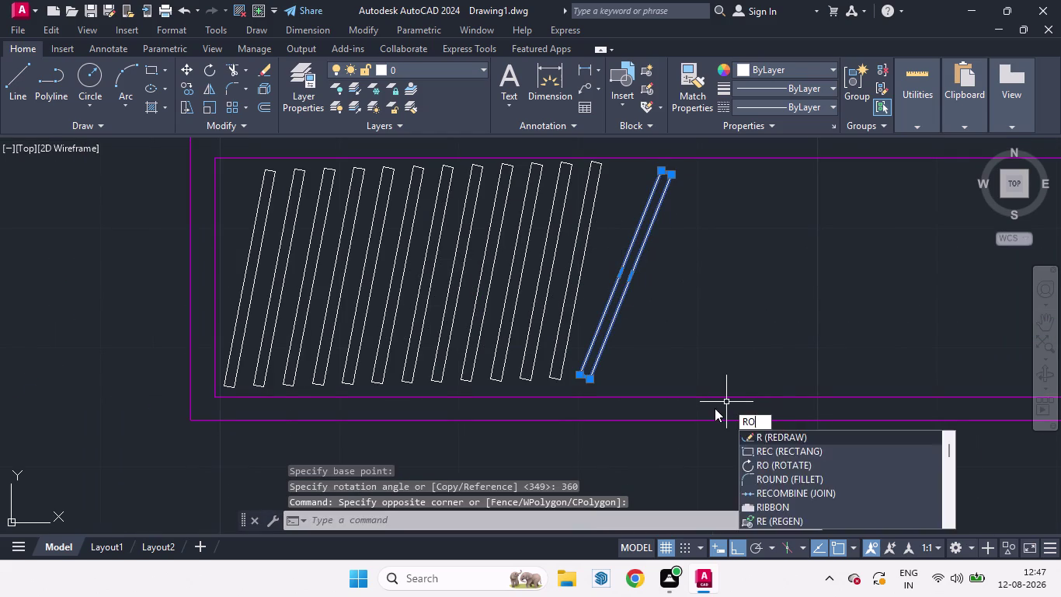
key(Return)
click(591, 380)
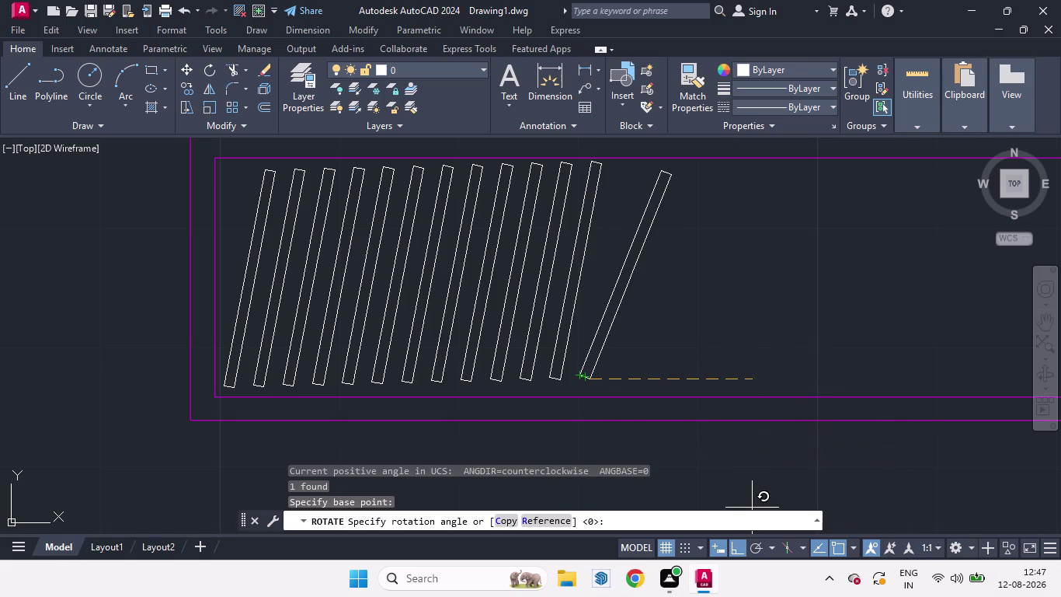
click(767, 549)
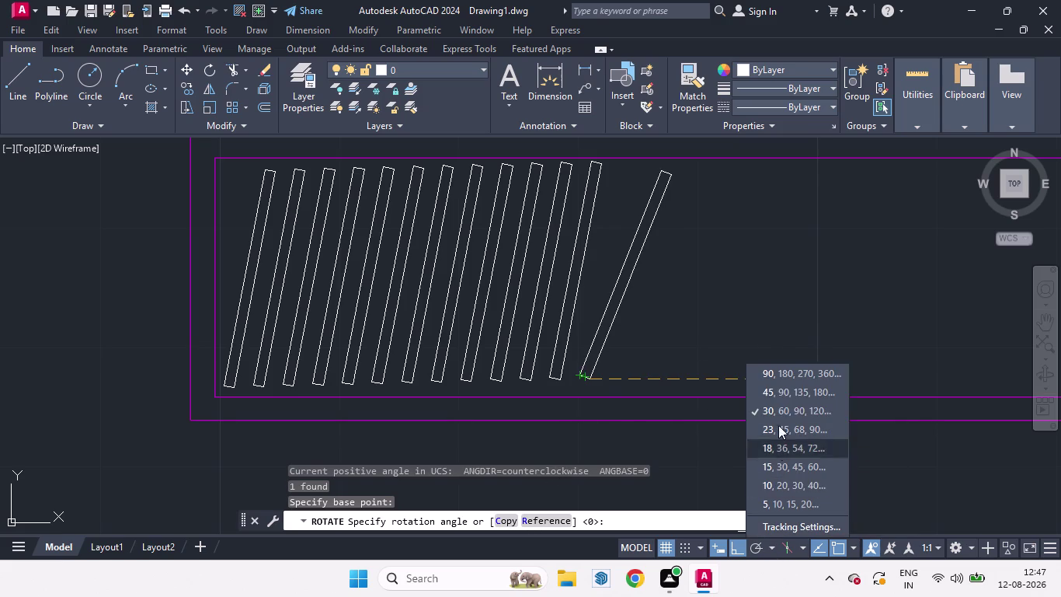
click(770, 391)
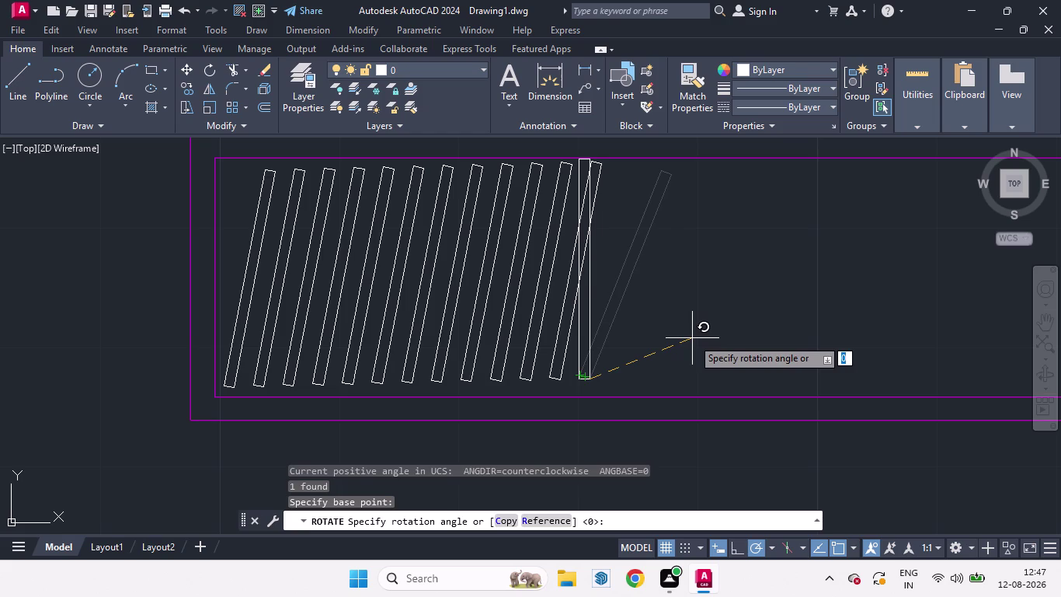
click(692, 338)
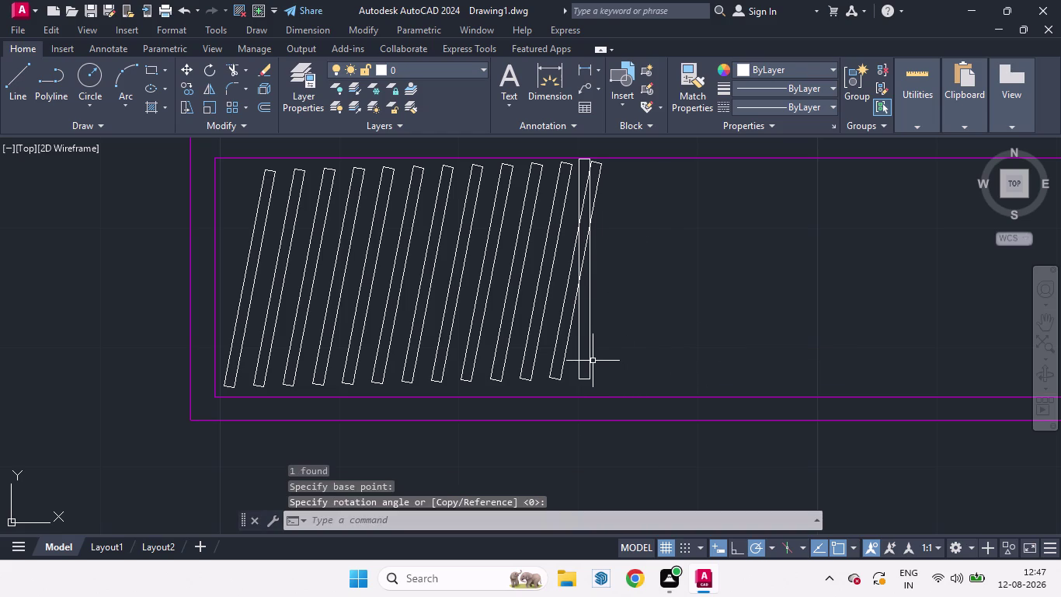
Move the upright plank just right of the slanted row.
click(591, 361)
key(m)
key(Return)
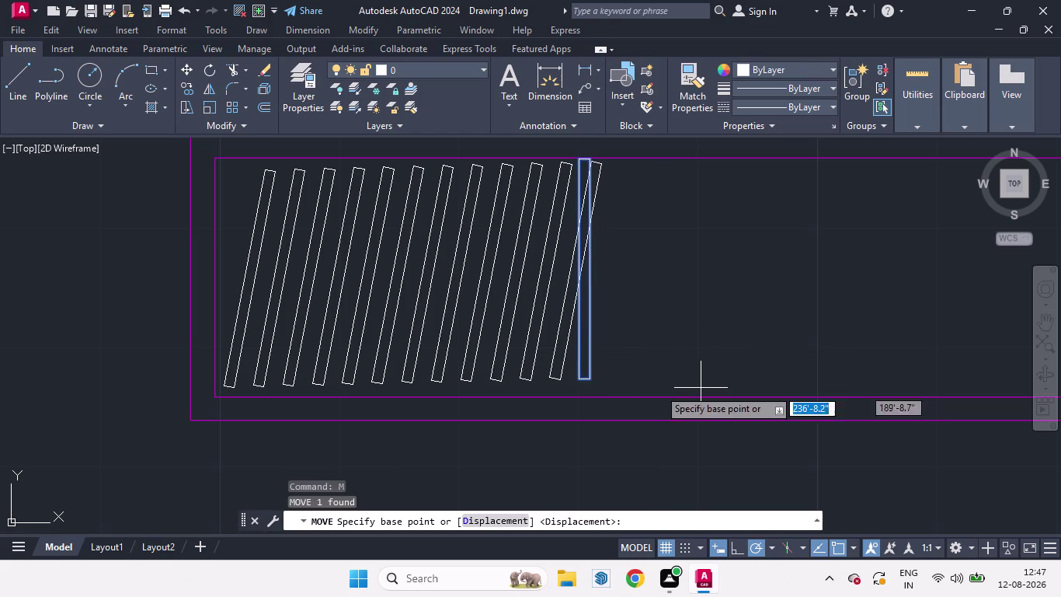
click(592, 385)
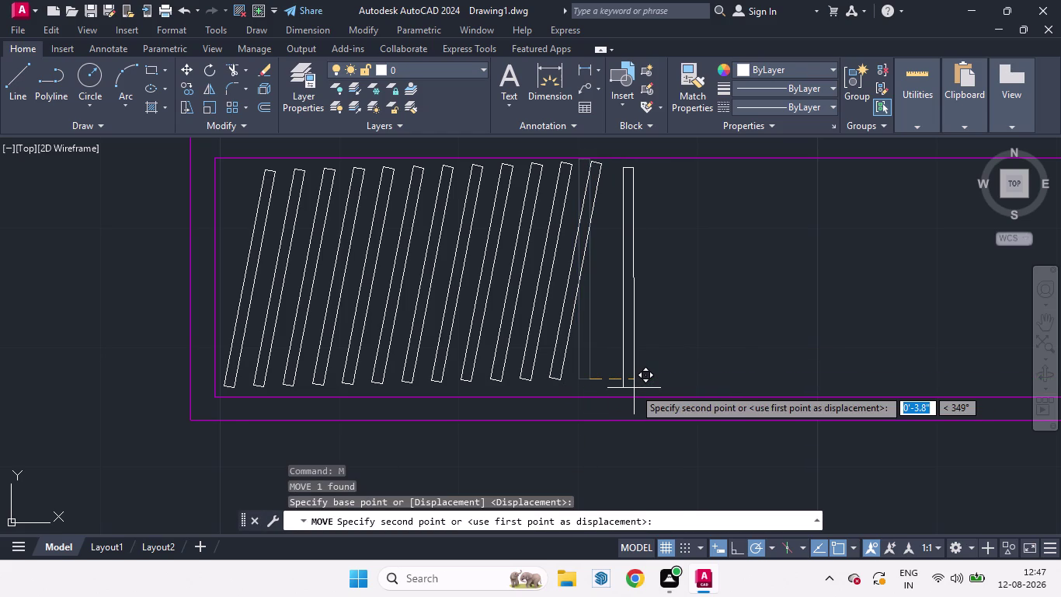
click(635, 387)
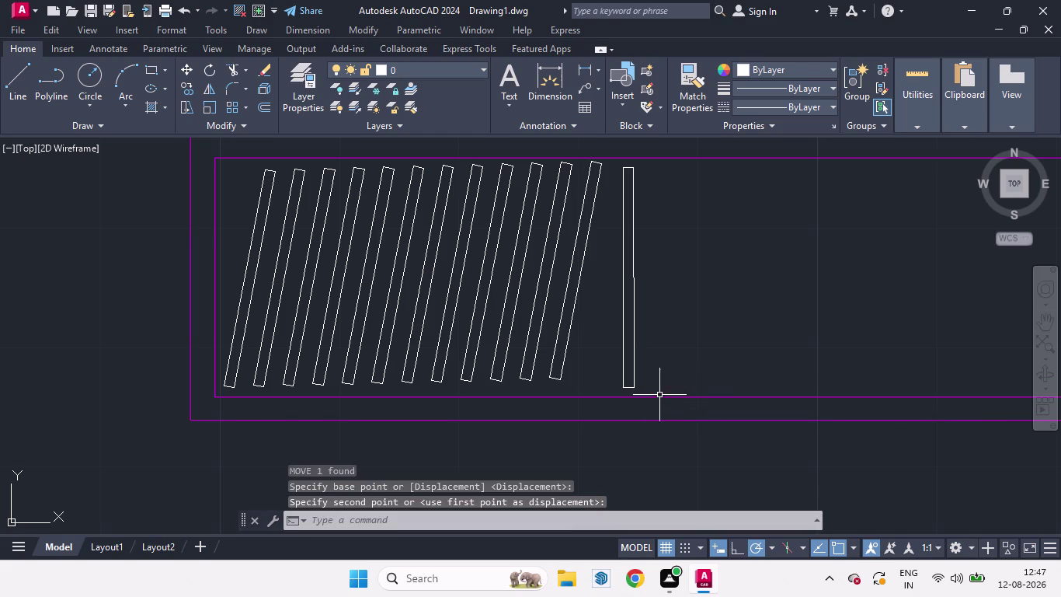
click(634, 374)
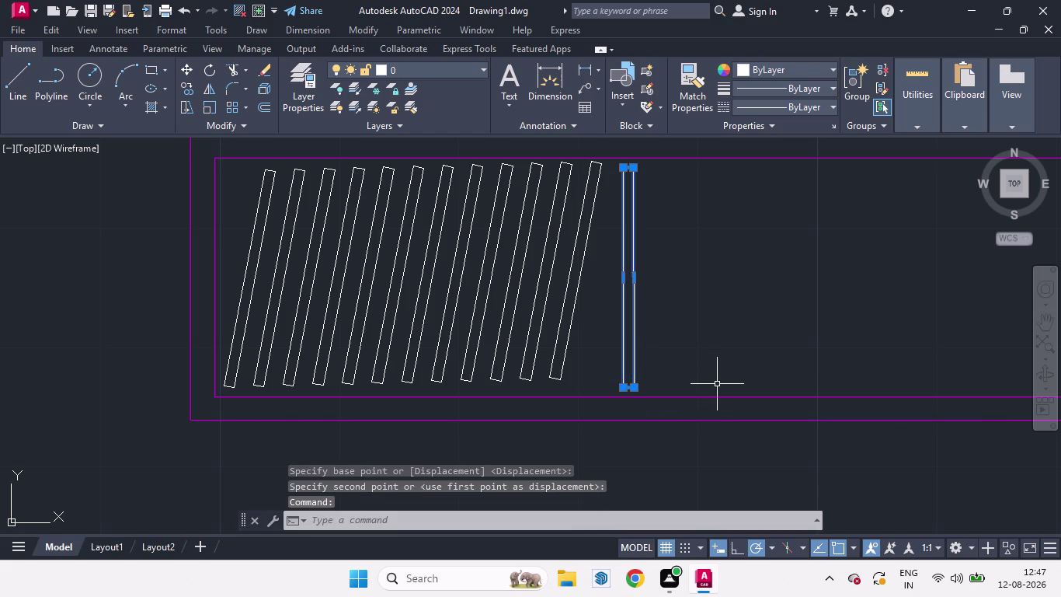
Copy the upright plank as a 6-item array spaced to its right.
text(CO)
key(Return)
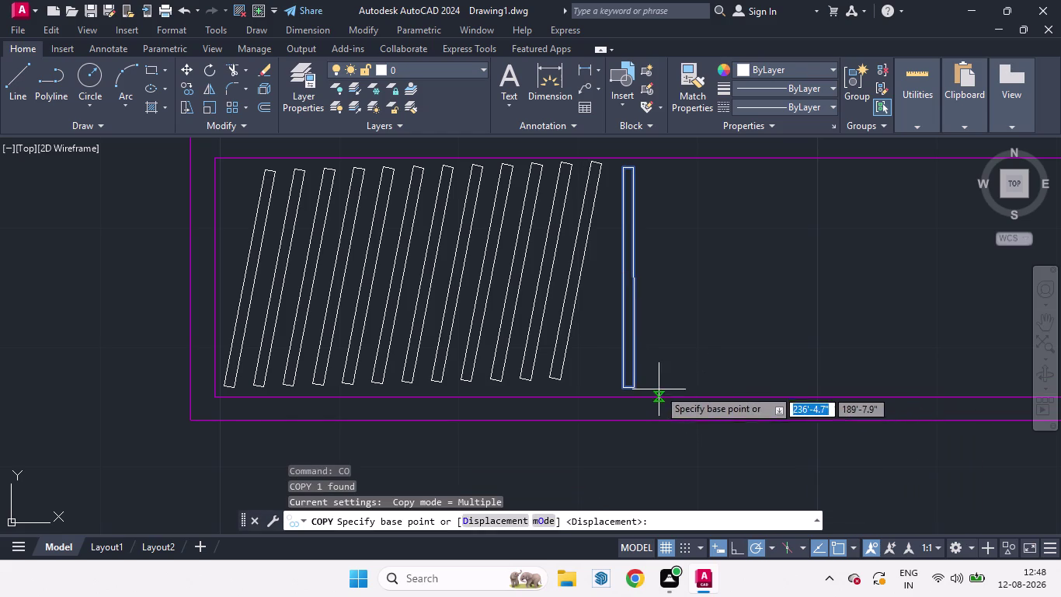
click(634, 391)
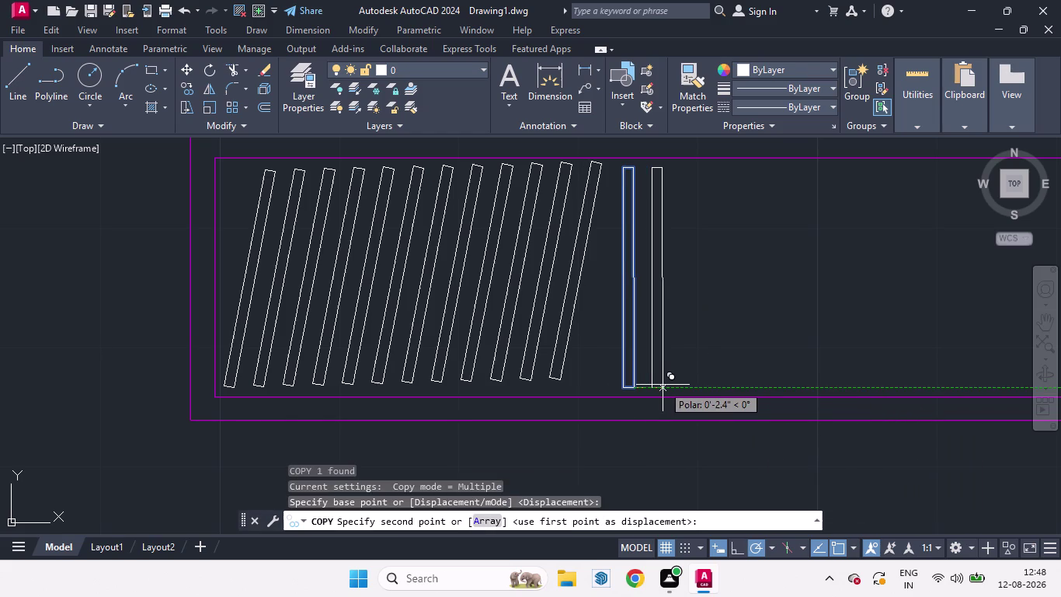
click(663, 384)
click(495, 519)
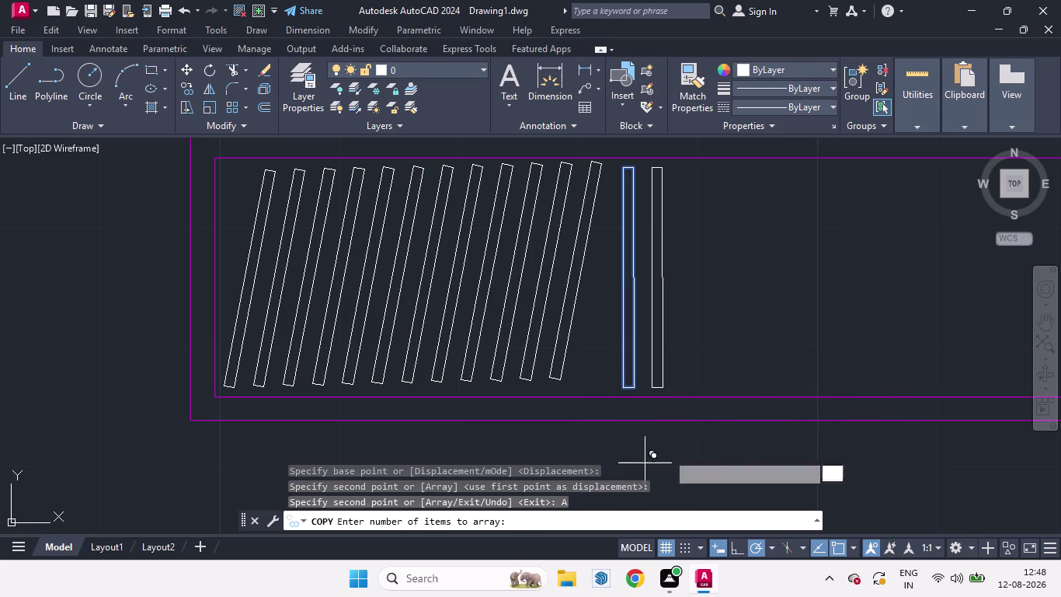
key(6)
key(Return)
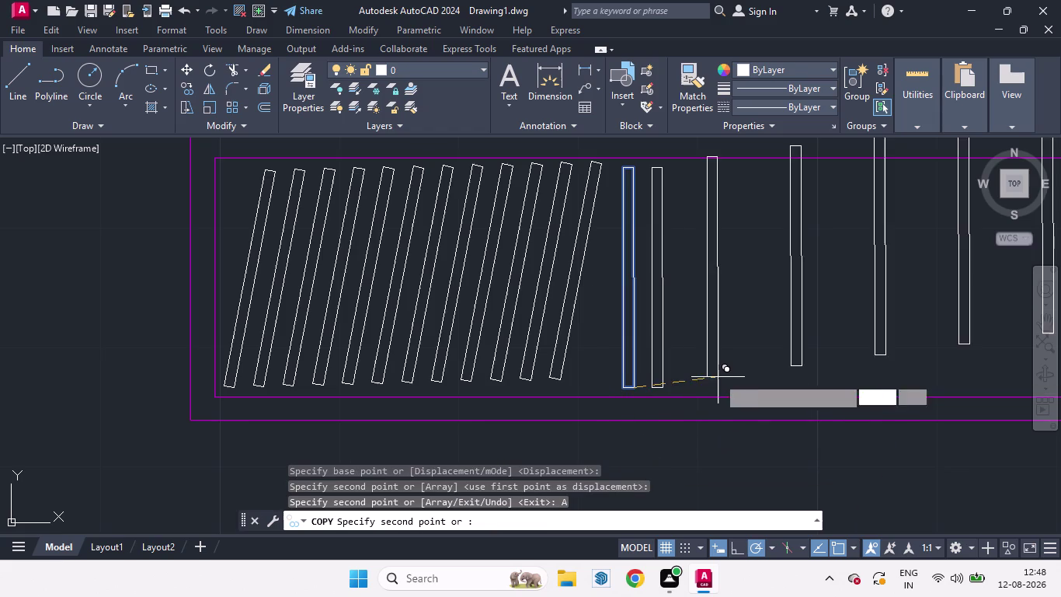
click(662, 385)
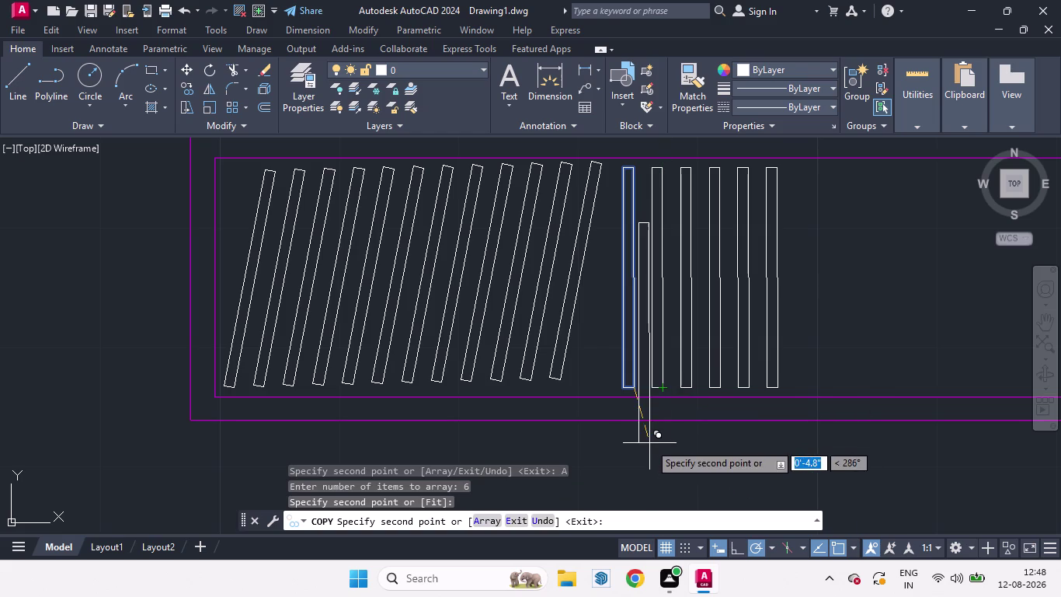
key(space)
scroll(down, 3)
scroll(up, 3)
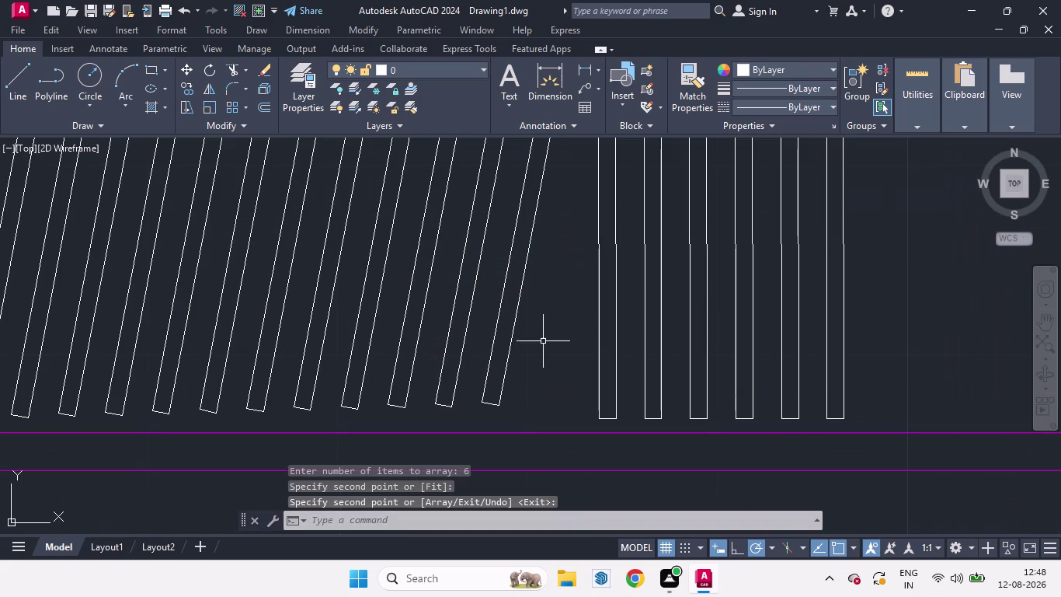
click(515, 331)
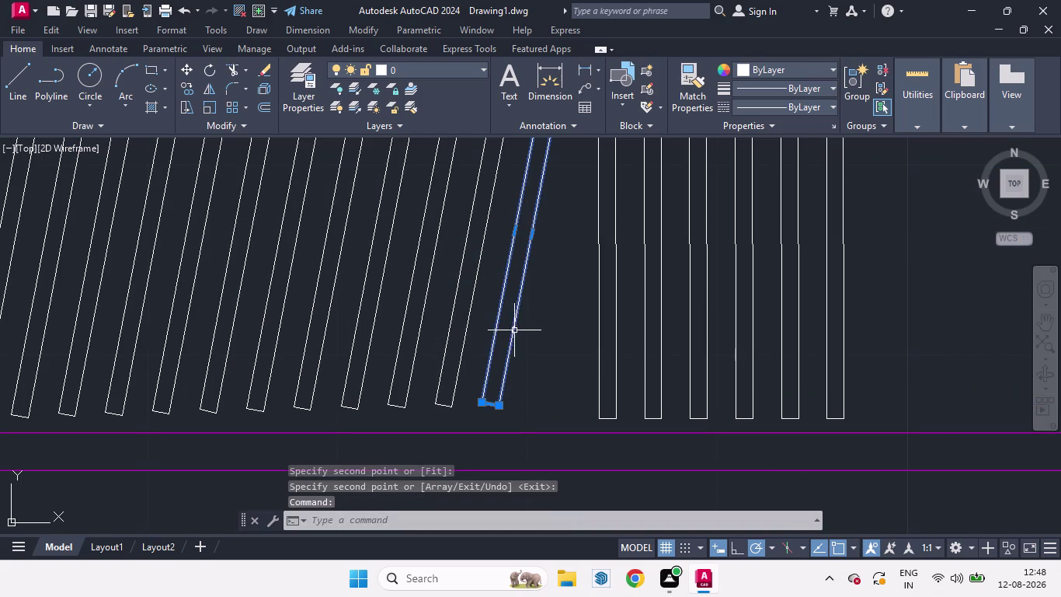
Mirror the last slanted plank about a vertical line through its base, keeping the original.
text(MI)
key(Return)
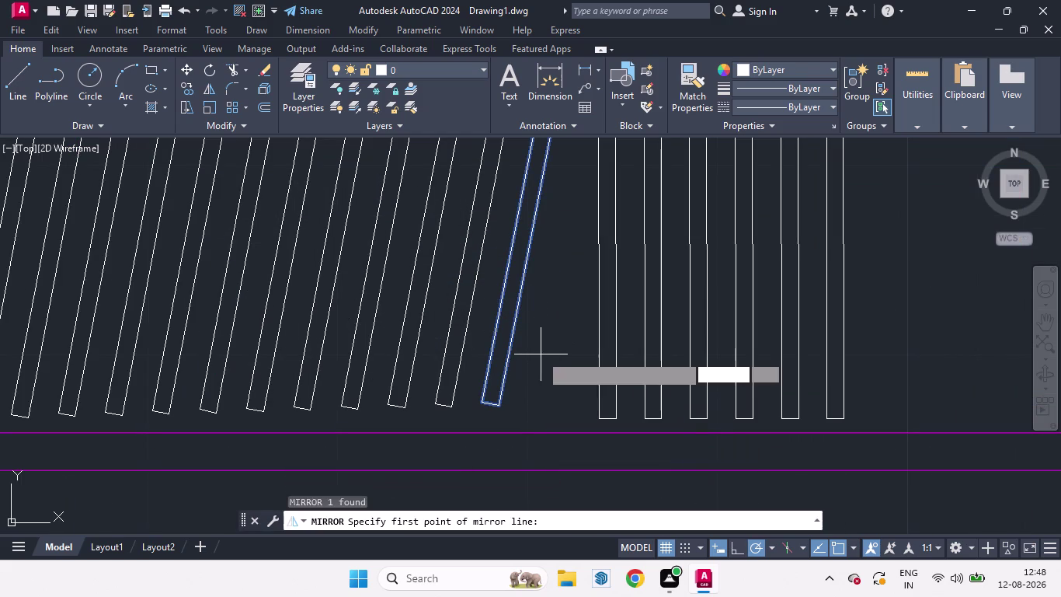
click(502, 409)
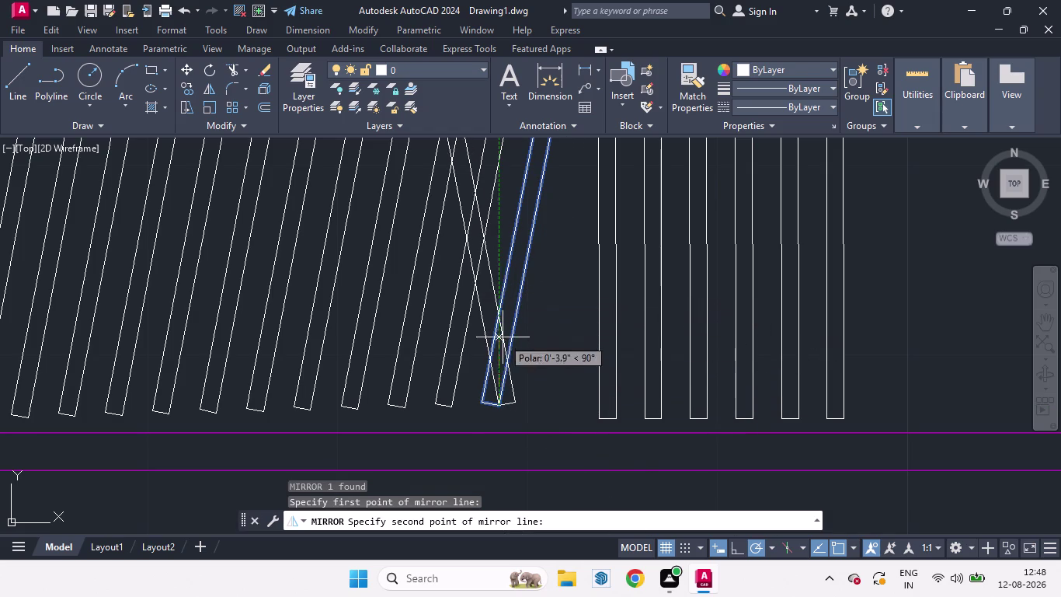
scroll(down, 3)
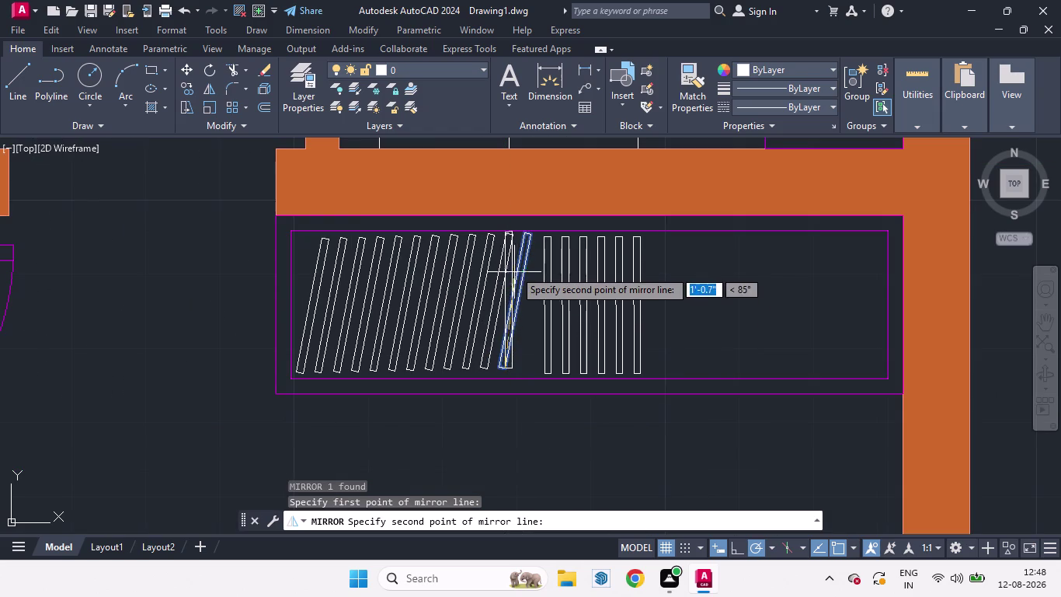
click(512, 257)
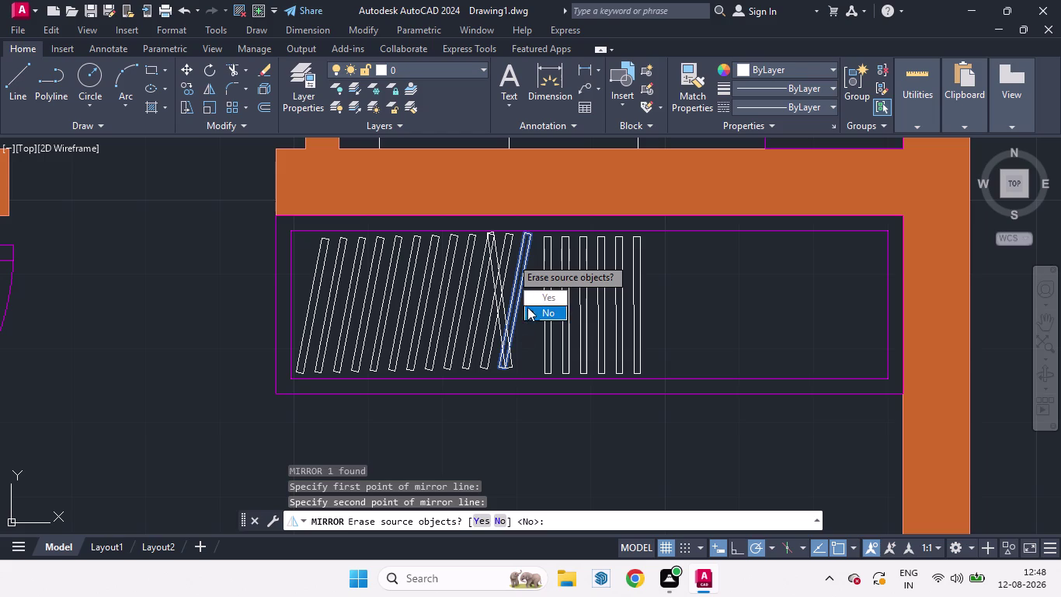
drag(541, 311, 511, 257)
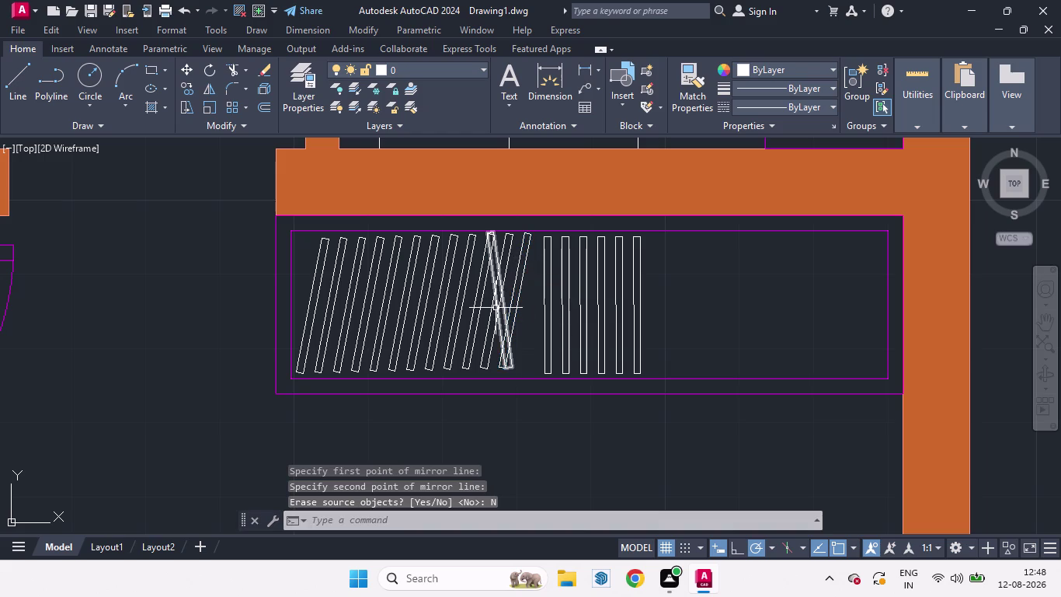
click(505, 309)
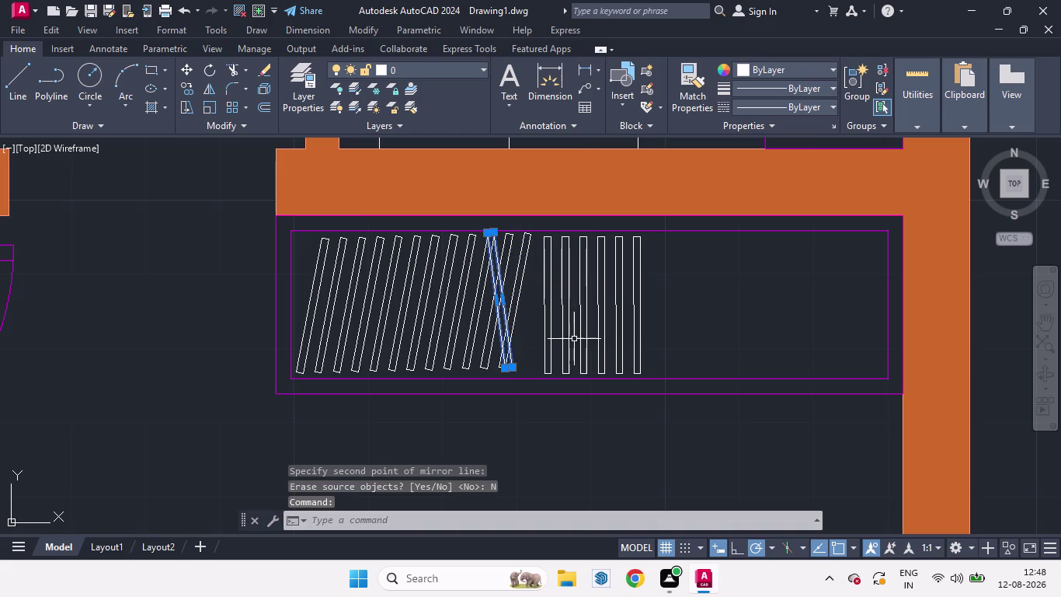
Move the mirrored plank to just right of the upright row, toggling Ortho.
key(m)
key(Return)
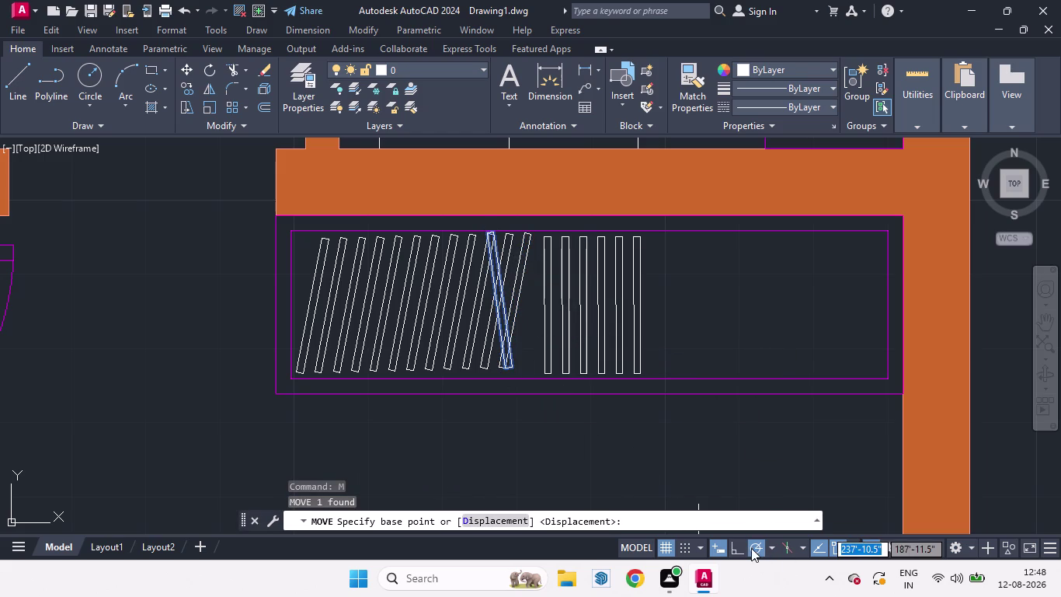
click(738, 546)
click(518, 369)
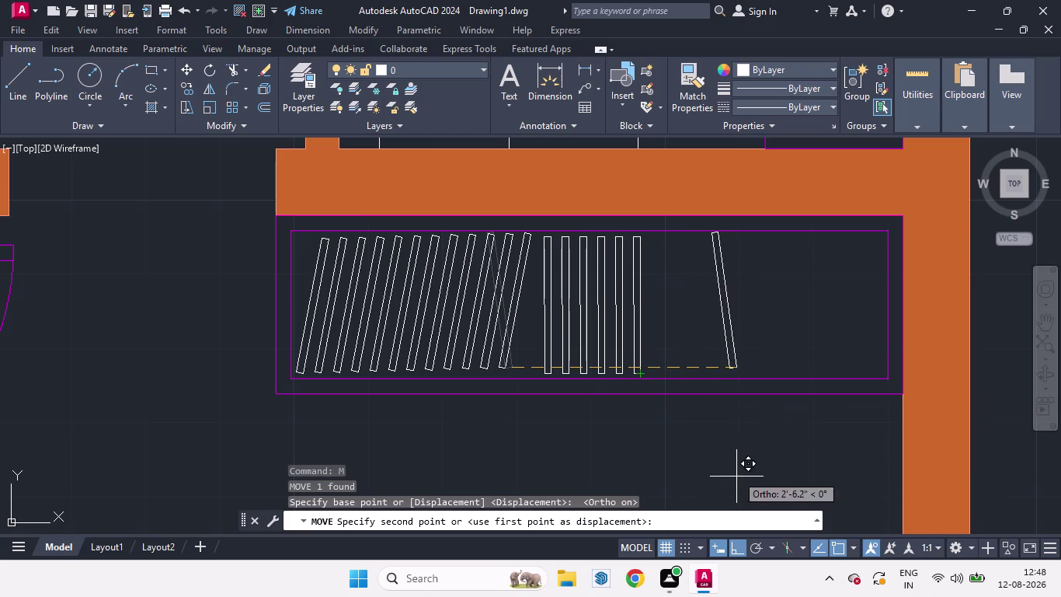
click(744, 550)
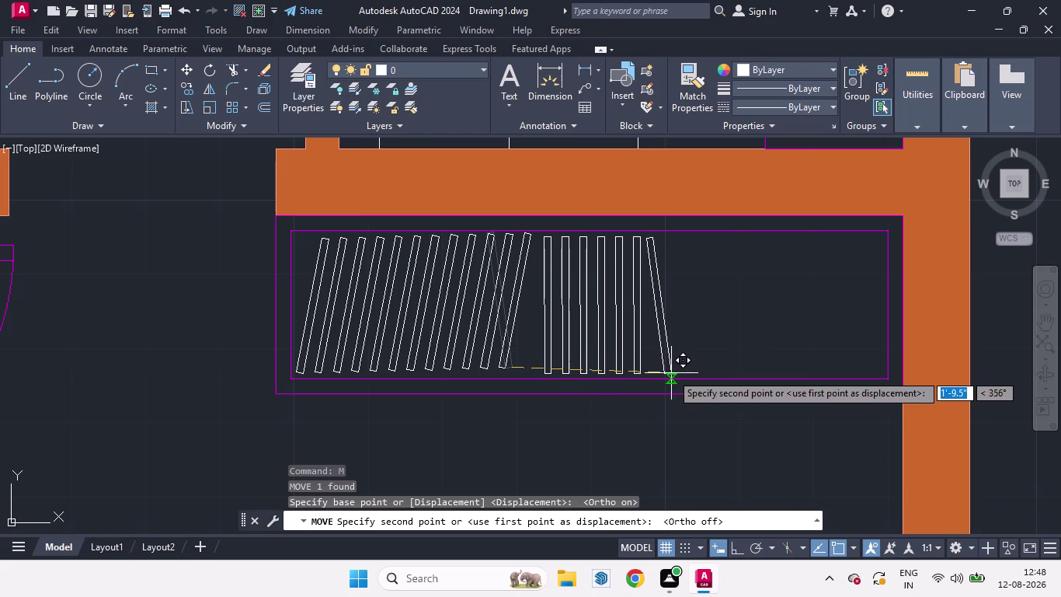
click(680, 373)
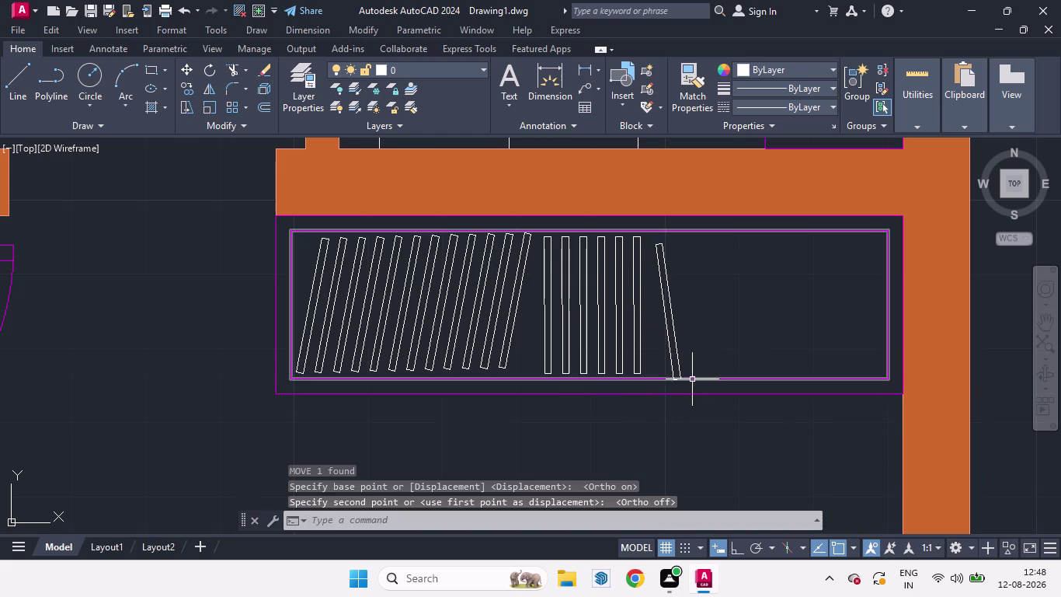
click(679, 354)
Nudge the mirrored plank slightly into its final position.
key(m)
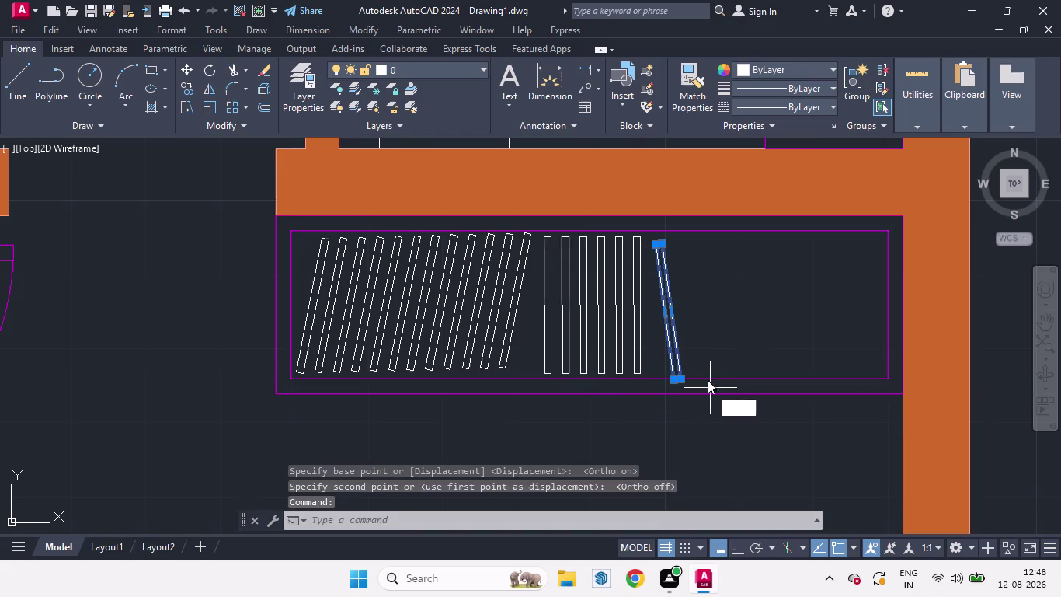
key(Return)
click(701, 364)
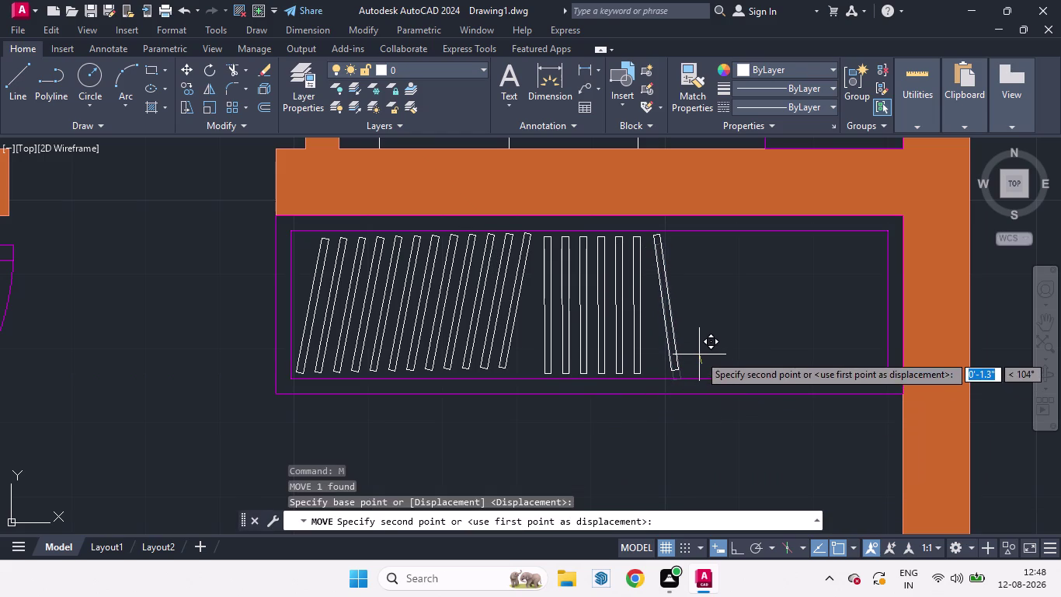
click(699, 354)
click(676, 353)
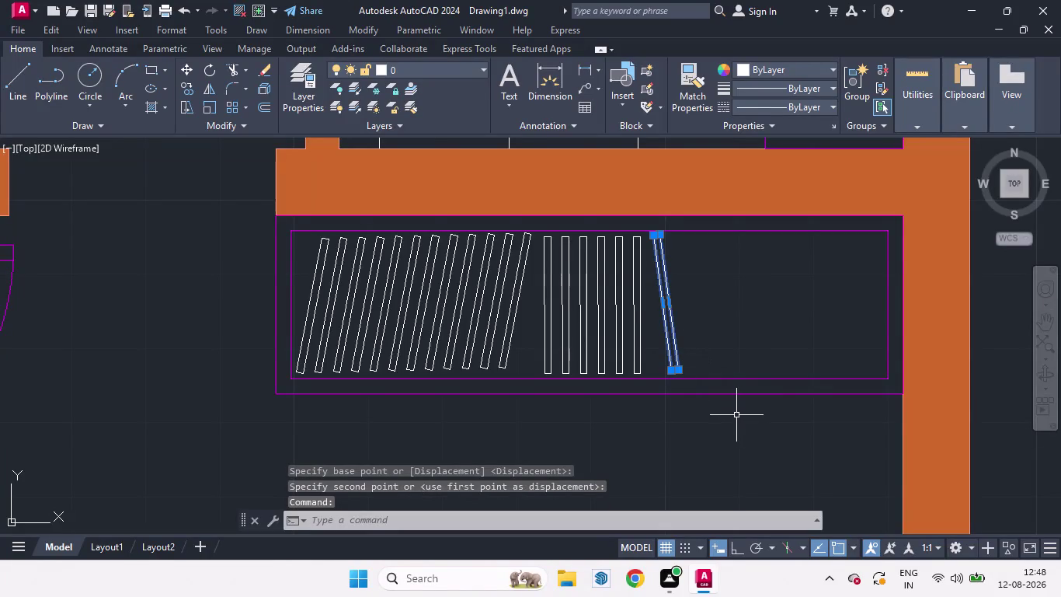
Copy the opposite-leaning slat from its lower corner with Ortho on.
text(CO)
key(Return)
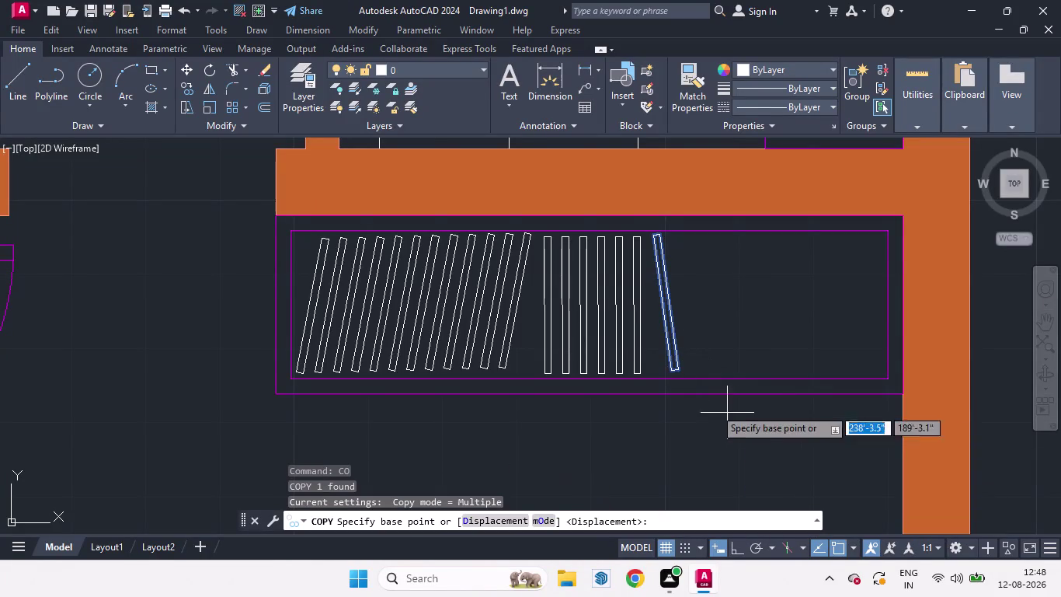
click(672, 376)
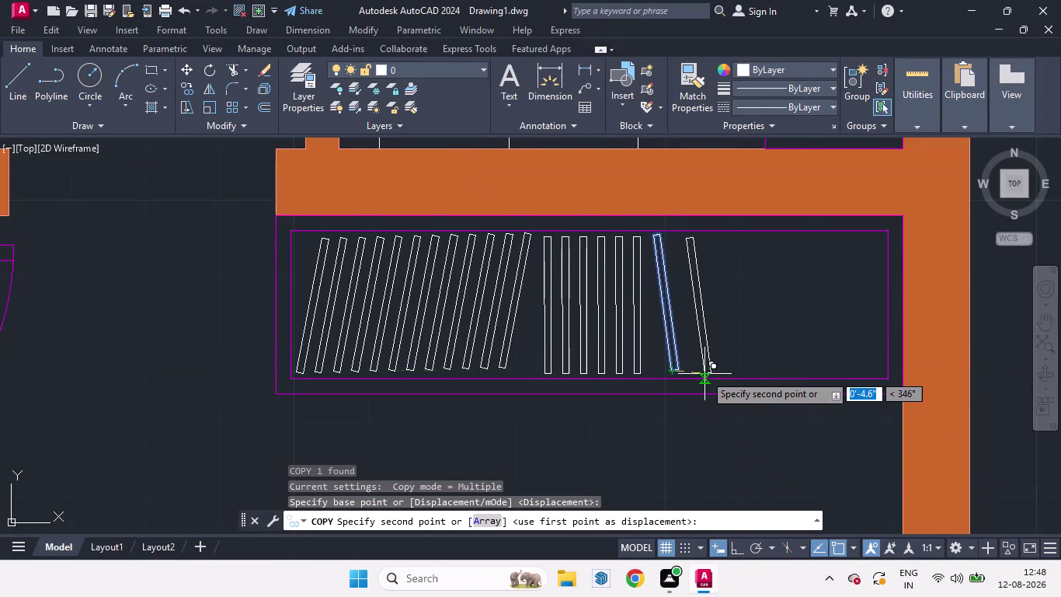
click(739, 545)
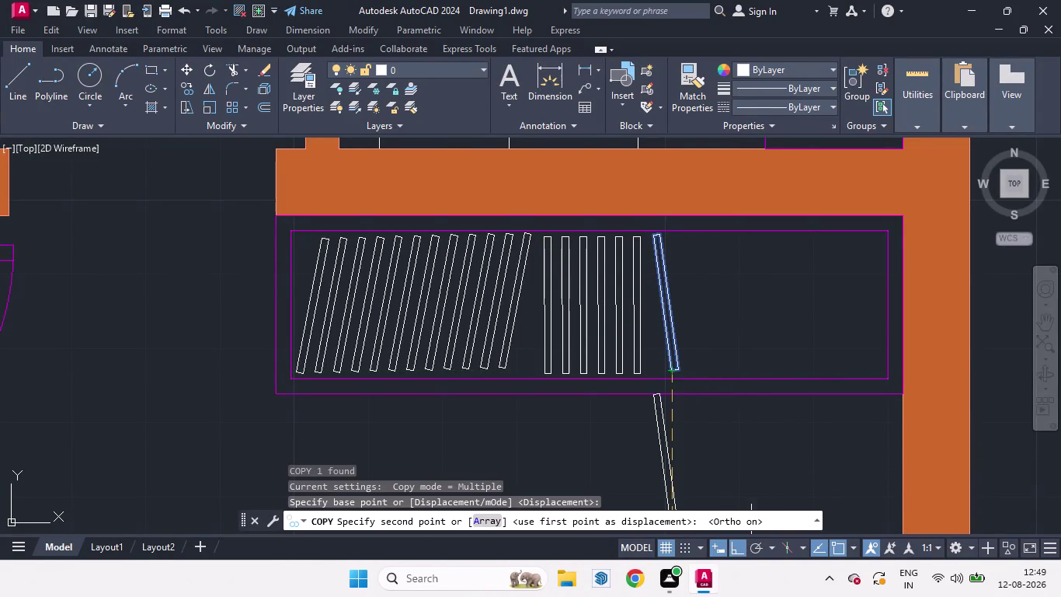
click(693, 367)
Array the slat into eight evenly spaced copies across the wardrobe's right part.
click(491, 517)
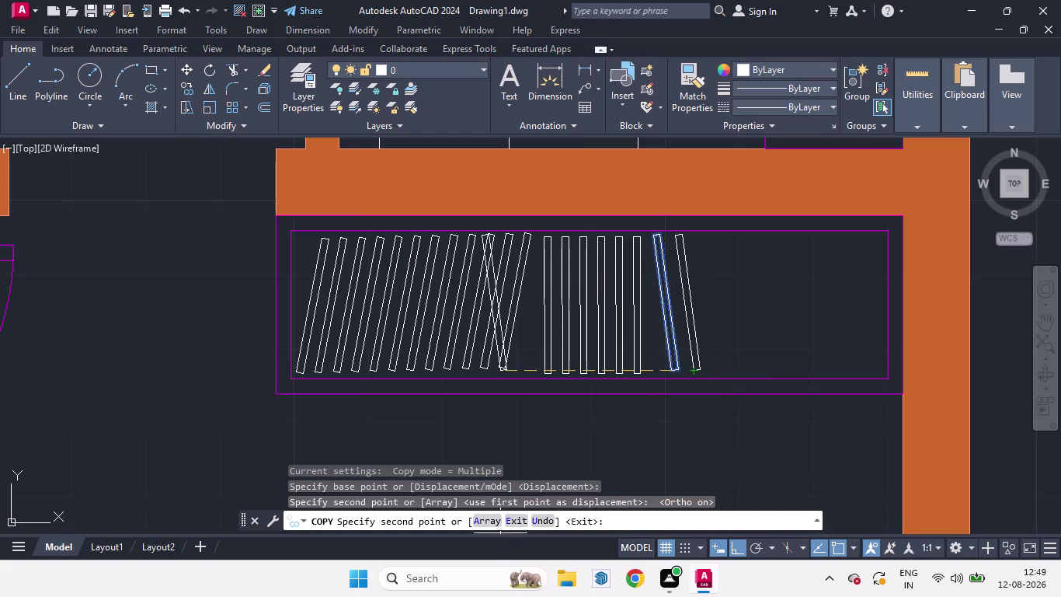
key(8)
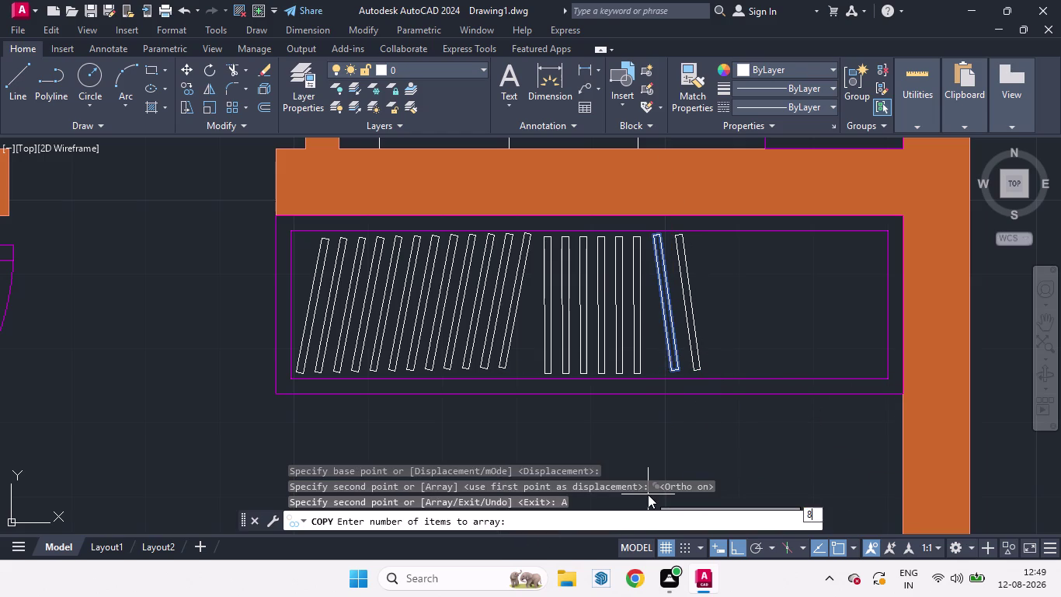
key(Return)
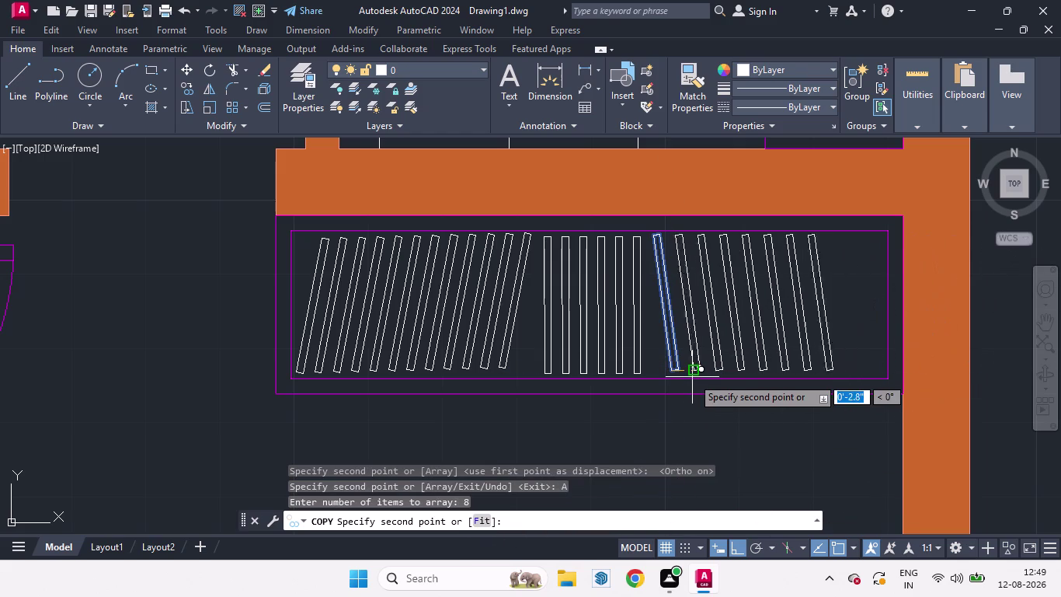
scroll(up, 3)
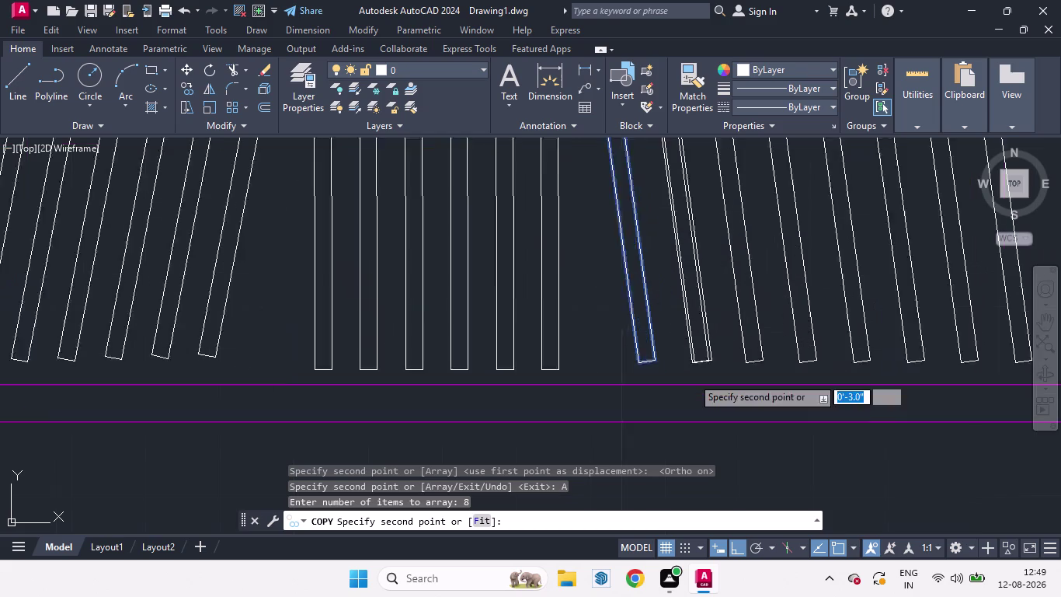
scroll(up, 3)
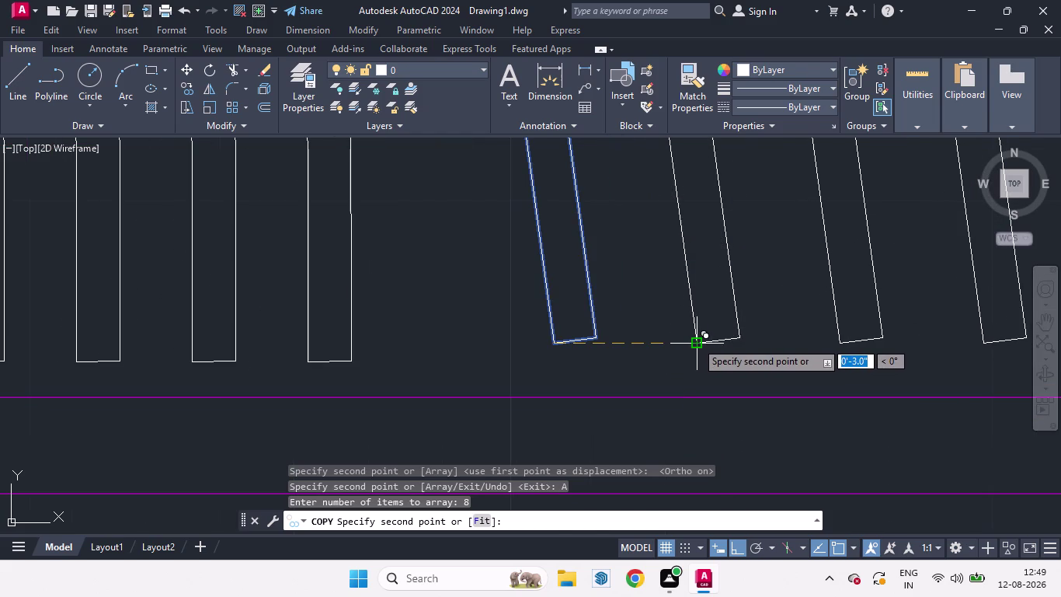
click(696, 342)
scroll(down, 3)
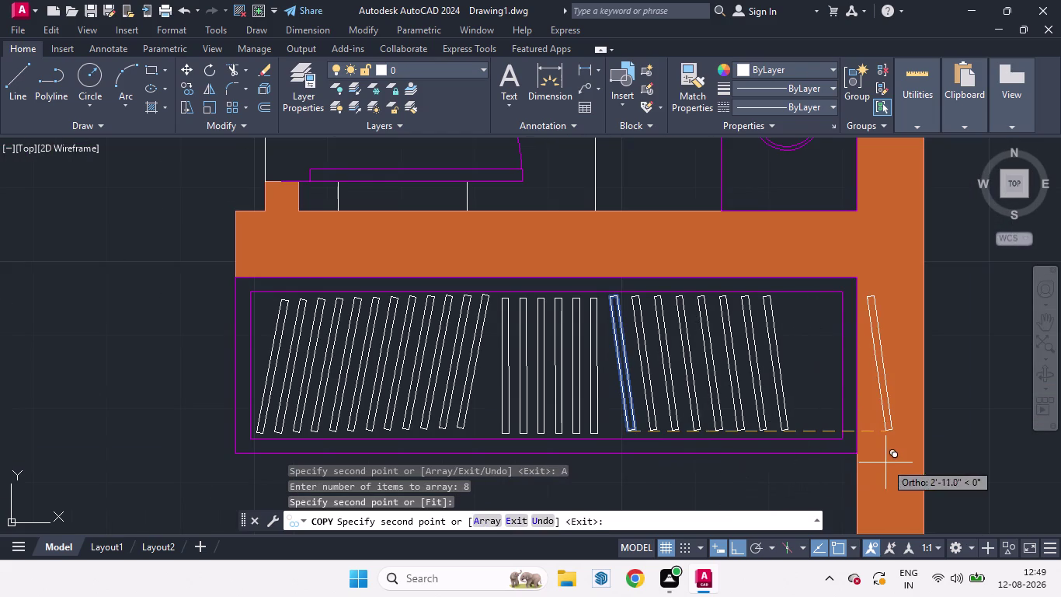
key(space)
scroll(down, 3)
scroll(up, 3)
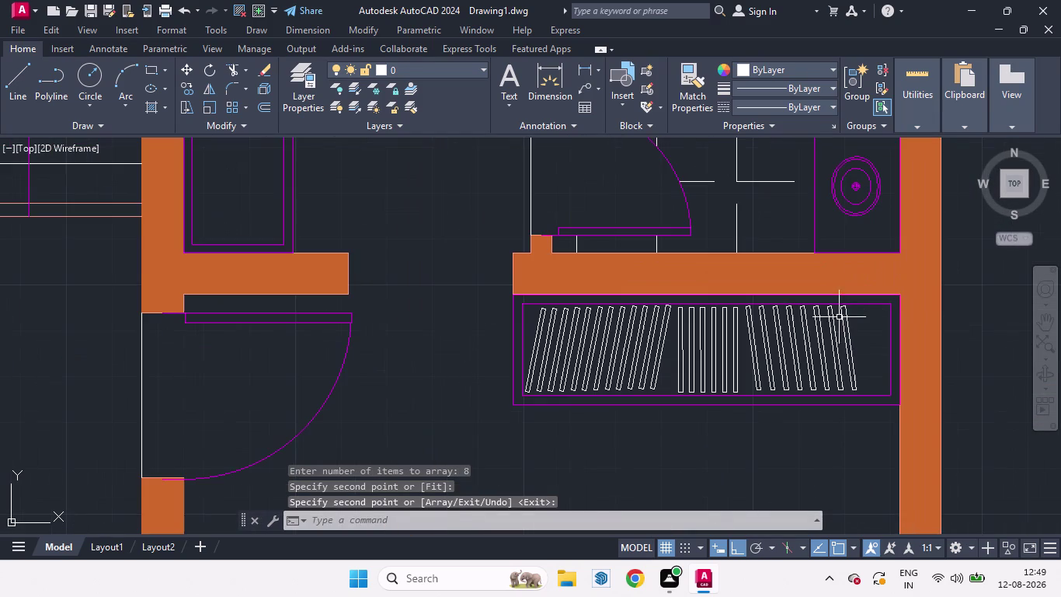
scroll(up, 3)
scroll(down, 3)
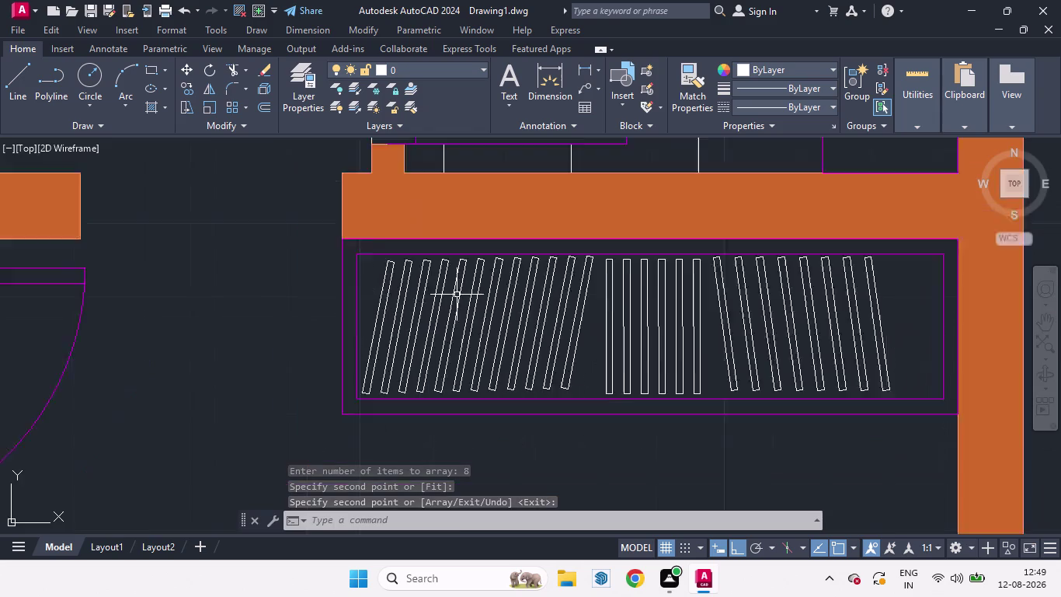
scroll(down, 3)
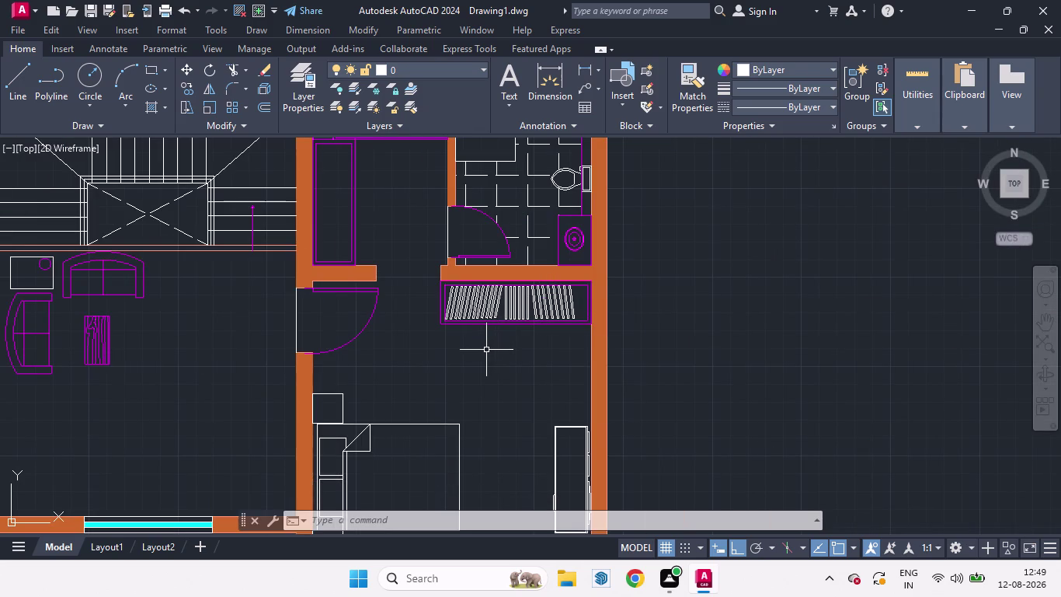
scroll(up, 3)
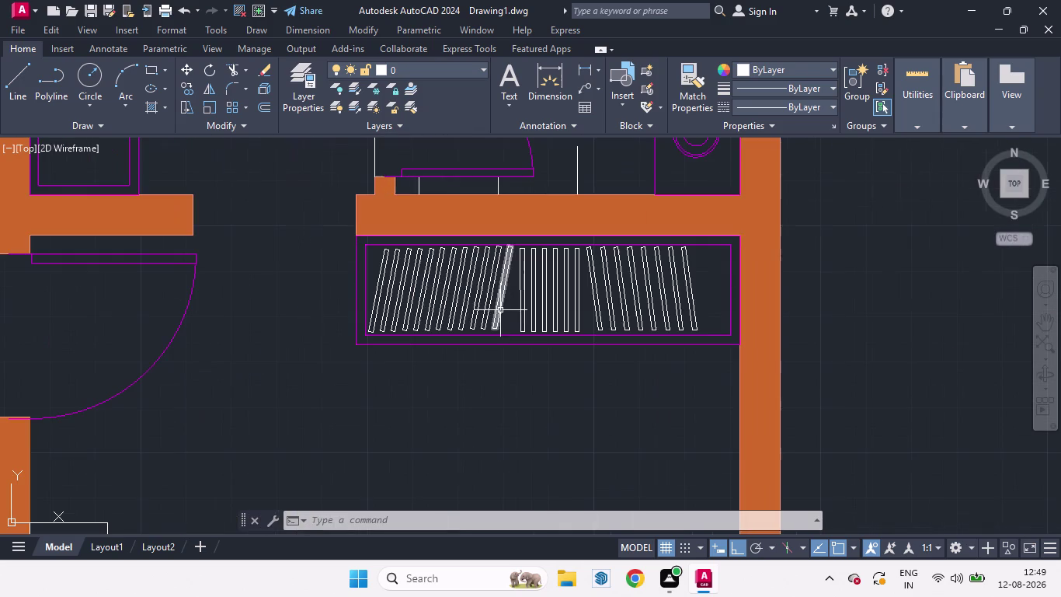
Lasso-select all 29 slats and start copying them from a base point.
drag(702, 297, 567, 293)
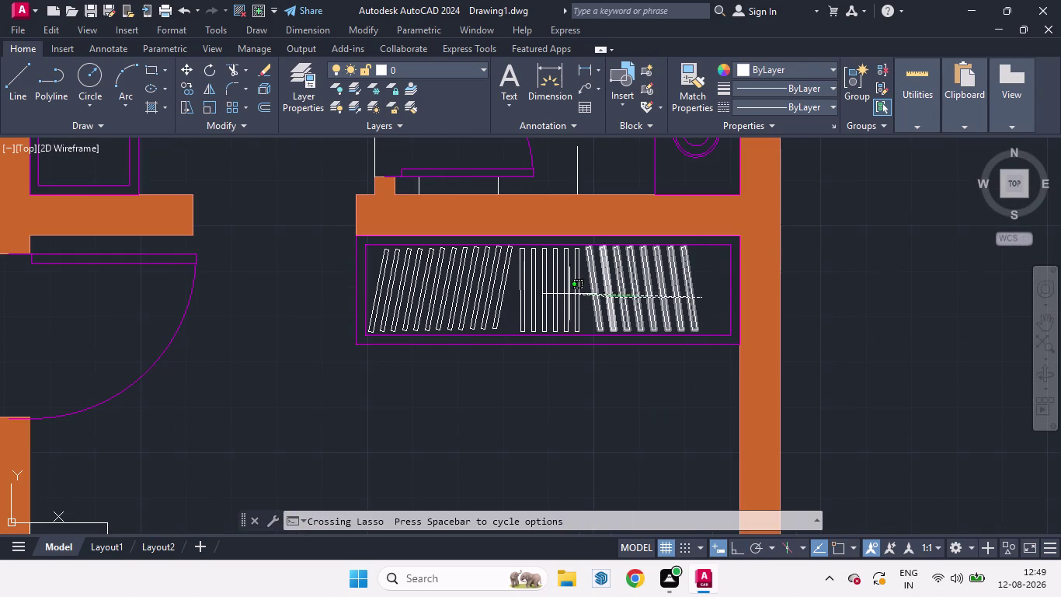
drag(567, 292, 377, 283)
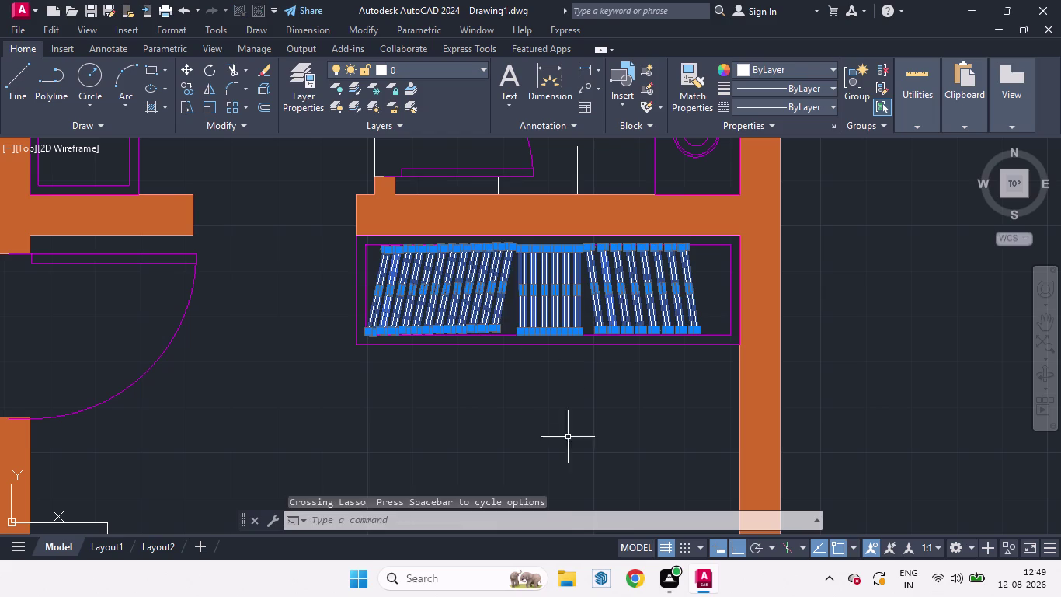
text(CO)
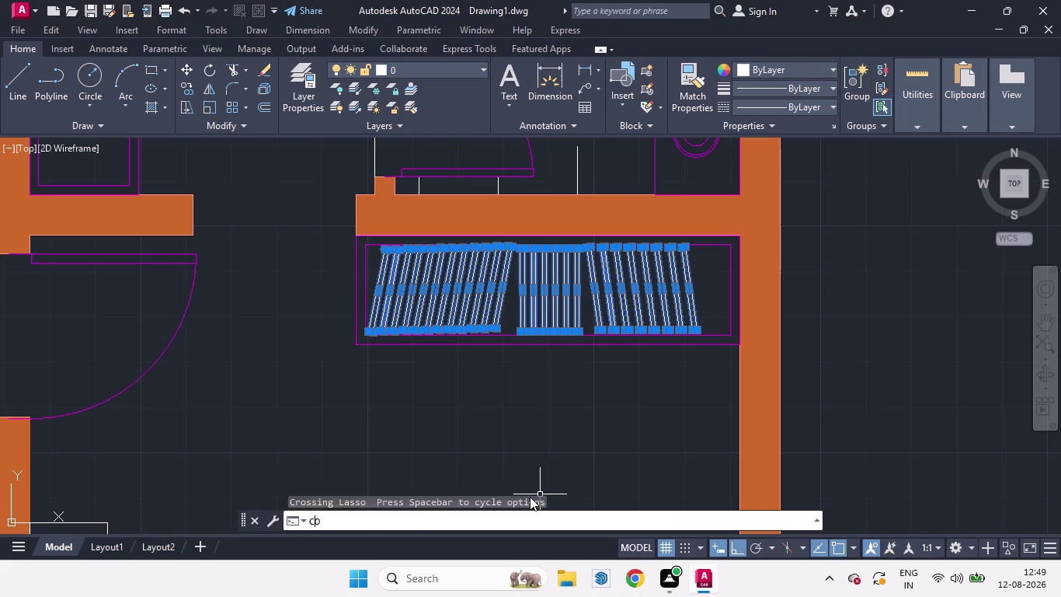
key(Return)
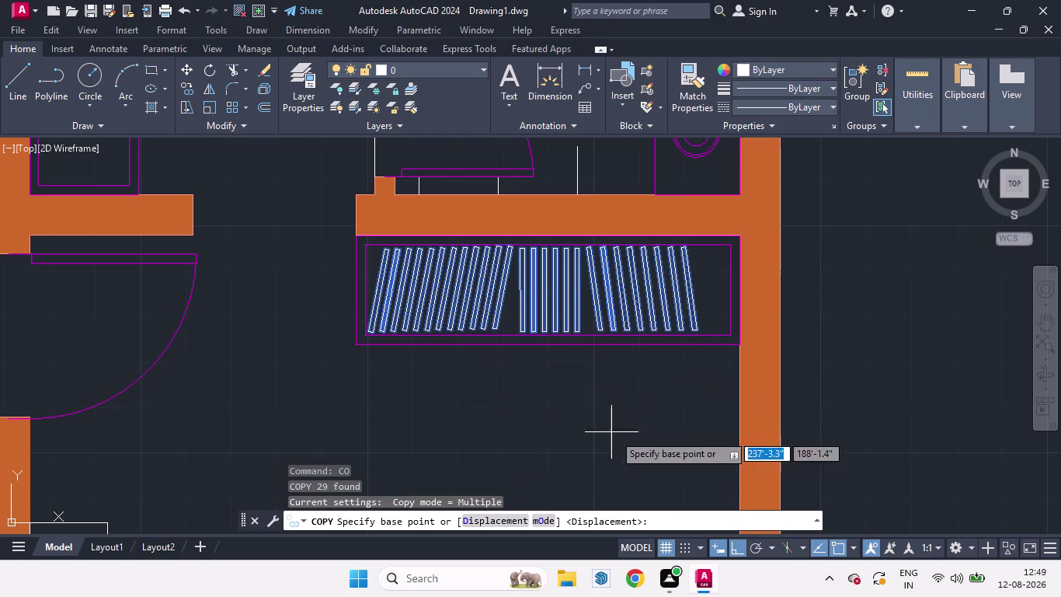
click(366, 330)
Place the slat copies into the left-hand unit's matching wardrobe strip.
scroll(down, 3)
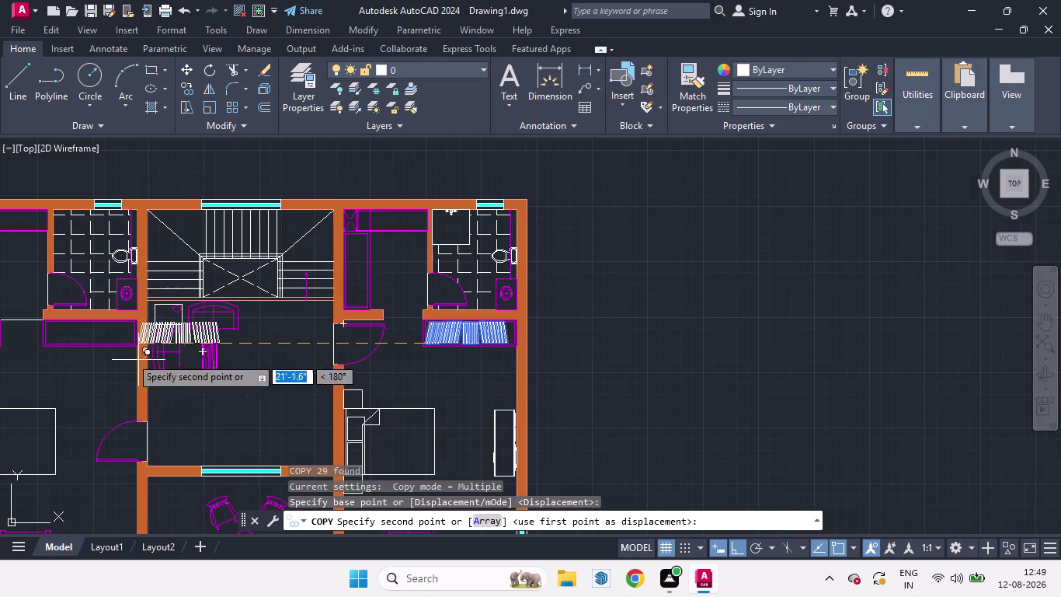
scroll(up, 3)
scroll(down, 3)
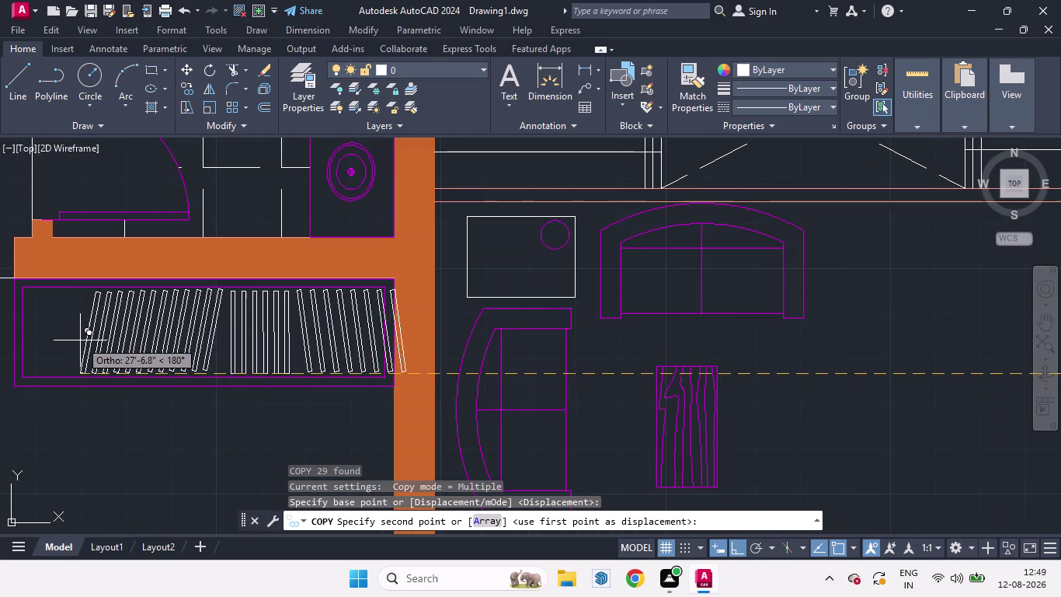
scroll(down, 3)
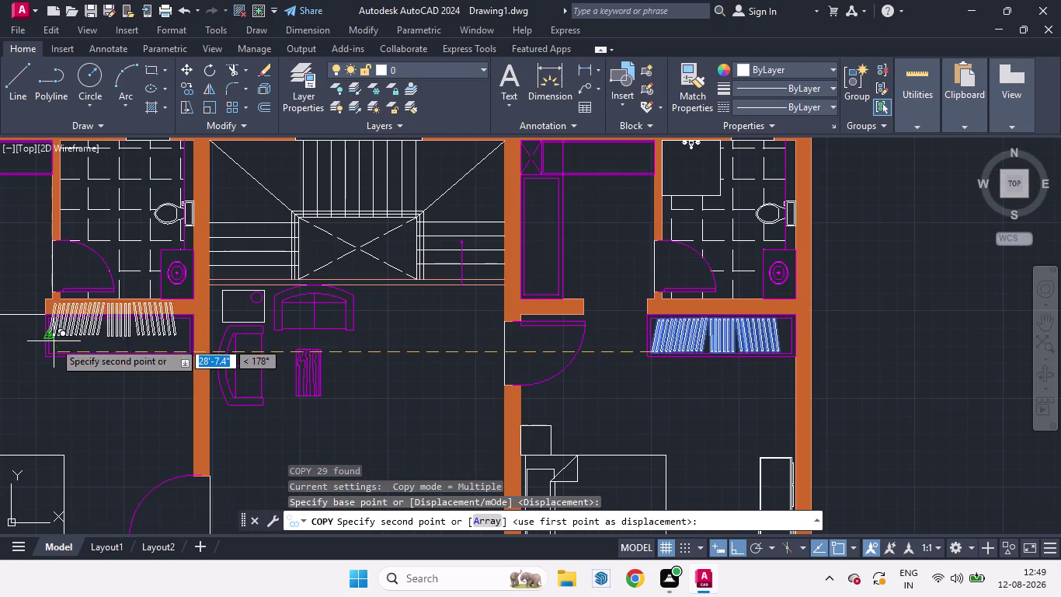
scroll(up, 3)
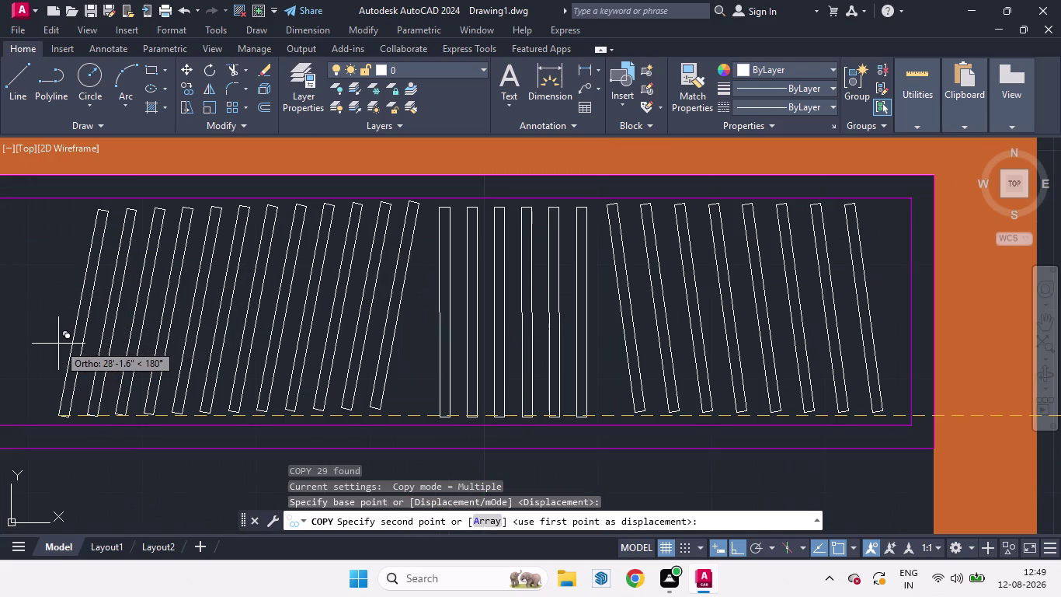
click(58, 343)
scroll(down, 3)
scroll(down, 3)
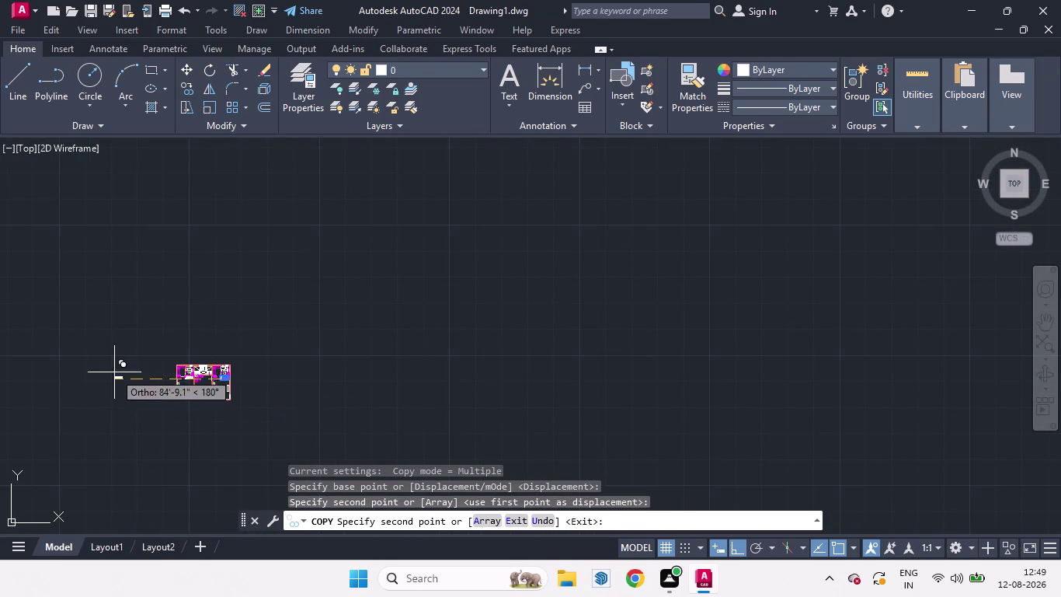
scroll(up, 3)
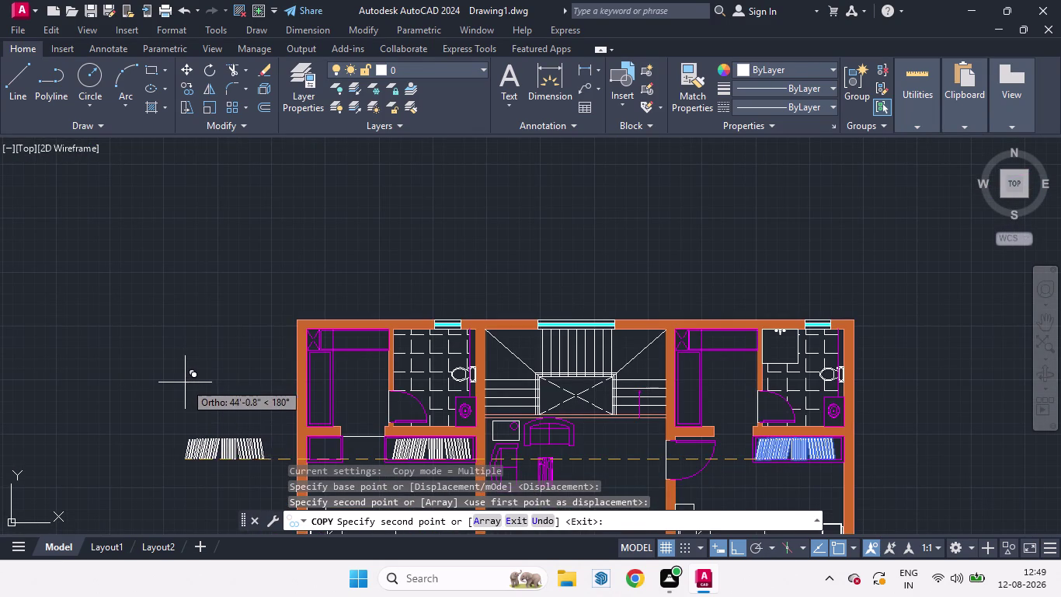
key(space)
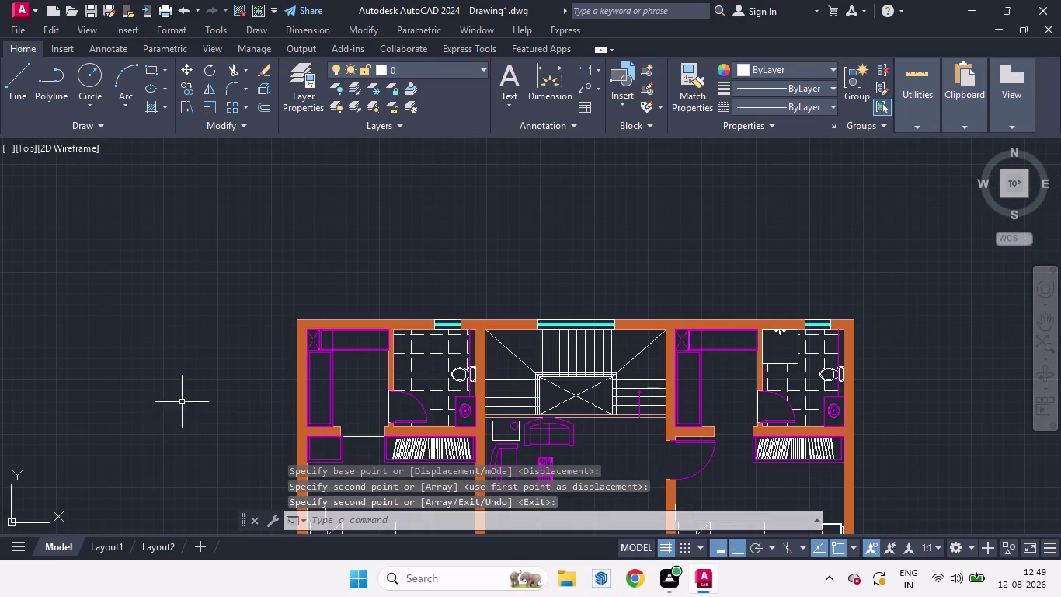
scroll(down, 3)
scroll(up, 3)
scroll(down, 3)
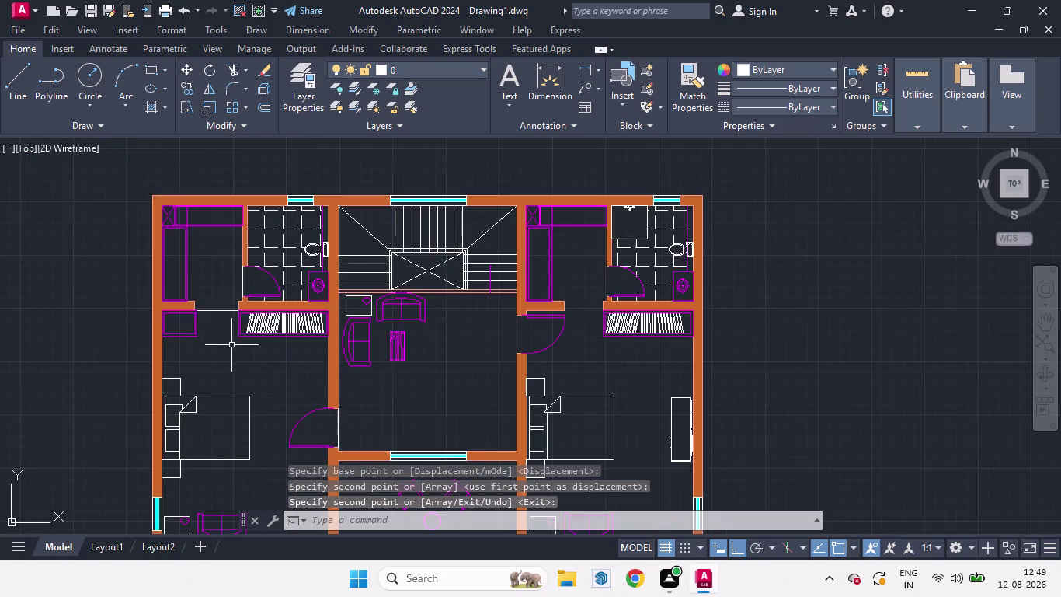
scroll(up, 3)
Select the eight slanted slats of the wardrobe strip.
drag(321, 311, 249, 261)
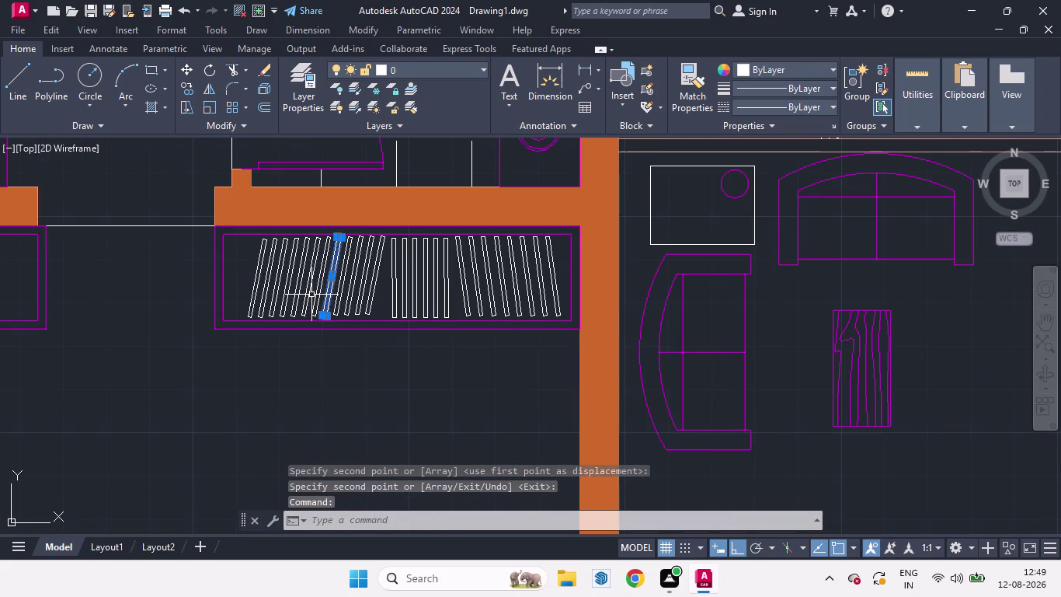
drag(320, 295, 253, 286)
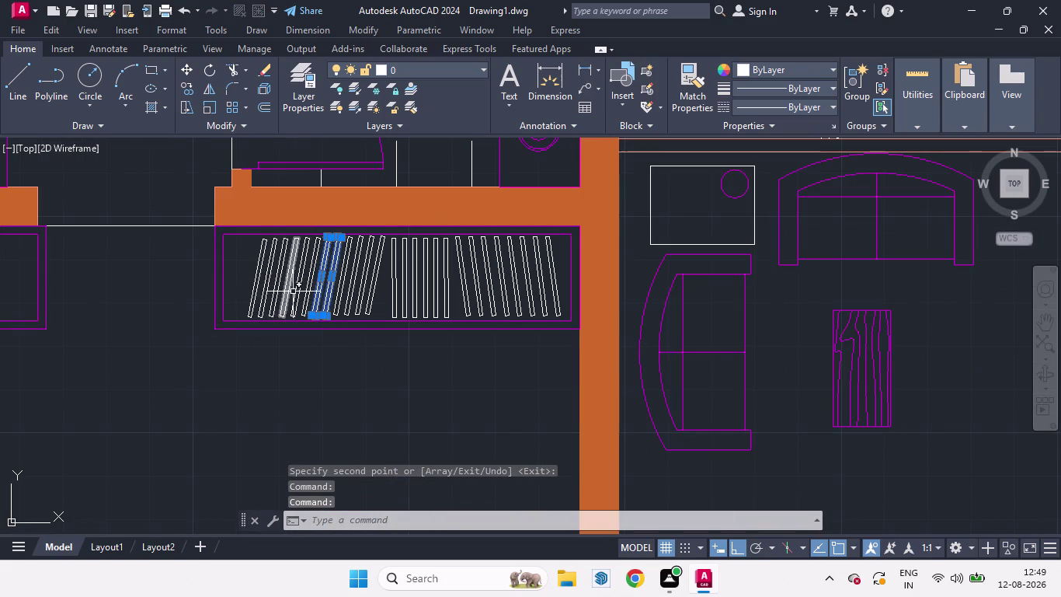
click(305, 287)
click(289, 287)
click(296, 287)
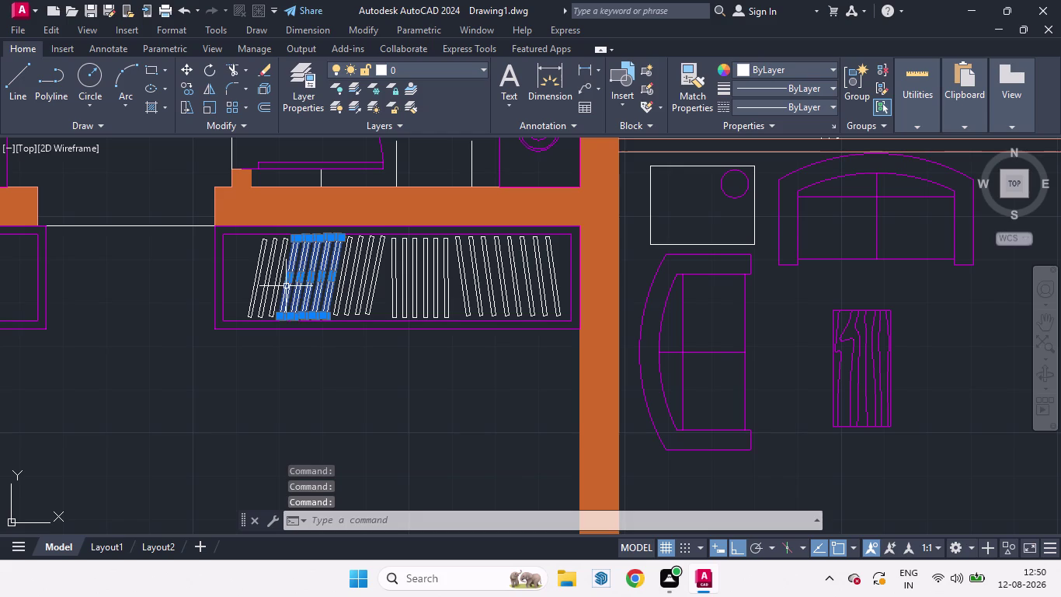
click(276, 285)
click(259, 282)
click(266, 287)
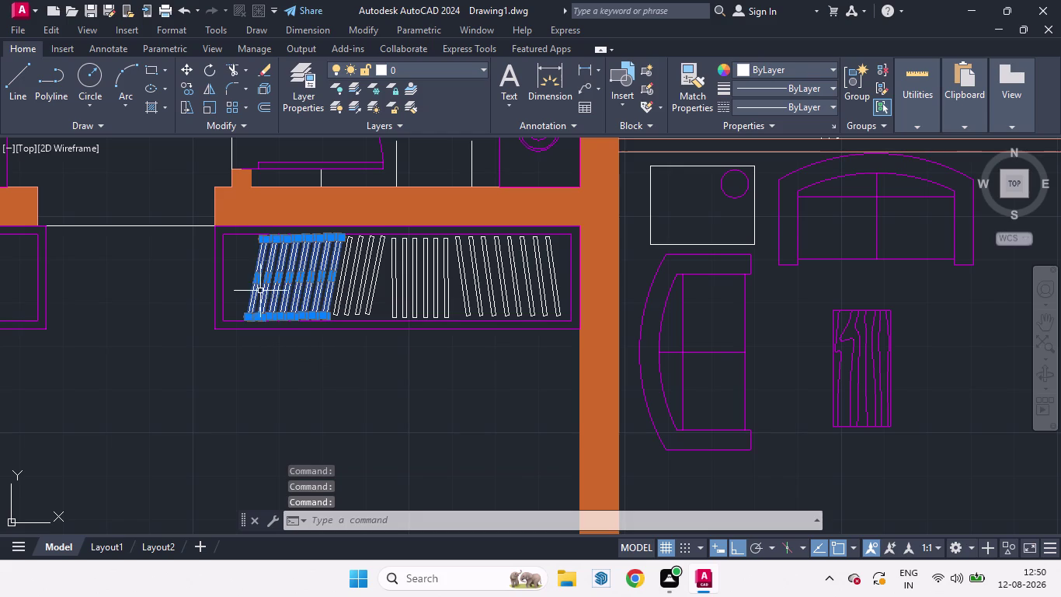
Copy the eight slats from their lower corner into the smaller neighbouring wardrobe.
text(C)
text(O)
key(Return)
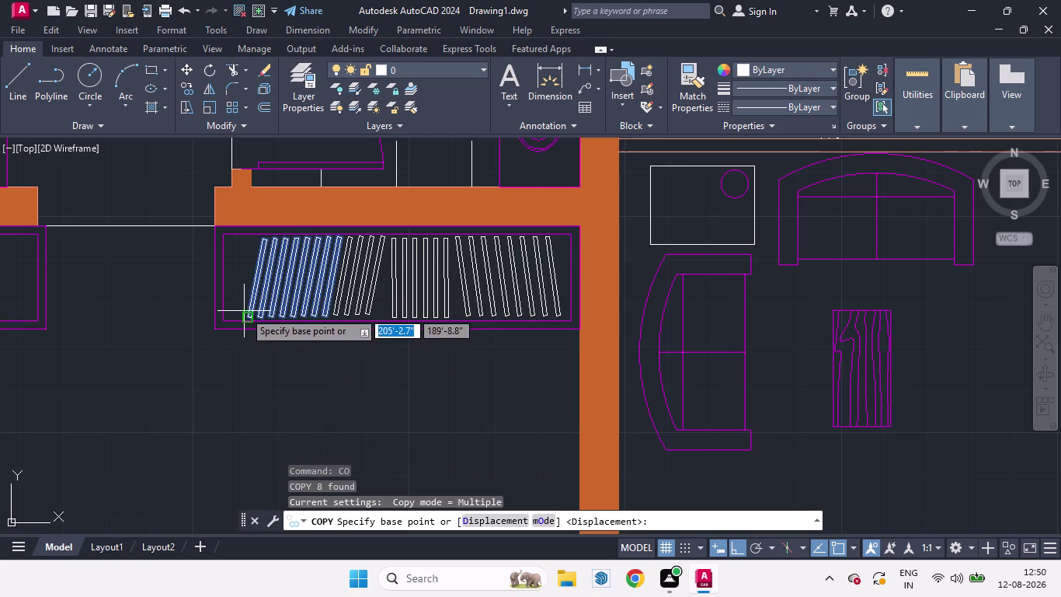
click(245, 313)
scroll(down, 3)
scroll(up, 3)
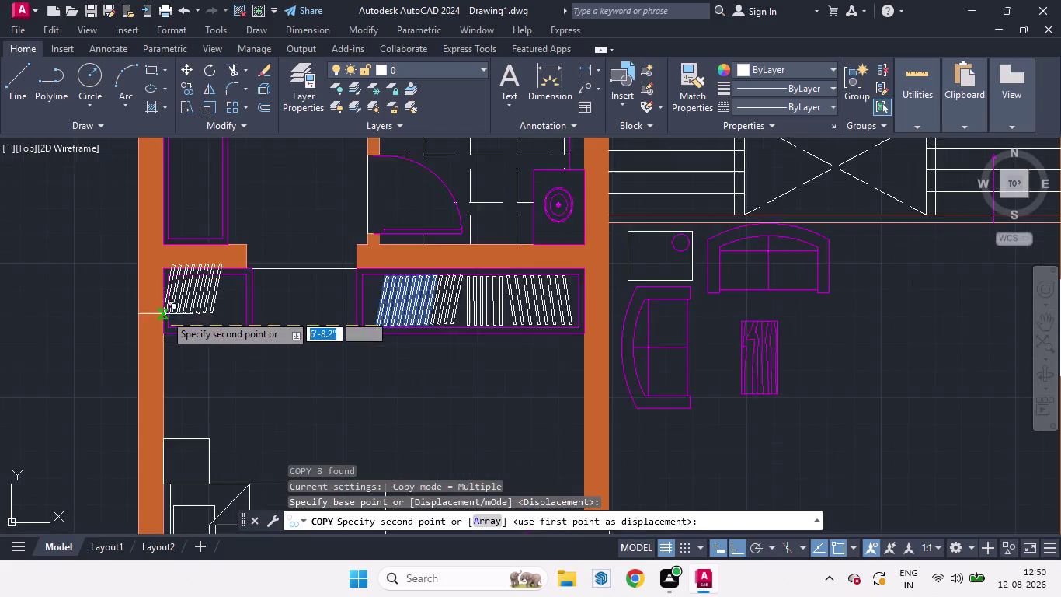
scroll(up, 3)
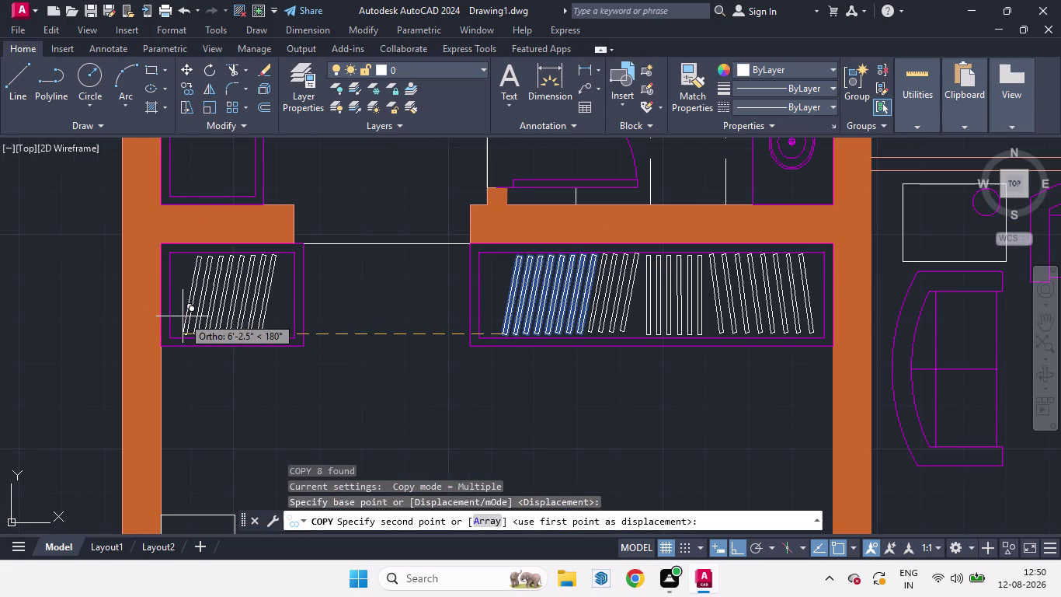
click(183, 317)
key(Escape)
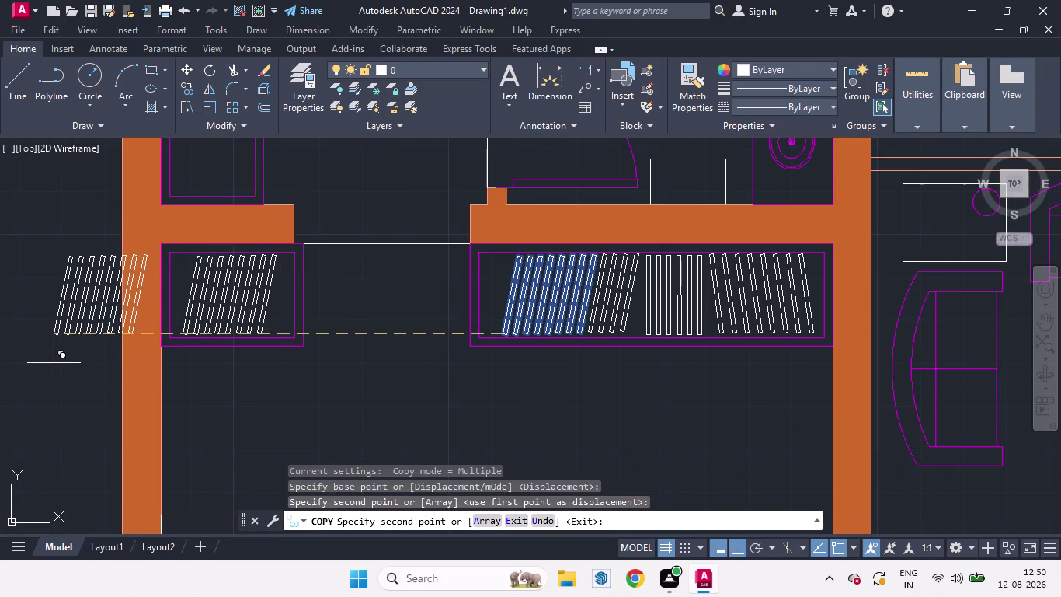
Zoom and pan over to the upper-left wardrobe.
scroll(down, 3)
scroll(down, 3)
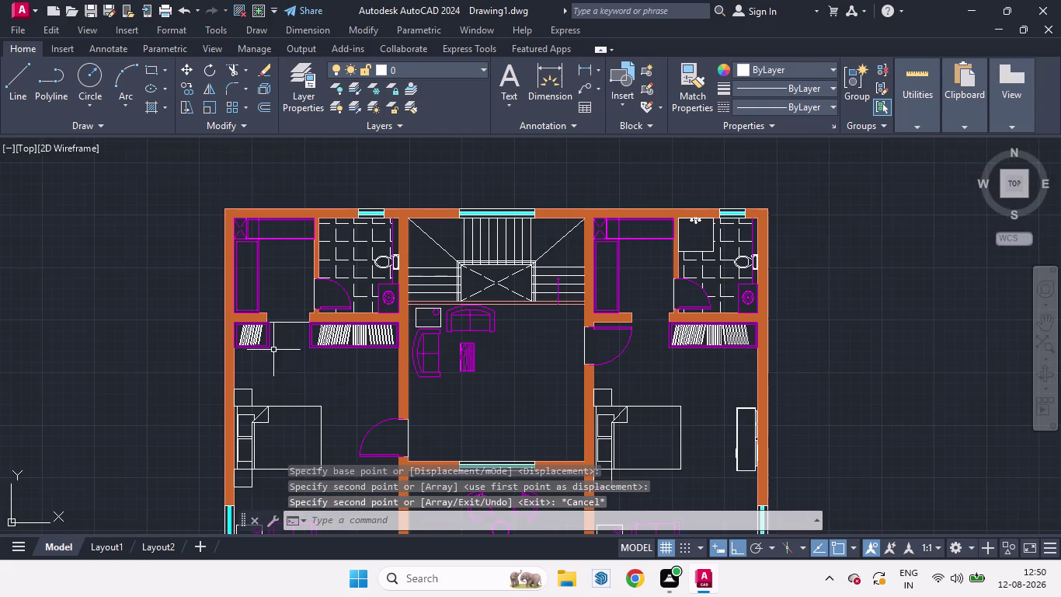
middle_drag(333, 381, 347, 322)
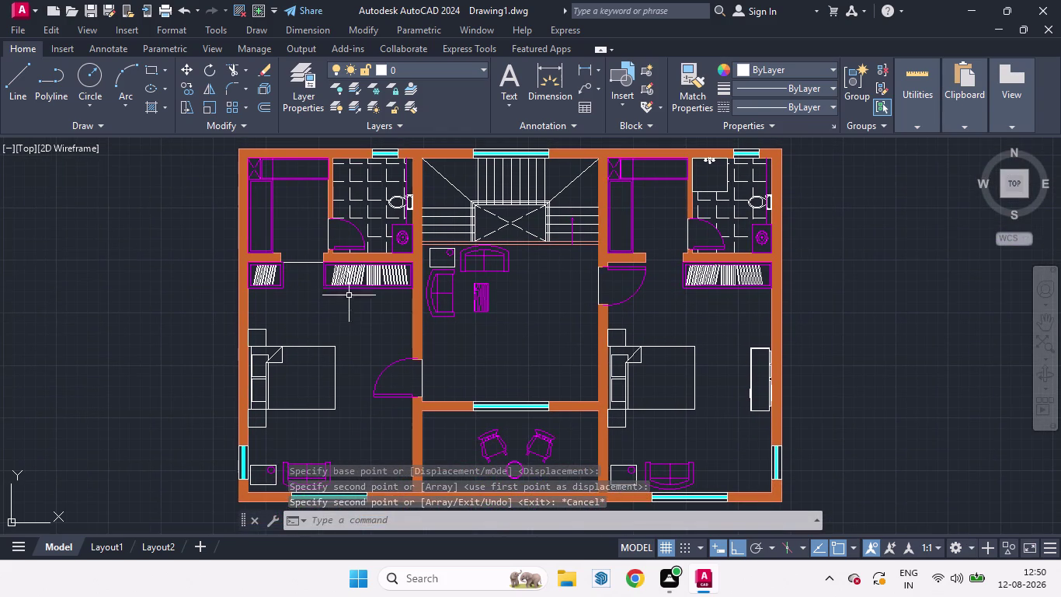
scroll(up, 3)
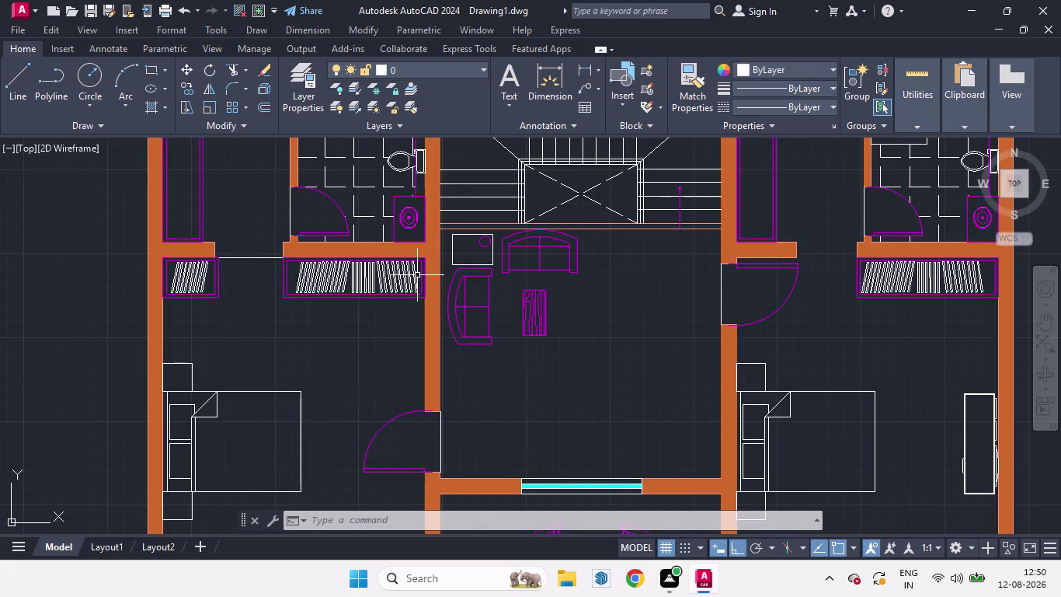
drag(417, 275, 323, 272)
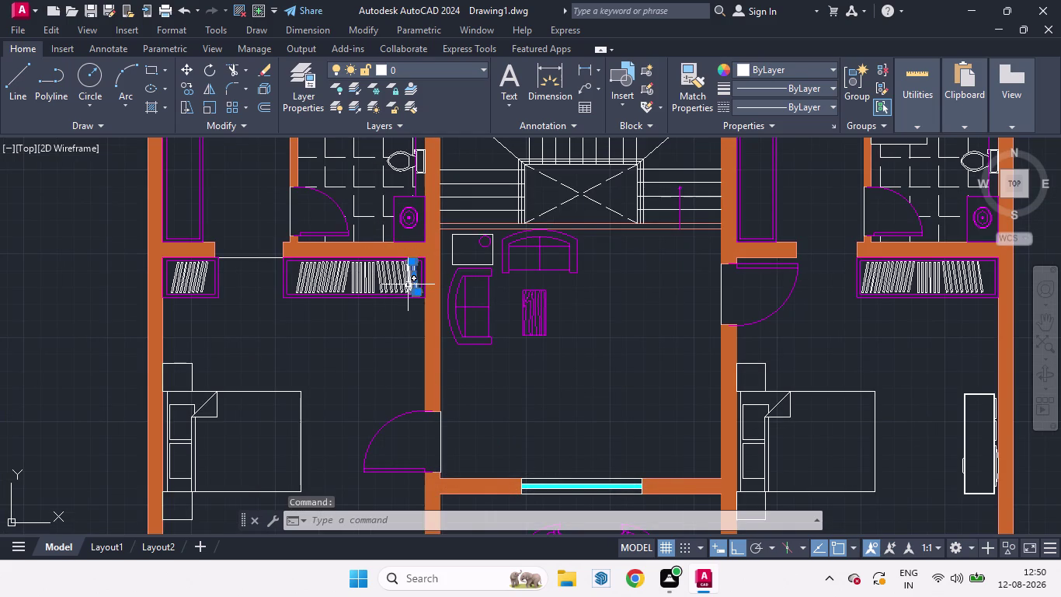
Pick the wardrobe strips near the wall one by one.
click(408, 285)
click(398, 282)
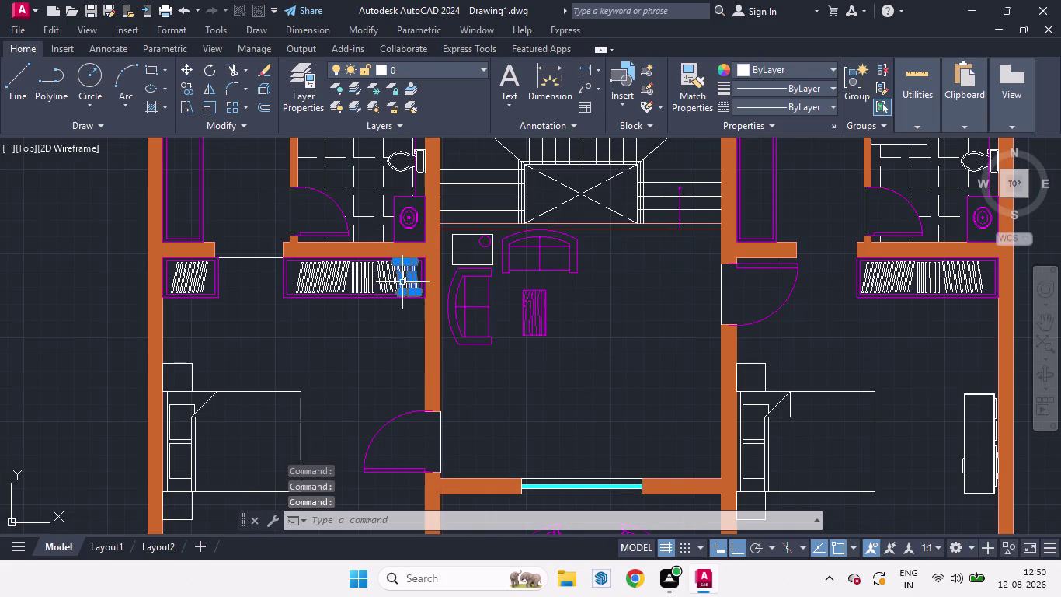
click(404, 282)
click(392, 278)
click(384, 278)
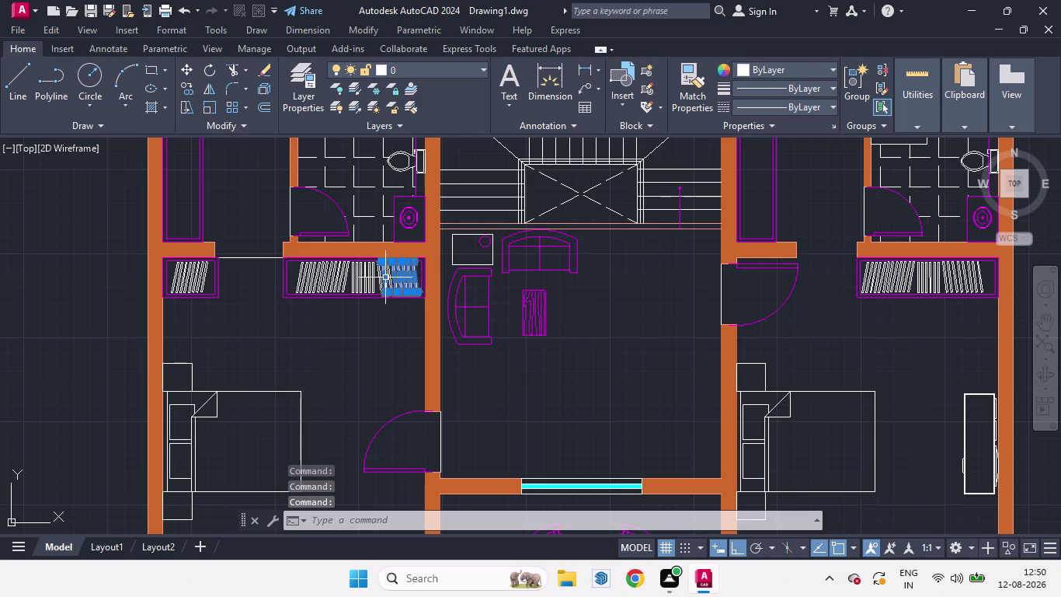
click(380, 277)
click(371, 274)
click(367, 272)
click(360, 270)
click(353, 270)
click(342, 270)
click(335, 270)
click(318, 271)
double_click(296, 268)
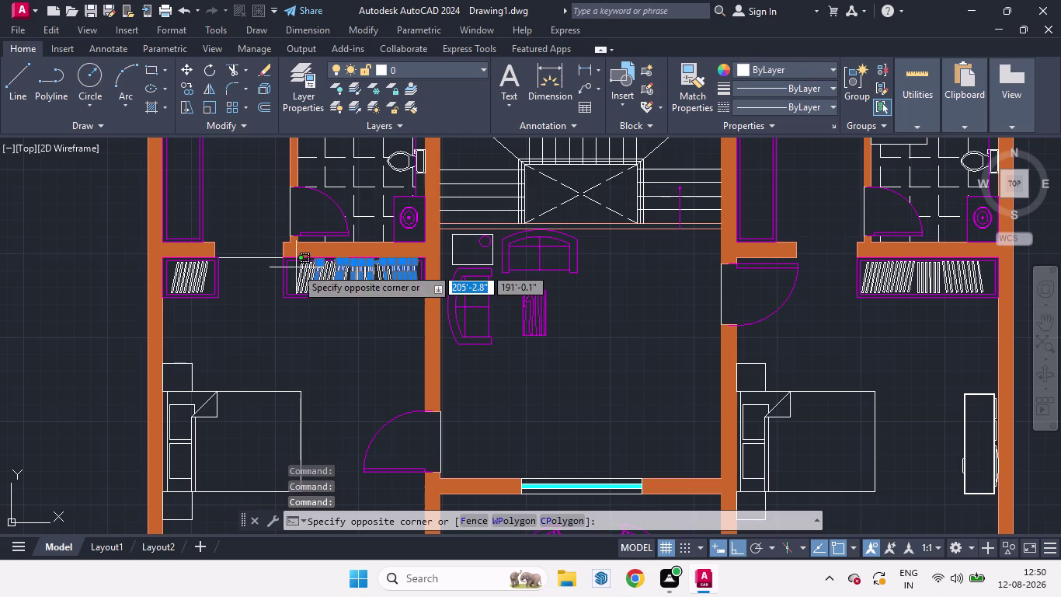
Try window-selecting a group of strips, then clear the selection.
click(391, 281)
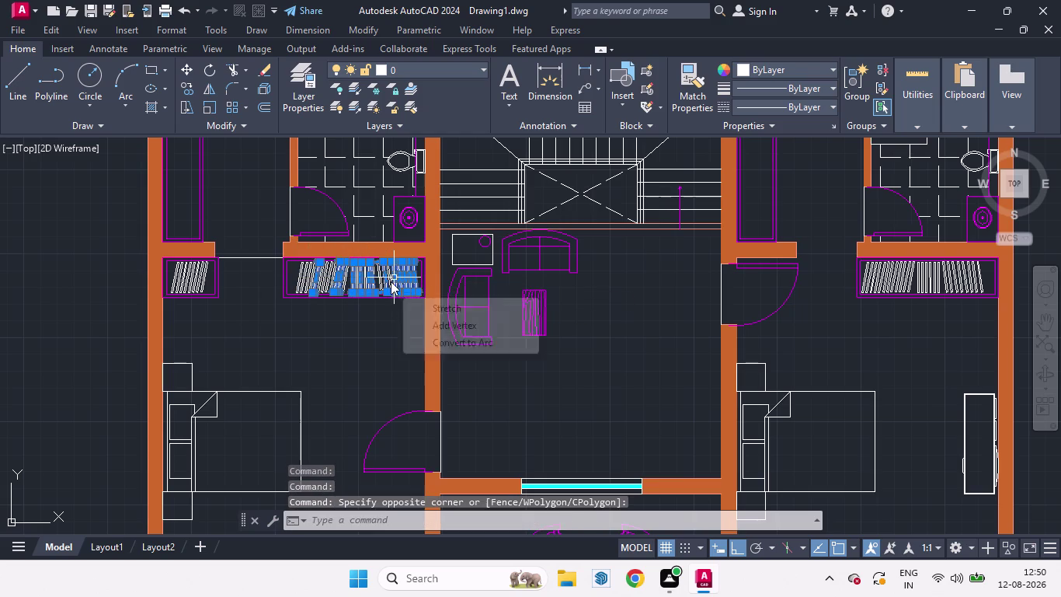
click(394, 284)
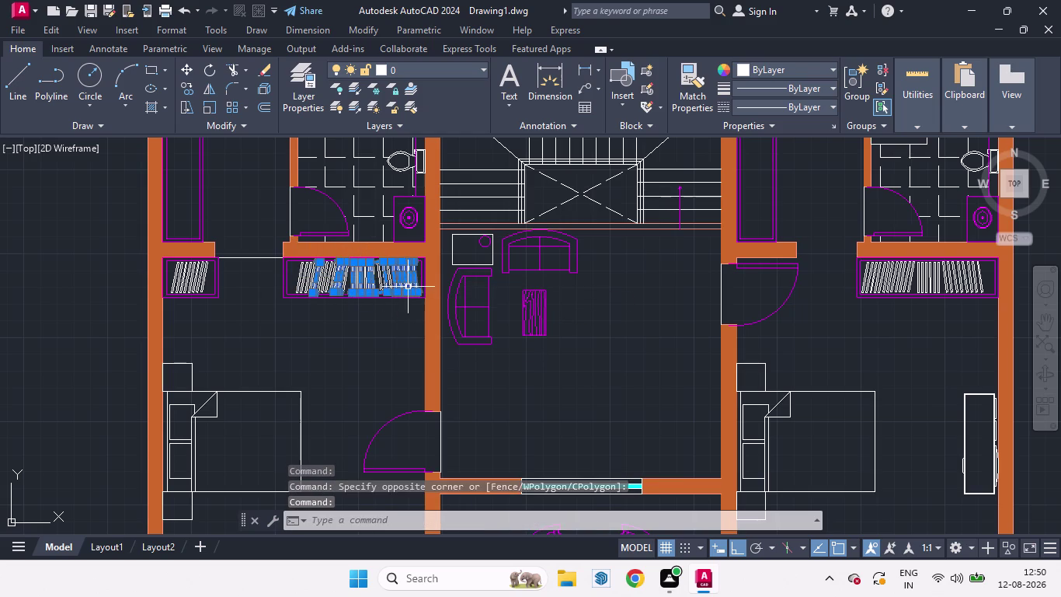
drag(410, 287, 378, 289)
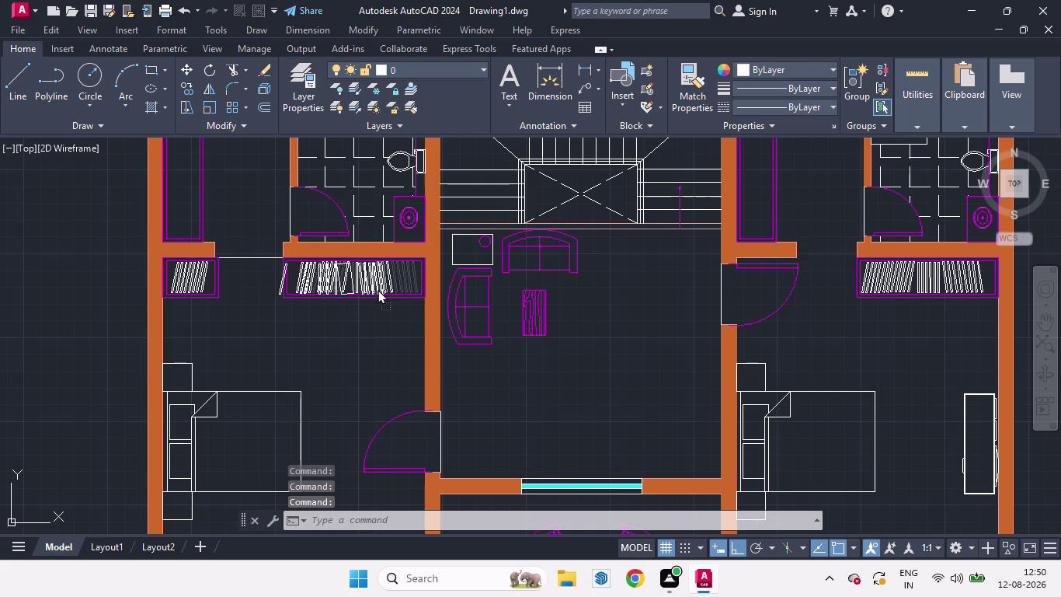
drag(377, 289, 378, 289)
key(Escape)
scroll(up, 3)
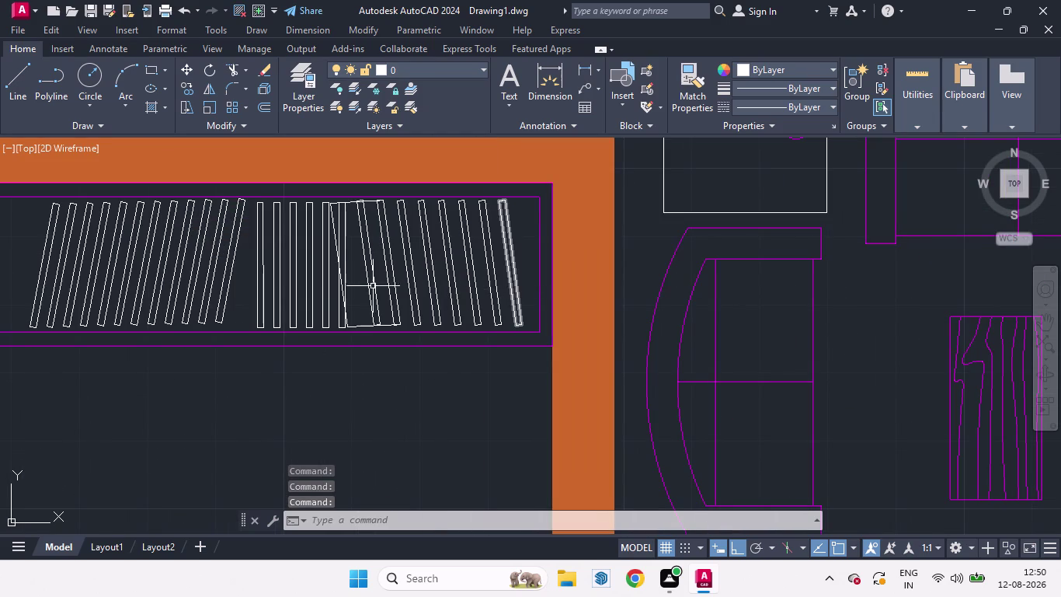
Erase the stray overlapping strip and window-select the whole strip pattern.
click(359, 325)
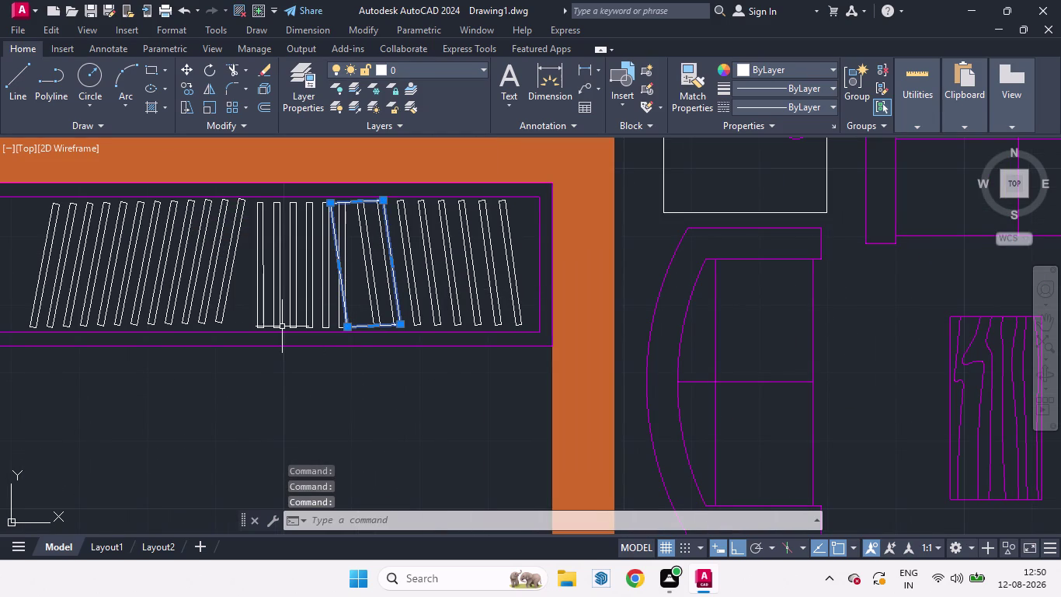
key(Delete)
scroll(down, 3)
scroll(down, 3)
scroll(up, 3)
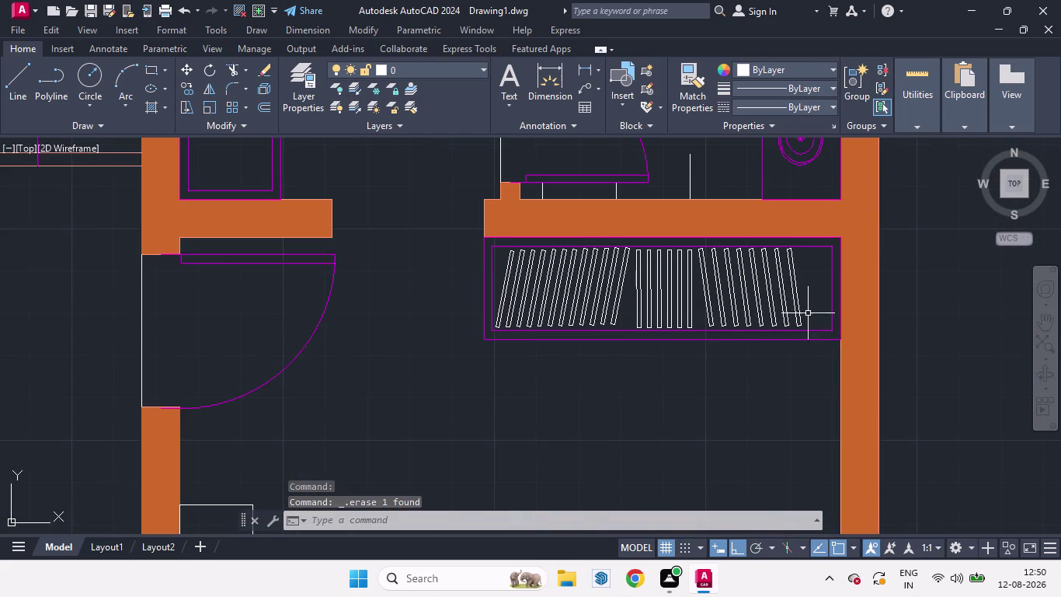
click(810, 316)
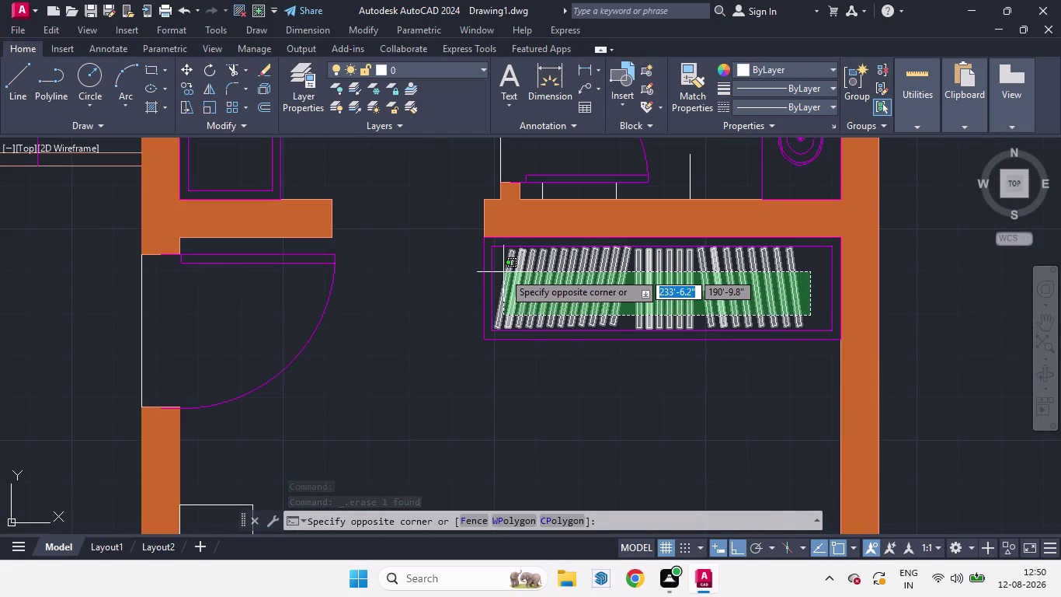
click(504, 272)
Copy the selected strip pattern to empty space left of the plan.
text(CO)
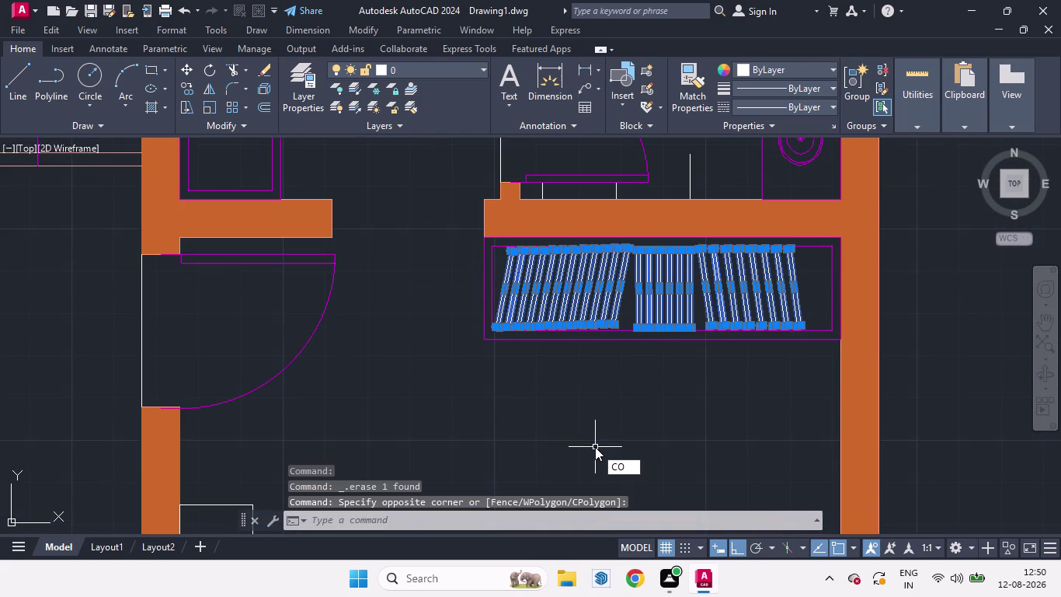
key(Return)
click(607, 416)
scroll(up, 3)
scroll(down, 3)
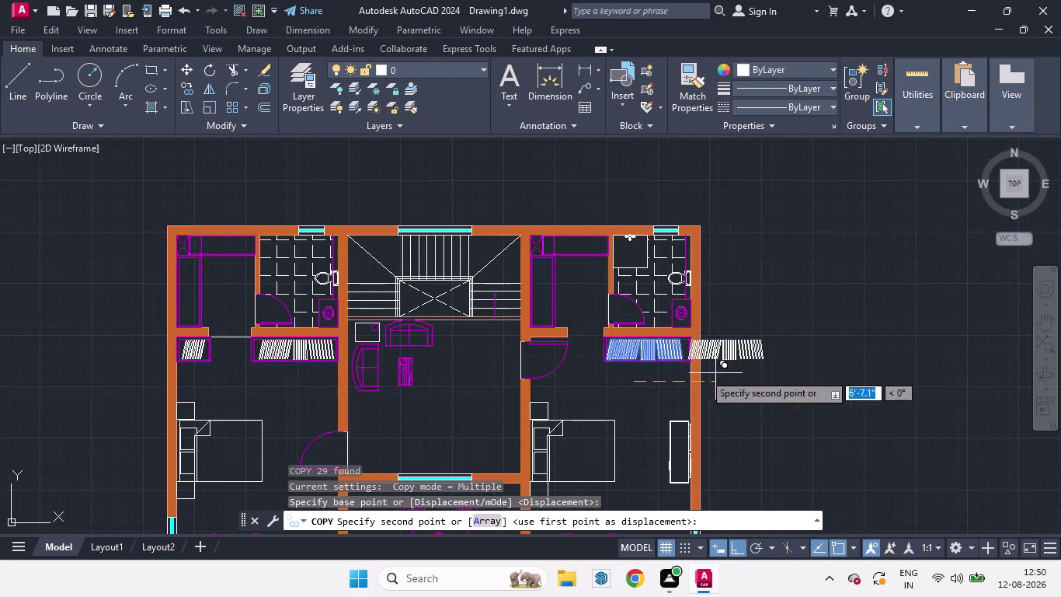
click(79, 262)
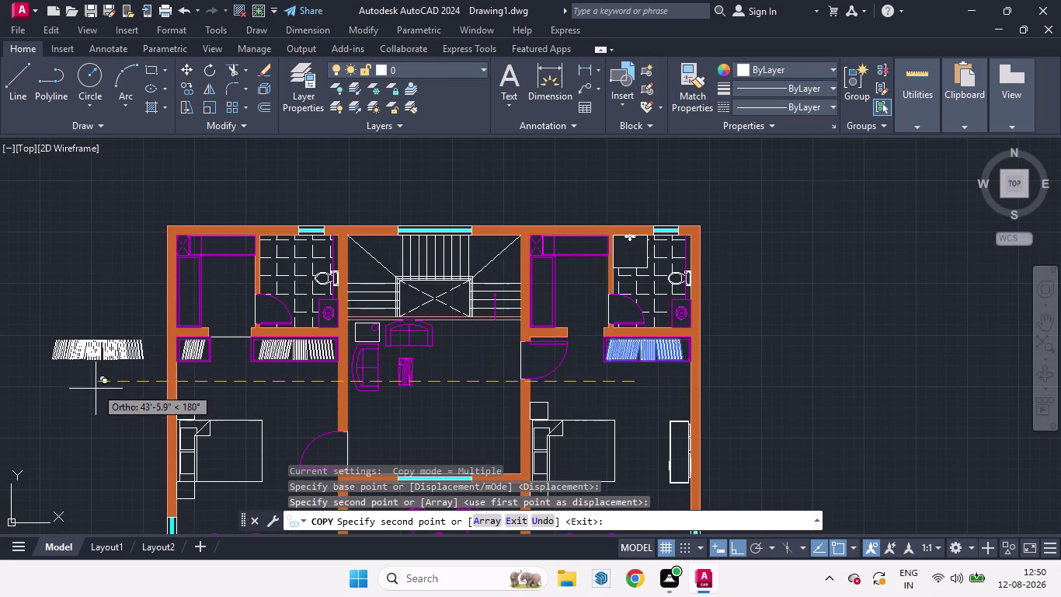
key(space)
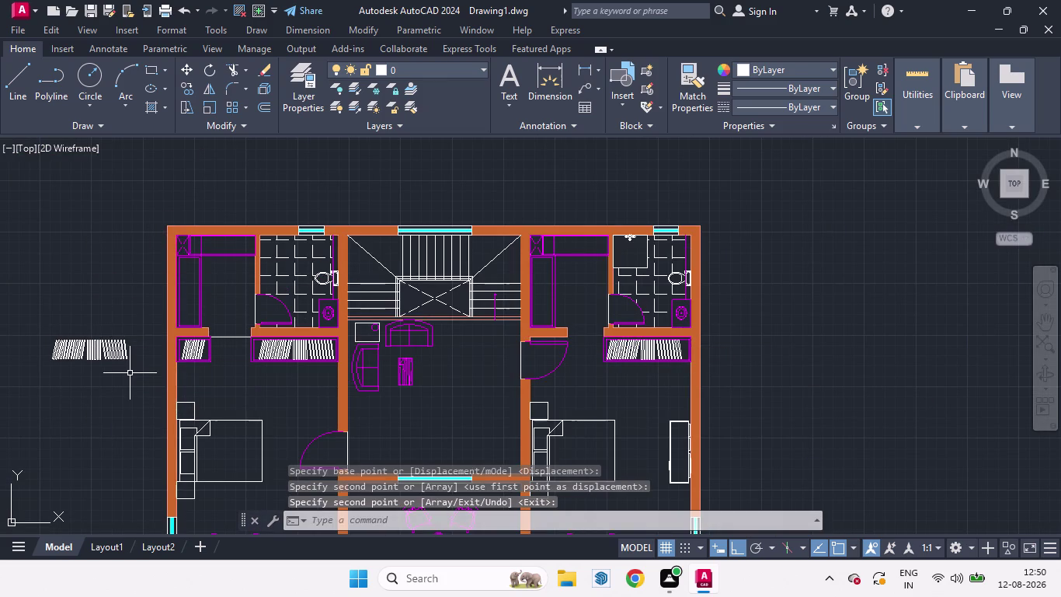
Select the copied pattern and begin rotating it about its lower corner.
click(131, 373)
click(28, 305)
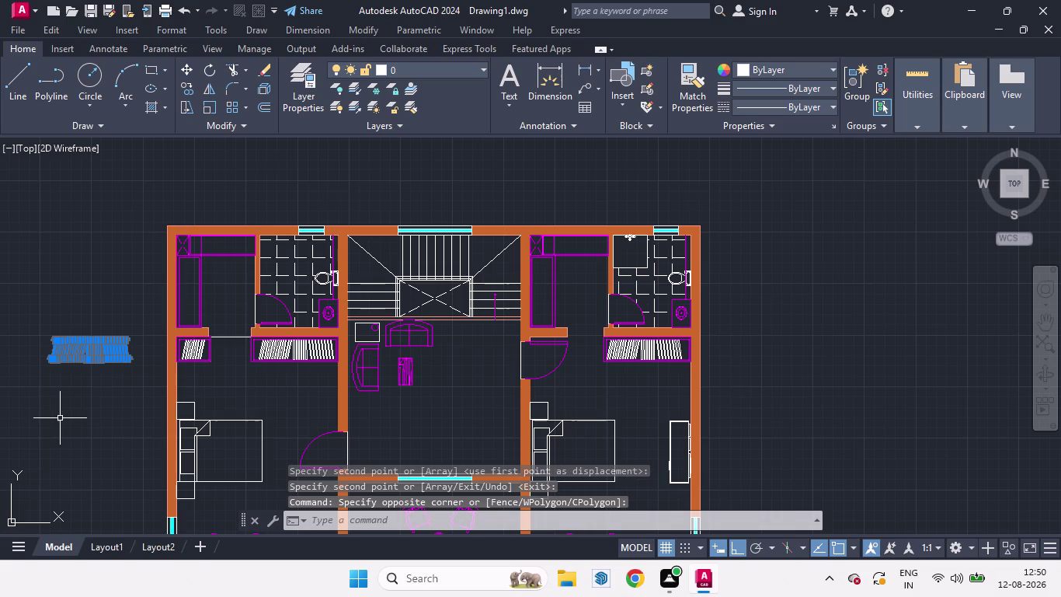
text(RO)
key(Return)
click(102, 397)
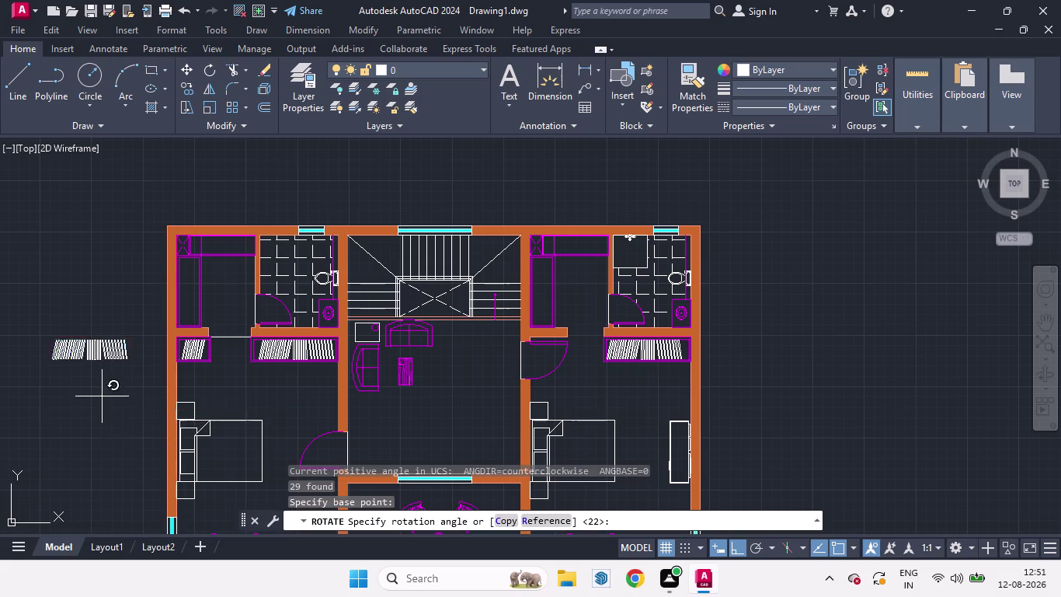
Rotate the copy to vertical and move it along the bedroom's left wall.
click(128, 252)
click(77, 481)
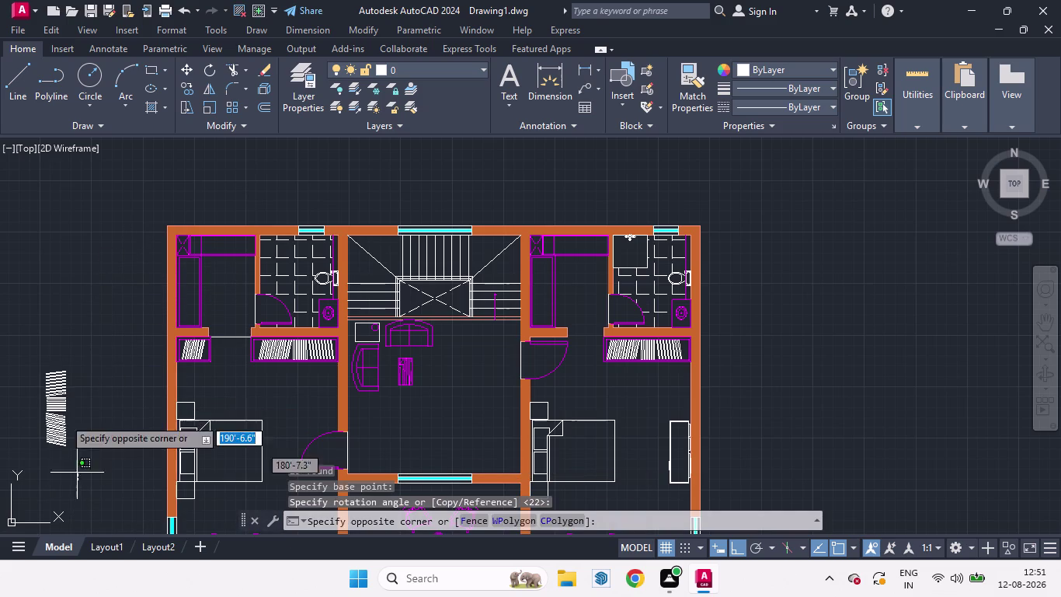
click(29, 316)
key(m)
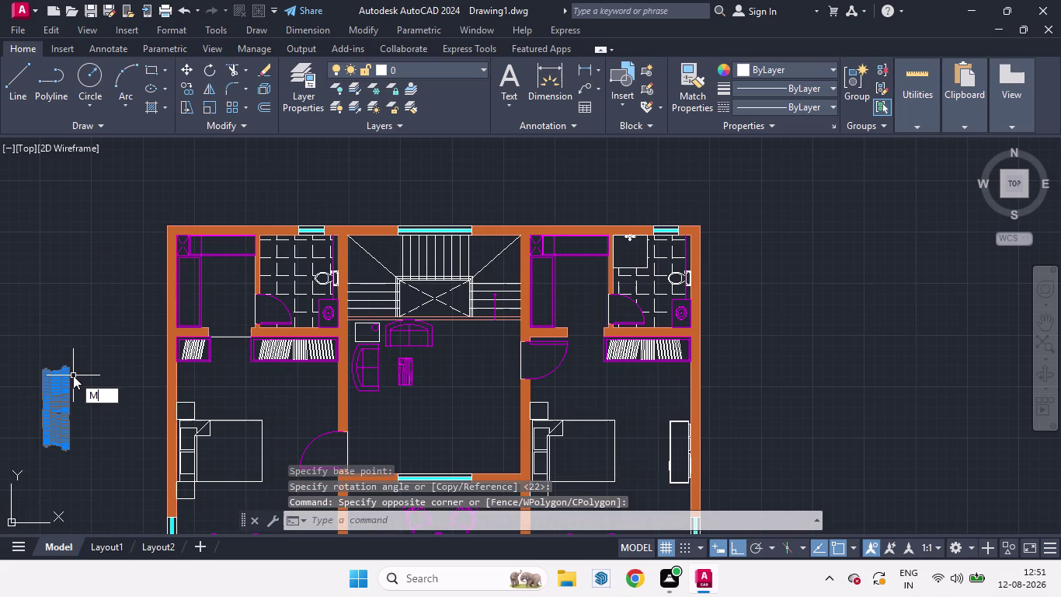
key(Return)
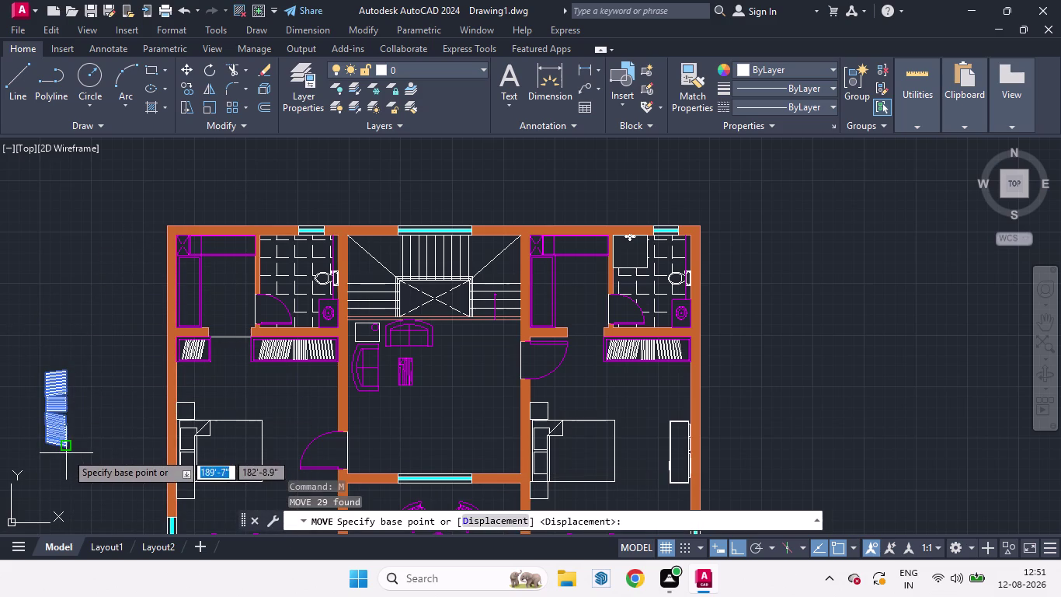
click(66, 448)
scroll(up, 3)
scroll(down, 3)
scroll(up, 3)
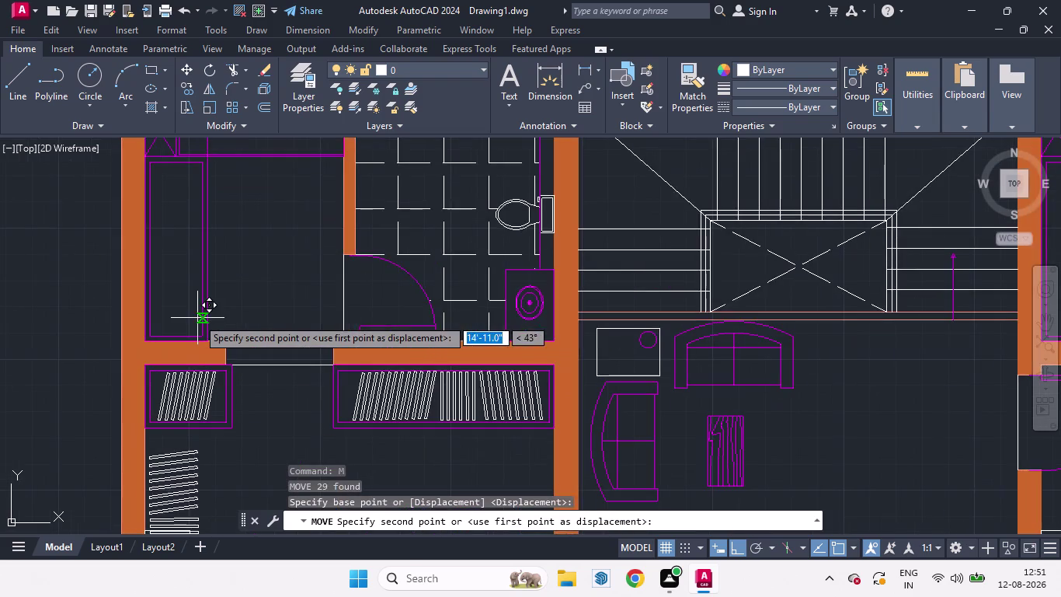
scroll(up, 3)
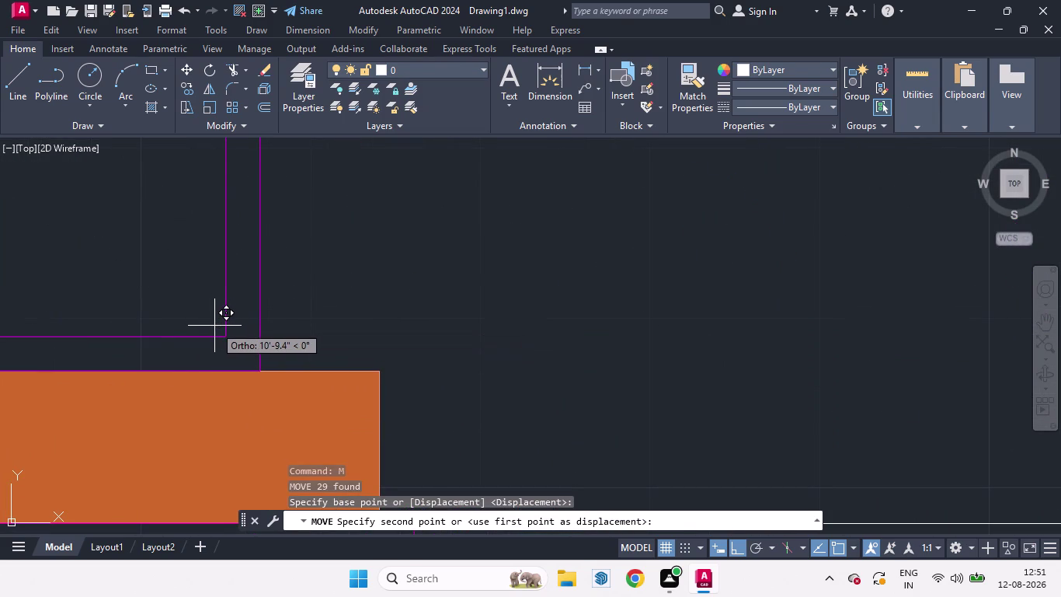
click(214, 326)
Reselect the moved strips, start another move, then cancel it.
scroll(down, 3)
scroll(down, 3)
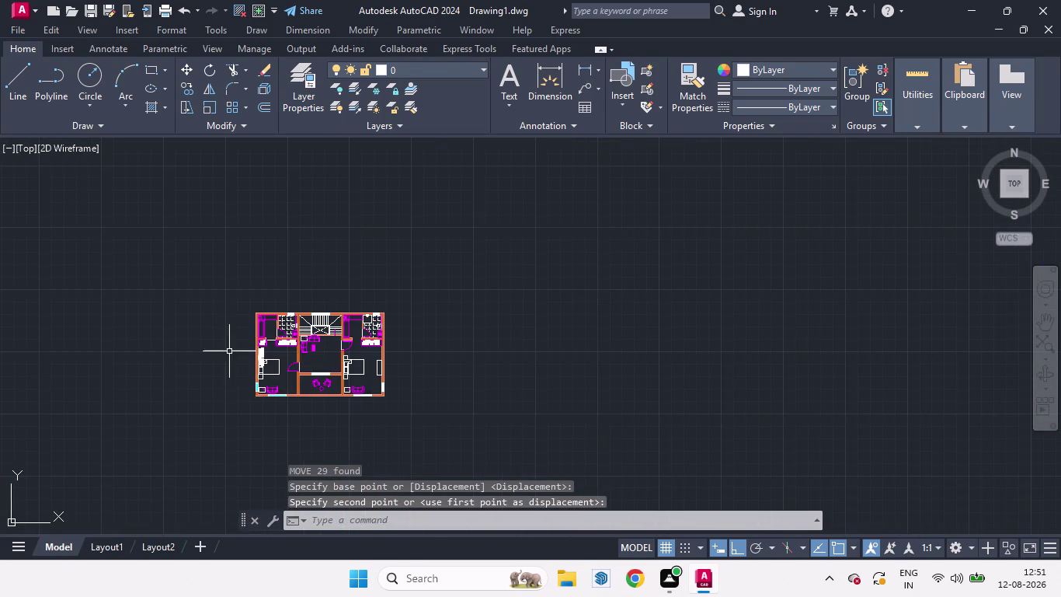
scroll(up, 3)
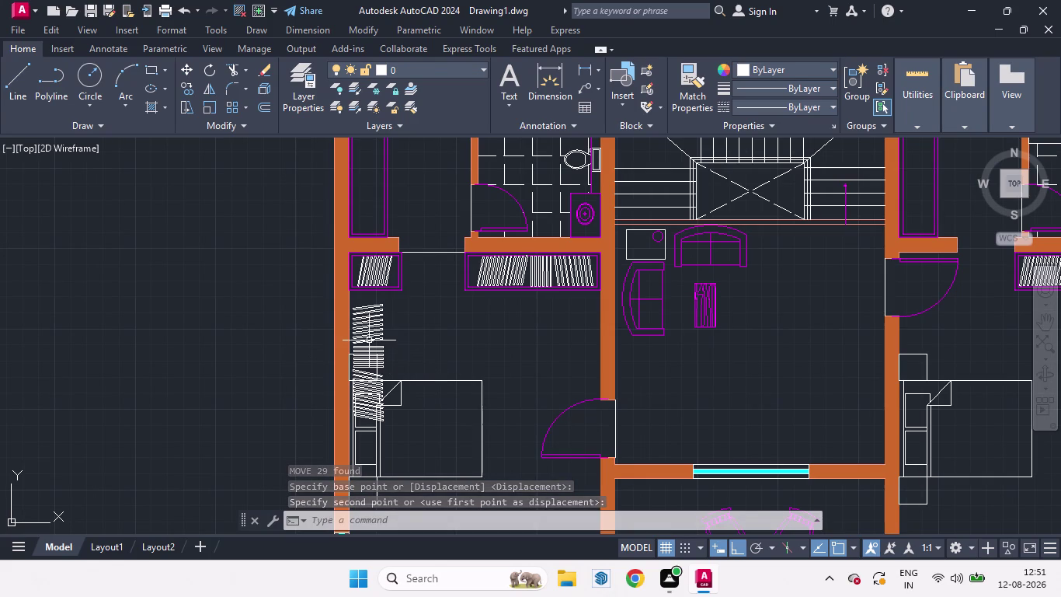
scroll(up, 3)
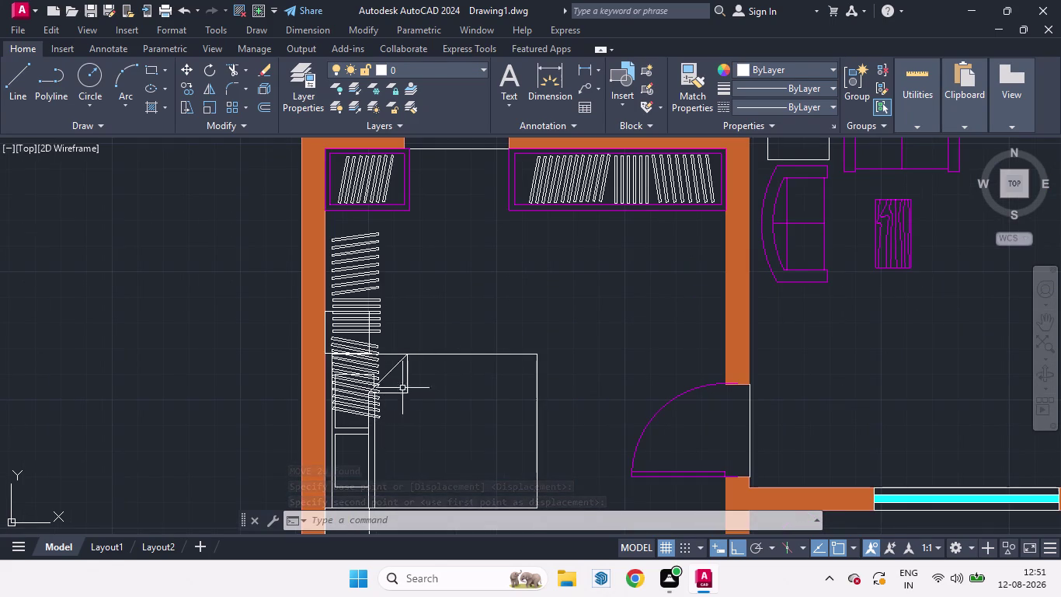
click(393, 421)
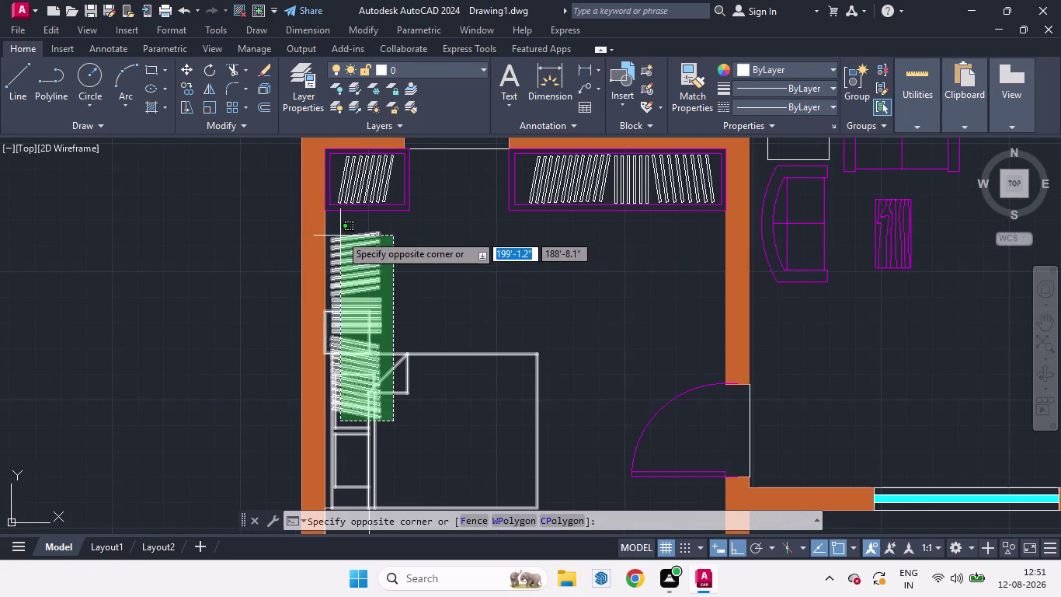
click(337, 229)
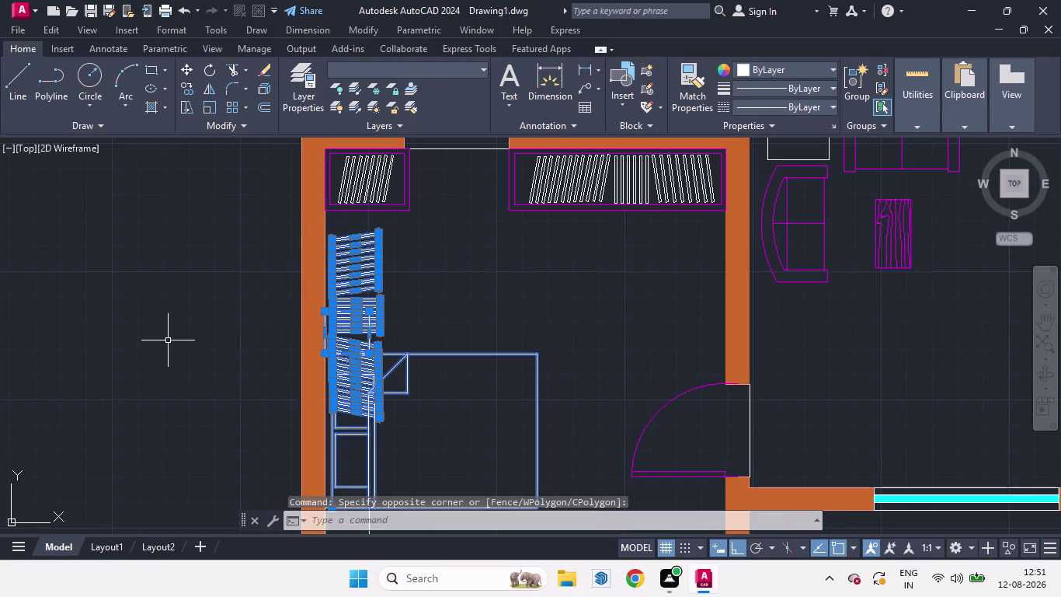
key(space)
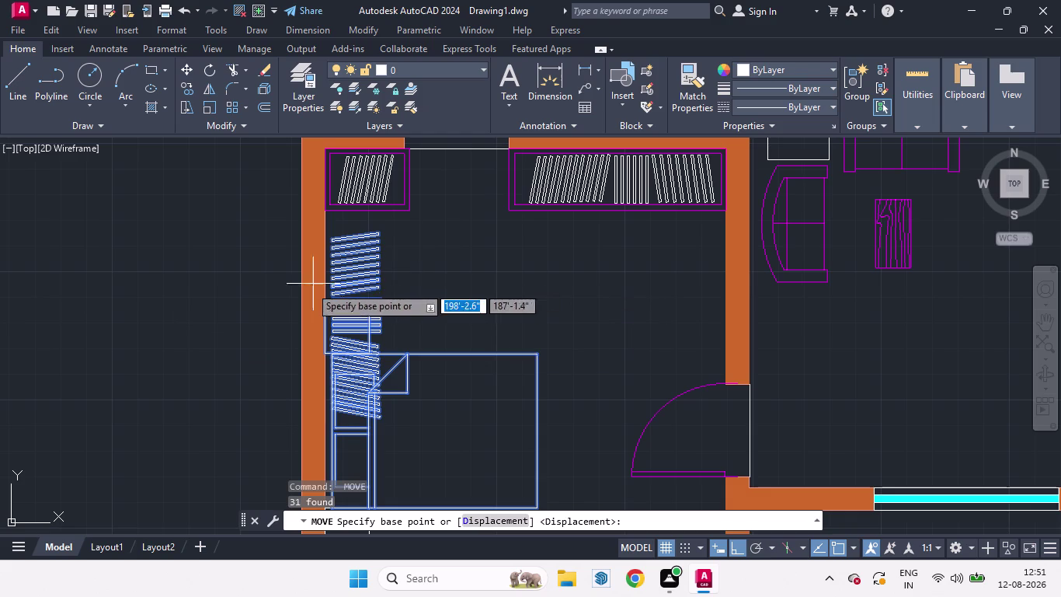
key(Escape)
drag(355, 230, 363, 307)
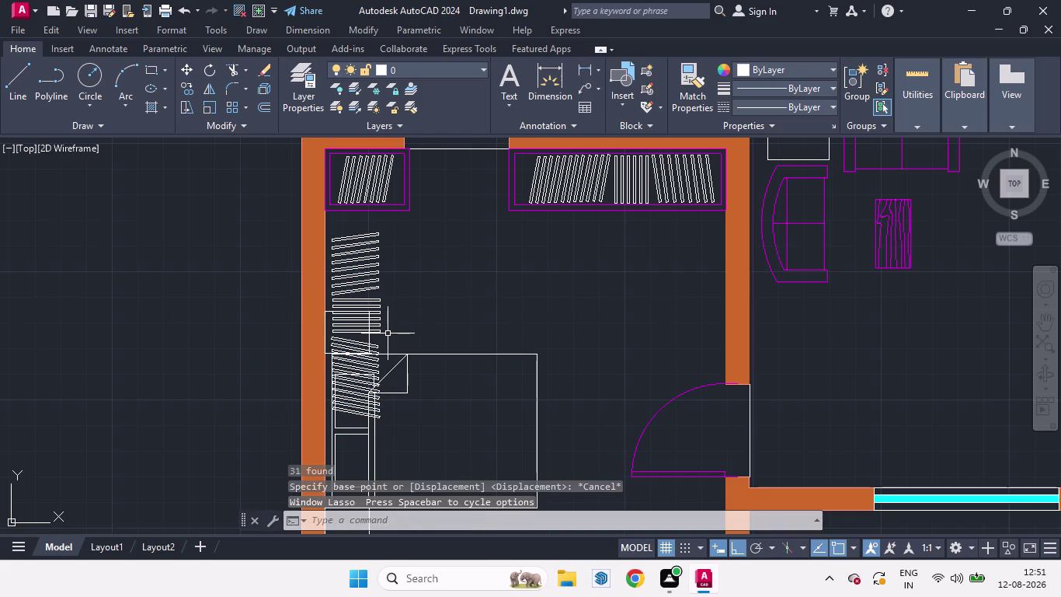
Undo five times so the strip set returns left of the plan.
key(ctrl+z)
key(ctrl+z)
scroll(down, 3)
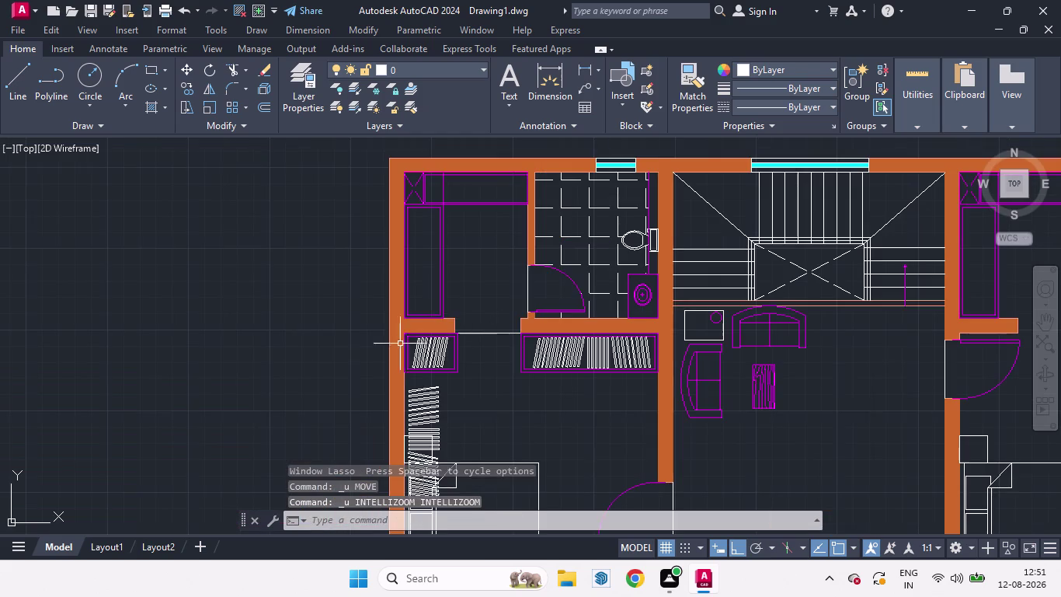
scroll(down, 3)
scroll(up, 3)
scroll(down, 3)
scroll(up, 3)
key(ctrl+z)
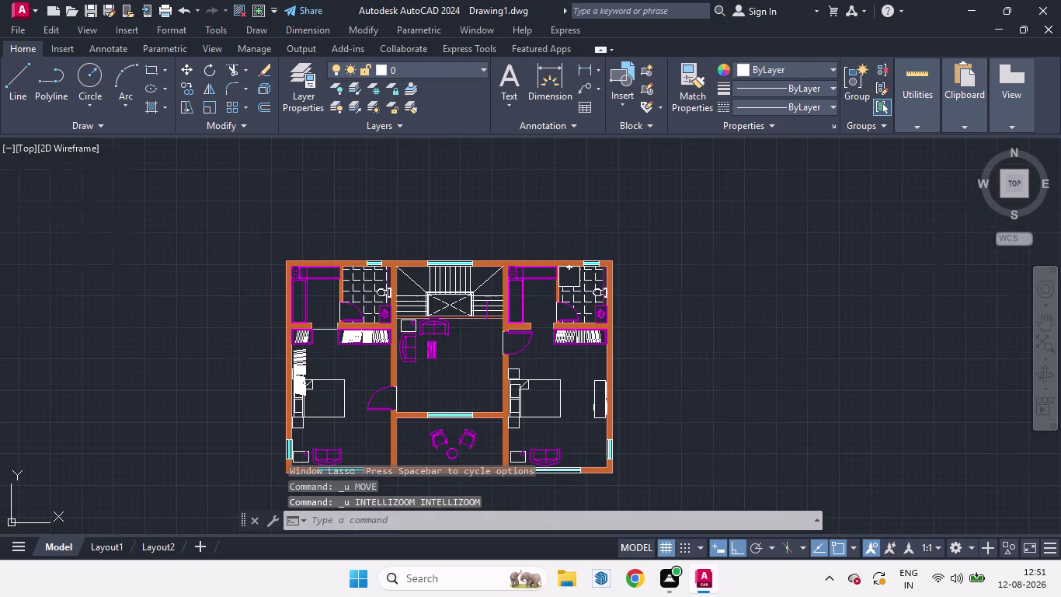
scroll(down, 3)
scroll(down, 3)
scroll(up, 3)
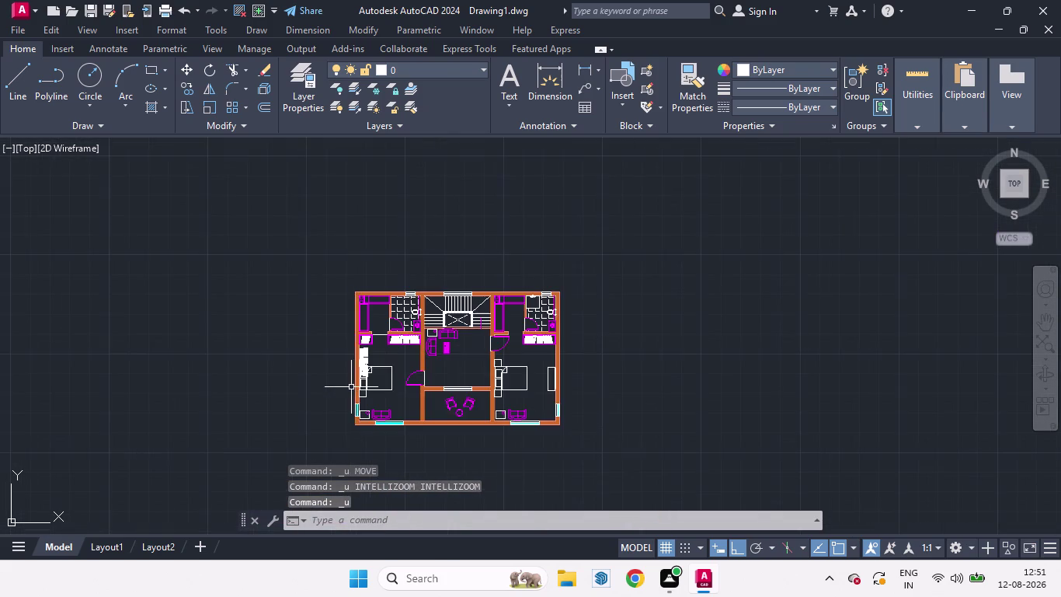
key(ctrl+z)
key(ctrl+z)
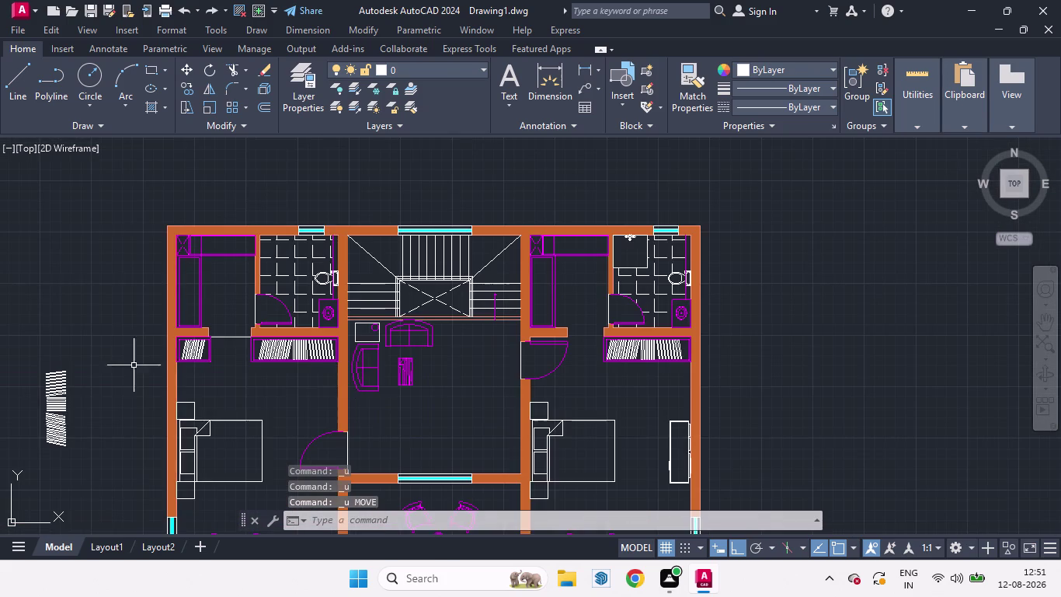
scroll(down, 3)
scroll(up, 3)
Window-select the stripe pattern, start MOVE, and switch Ortho off.
drag(117, 418, 84, 400)
click(15, 282)
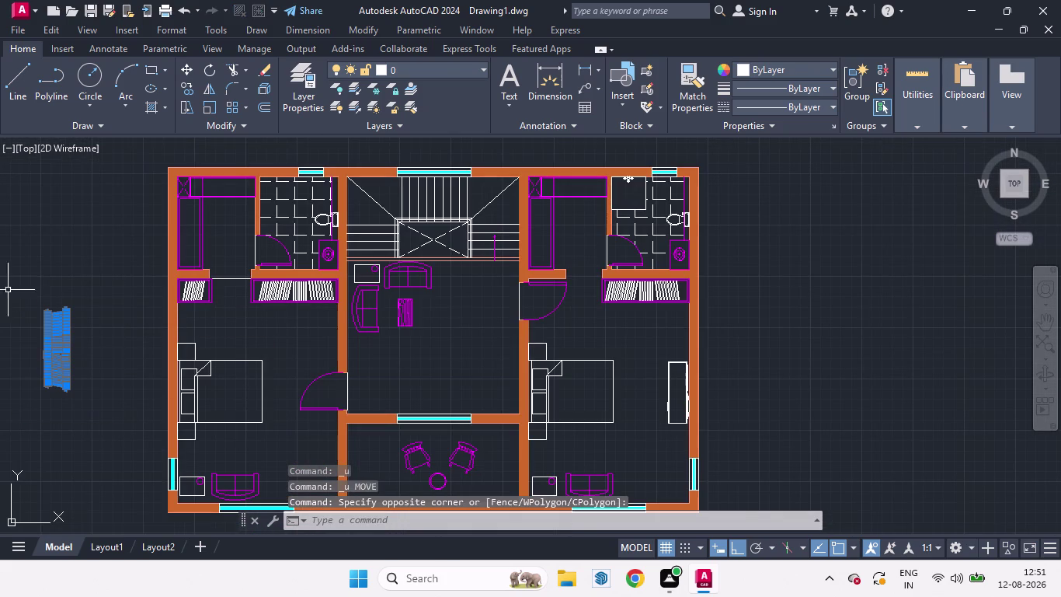
key(m)
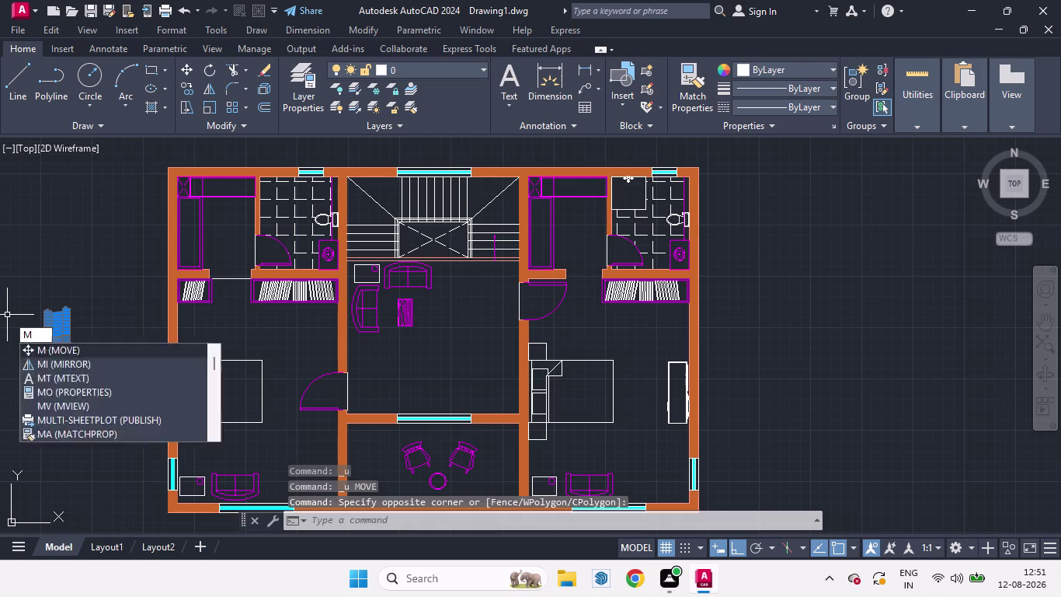
key(Return)
click(735, 548)
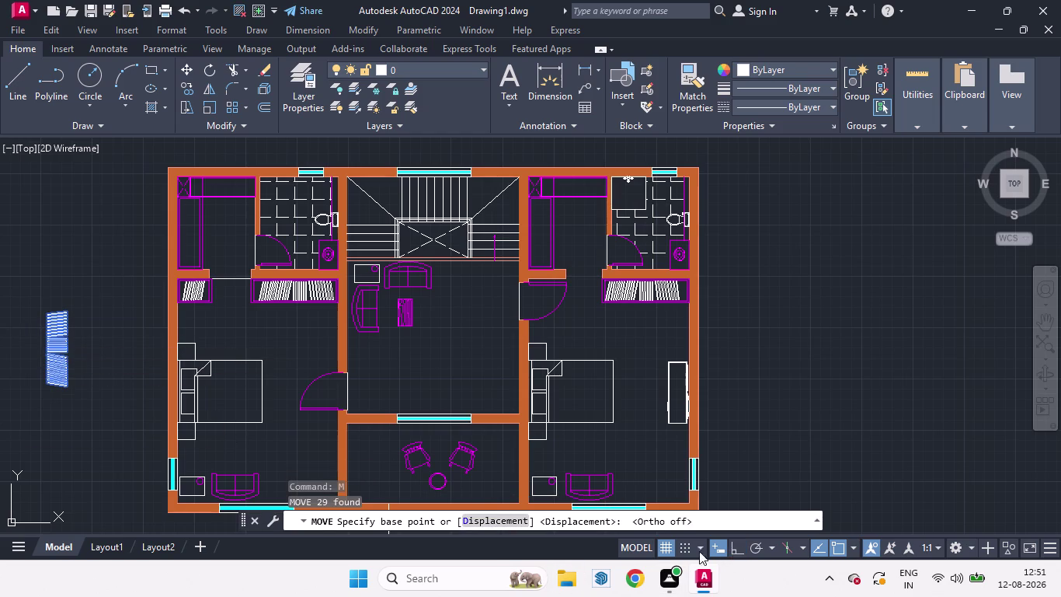
Move the 29-strip set by its corner into the tall wardrobe beside the bathroom.
click(64, 386)
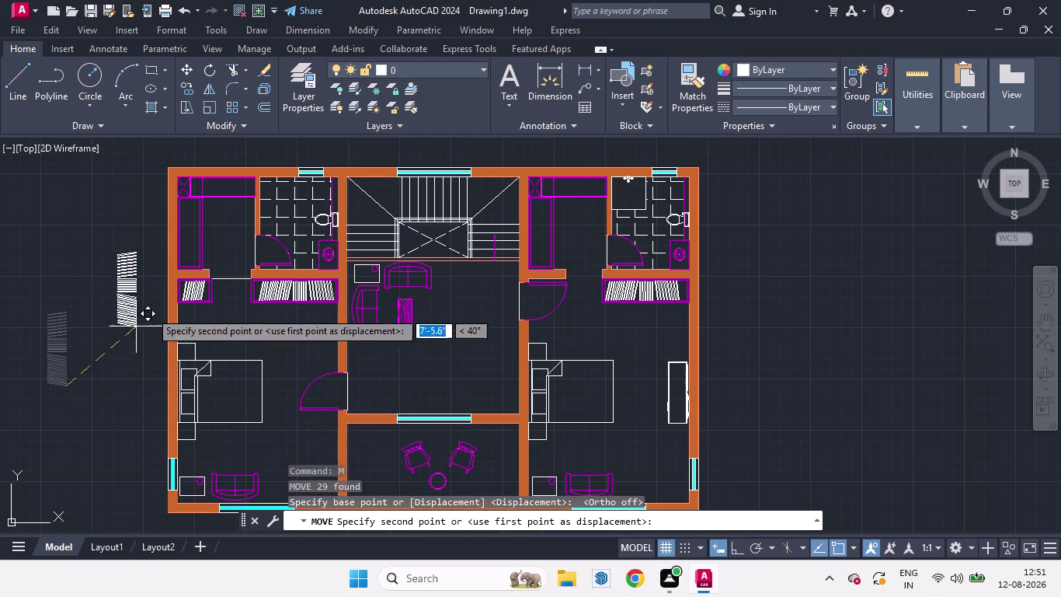
scroll(up, 3)
scroll(down, 3)
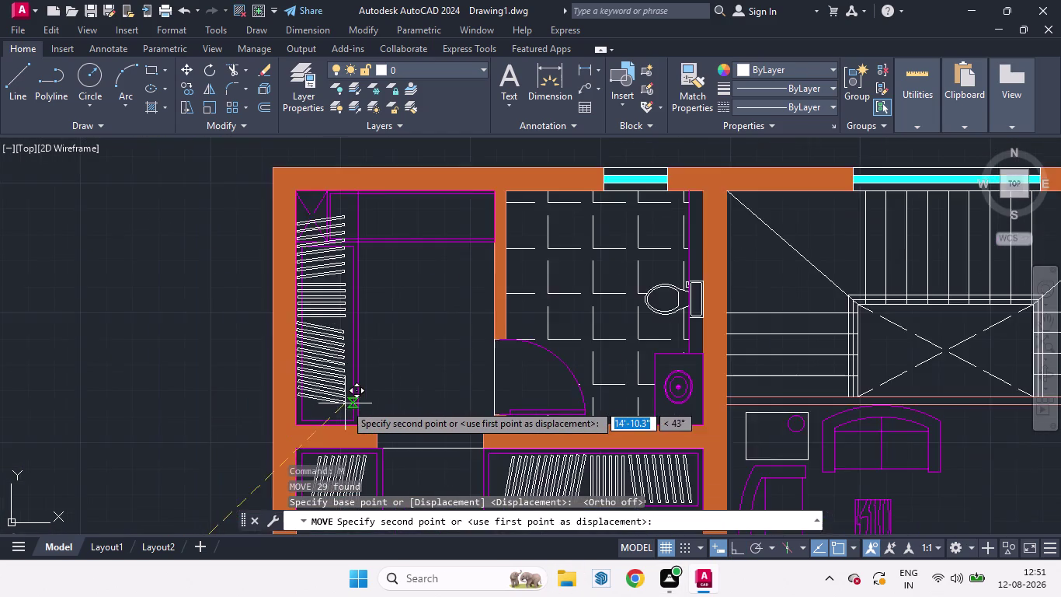
scroll(up, 3)
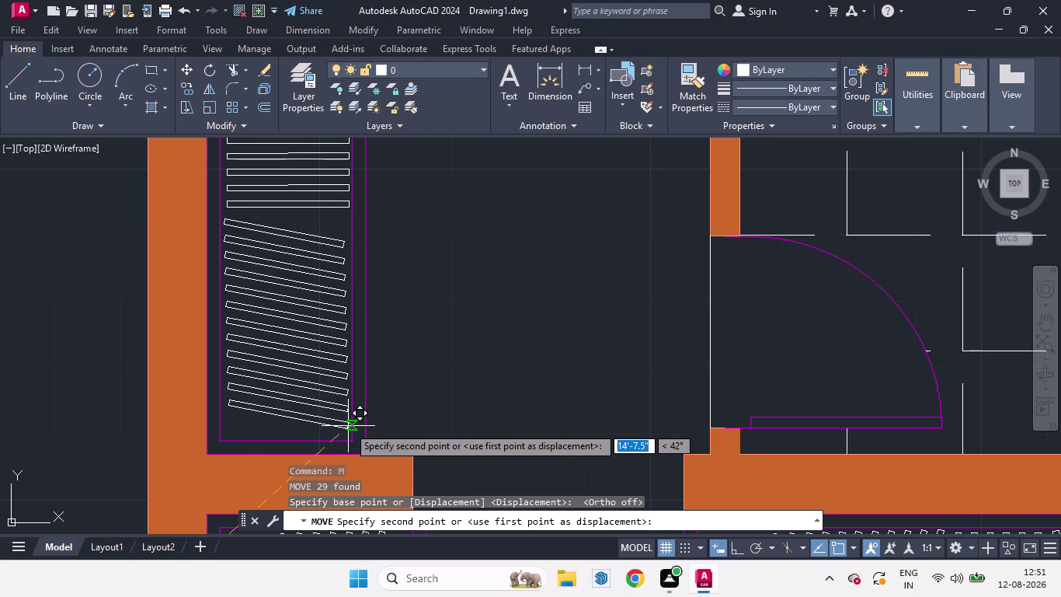
click(345, 426)
scroll(down, 3)
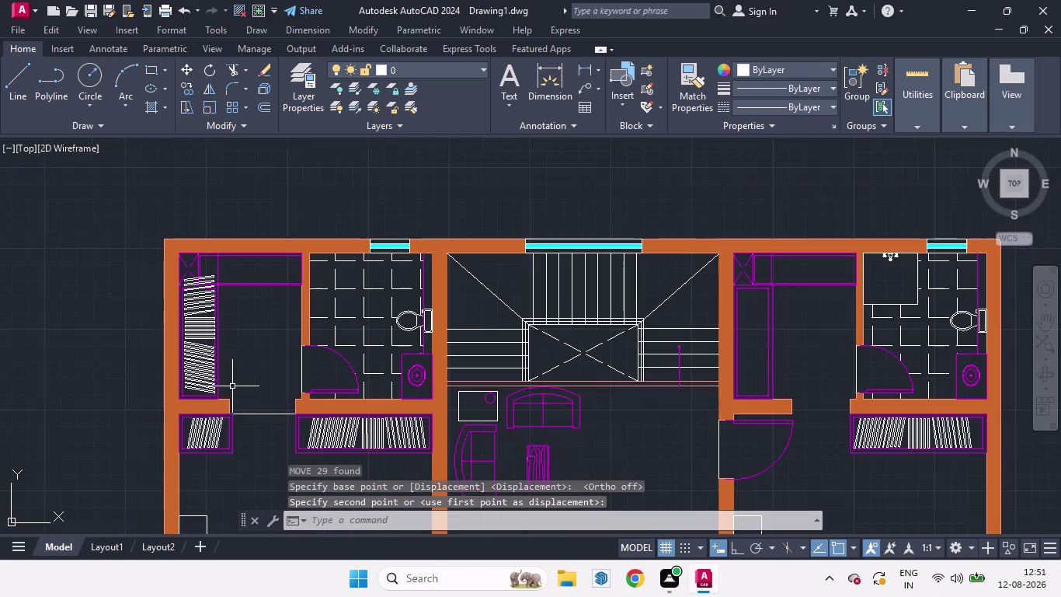
scroll(up, 3)
scroll(up, 3)
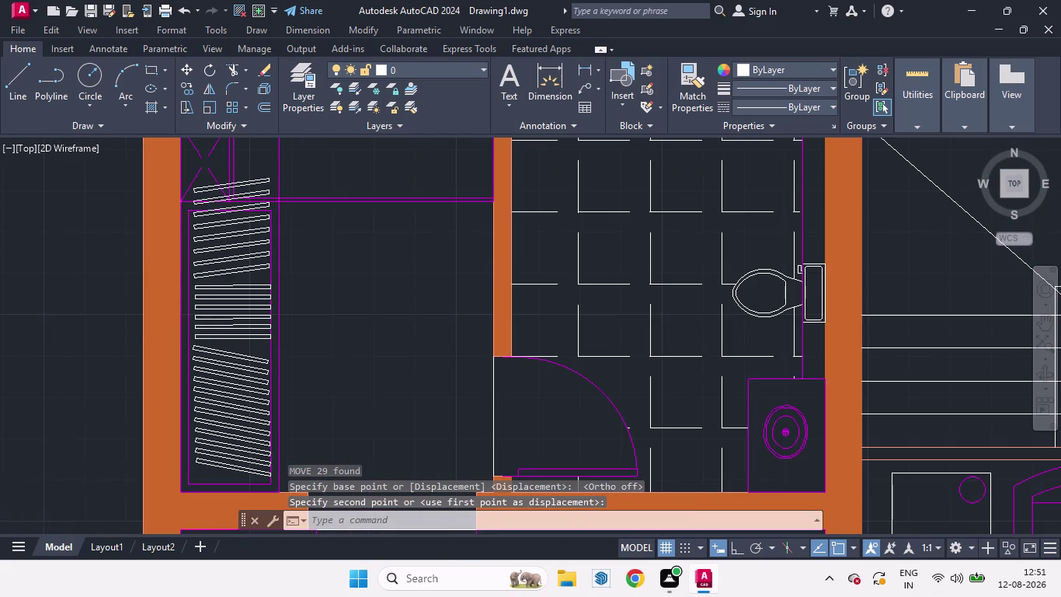
scroll(up, 3)
Select the three strips protruding above the upper-left wardrobe and erase them.
click(259, 204)
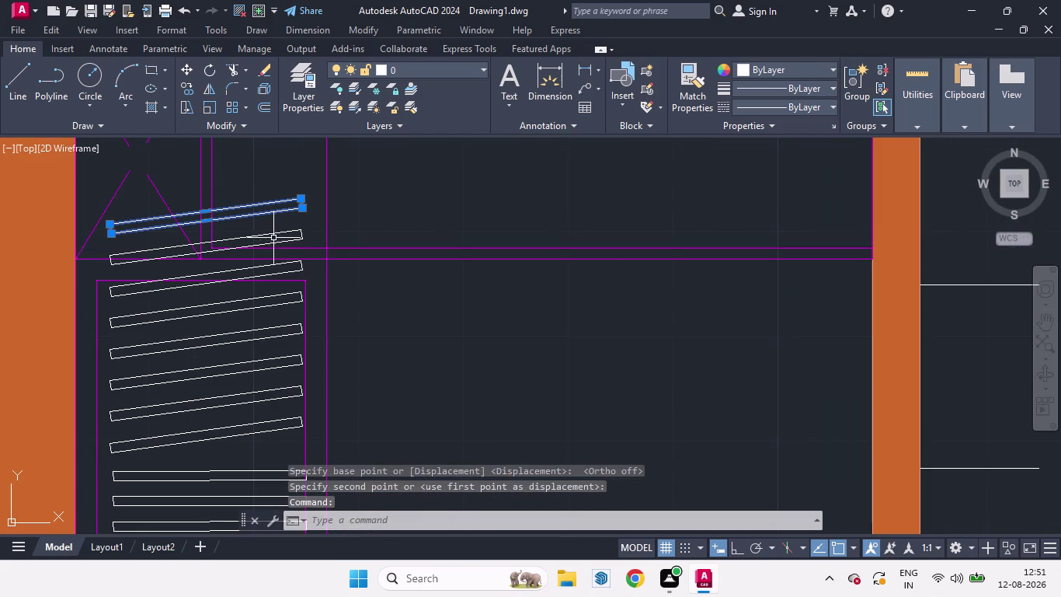
click(273, 234)
click(273, 262)
click(273, 294)
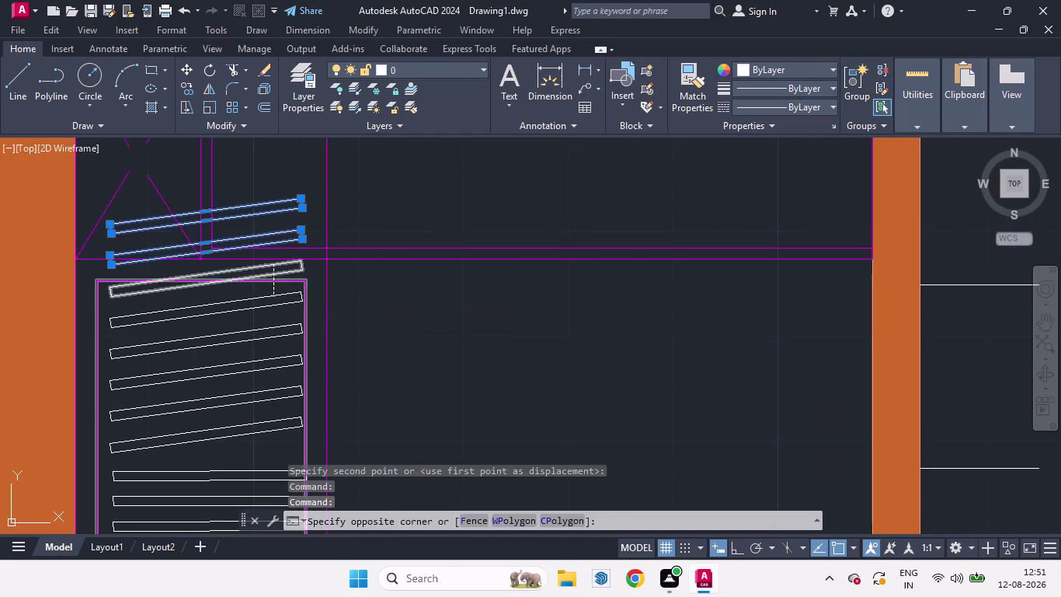
key(Escape)
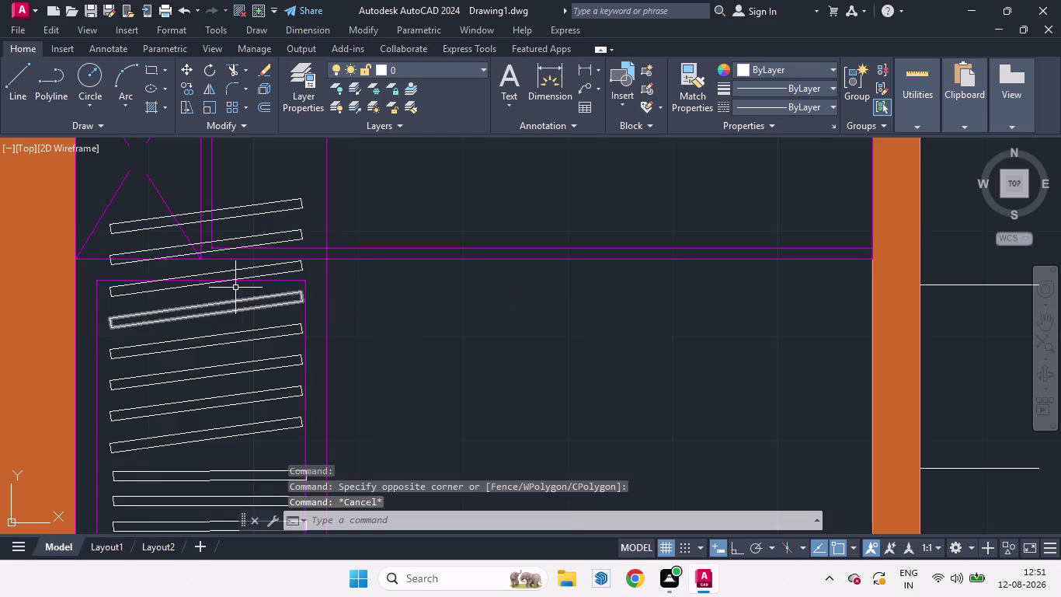
click(268, 275)
click(264, 243)
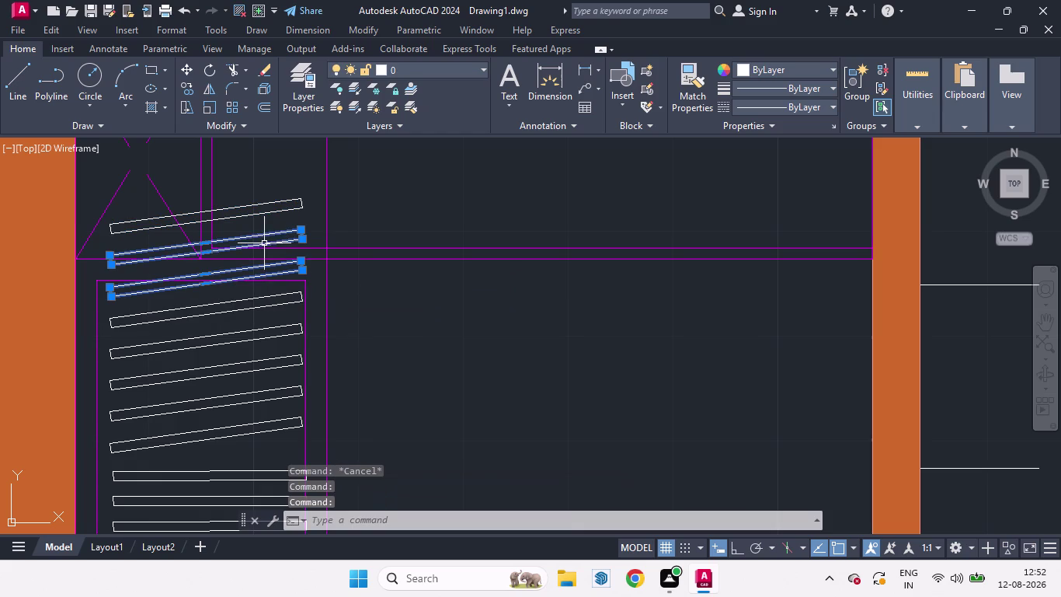
click(260, 214)
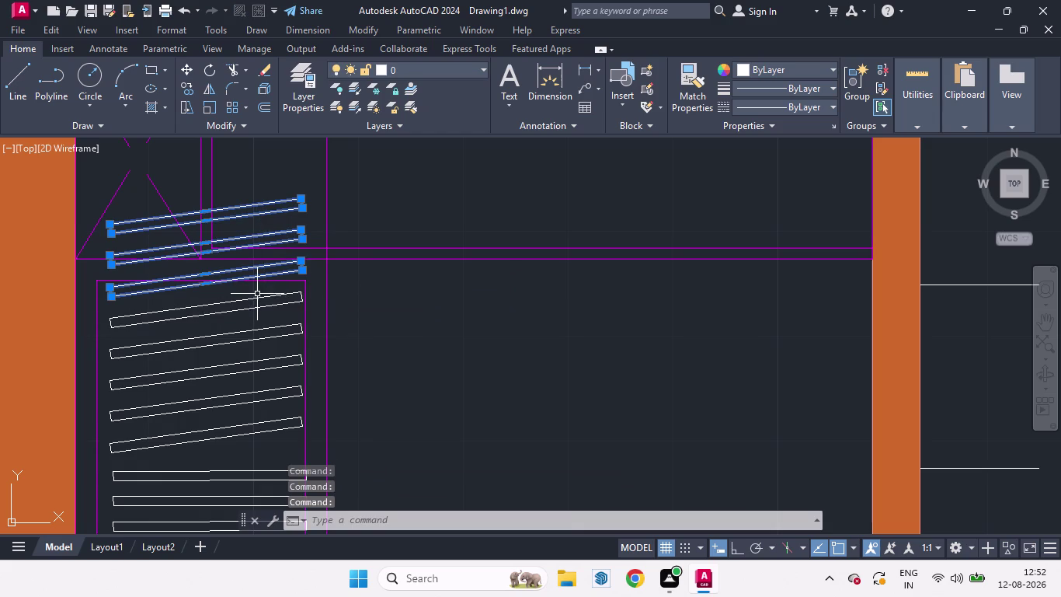
key(Delete)
Zoom out and lasso the overlapping strips in the right unit's wardrobe.
scroll(down, 3)
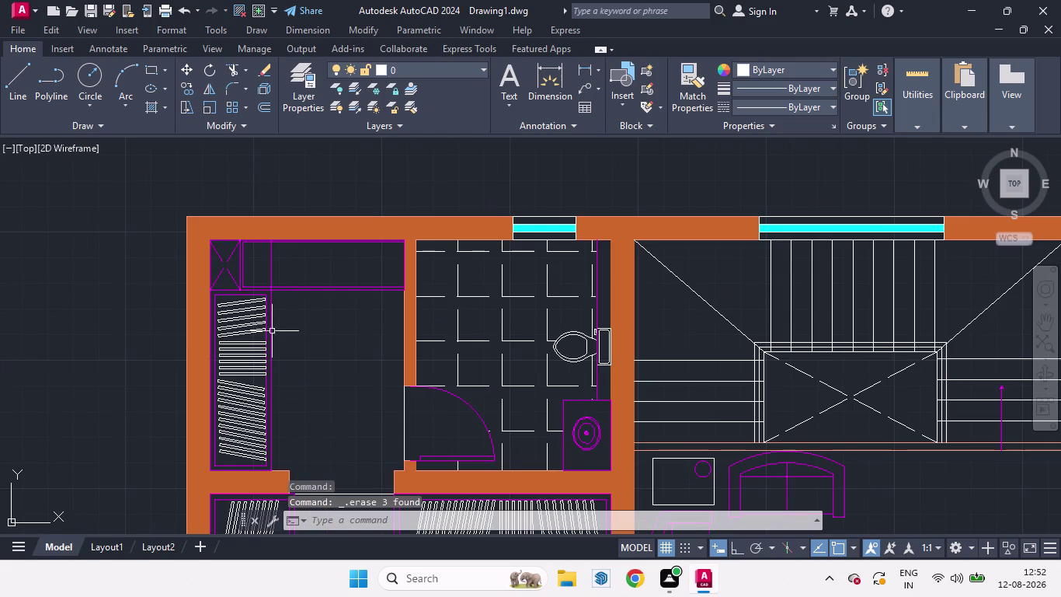
scroll(down, 3)
scroll(up, 3)
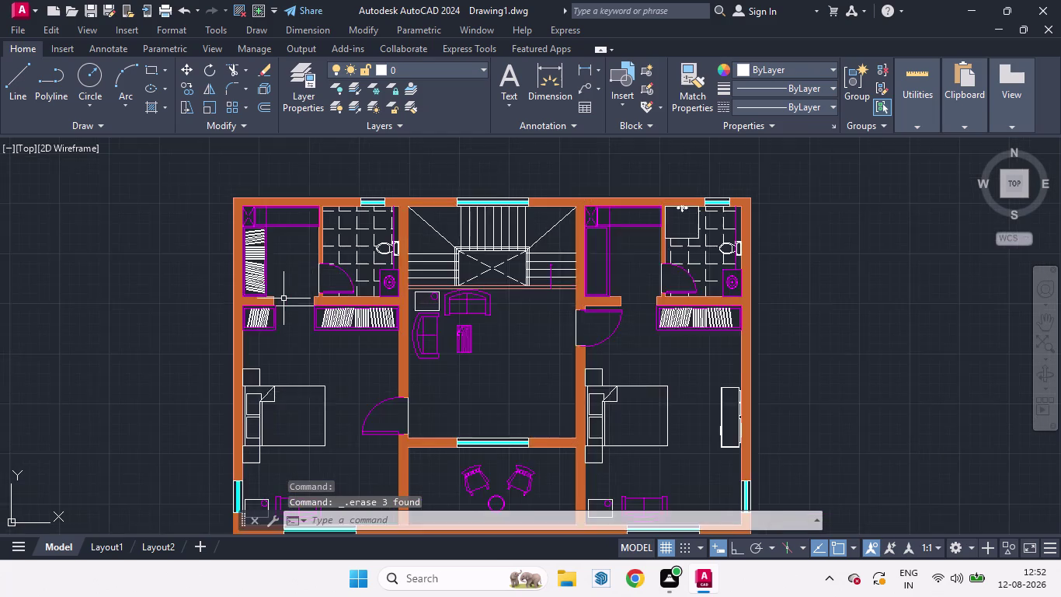
scroll(up, 3)
scroll(up, 3)
scroll(down, 3)
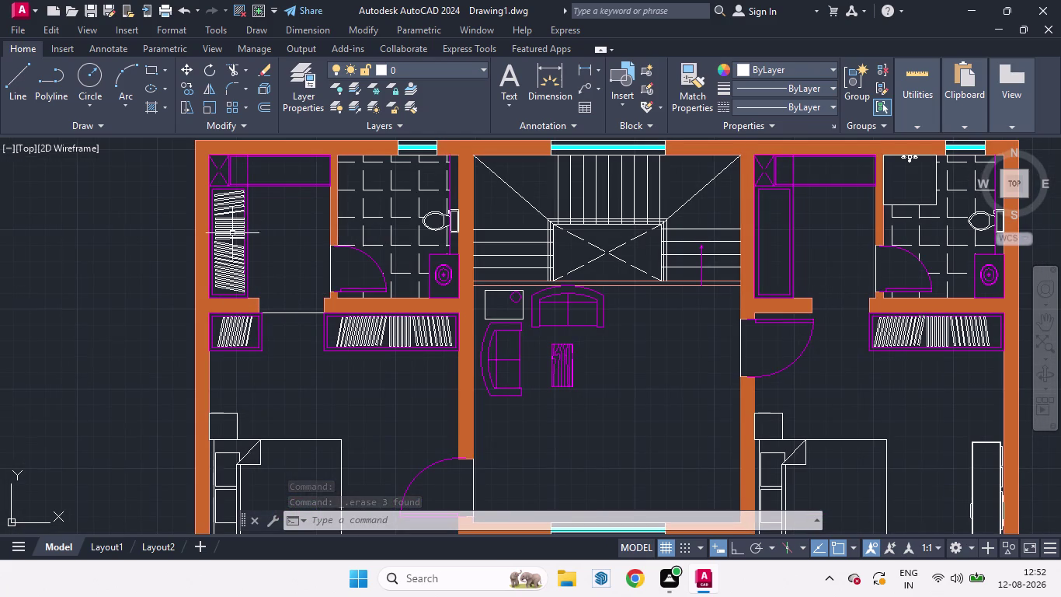
drag(399, 337, 385, 338)
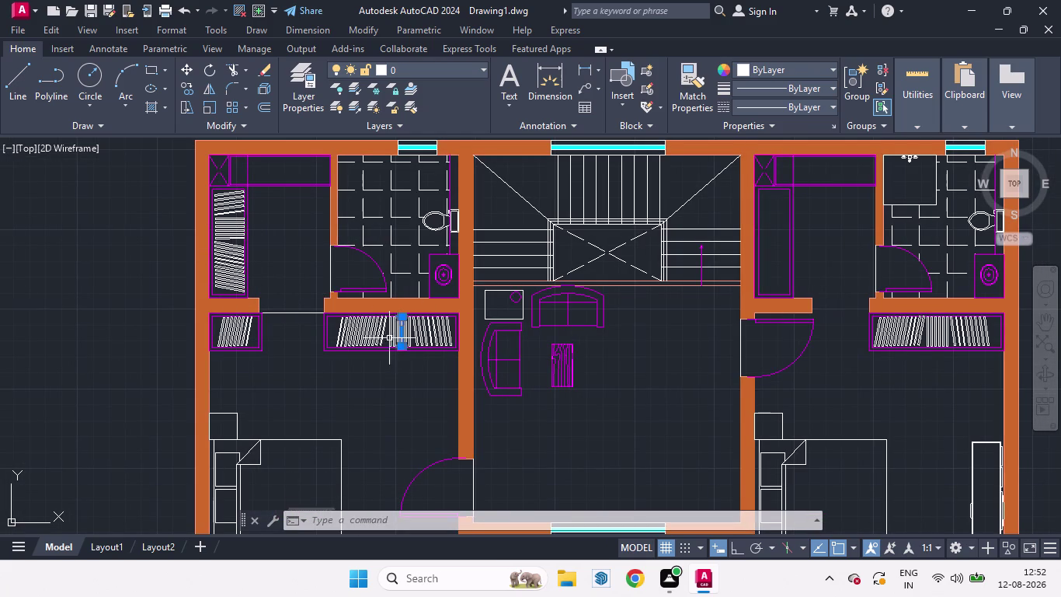
drag(385, 338, 341, 320)
key(Escape)
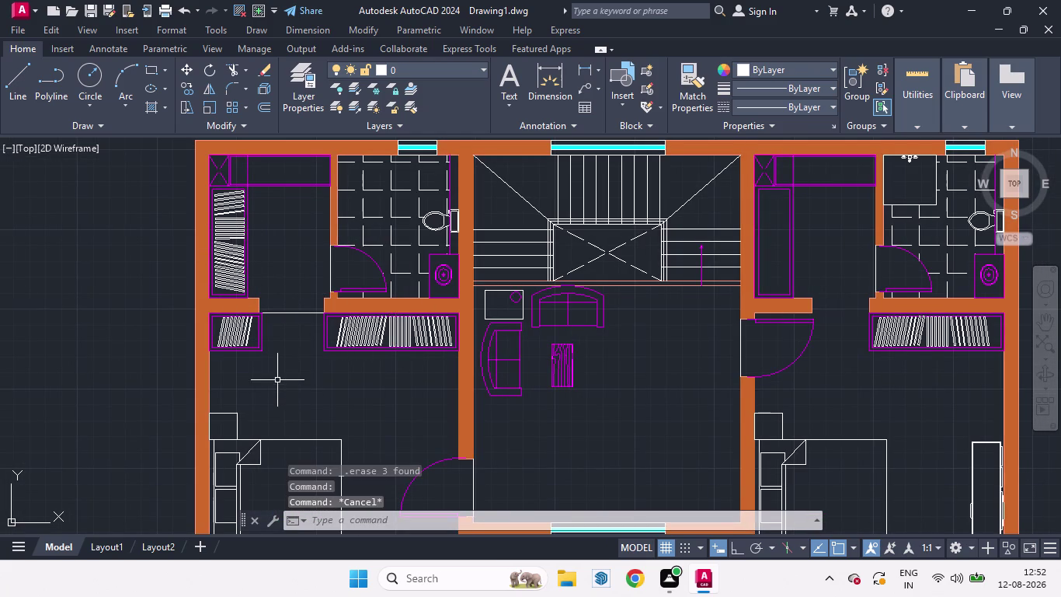
scroll(down, 3)
scroll(up, 3)
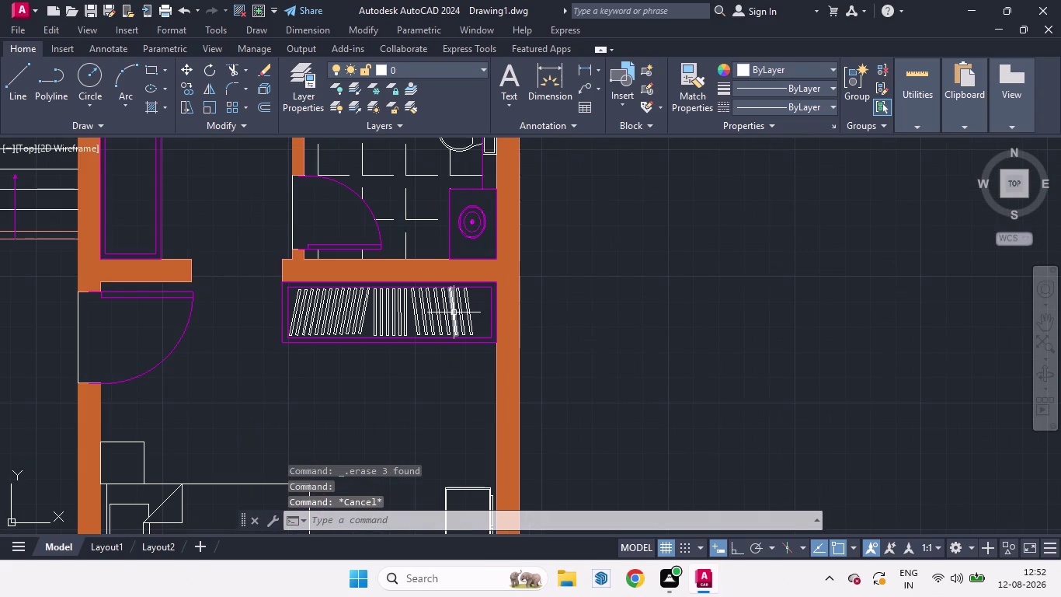
click(424, 323)
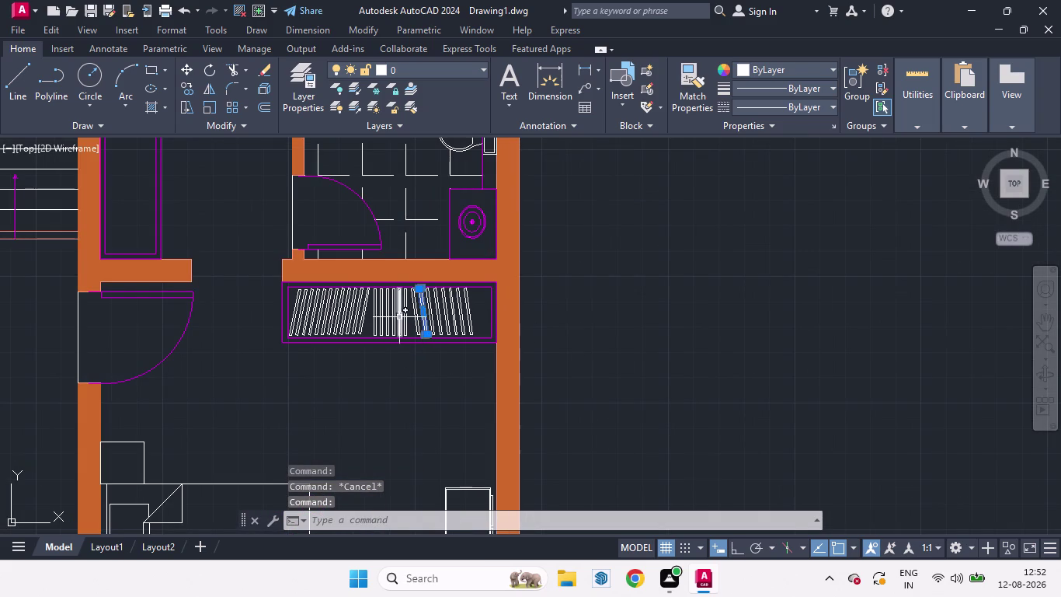
drag(412, 324, 320, 305)
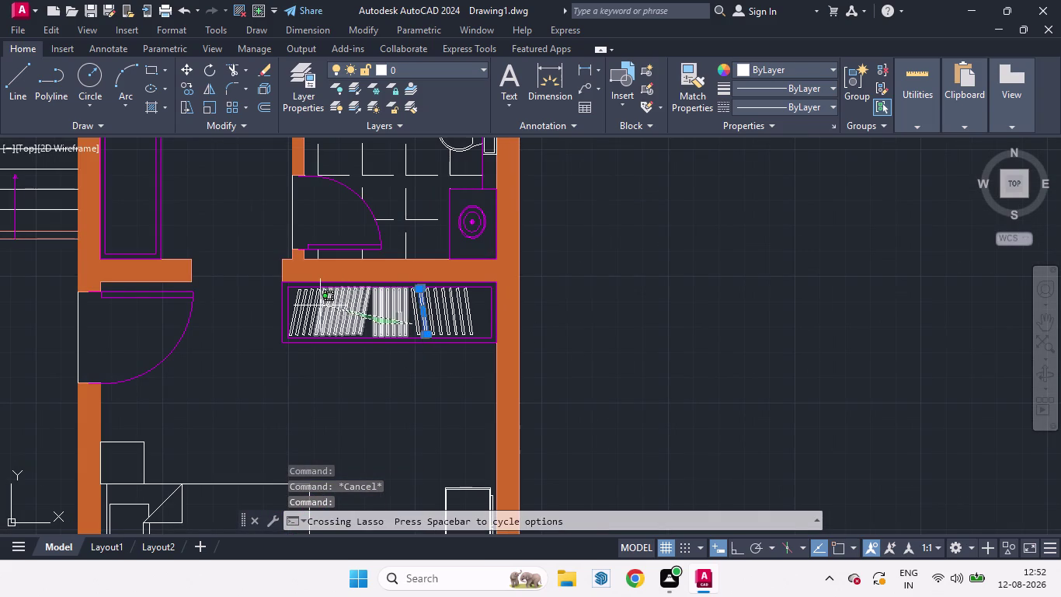
drag(321, 306, 295, 305)
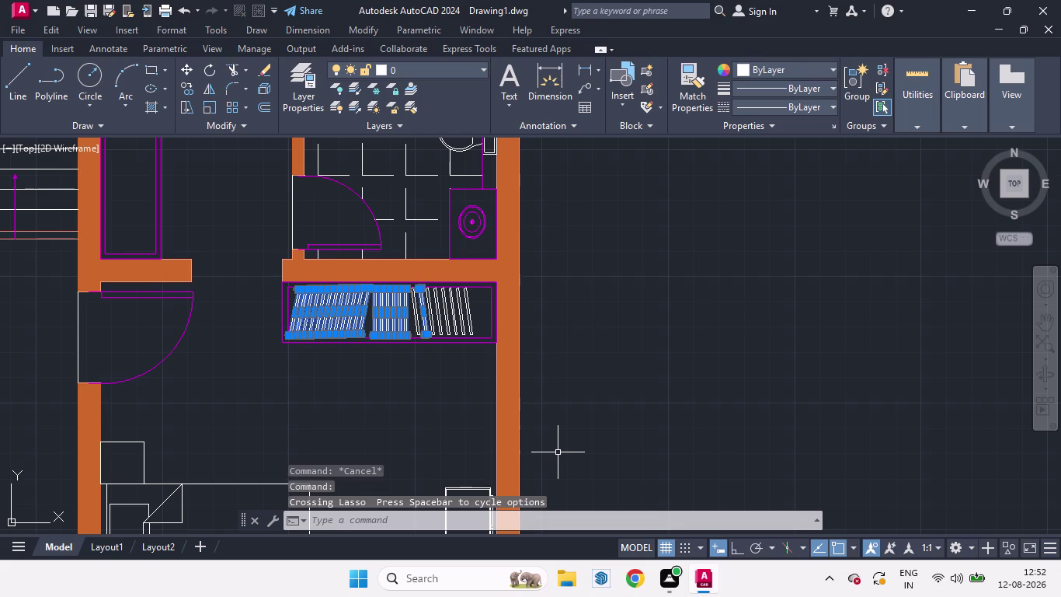
click(417, 316)
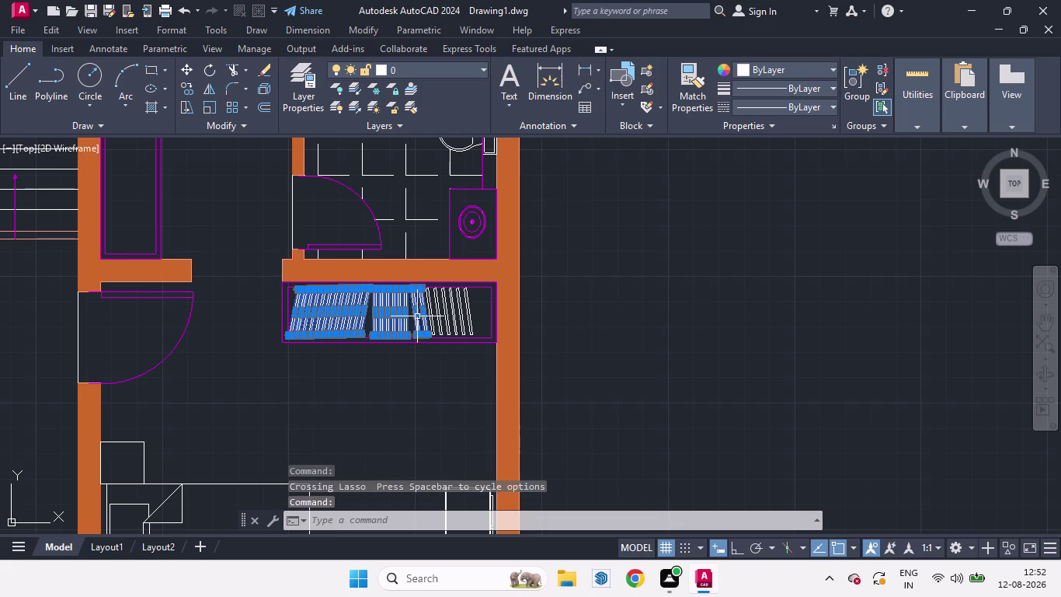
key(m)
key(Return)
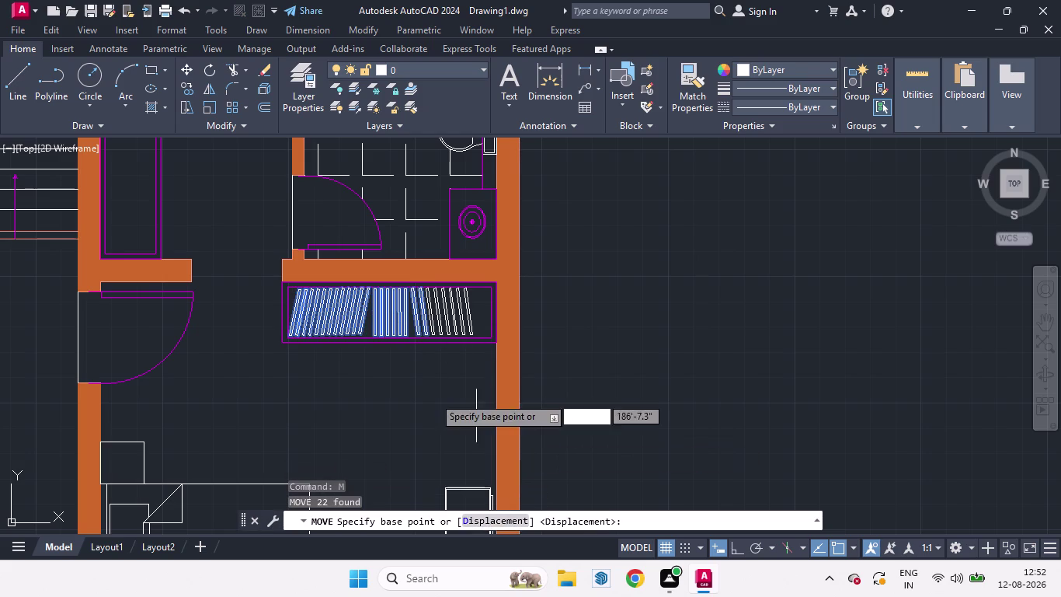
click(398, 324)
scroll(down, 3)
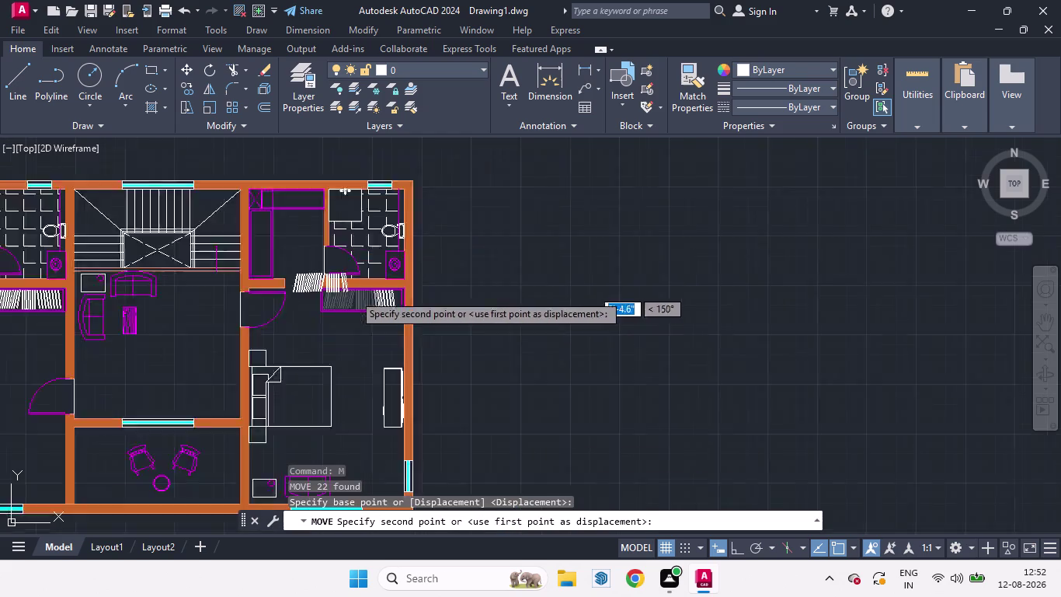
scroll(down, 3)
key(ctrl+z)
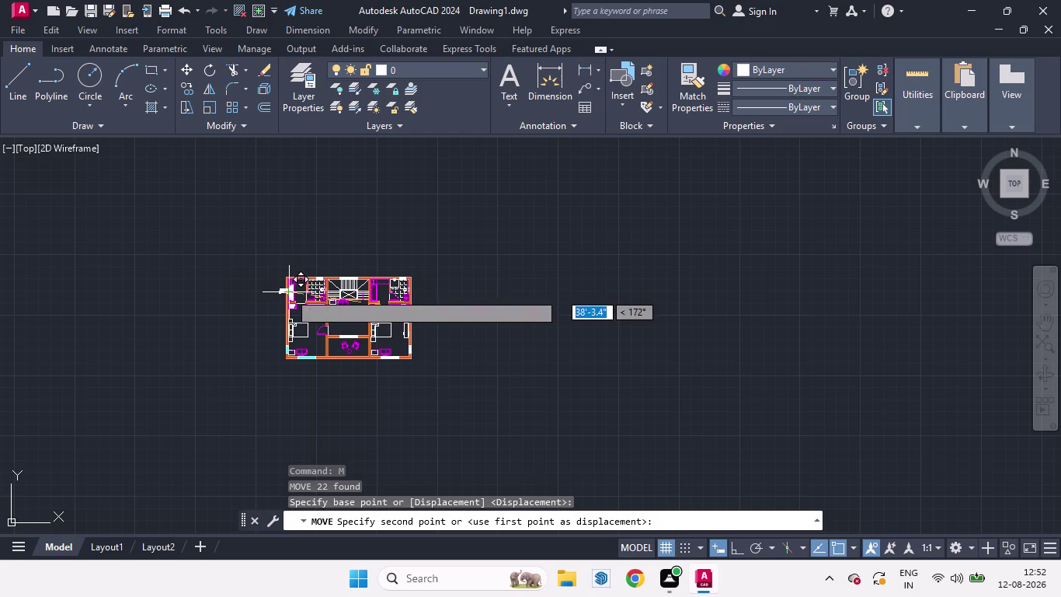
key(Escape)
scroll(up, 3)
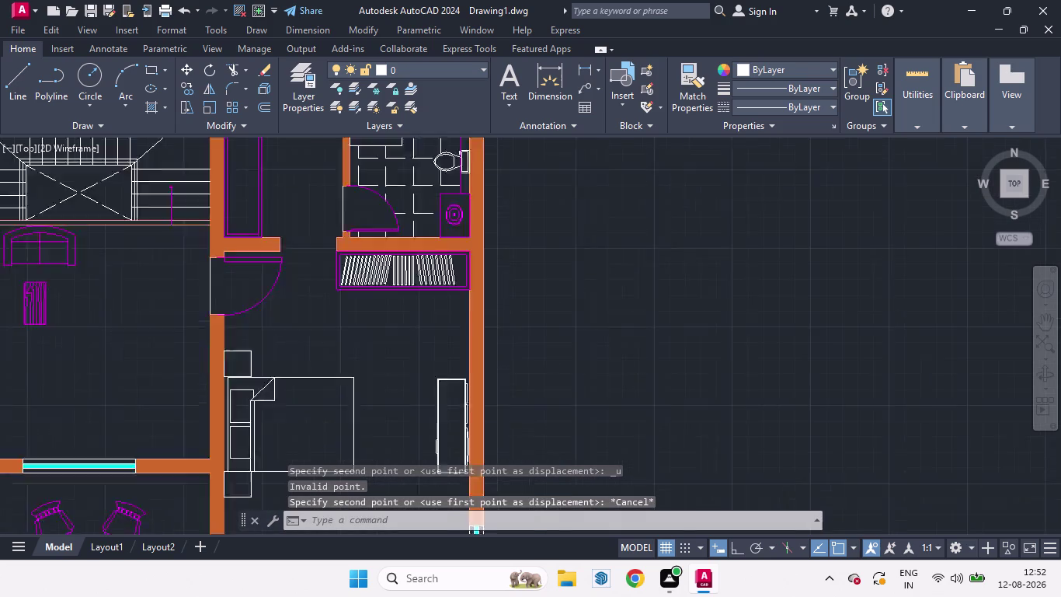
click(426, 263)
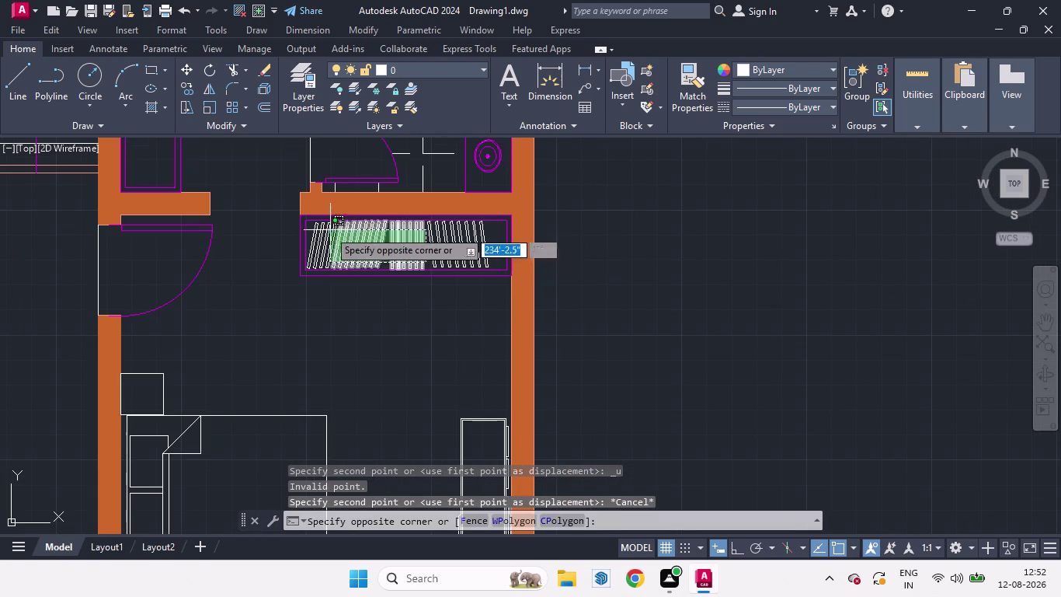
click(314, 228)
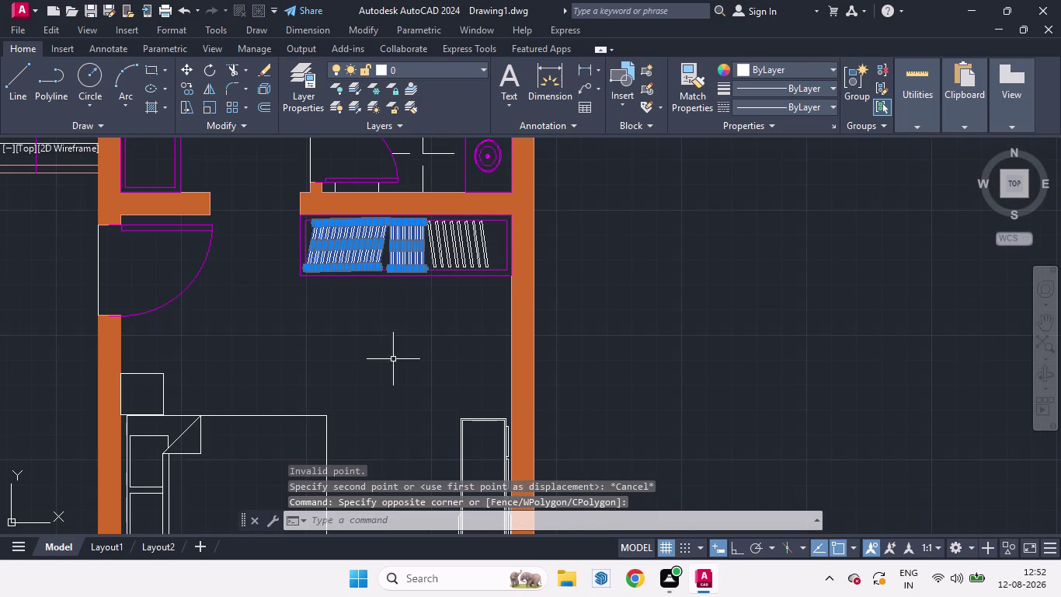
key(c)
key(o)
key(Return)
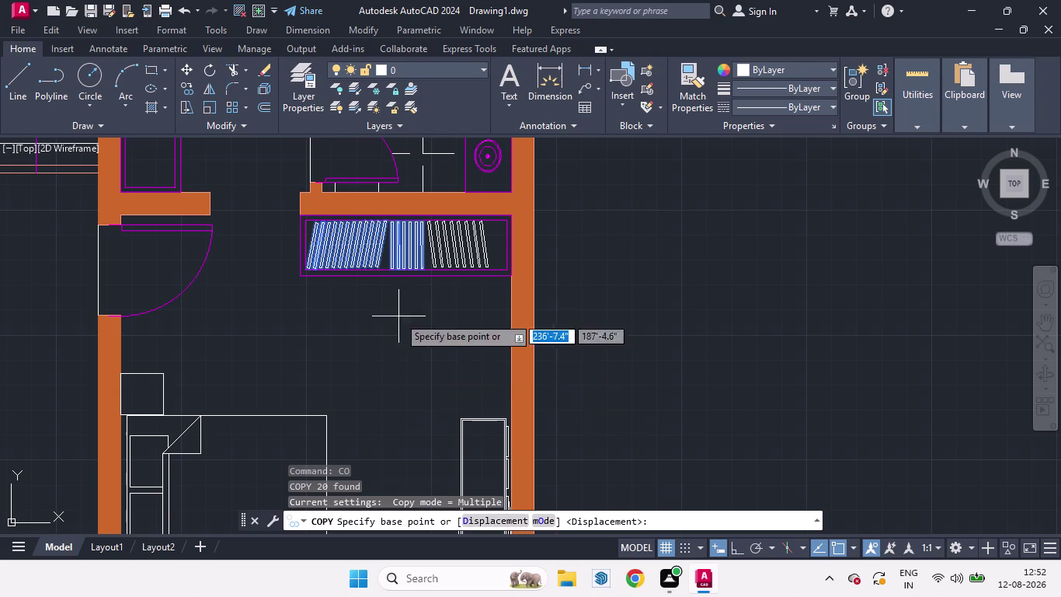
click(374, 252)
scroll(down, 3)
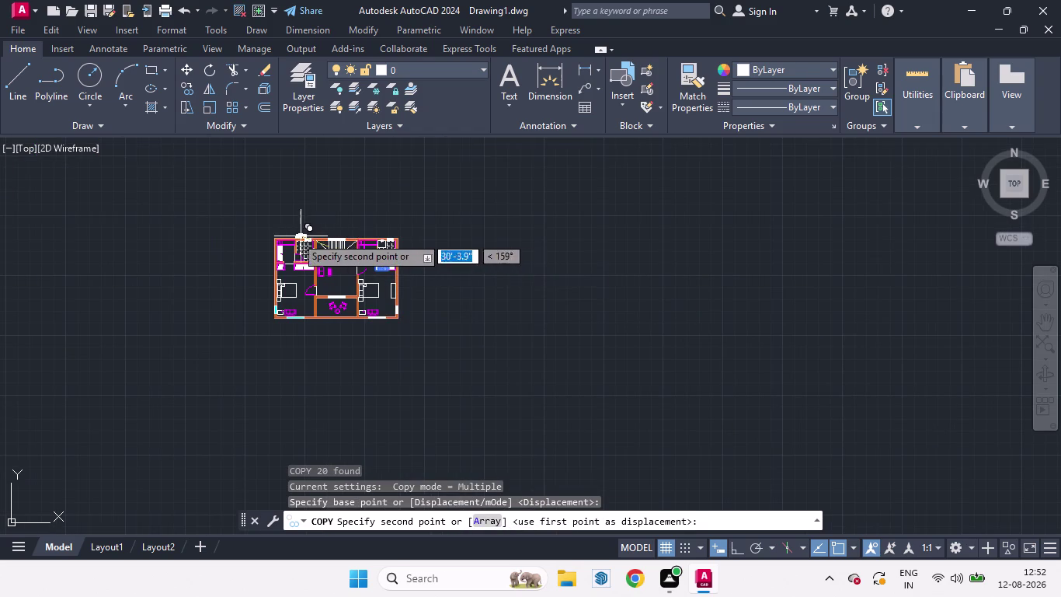
scroll(up, 3)
scroll(up, 3)
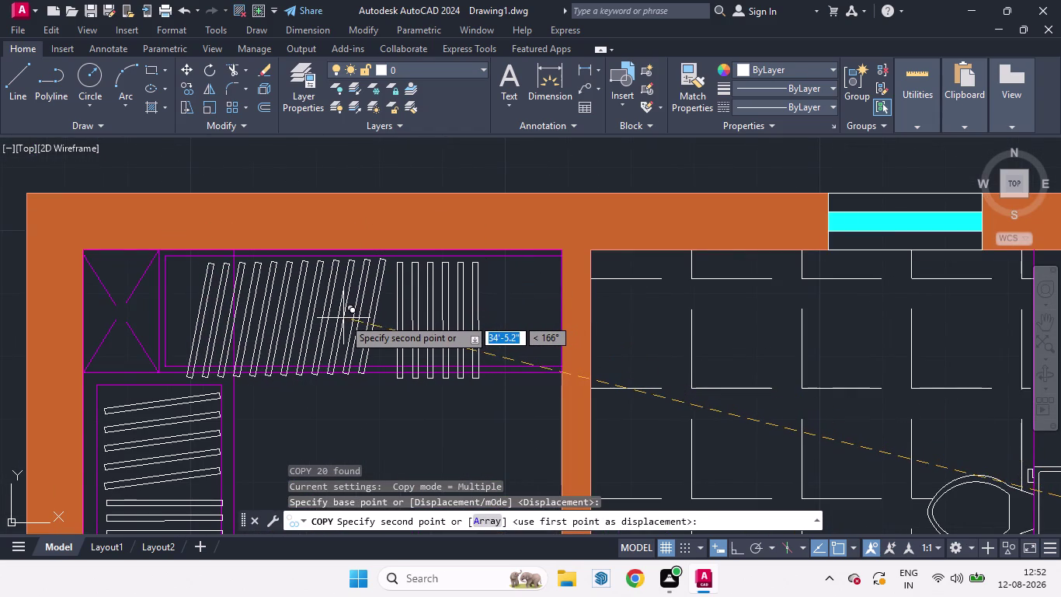
scroll(down, 3)
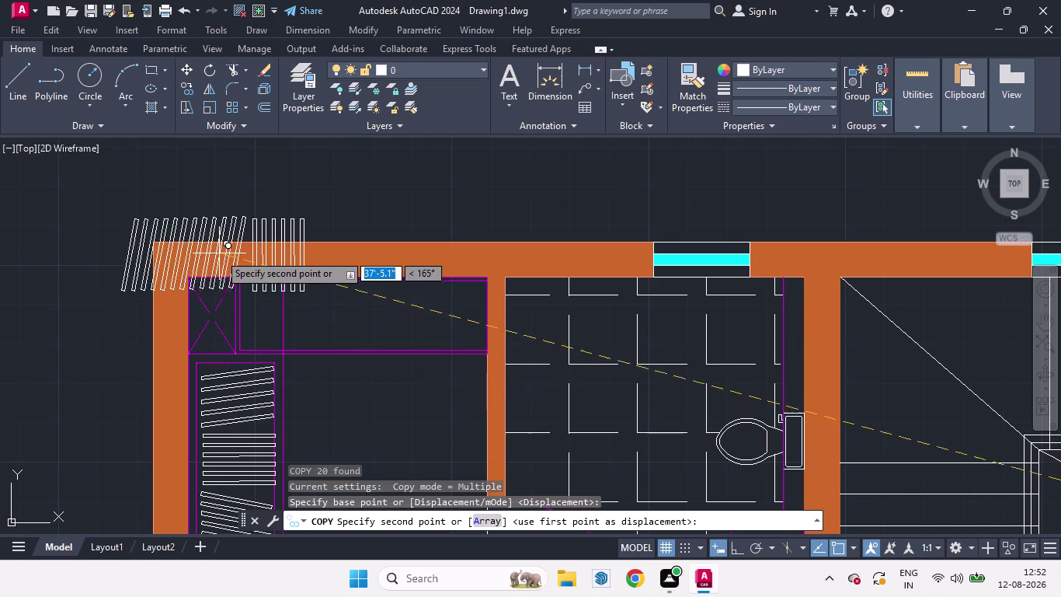
key(space)
scroll(down, 3)
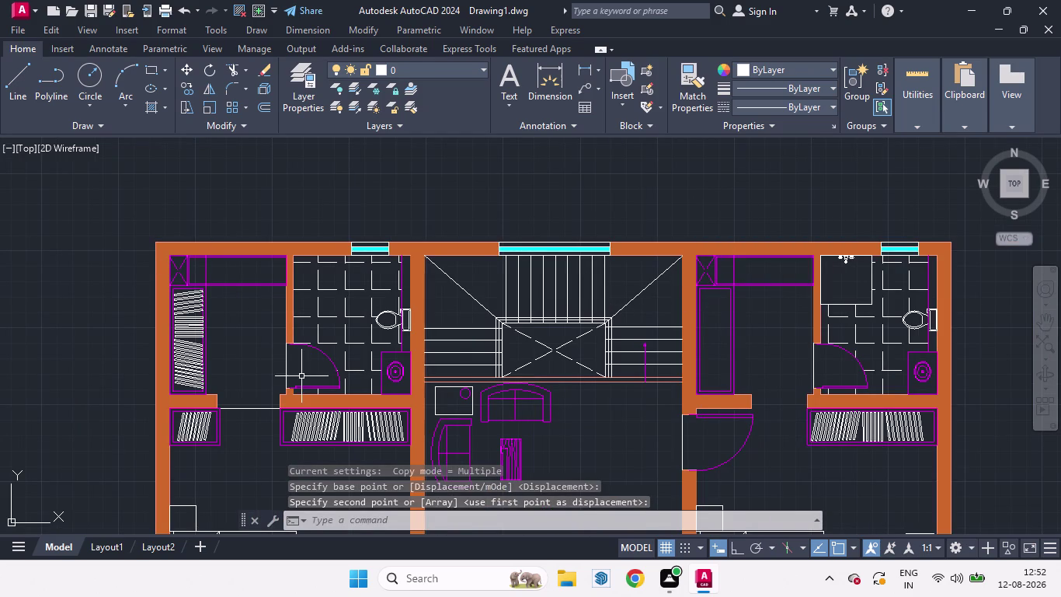
middle_drag(302, 376, 338, 215)
scroll(down, 3)
scroll(up, 3)
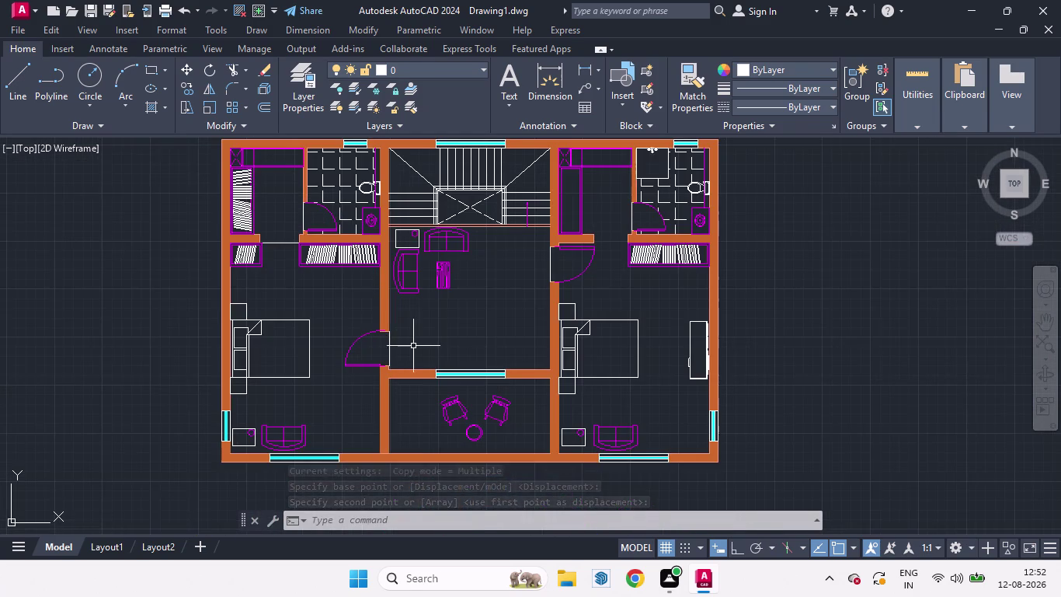
Pan the whole floor plan into view and start RECTANG with REC.
middle_drag(426, 351, 466, 350)
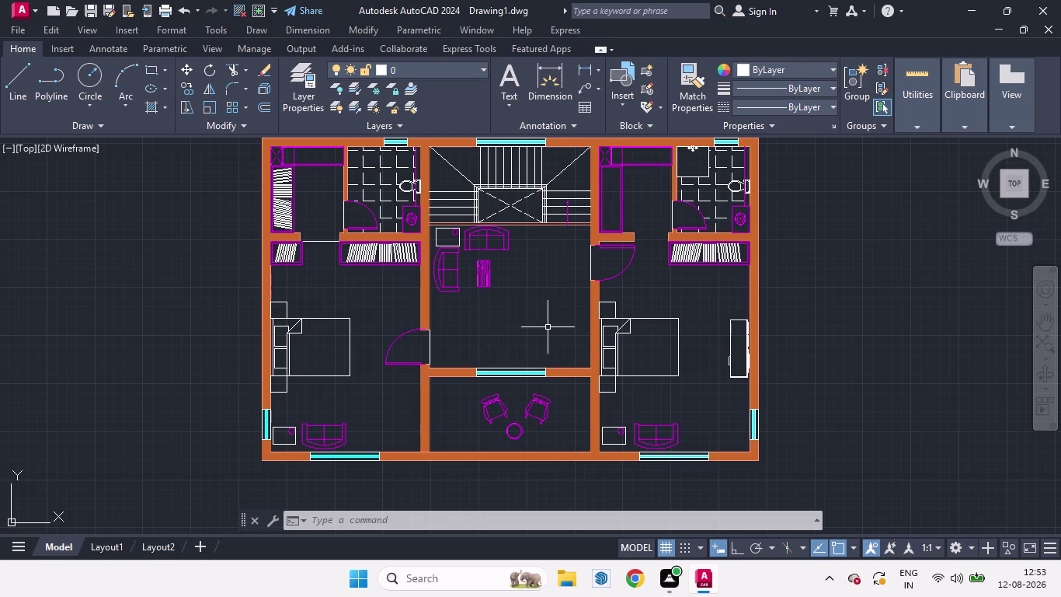
text(REC)
key(Return)
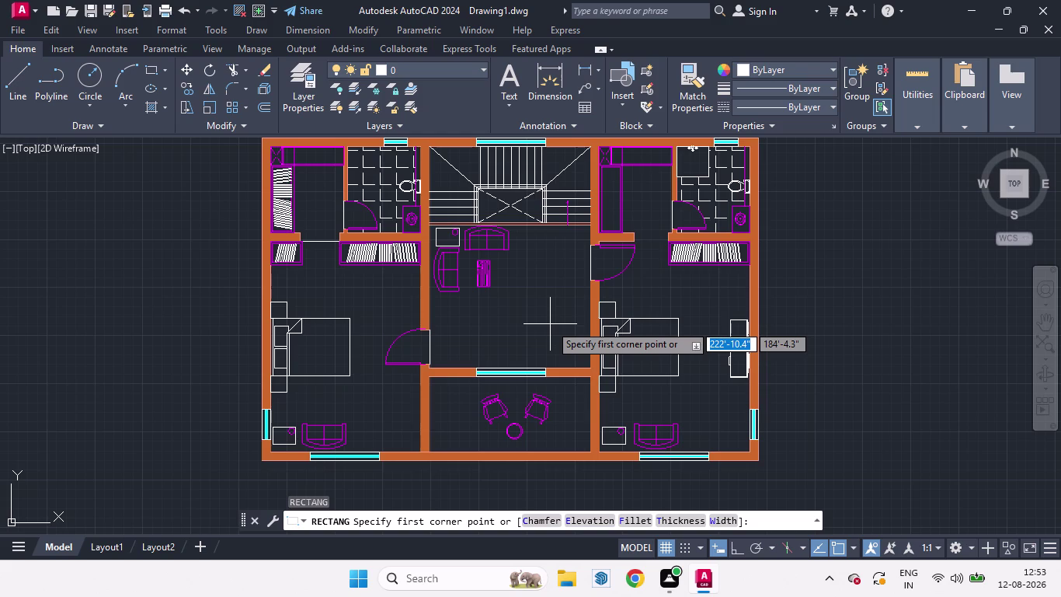
Make BED the current layer.
click(480, 67)
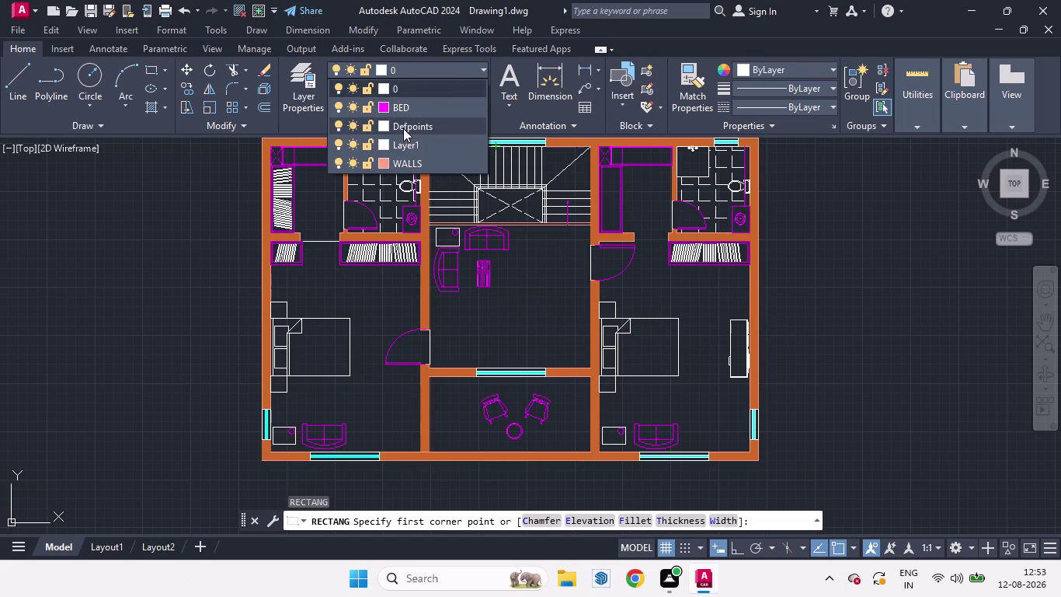
click(397, 104)
scroll(up, 3)
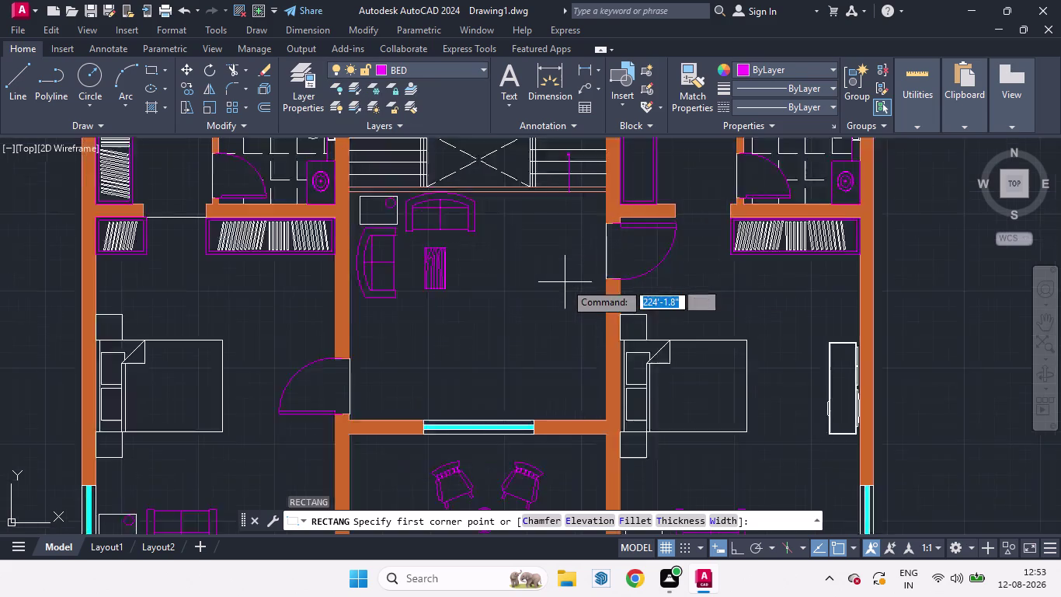
scroll(up, 3)
Draw a tall narrow rectangle against the living room's right-hand wall.
click(628, 285)
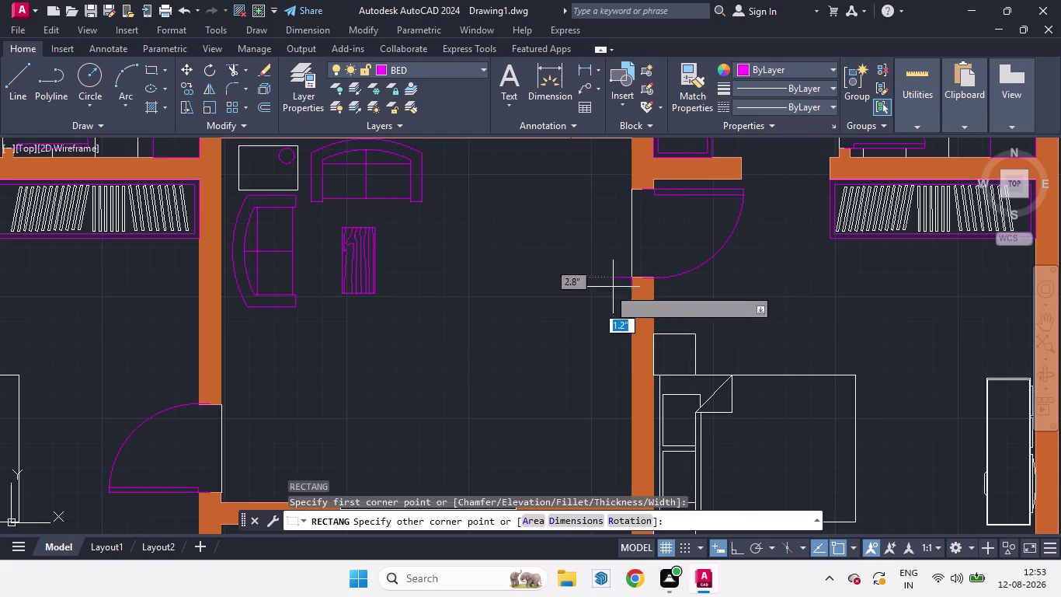
scroll(down, 3)
scroll(up, 3)
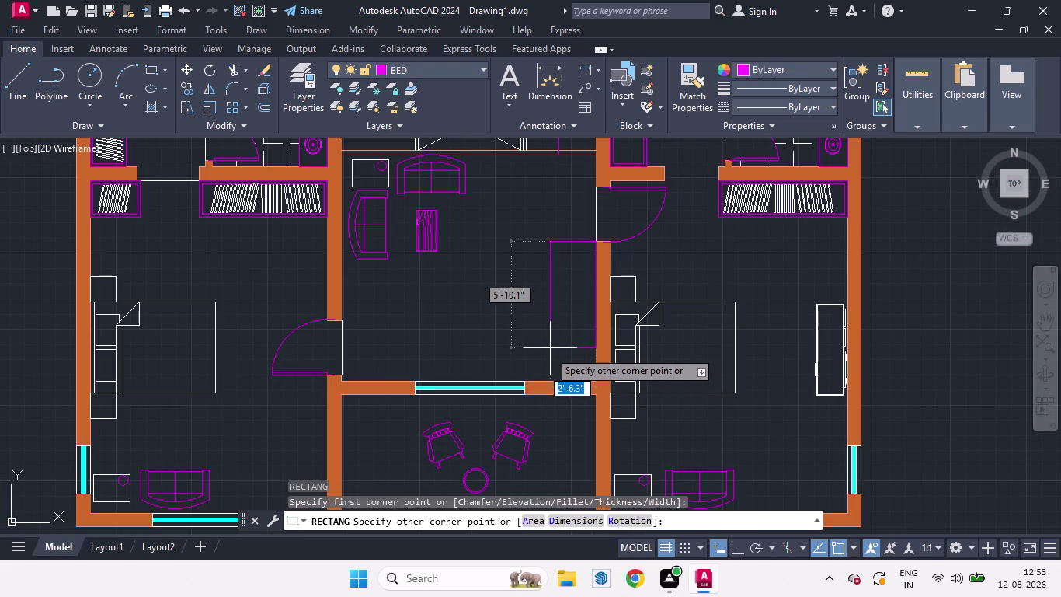
key(Escape)
key(r)
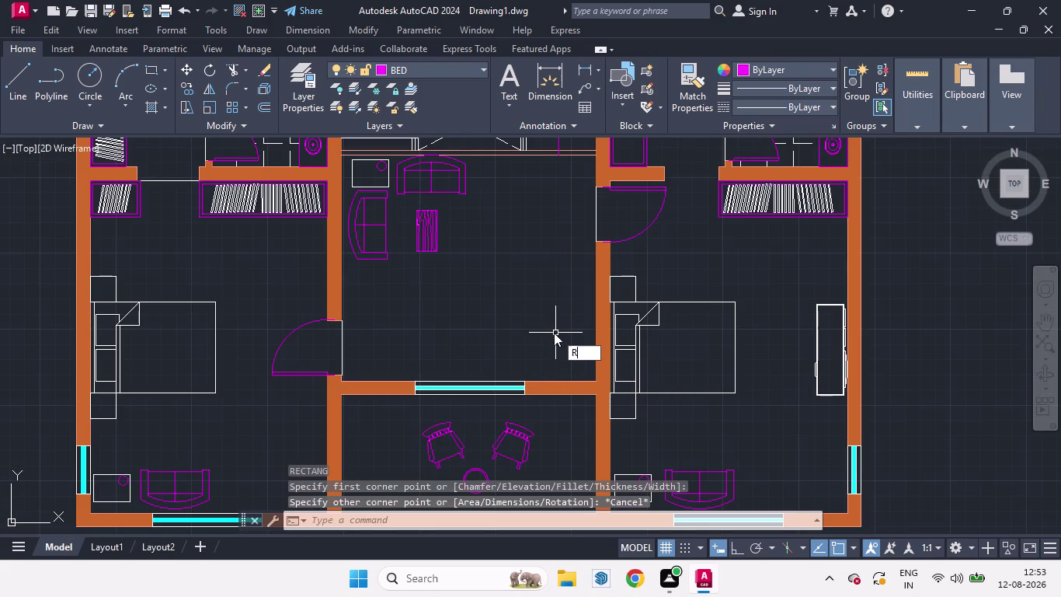
key(e)
key(c)
key(Return)
scroll(up, 3)
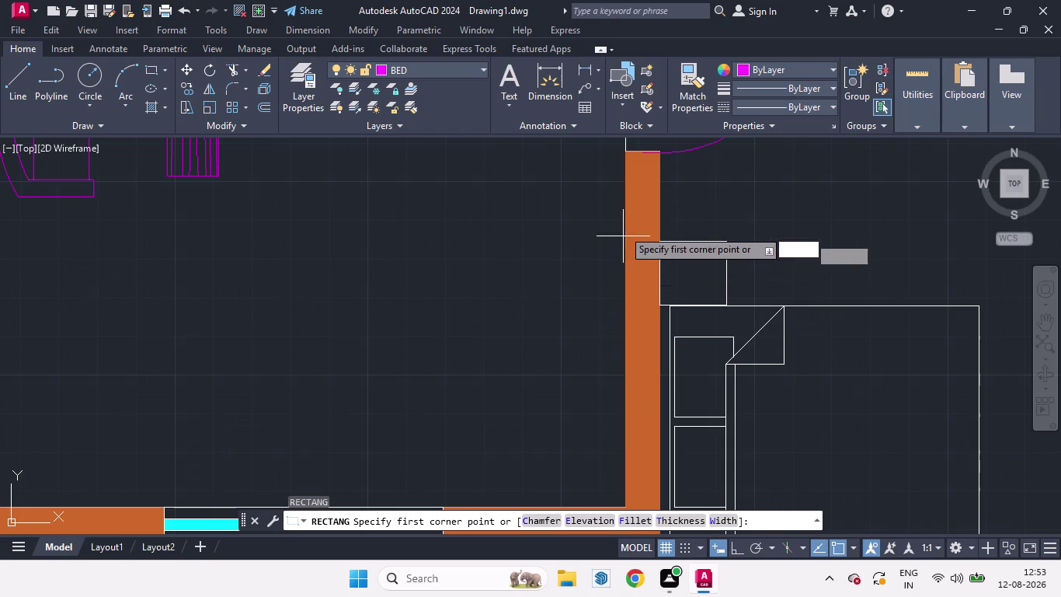
click(625, 185)
scroll(down, 3)
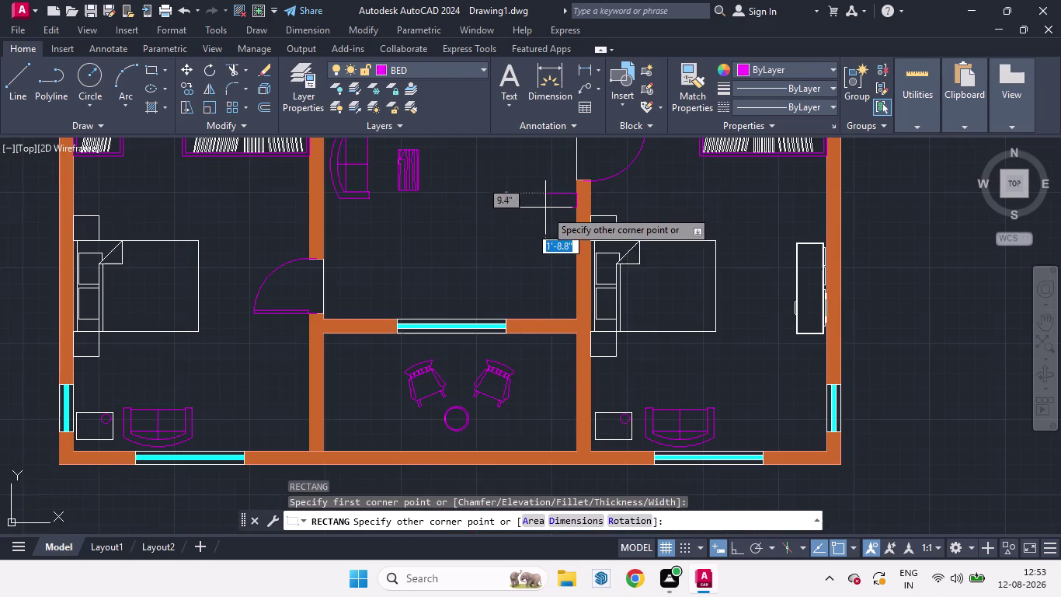
click(552, 319)
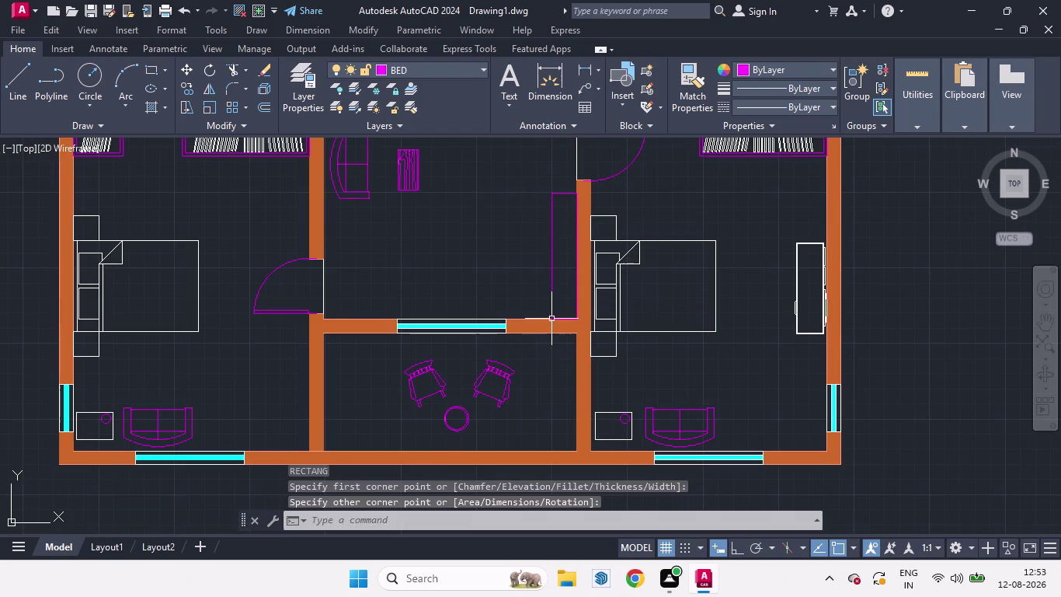
Offset the rectangle 1 inch inward to create a double outline.
key(o)
key(Return)
key(1)
key(Return)
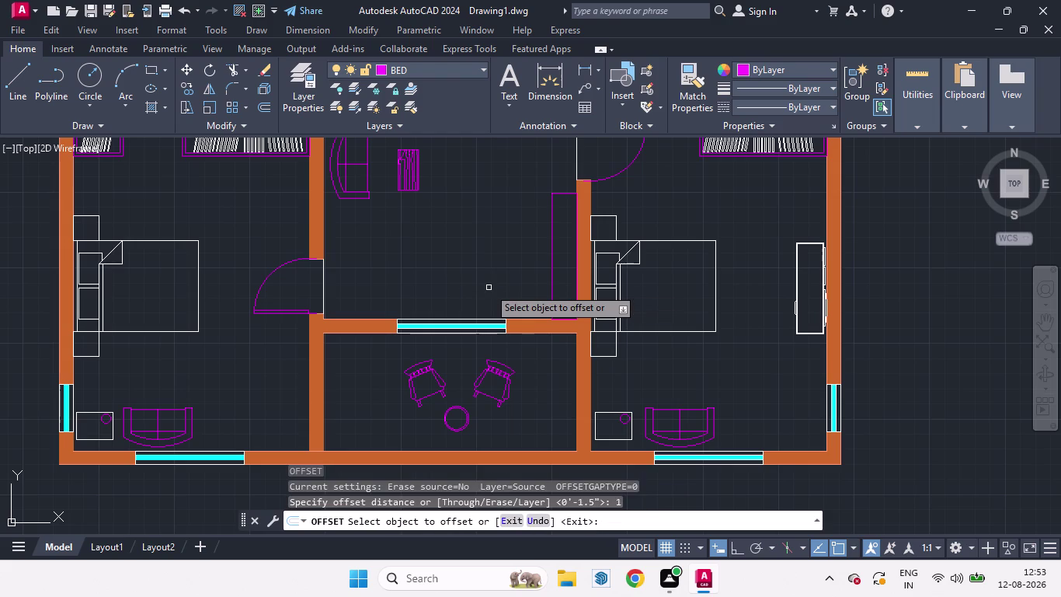
click(552, 272)
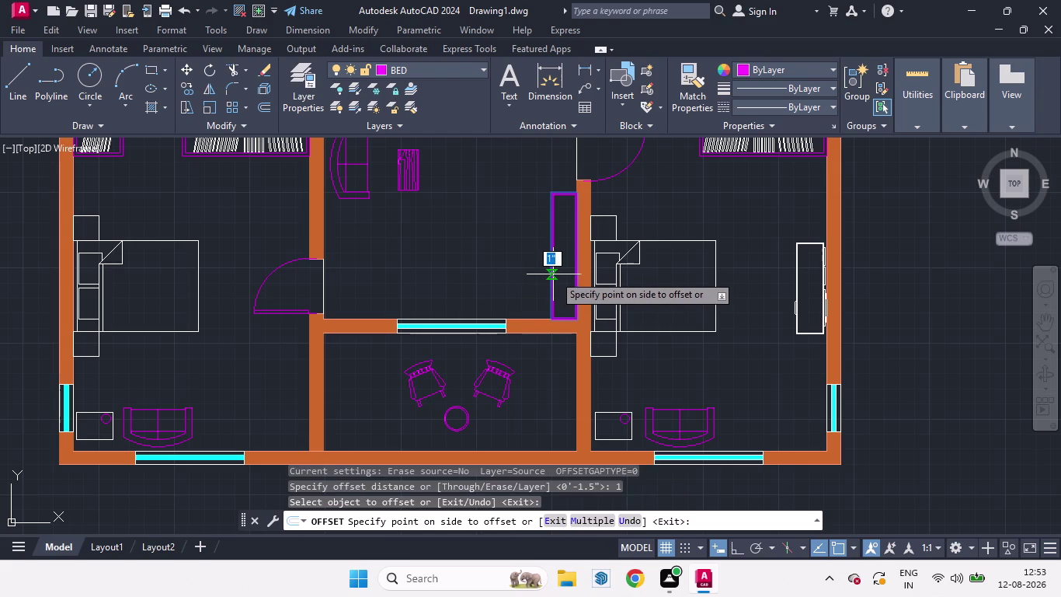
click(558, 274)
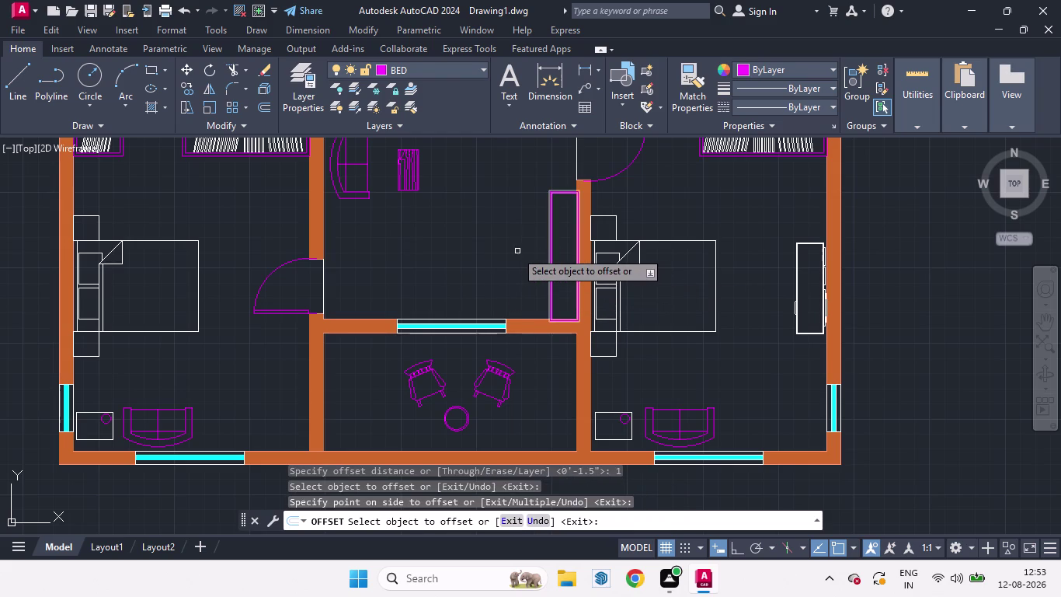
key(space)
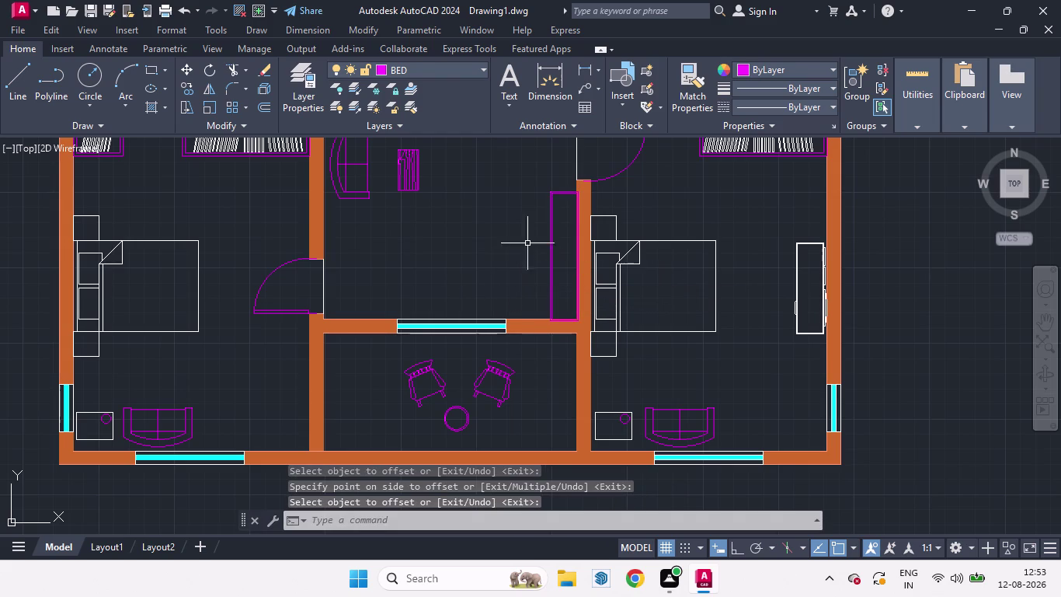
scroll(down, 3)
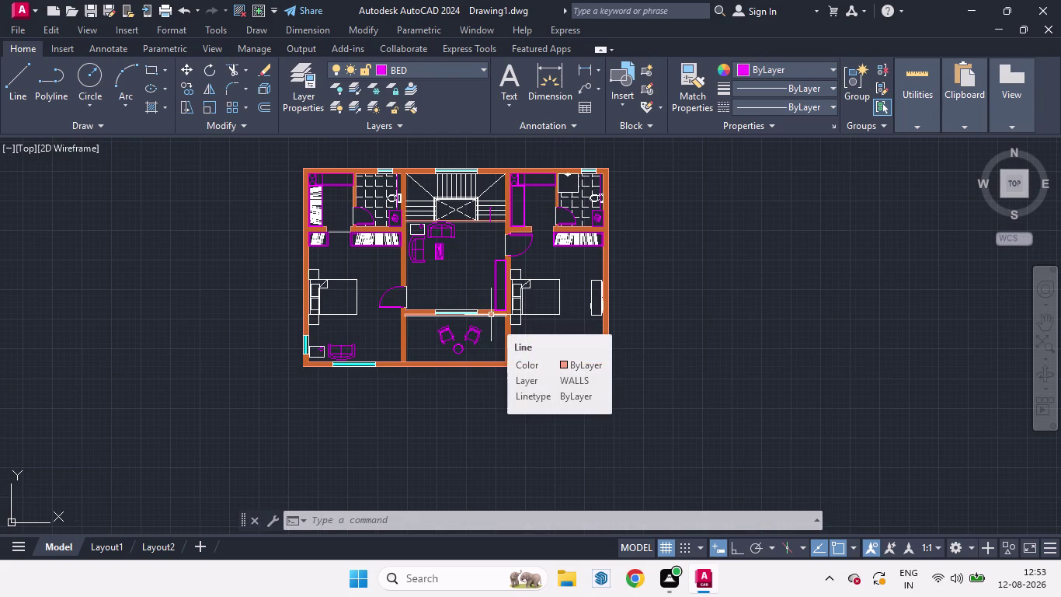
click(592, 301)
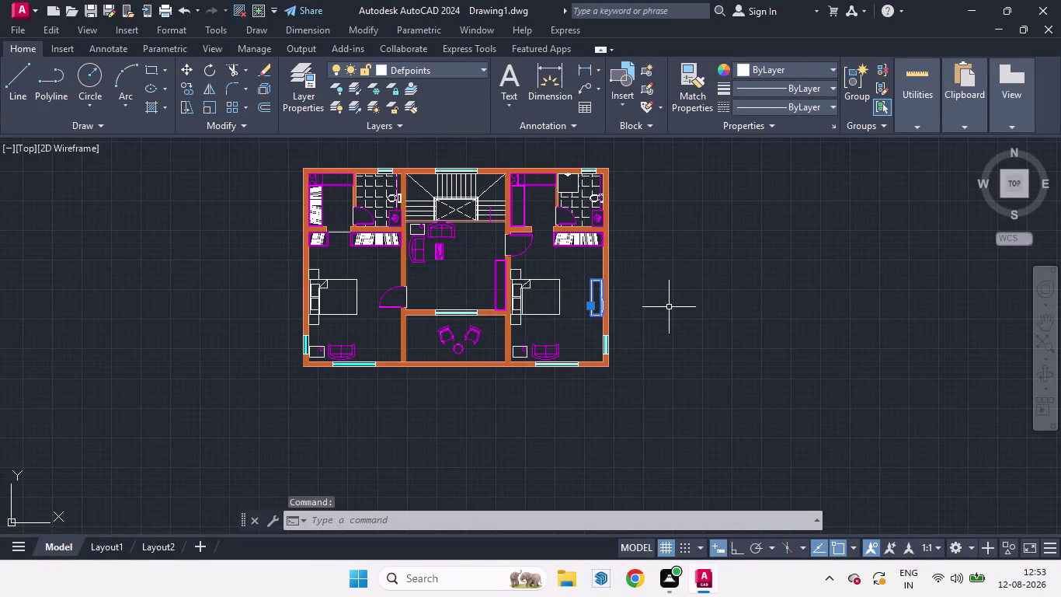
Copy the right bedroom cupboard into the magenta niche.
key(m)
key(Return)
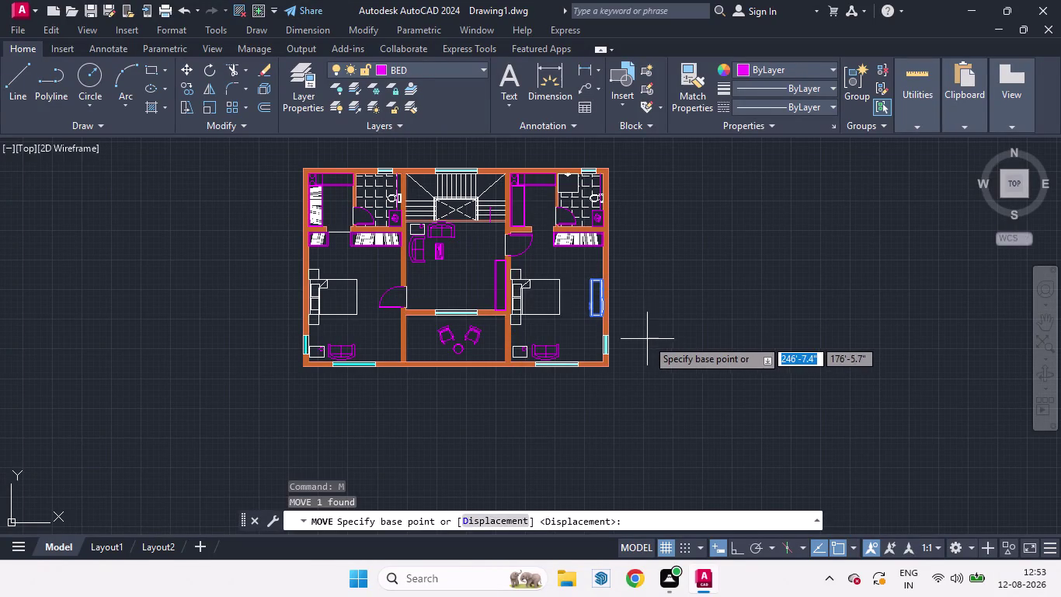
key(Escape)
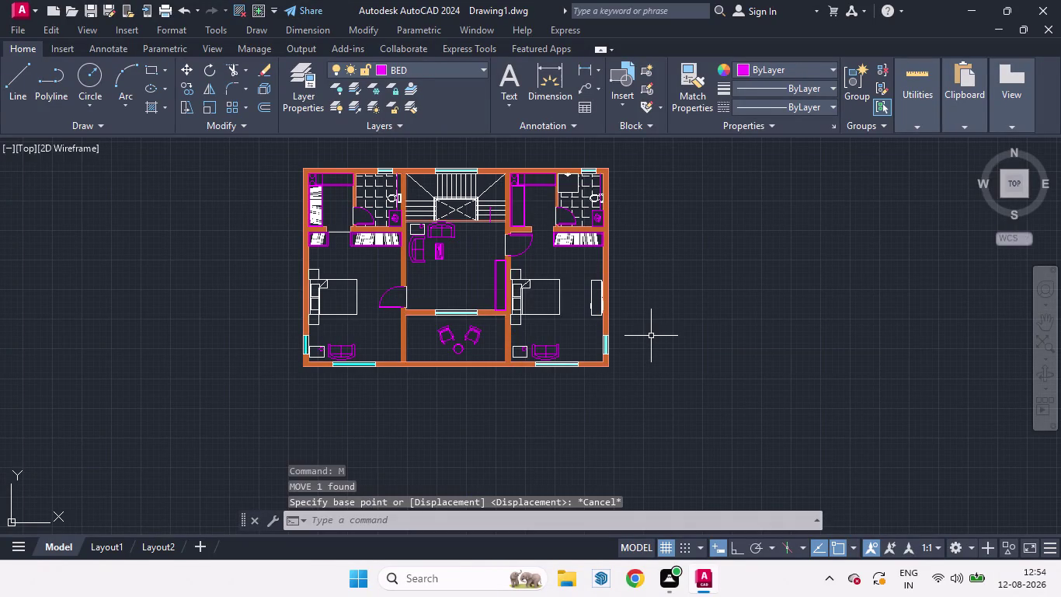
text(CO)
key(Return)
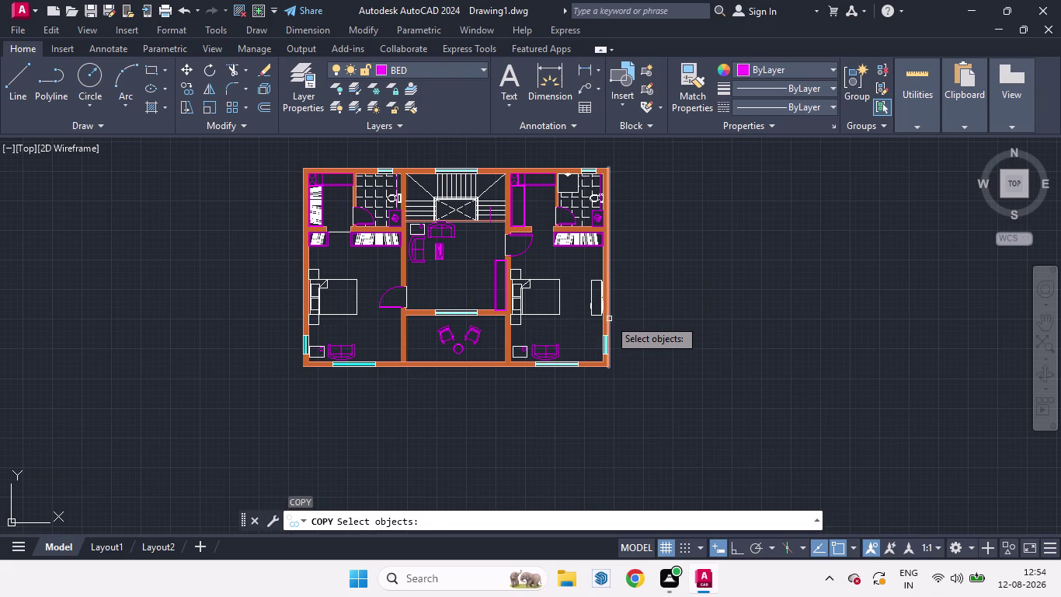
click(597, 316)
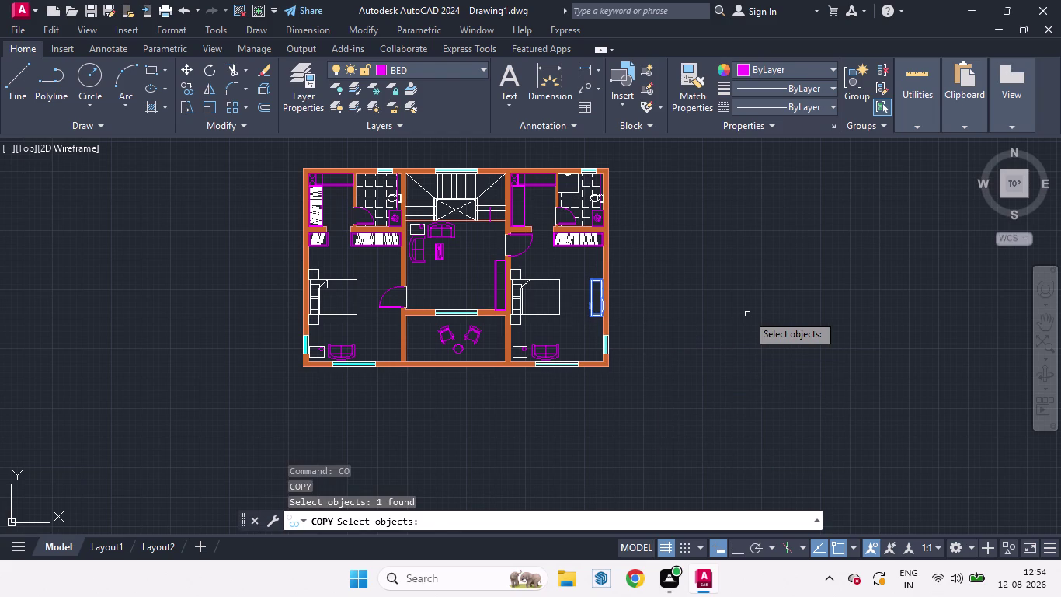
key(Return)
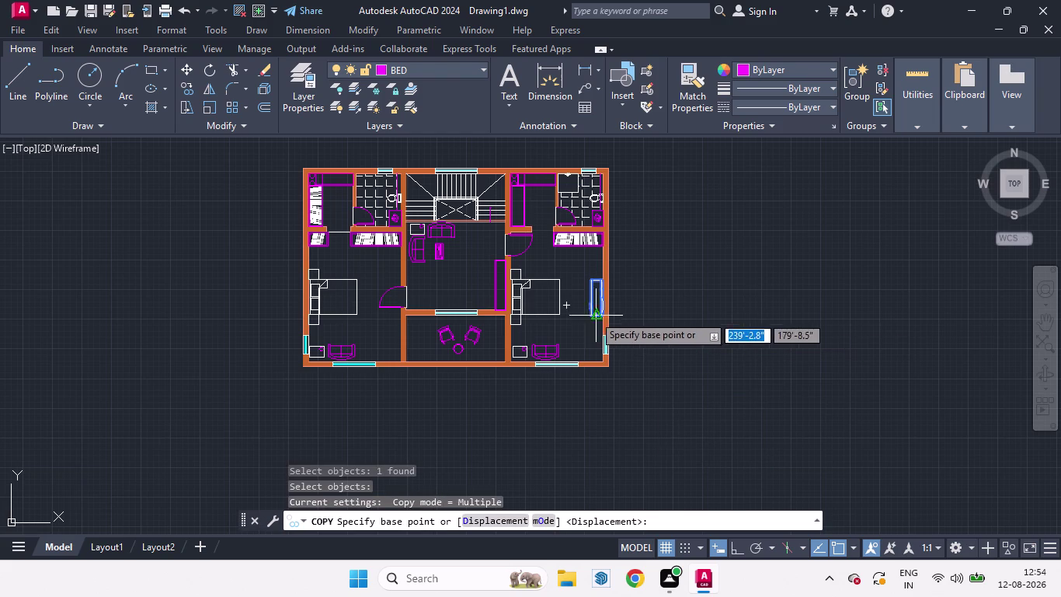
click(586, 311)
scroll(up, 3)
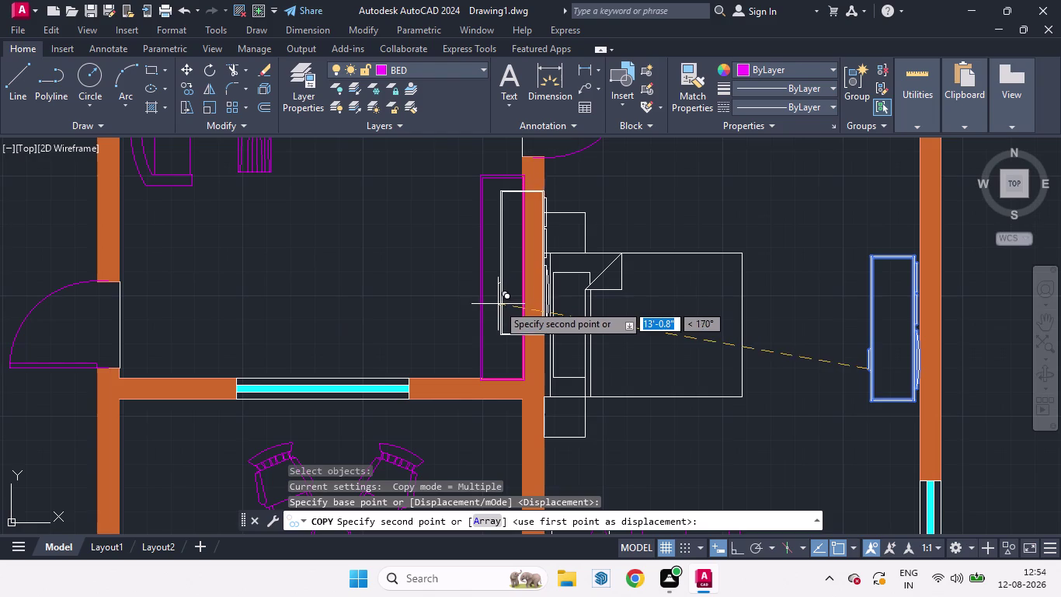
scroll(up, 3)
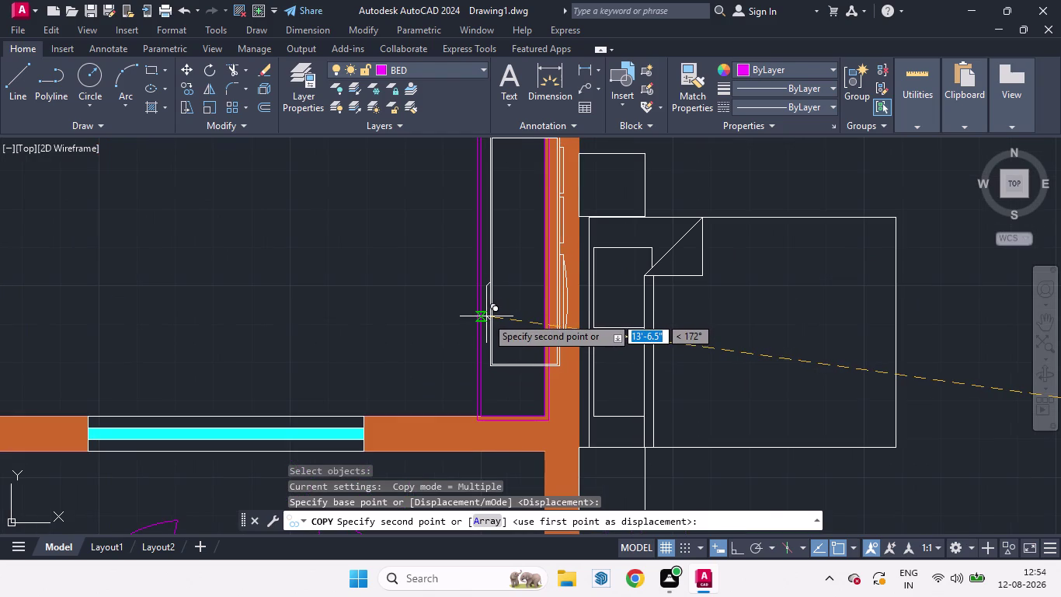
click(487, 316)
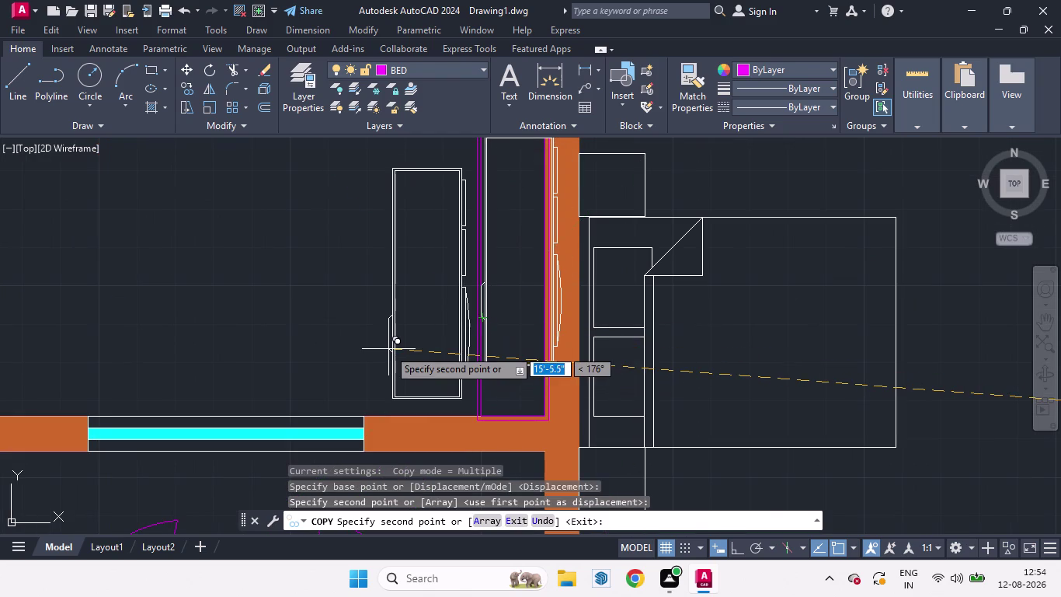
key(space)
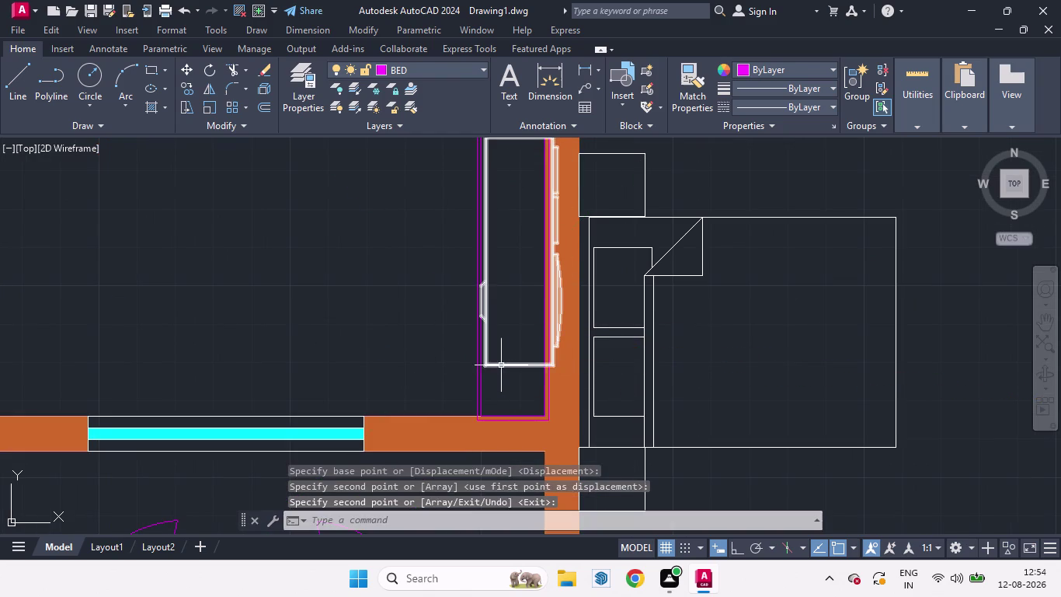
Scale the copied cupboard down to fit the niche.
click(501, 365)
text(SC)
key(Return)
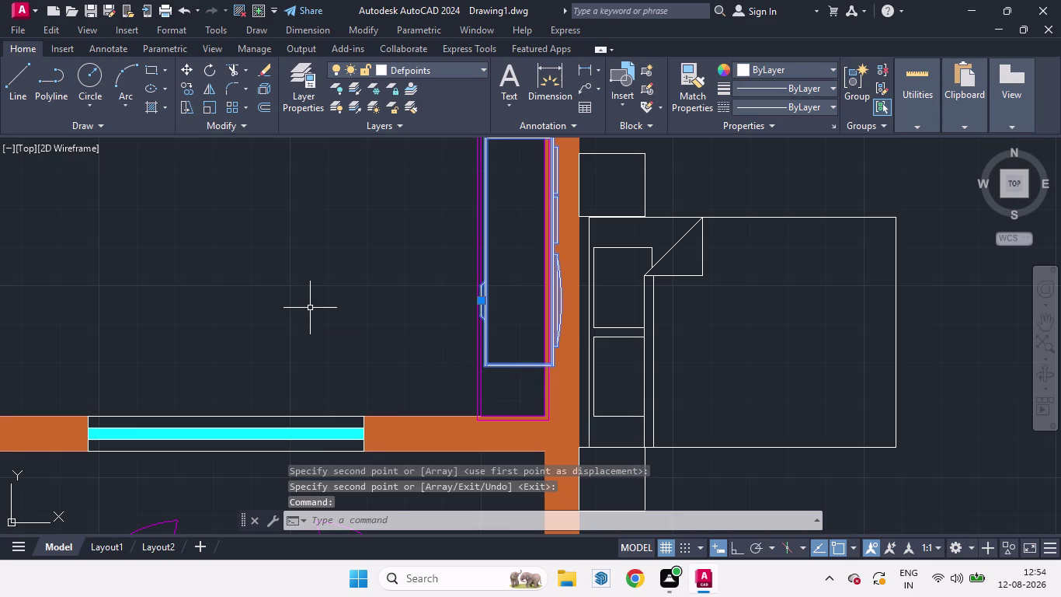
click(486, 361)
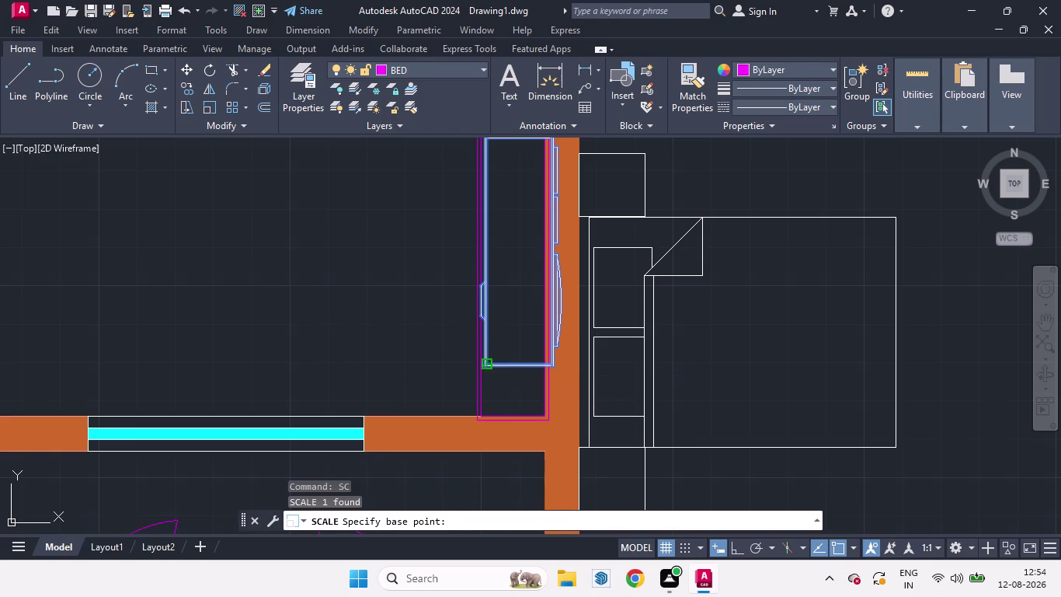
click(522, 301)
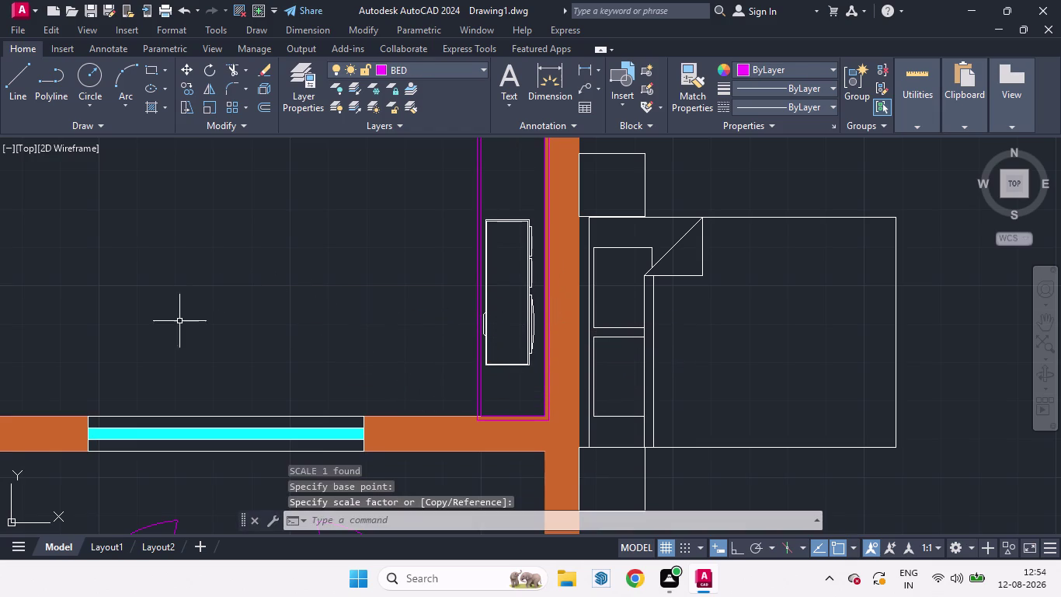
Move the shrunken cupboard higher inside the niche.
click(529, 344)
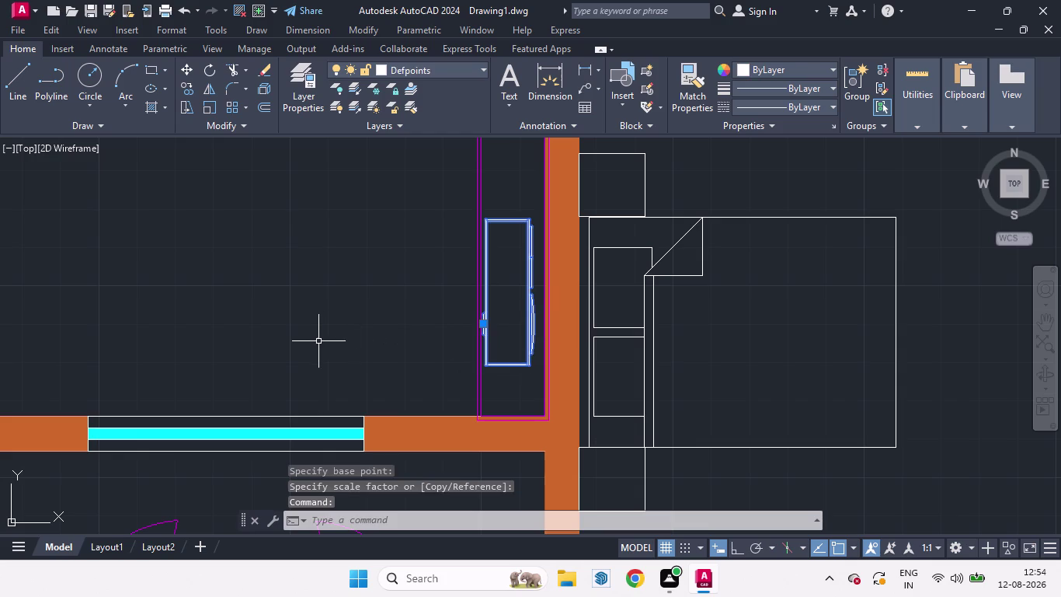
key(m)
key(Return)
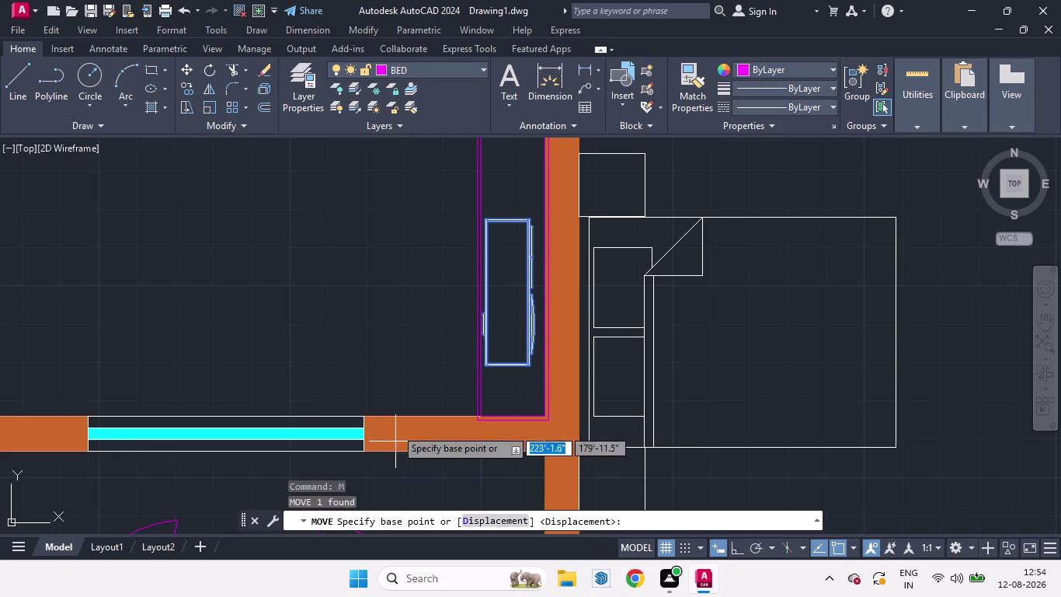
click(488, 364)
scroll(down, 3)
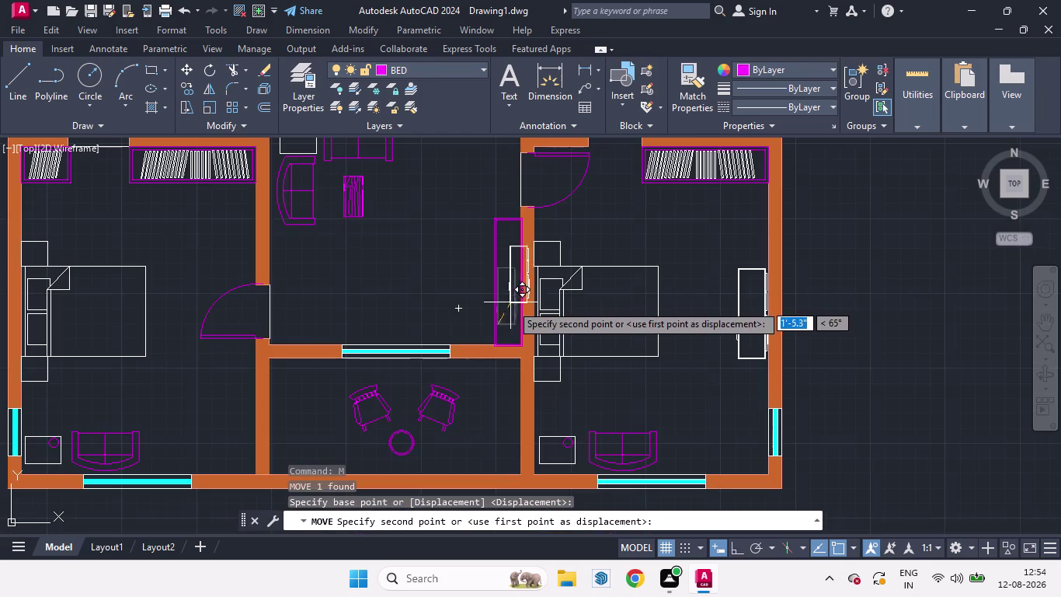
scroll(up, 3)
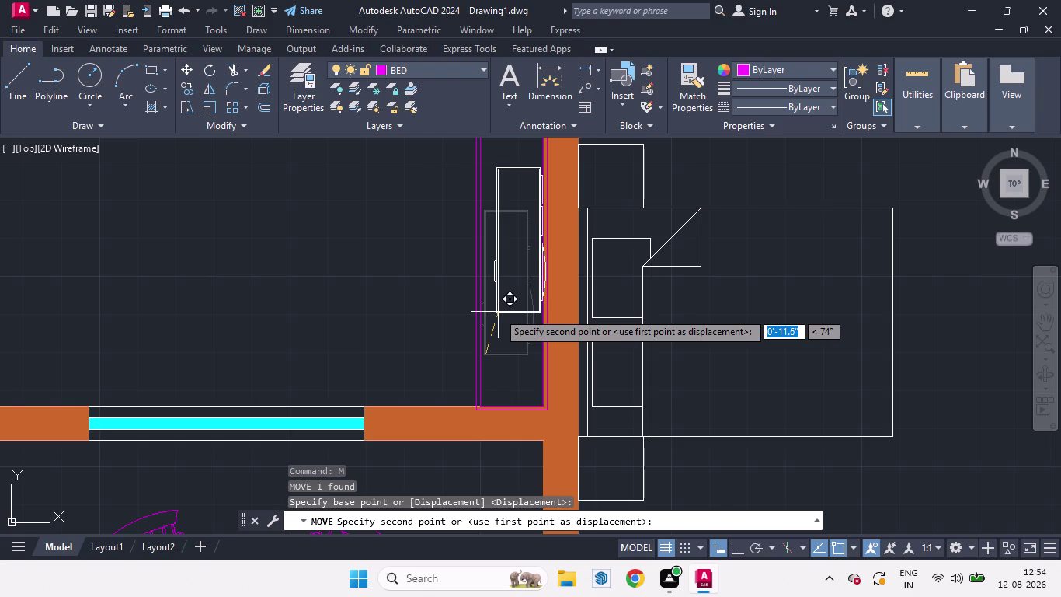
click(496, 310)
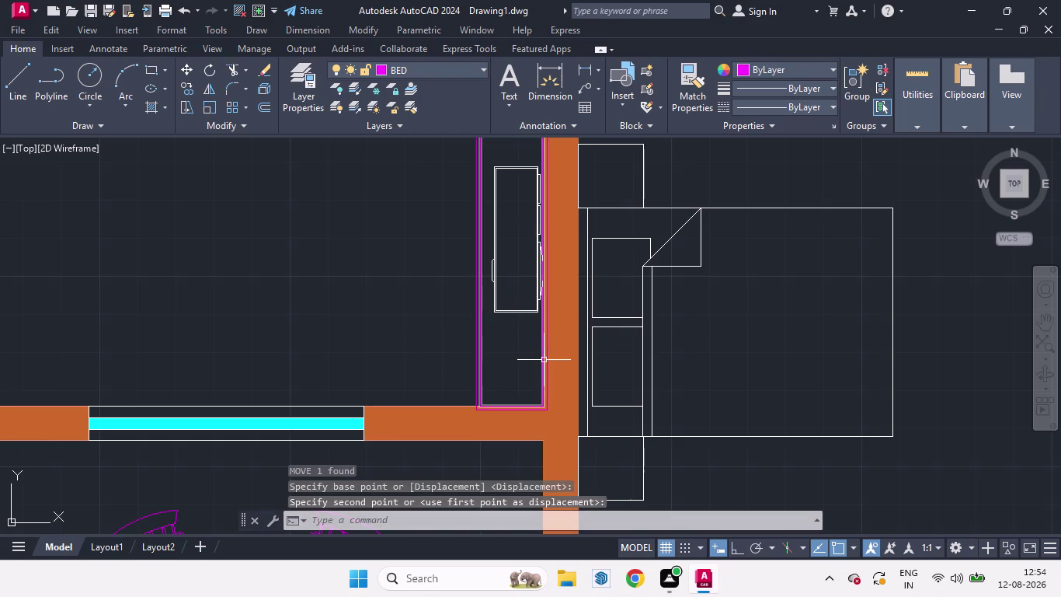
Explode the niche outline and delete two of its edges, including the bottom.
click(476, 360)
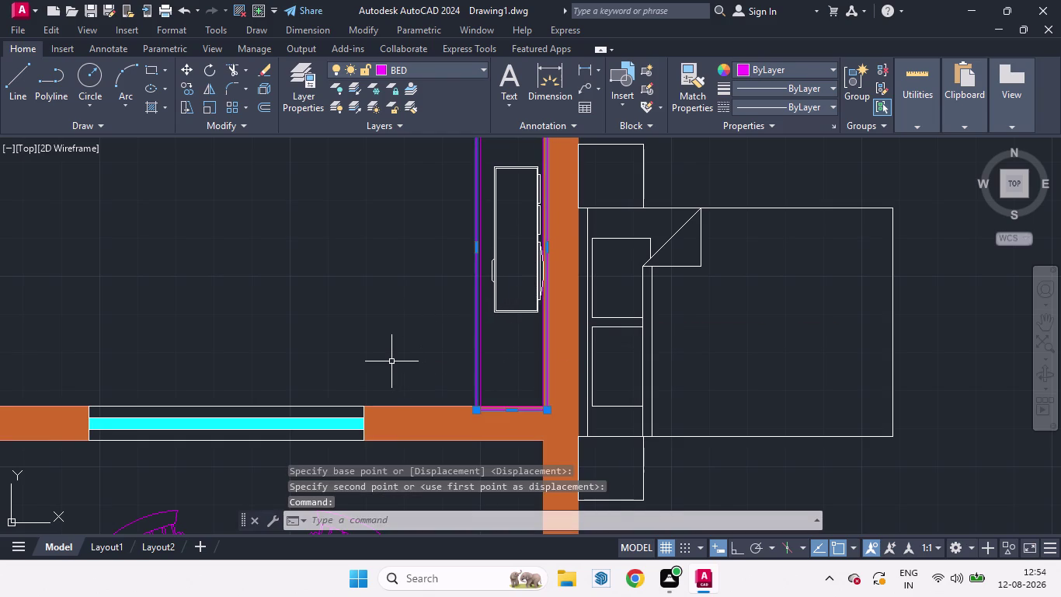
key(x)
key(Return)
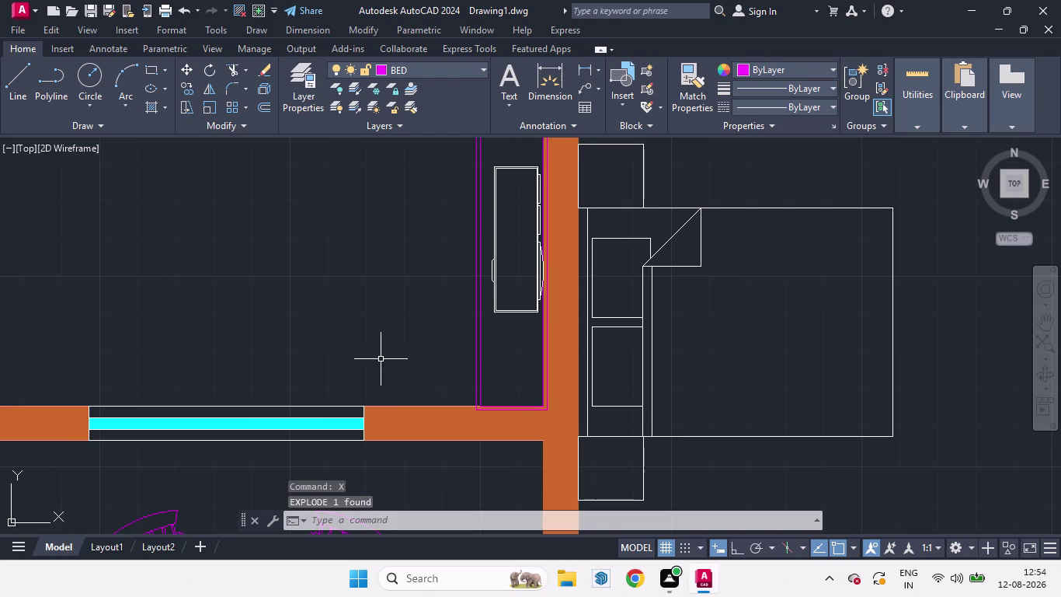
click(548, 356)
key(Delete)
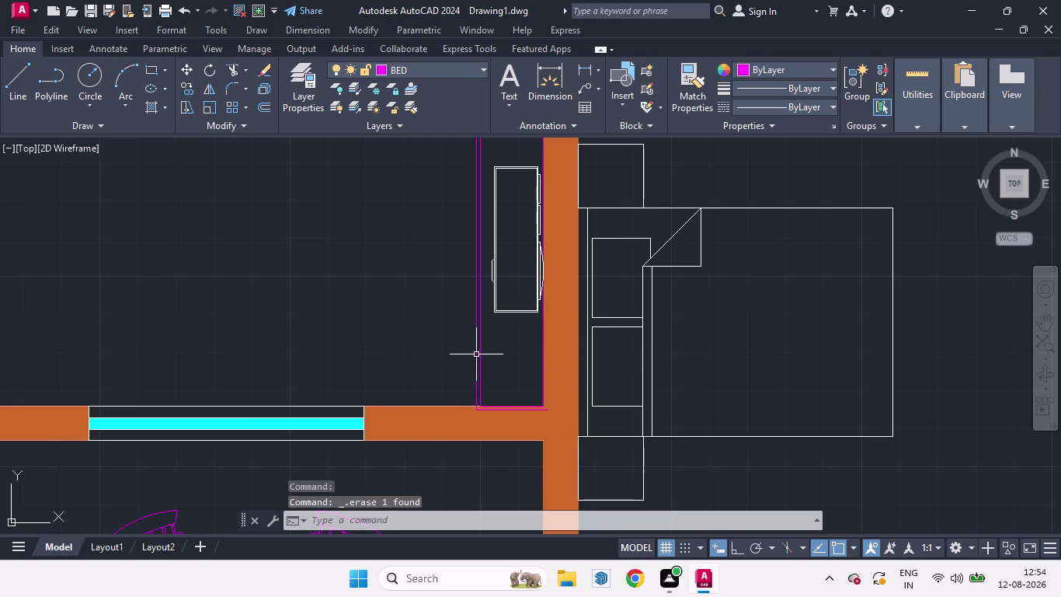
click(491, 409)
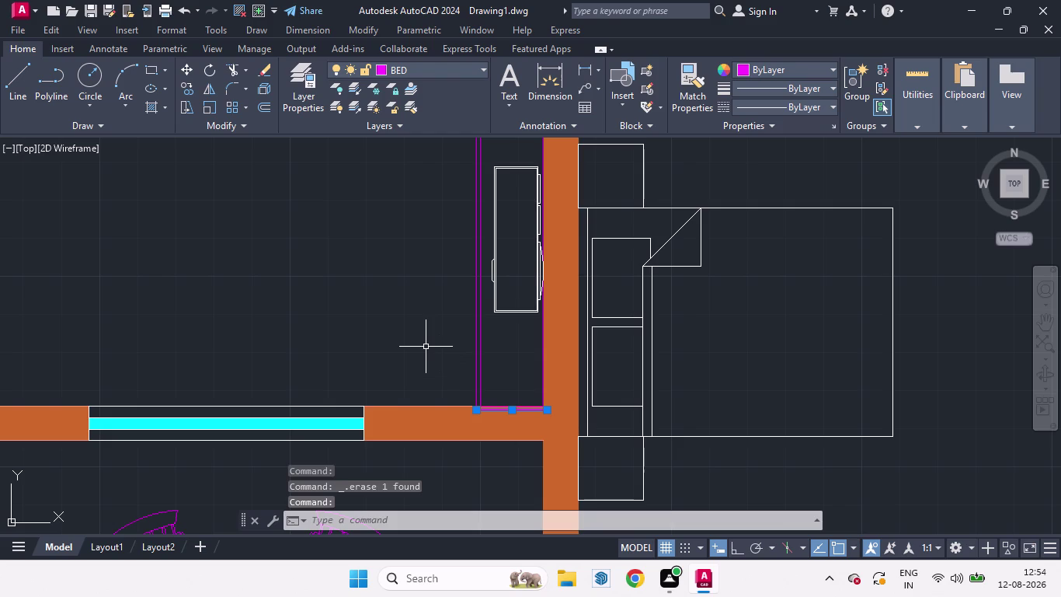
key(Delete)
scroll(down, 3)
scroll(down, 3)
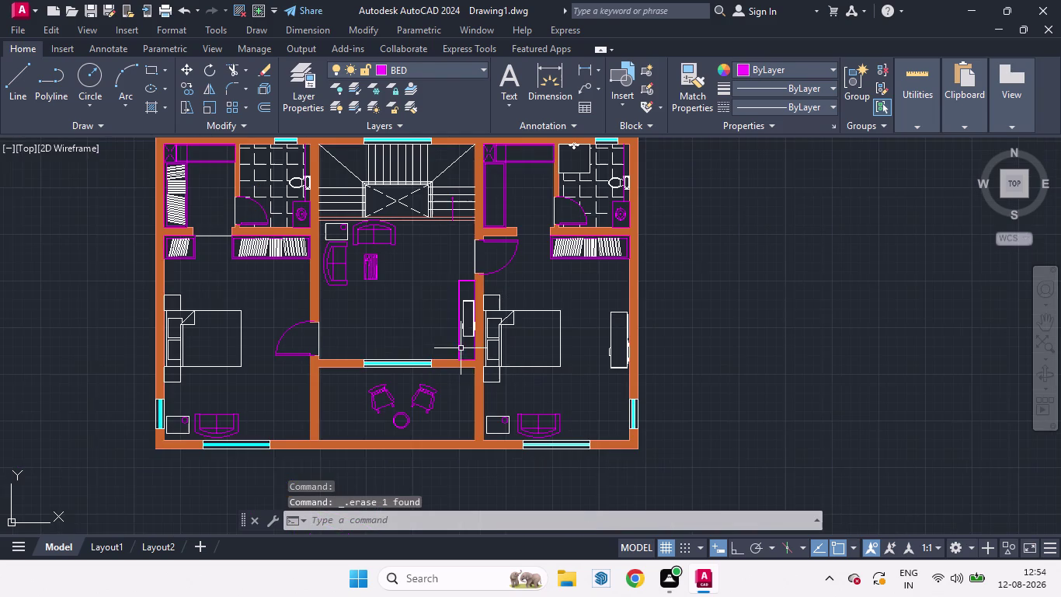
middle_drag(388, 341, 407, 313)
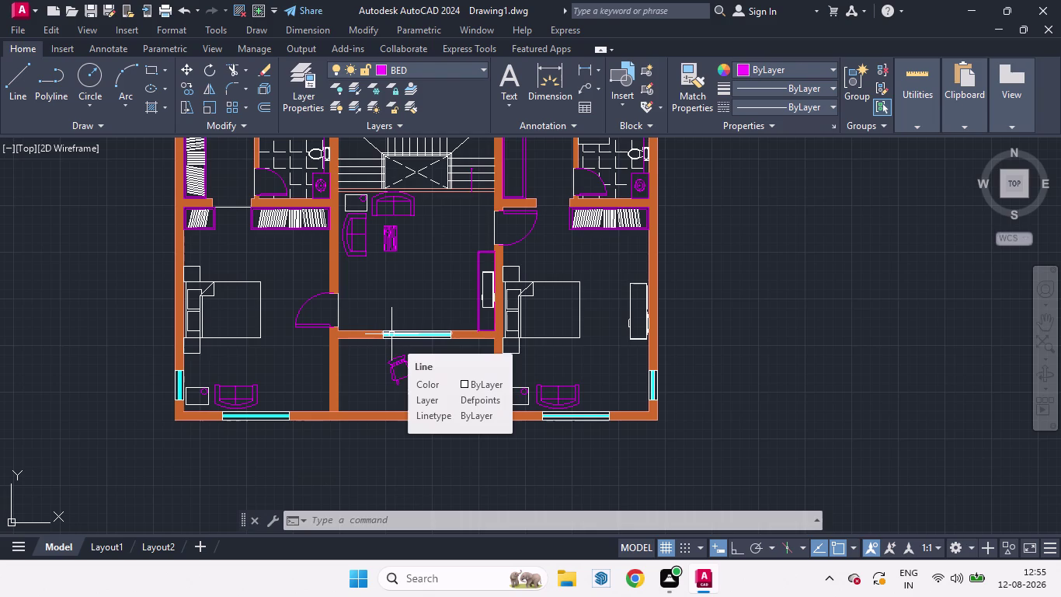
middle_drag(368, 391, 372, 390)
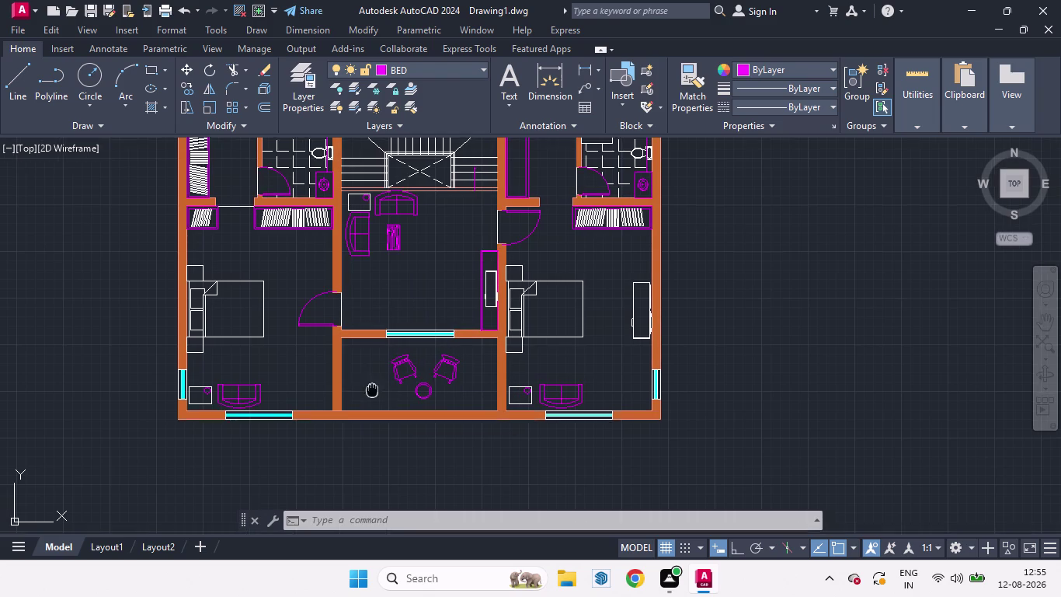
middle_drag(372, 390, 417, 394)
scroll(up, 3)
scroll(down, 3)
scroll(up, 3)
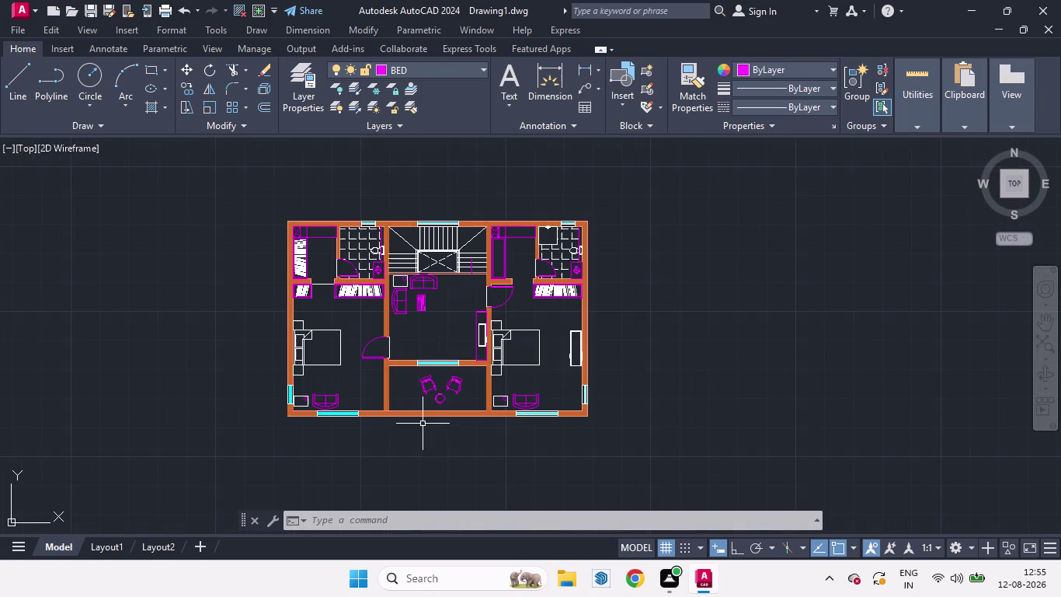
middle_drag(415, 422, 401, 408)
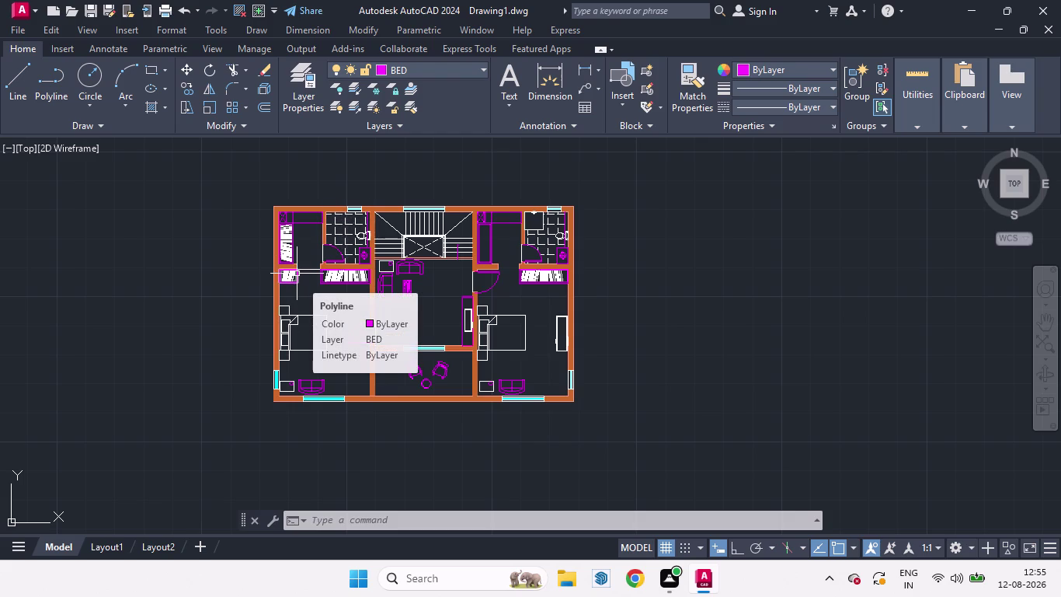
scroll(up, 3)
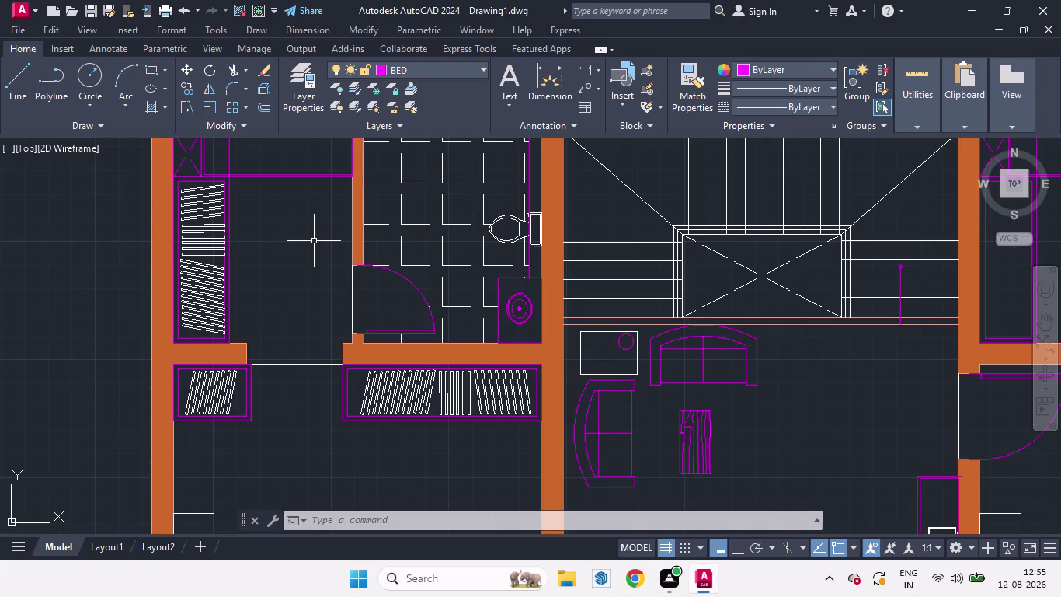
Place a single-line DRESS label in the dressing area.
text(DT)
key(Return)
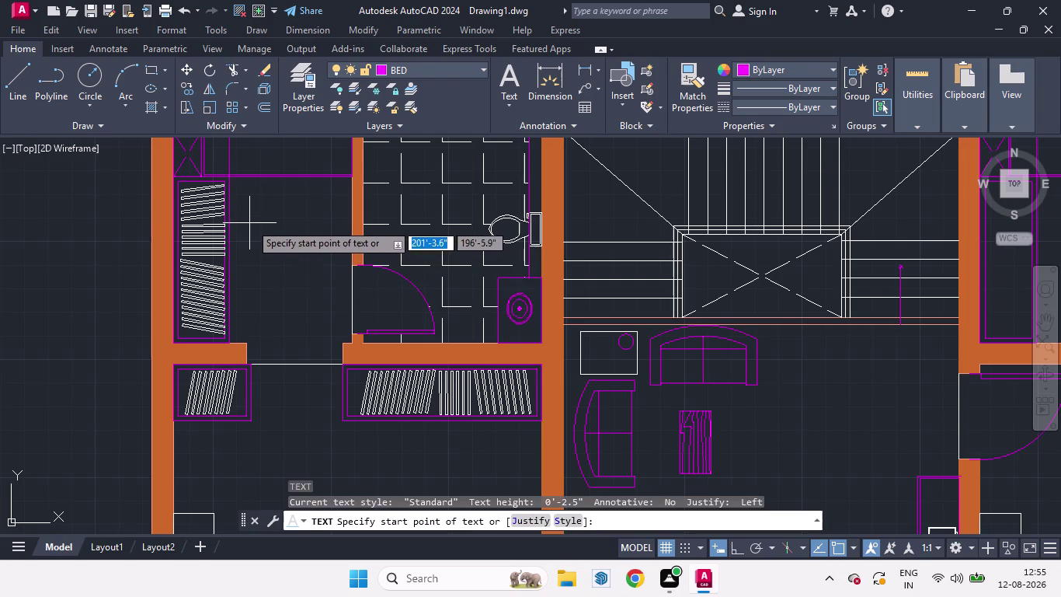
click(253, 219)
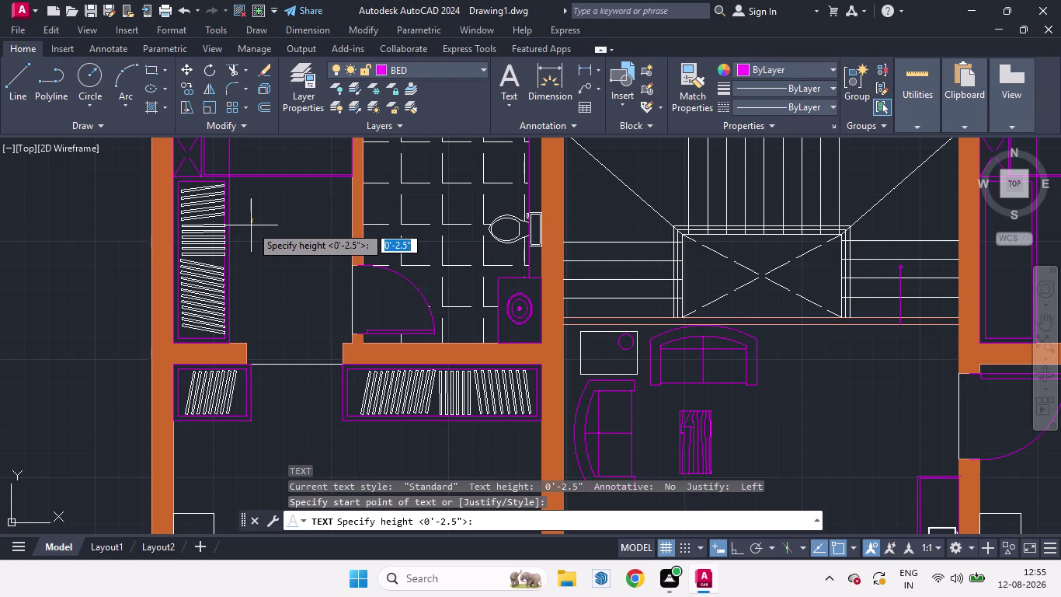
key(8)
key(Return)
key(Return)
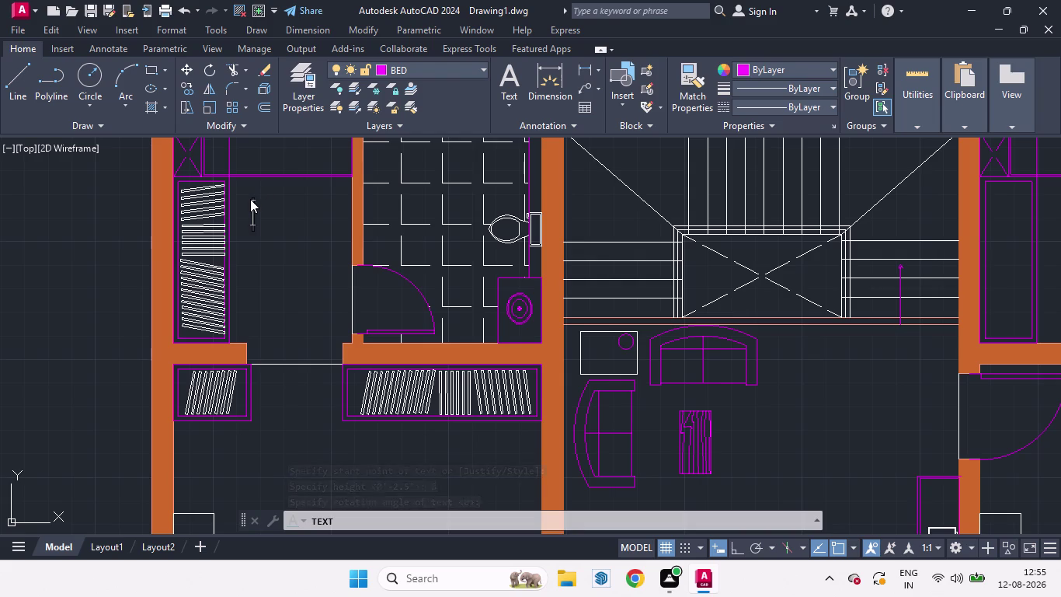
text(DRE)
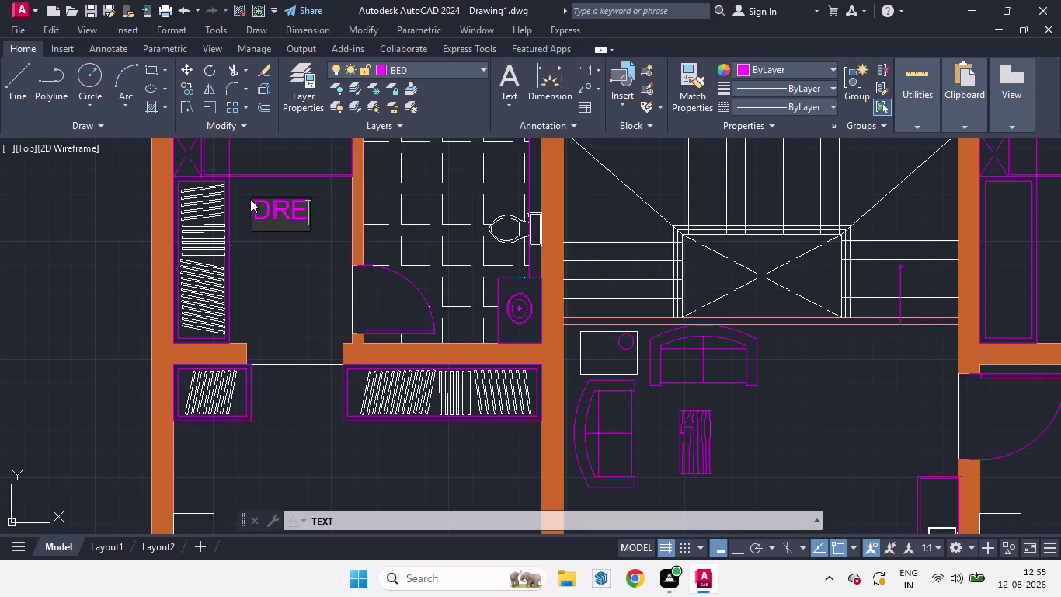
text(SS)
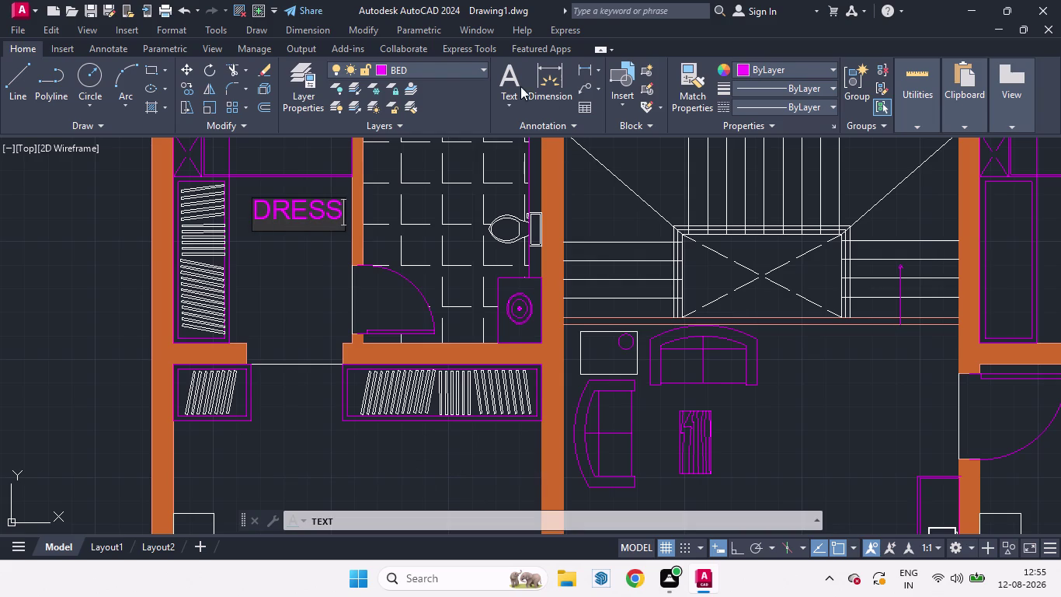
click(482, 70)
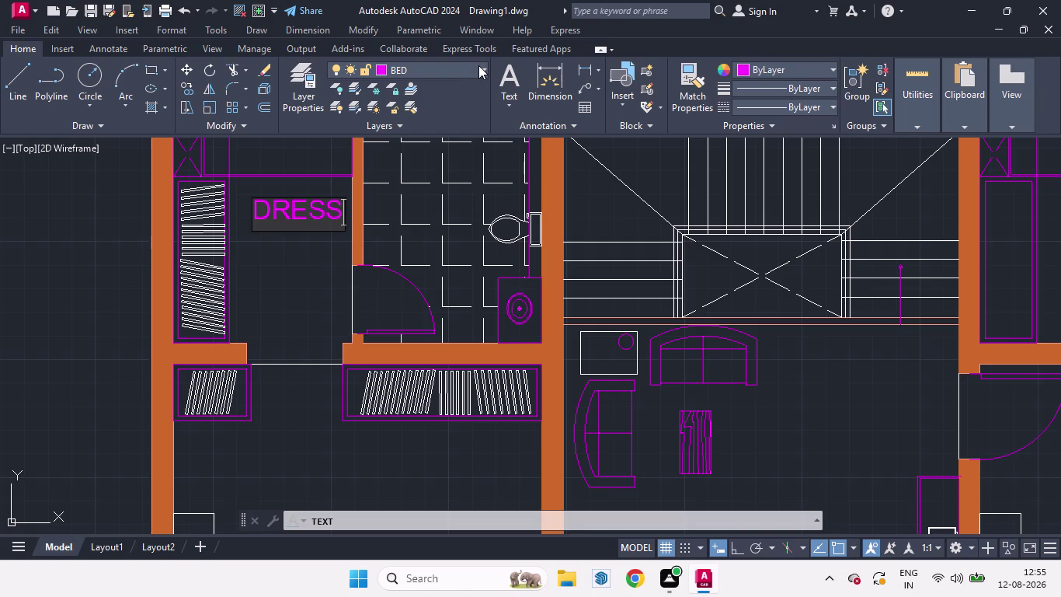
click(481, 66)
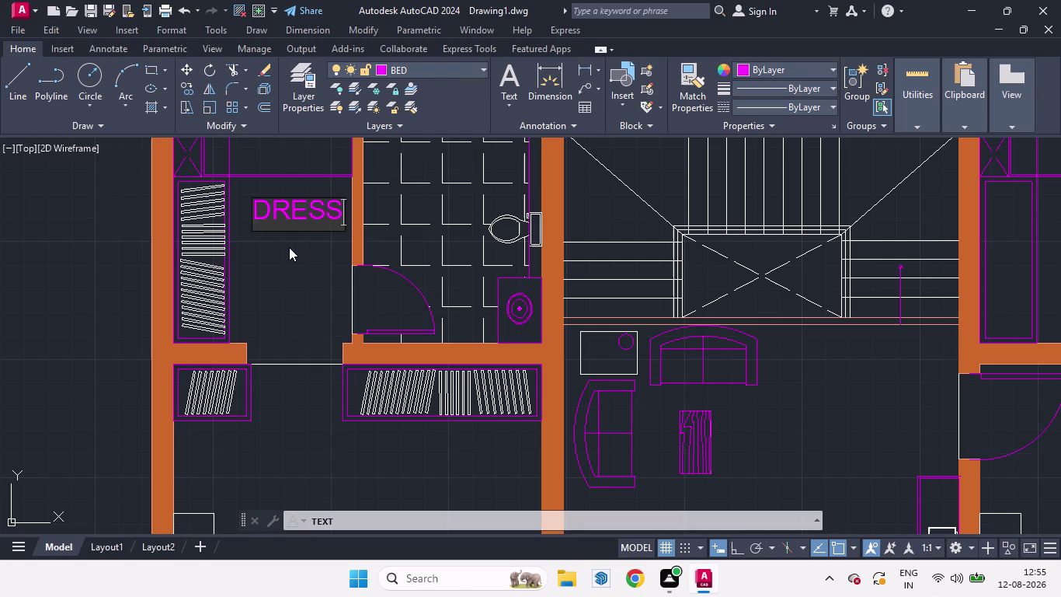
Add the size line 6'4"X7'6" beneath DRESS and select both lines.
key(Return)
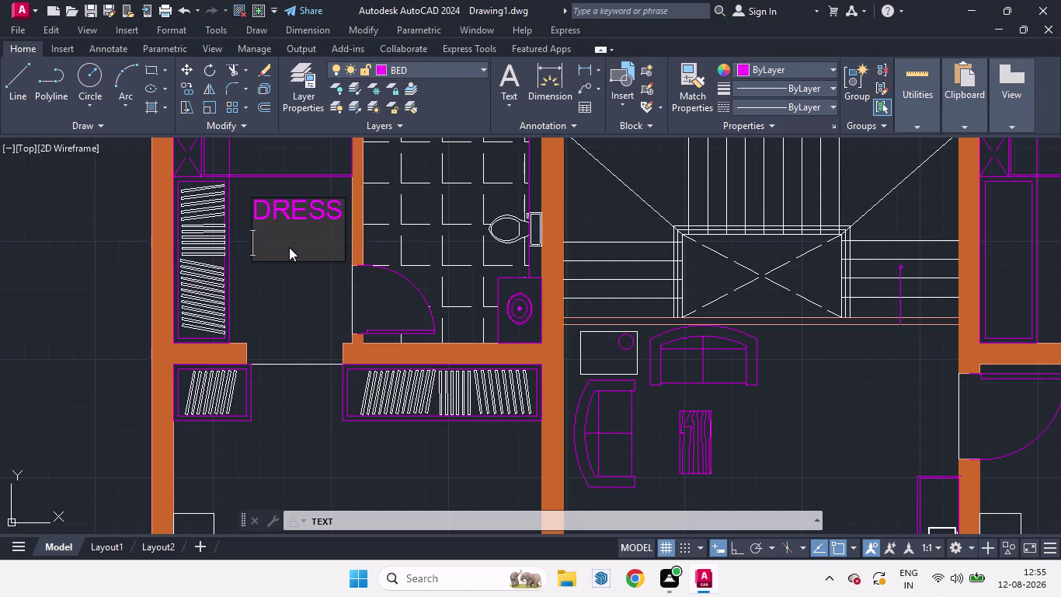
text(6)
text('4X)
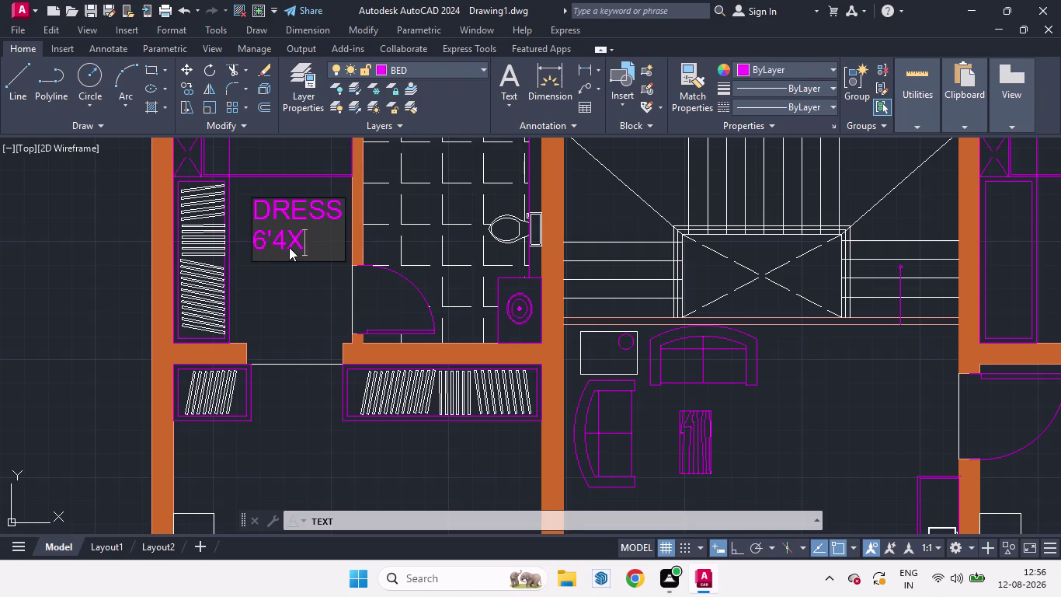
text(7)
text(')
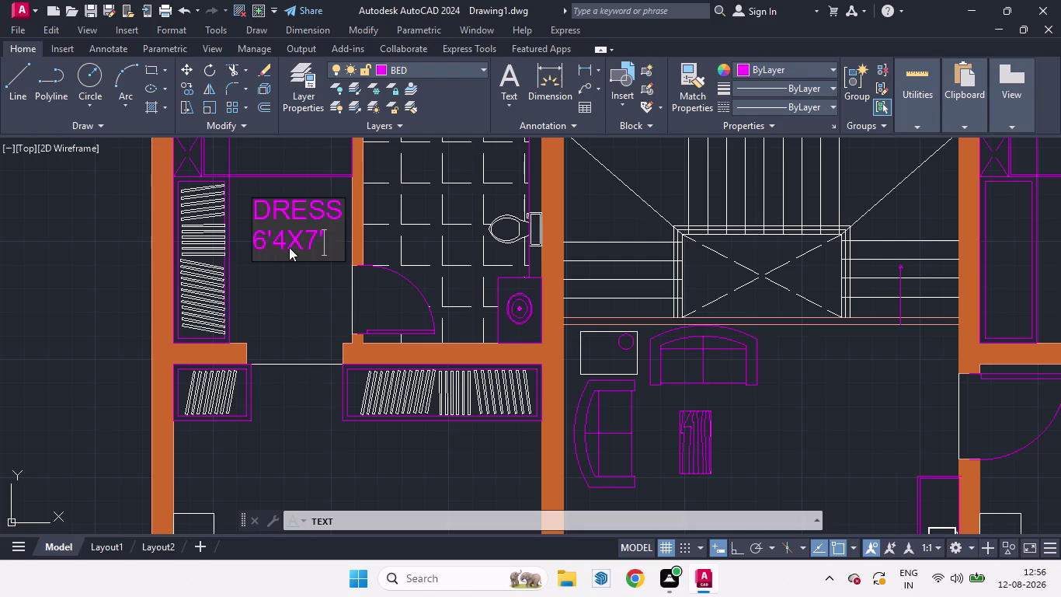
key(6)
key(shift+quotedbl)
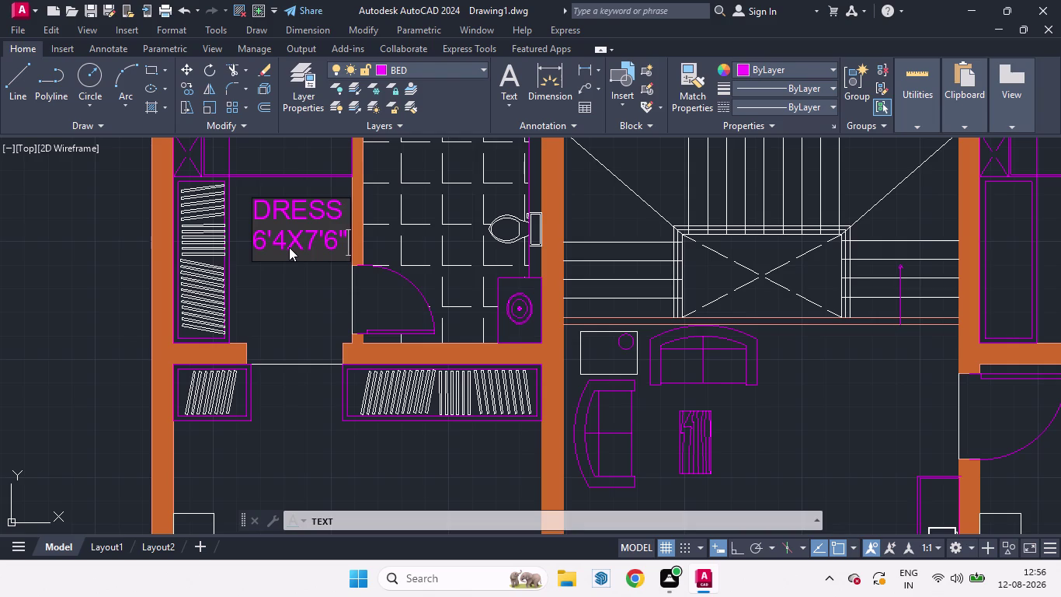
click(288, 235)
key(shift+quotedbl)
click(89, 252)
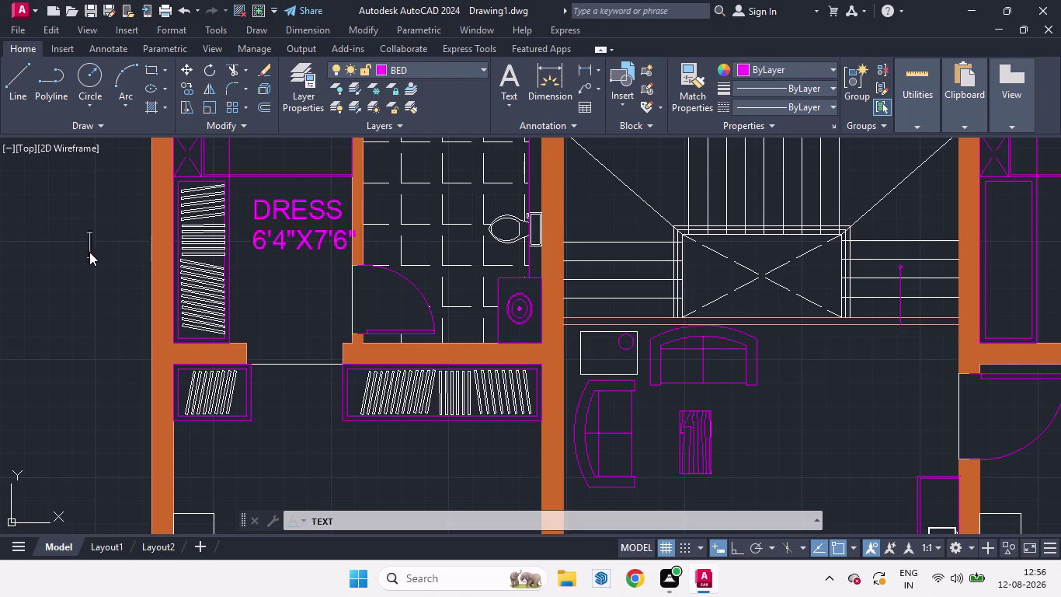
key(Escape)
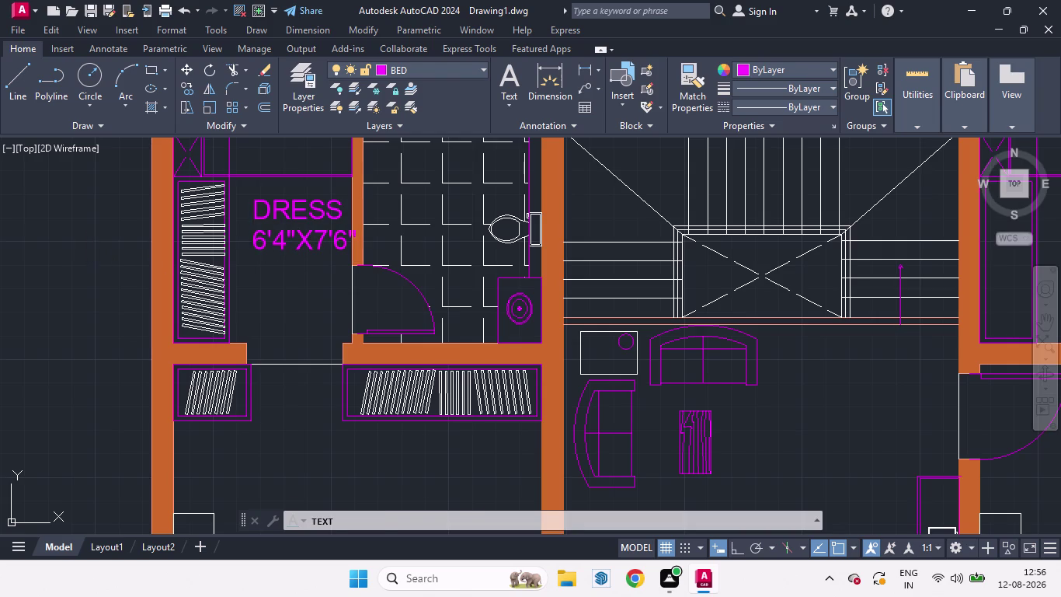
click(307, 245)
click(299, 209)
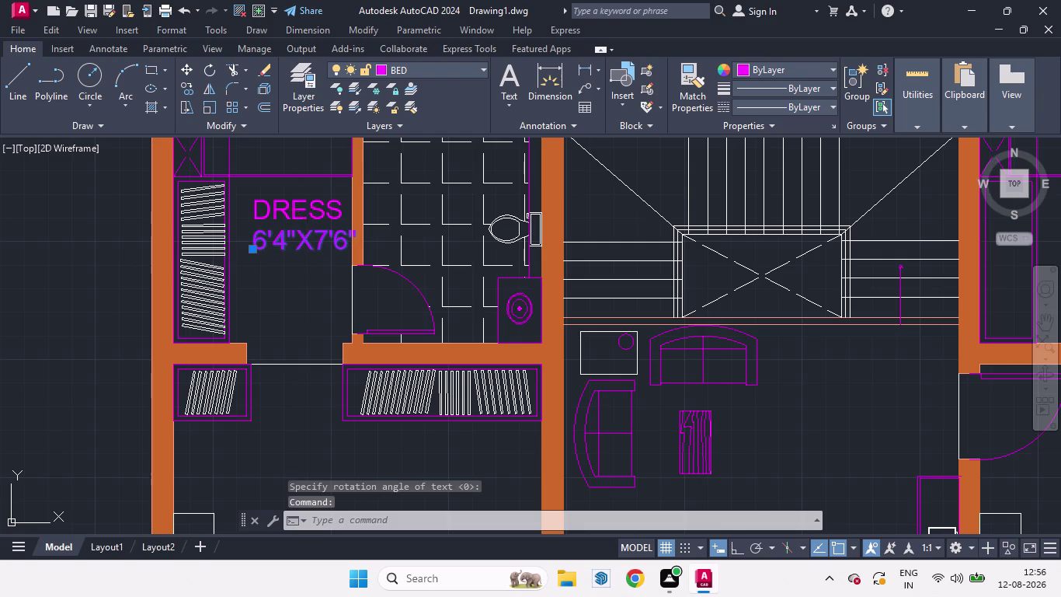
Scale the DRESS label down slightly from its left edge.
text(SC)
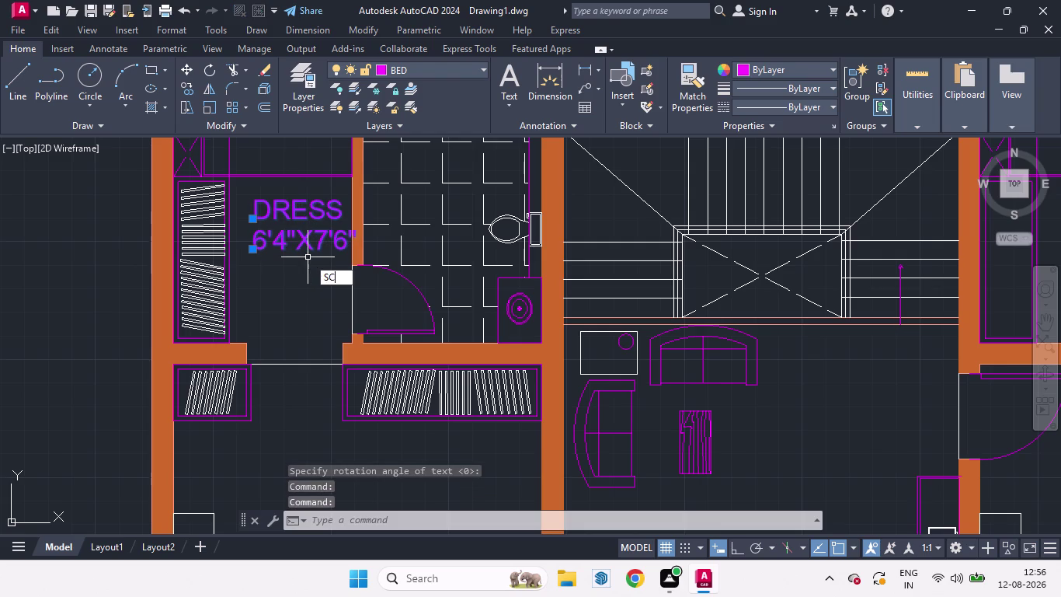
key(Return)
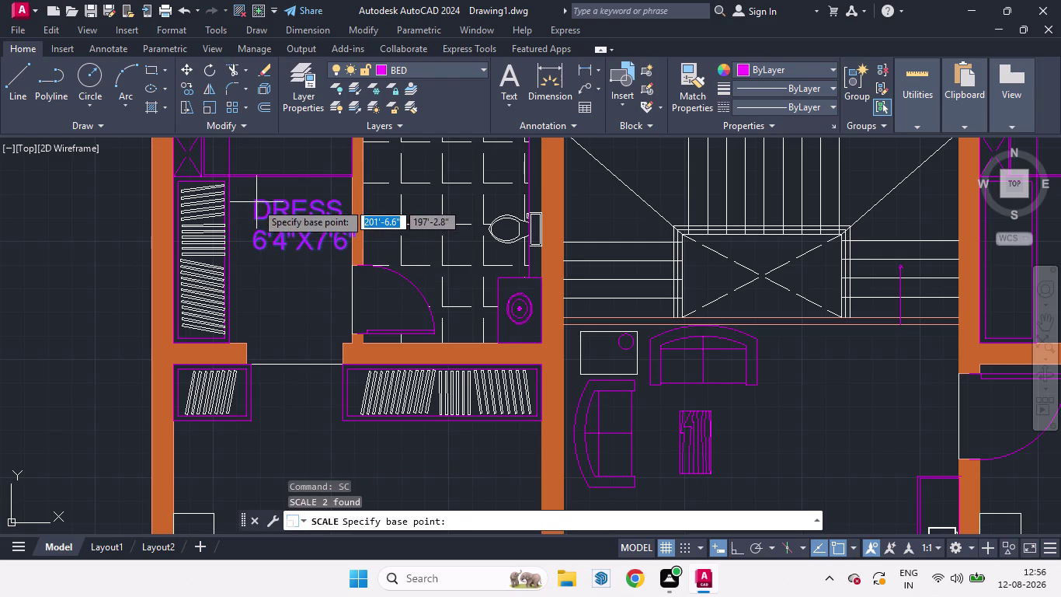
click(255, 200)
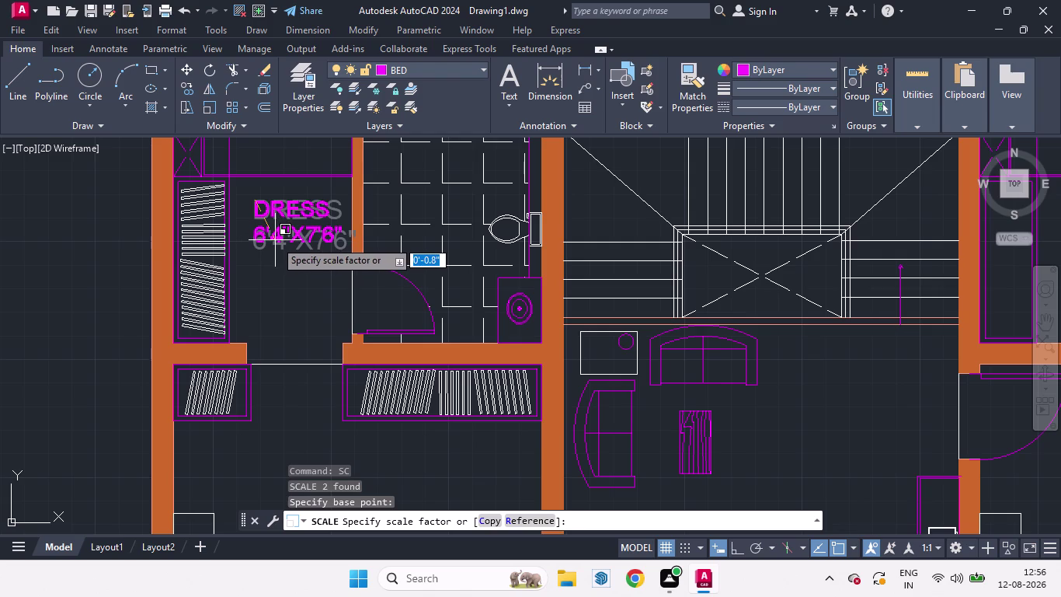
click(275, 240)
click(270, 215)
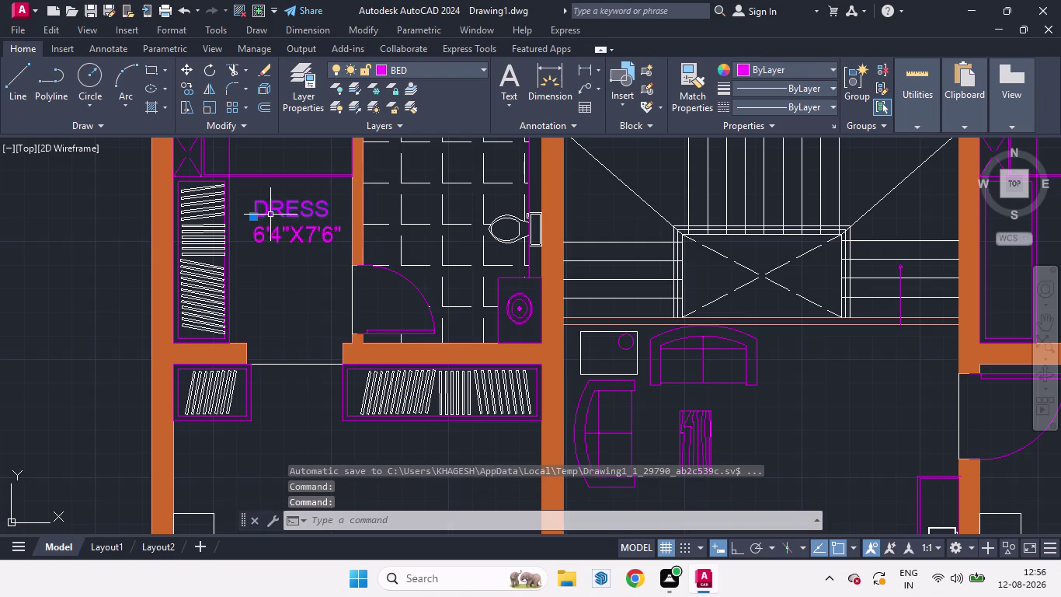
click(272, 238)
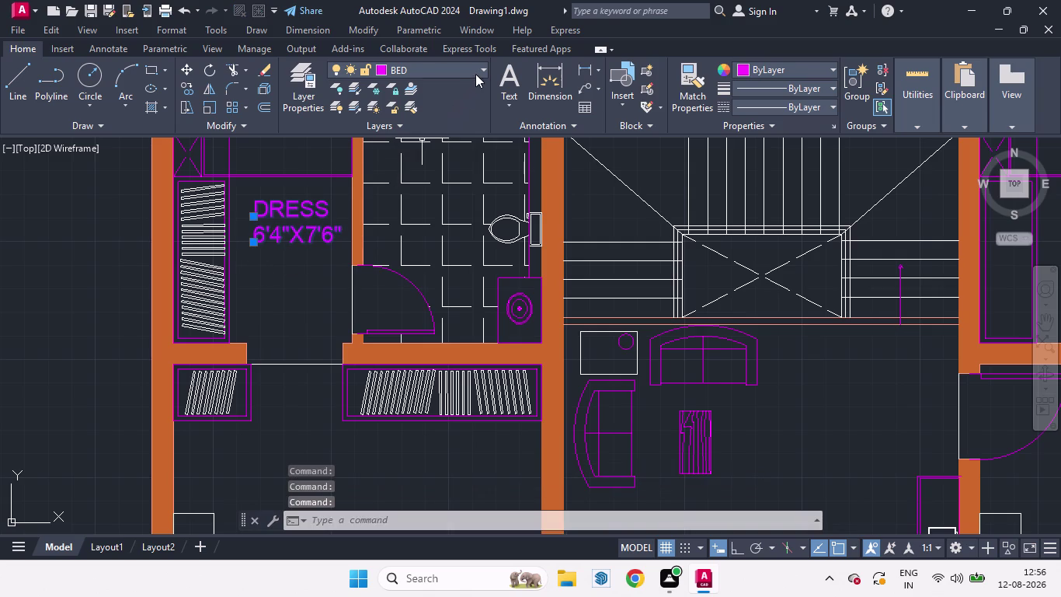
Move the label onto the Defpoints layer.
click(478, 73)
click(416, 123)
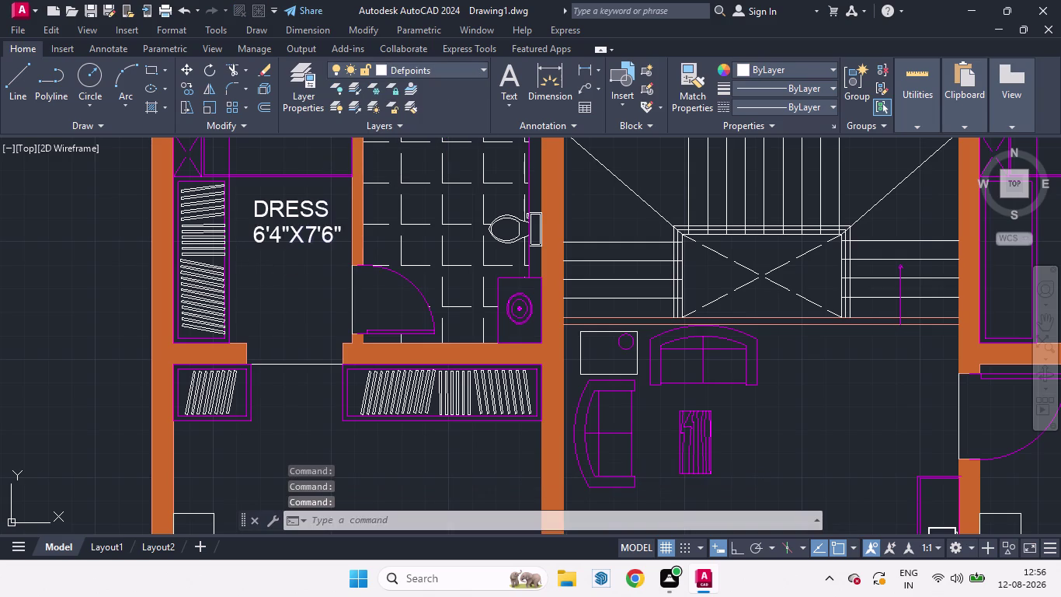
scroll(down, 3)
scroll(up, 3)
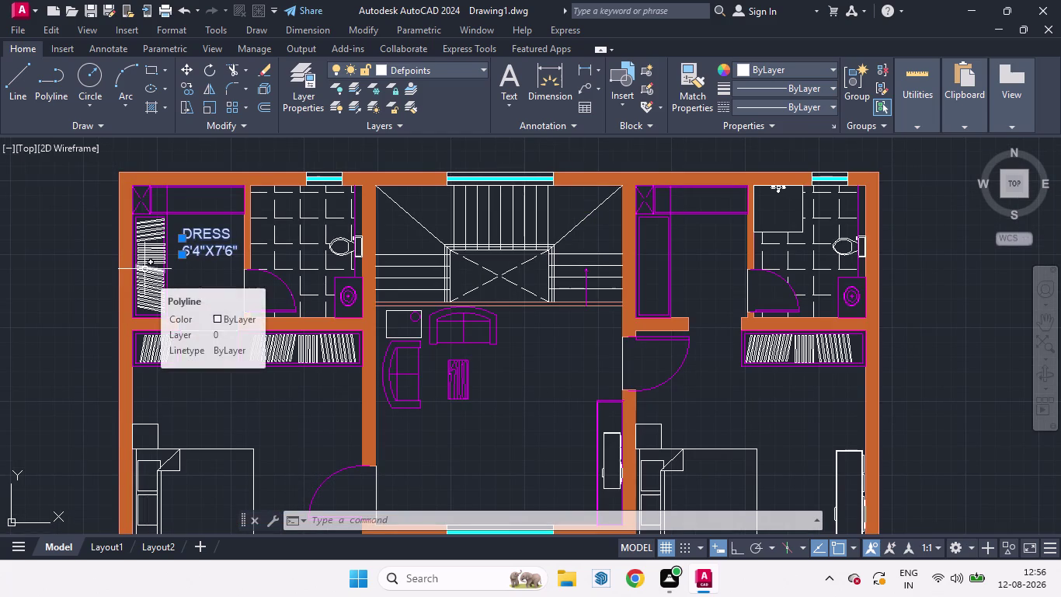
text(CO)
key(Return)
scroll(up, 3)
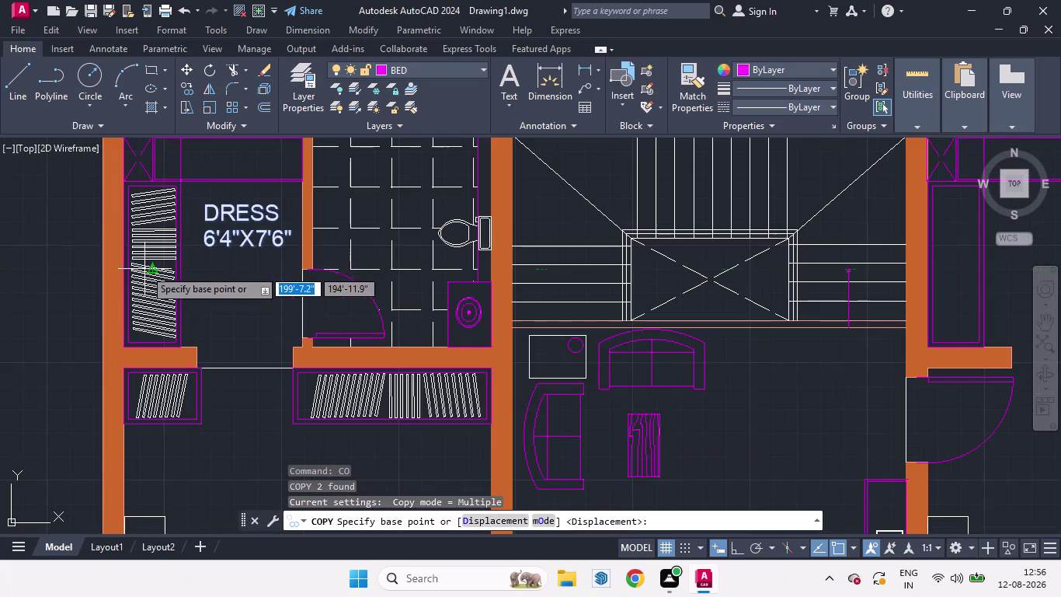
Copy the label into the right-hand rooms and left washroom with Ortho off.
click(220, 255)
scroll(down, 3)
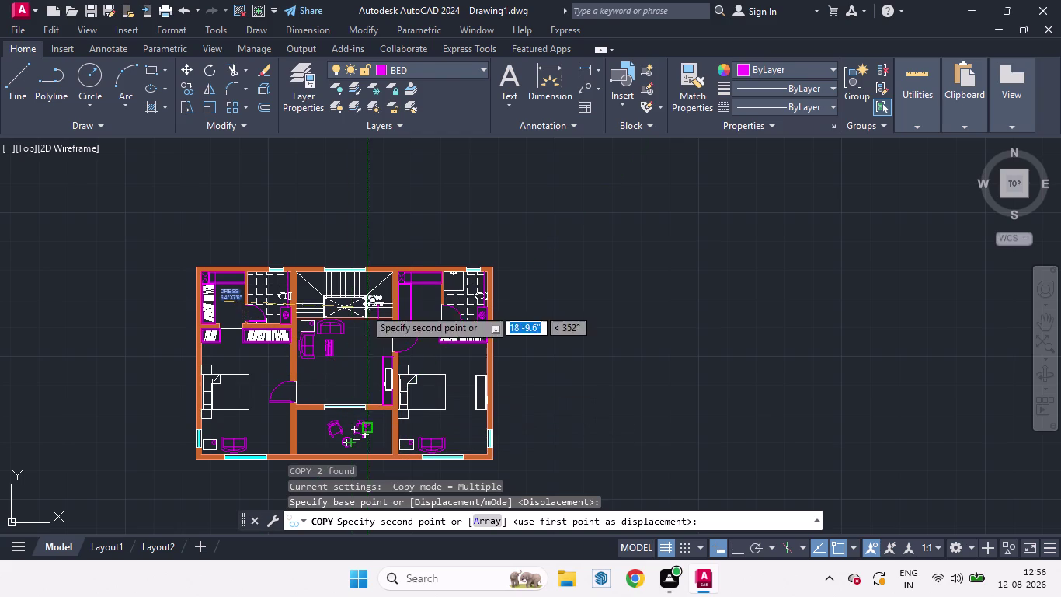
click(738, 548)
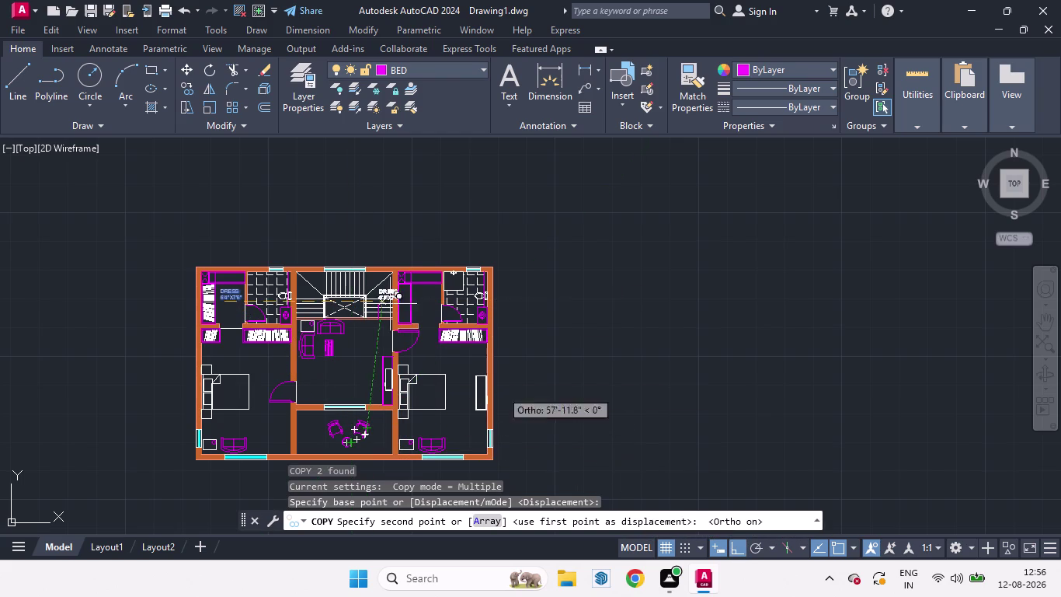
click(420, 307)
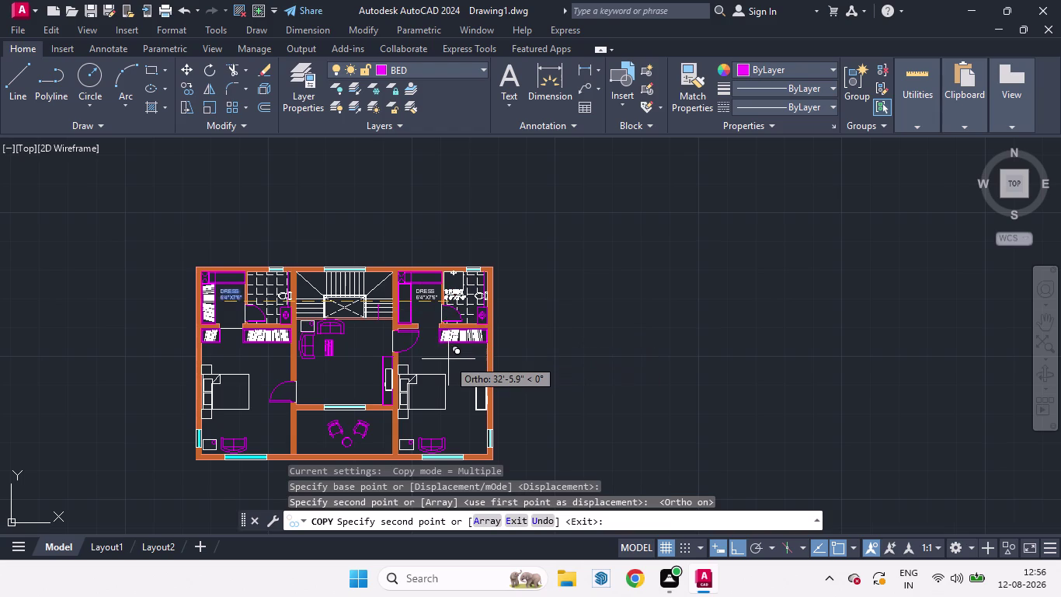
scroll(up, 3)
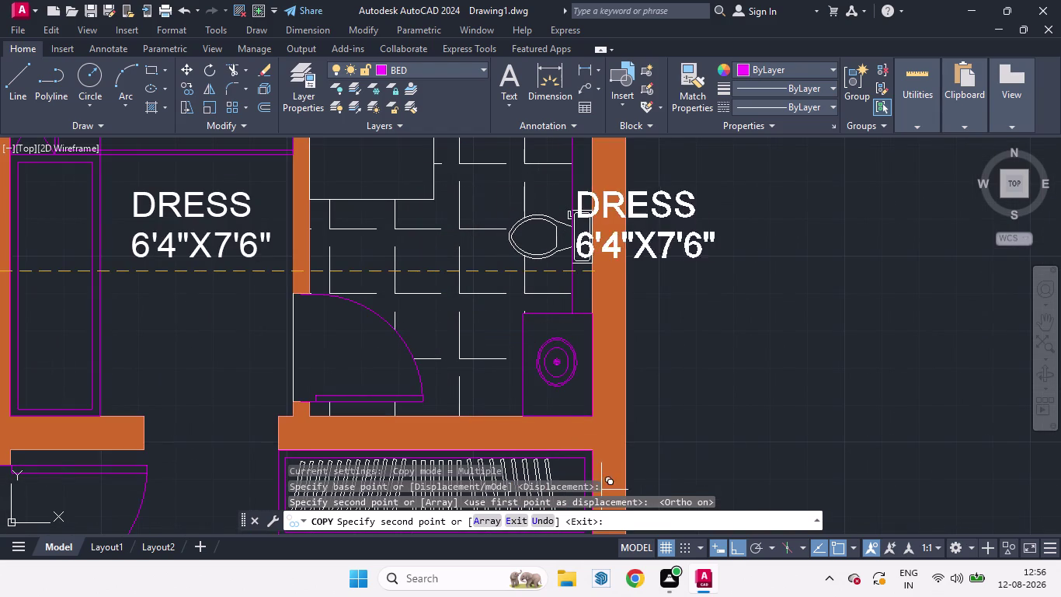
click(733, 552)
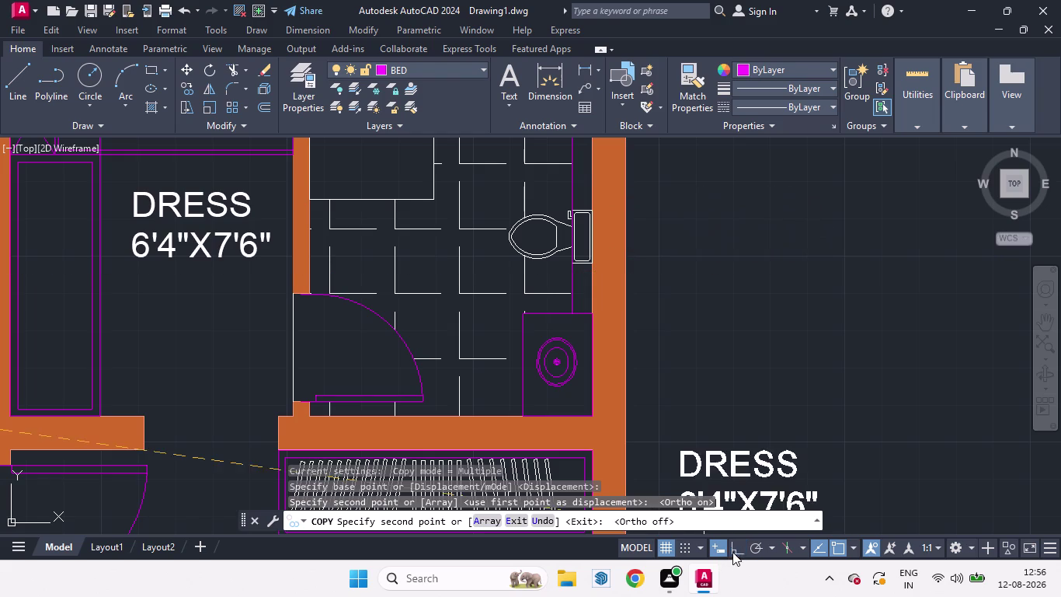
click(396, 305)
scroll(down, 3)
scroll(up, 3)
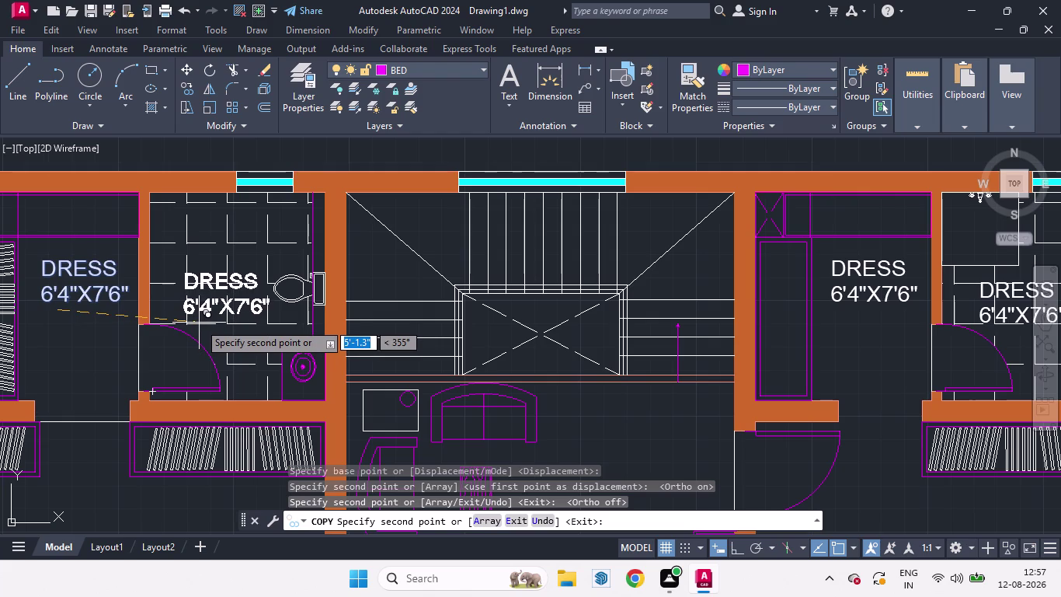
click(198, 322)
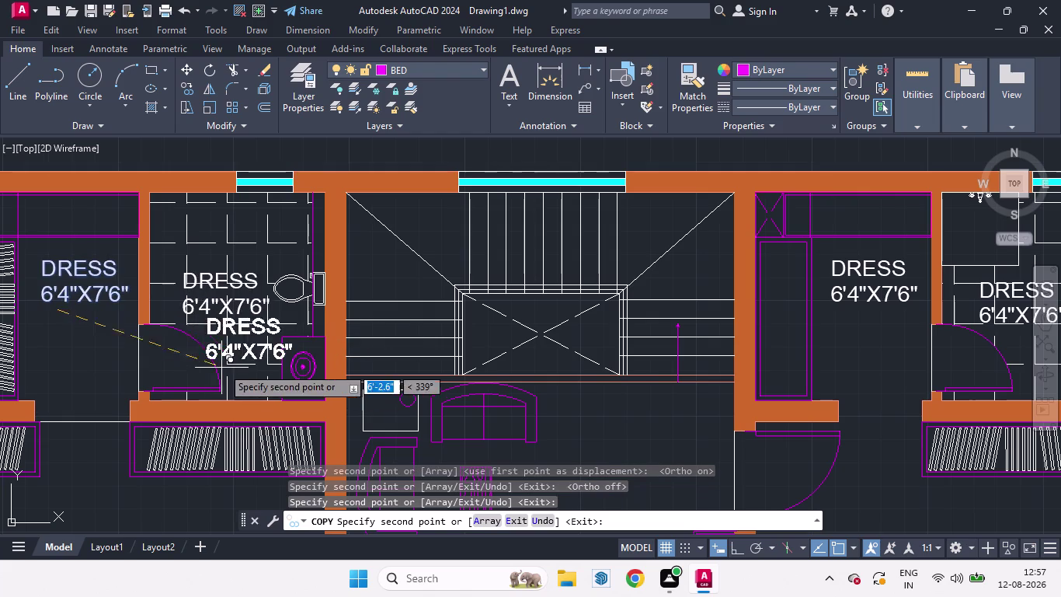
Place label copies in both bedrooms, central hall, bottom middle room and below the plan.
scroll(down, 3)
scroll(down, 3)
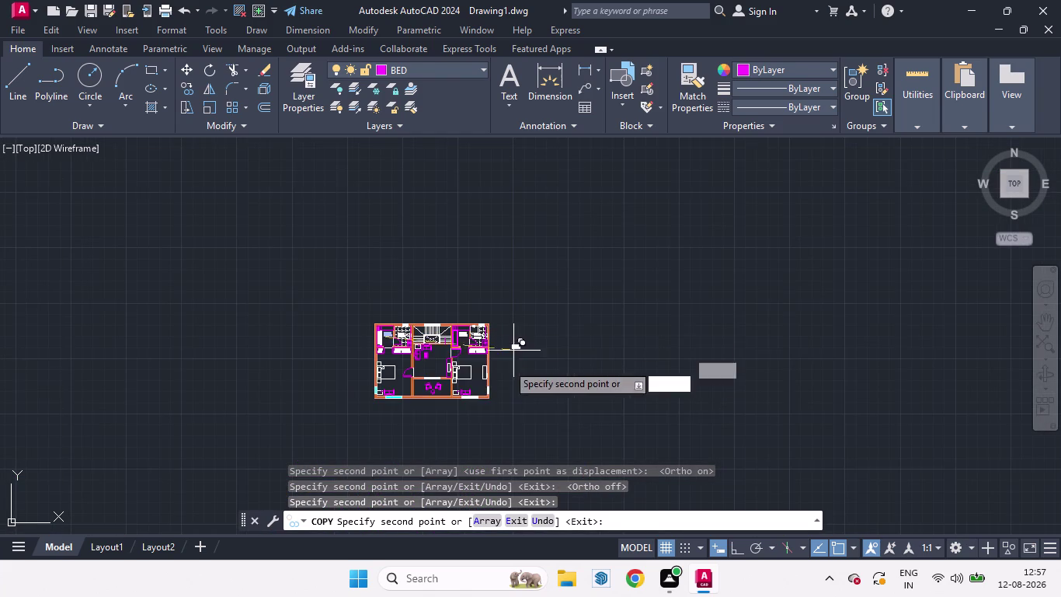
scroll(up, 3)
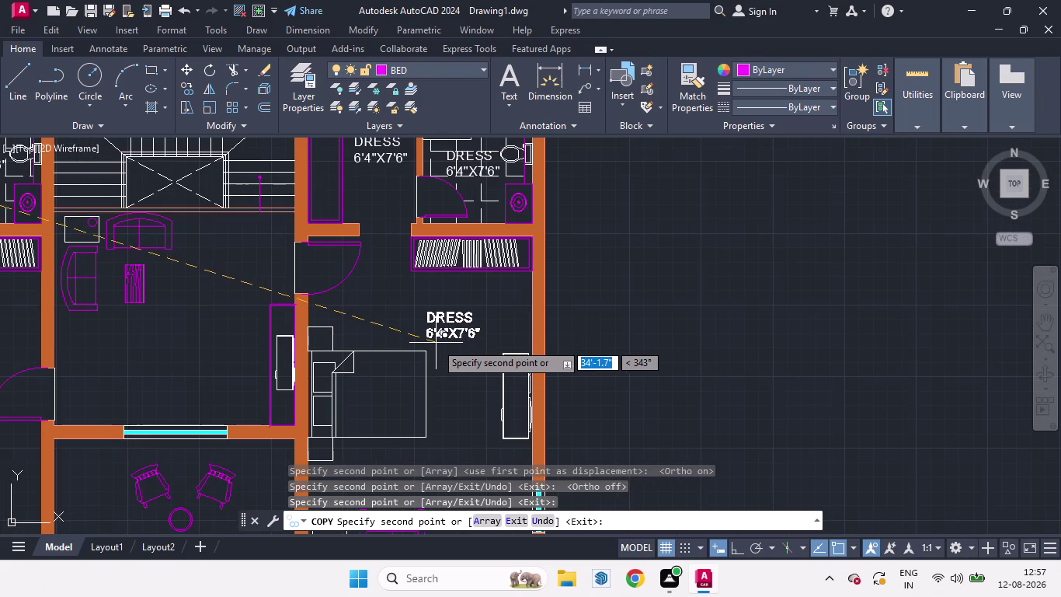
click(436, 343)
scroll(down, 3)
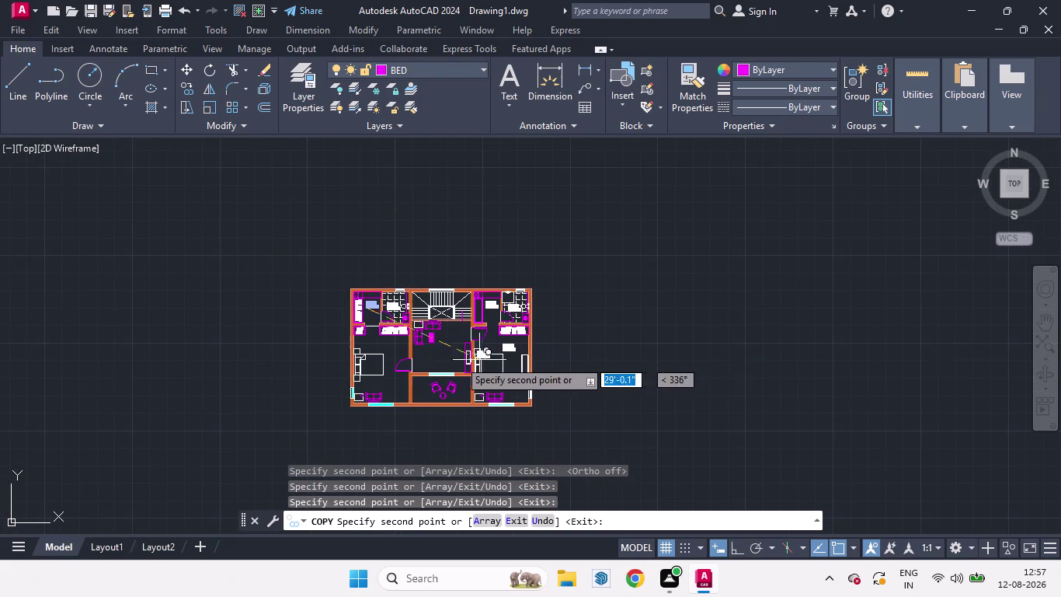
scroll(up, 3)
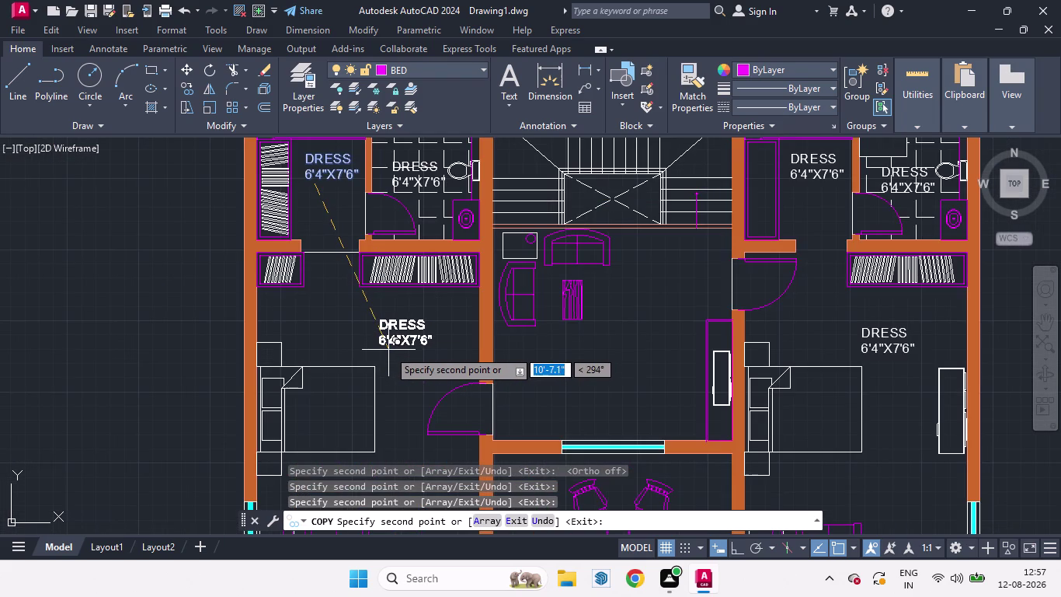
click(389, 356)
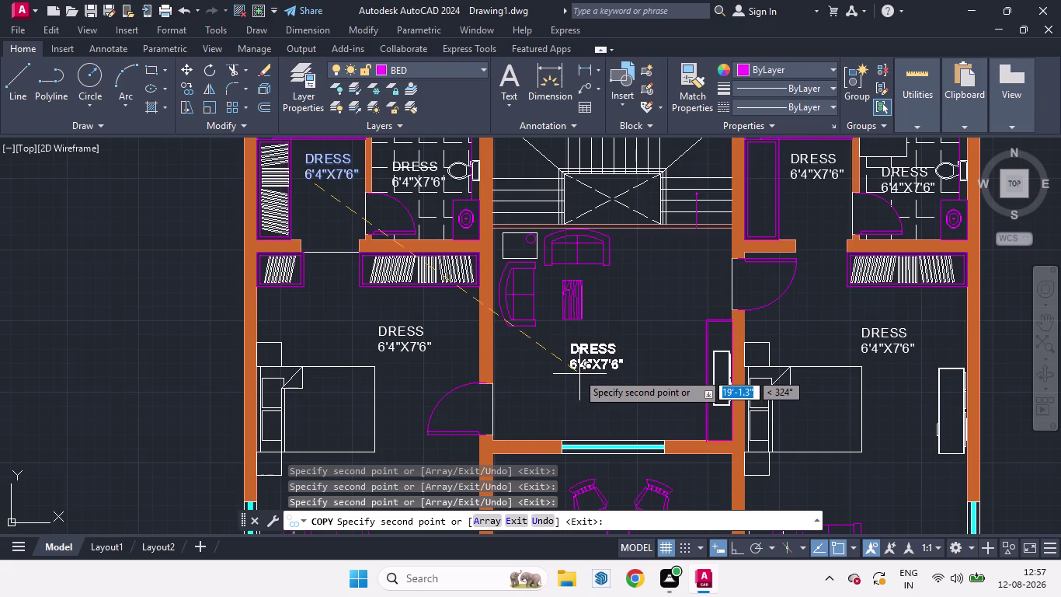
click(575, 368)
scroll(down, 3)
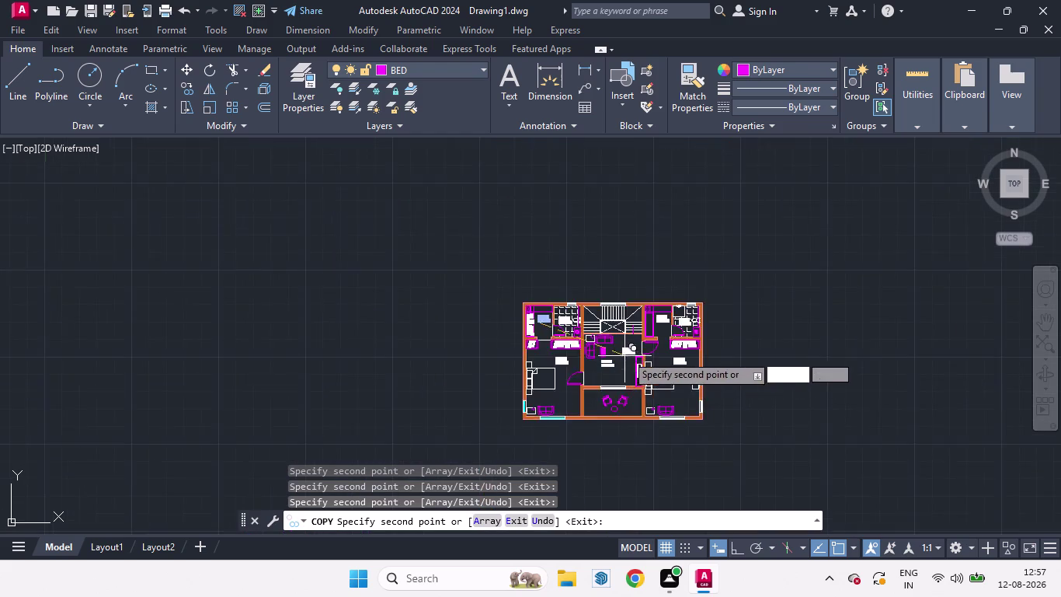
scroll(up, 3)
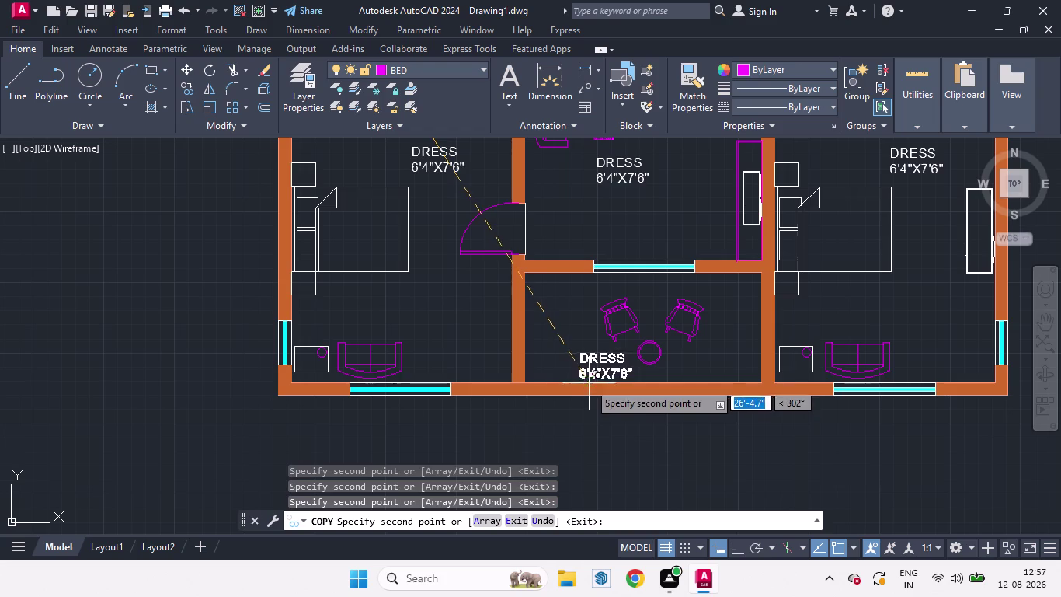
click(639, 303)
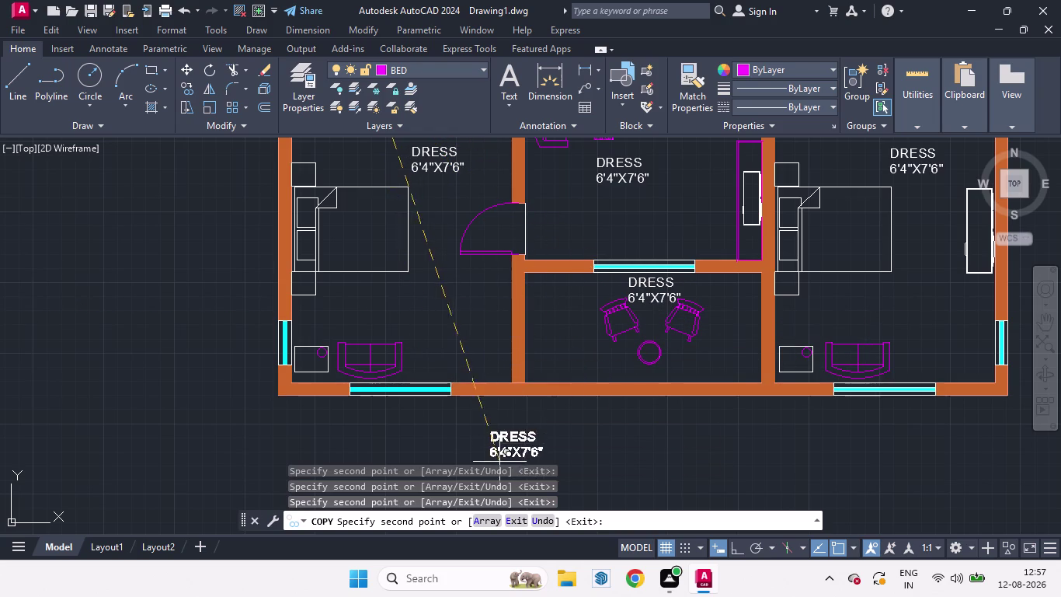
click(625, 457)
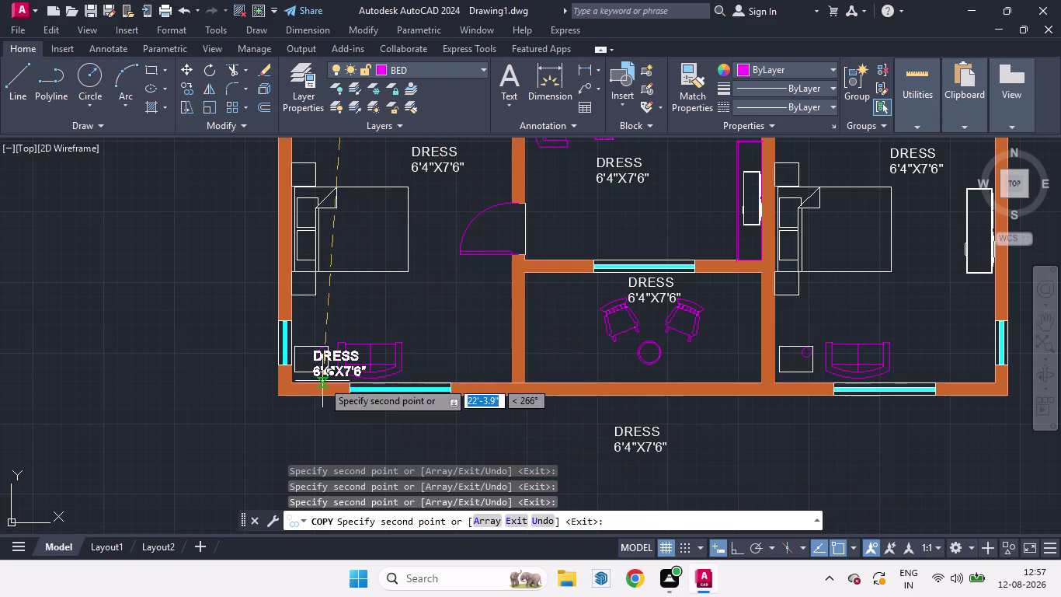
key(space)
Change the first toilet's DRESS label to TOILET.
scroll(down, 3)
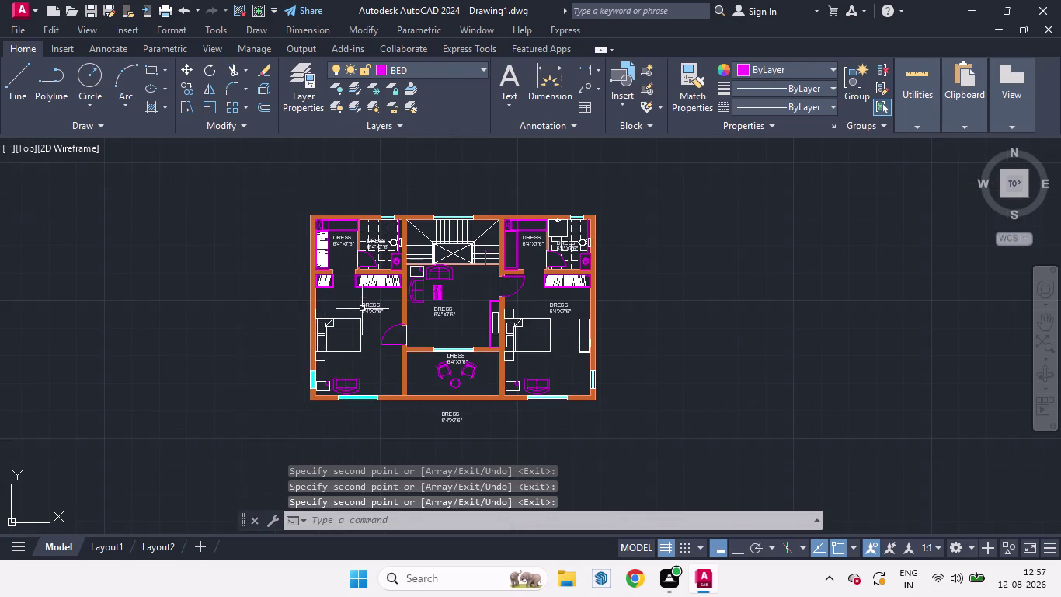
scroll(up, 3)
scroll(up, 3)
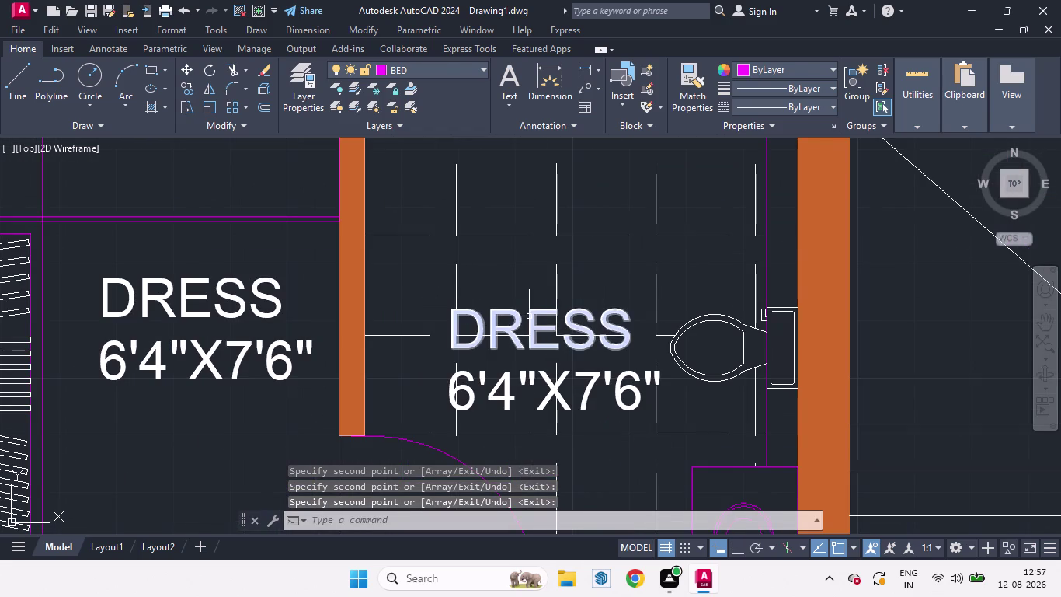
double_click(530, 316)
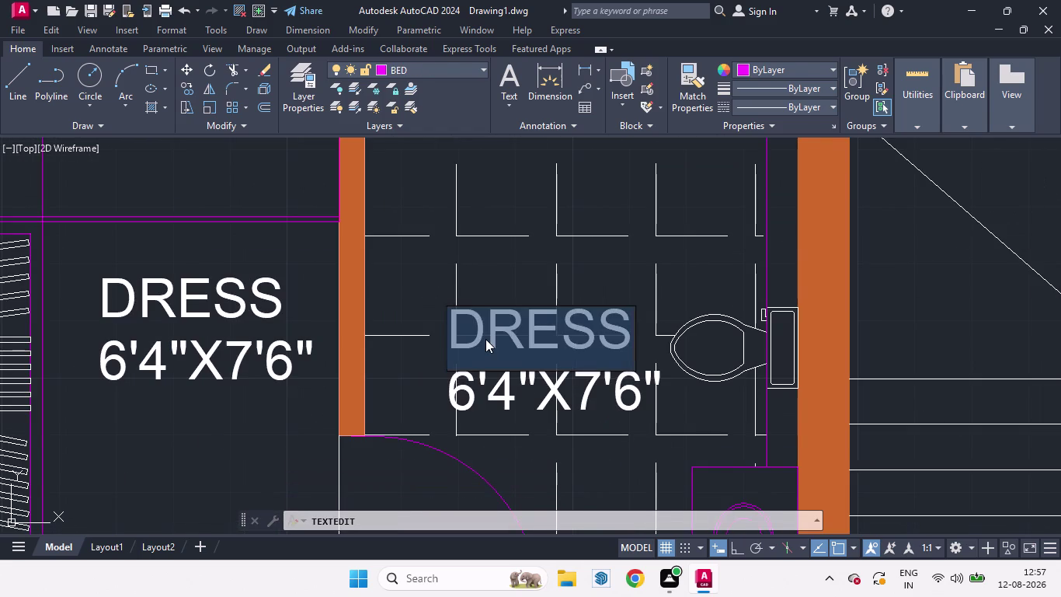
key(t)
text(OIL)
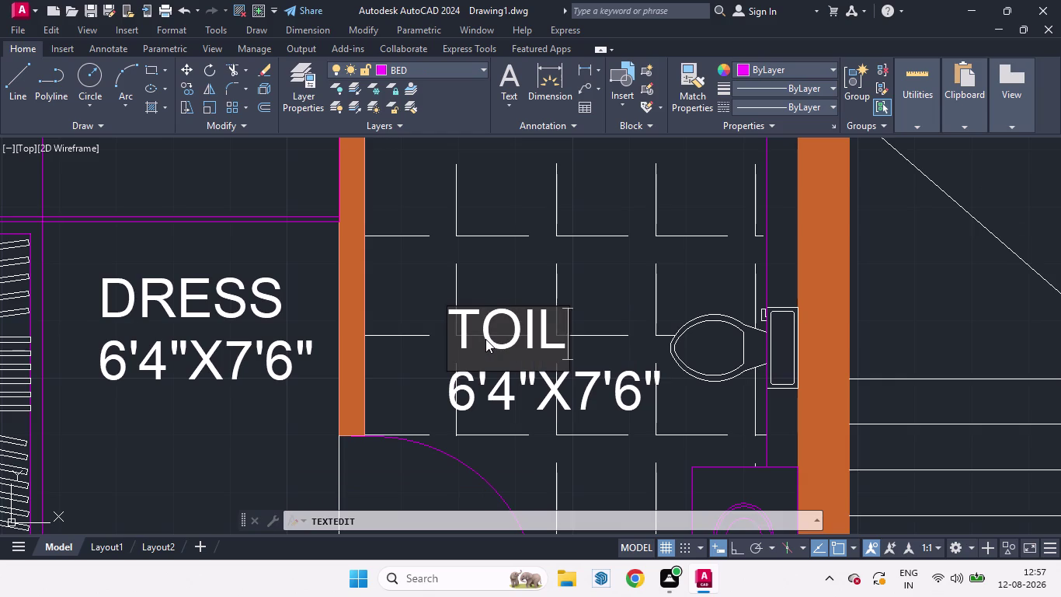
text(ET)
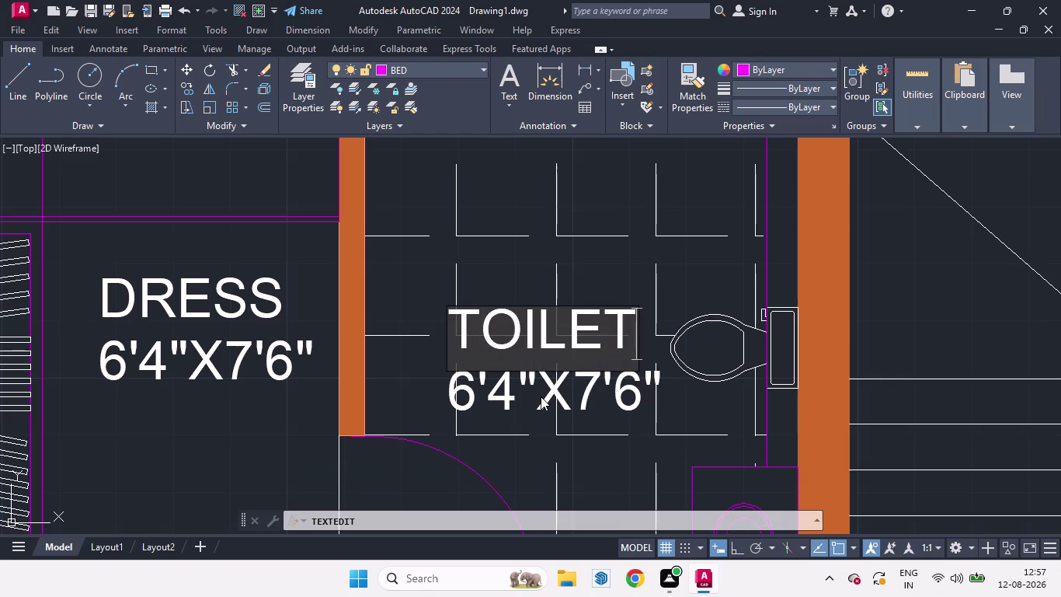
click(548, 392)
Rename the right-hand toilet's label to TOILET as well.
double_click(553, 389)
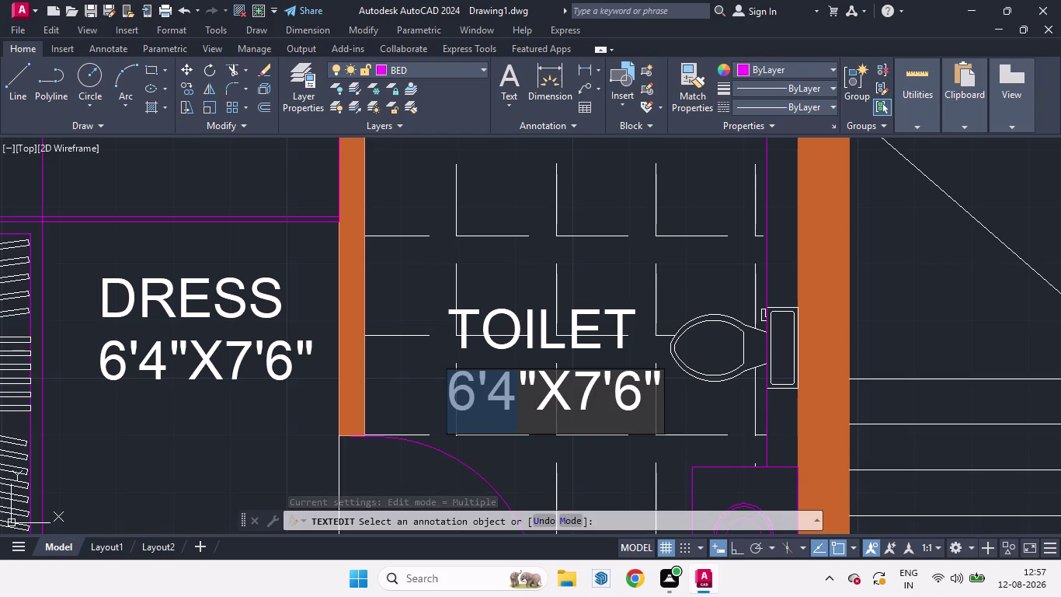
scroll(down, 3)
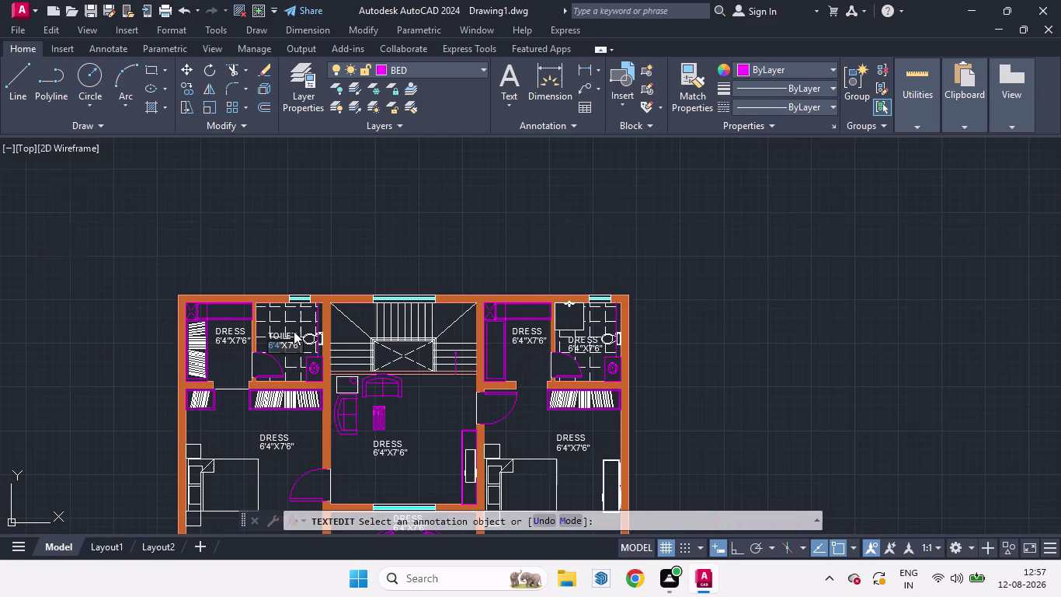
key(space)
key(ctrl+z)
click(691, 367)
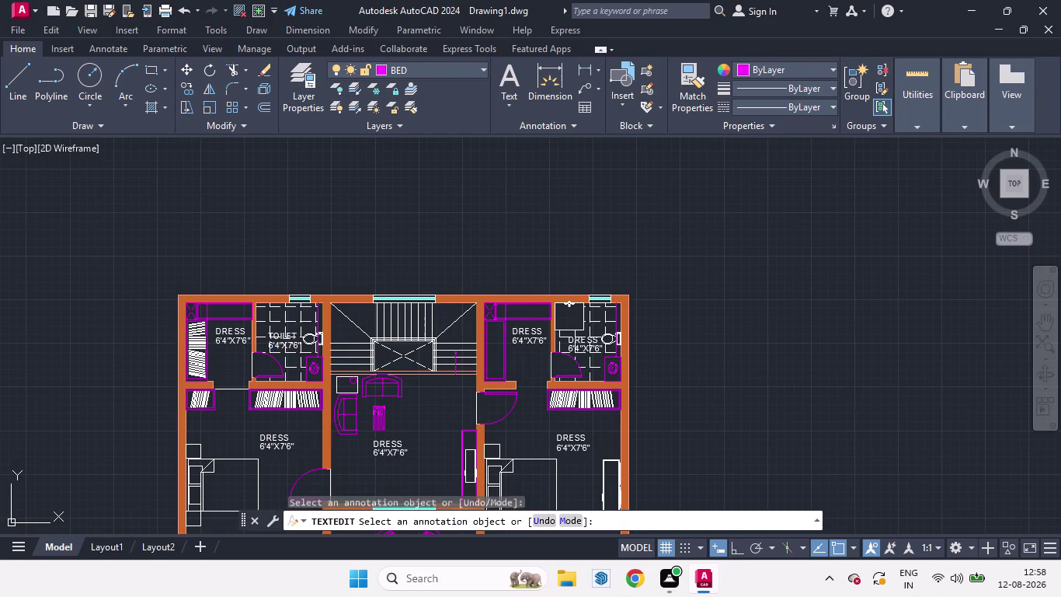
scroll(up, 3)
click(606, 333)
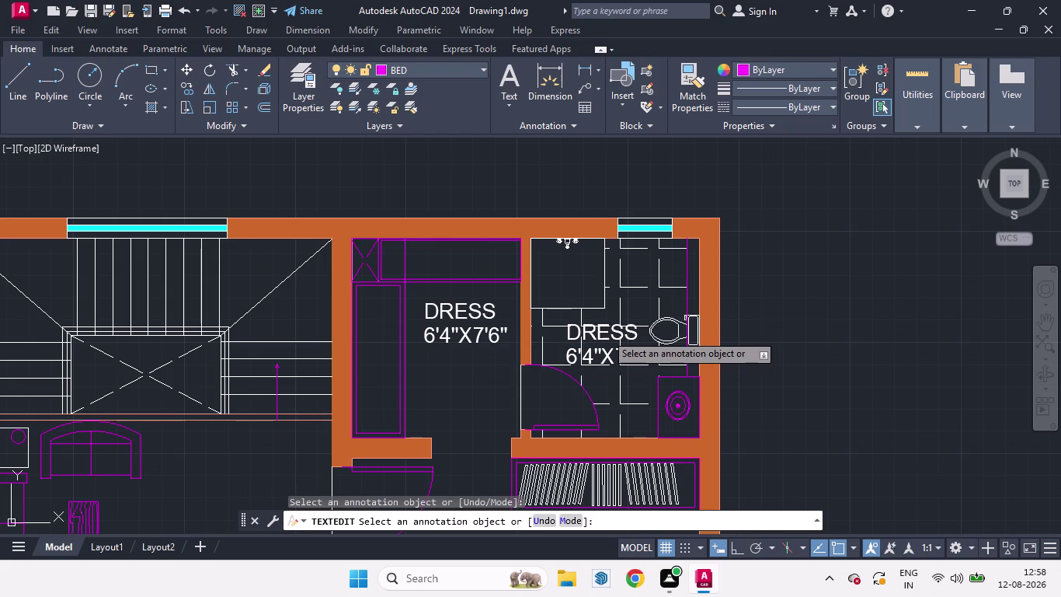
text(T)
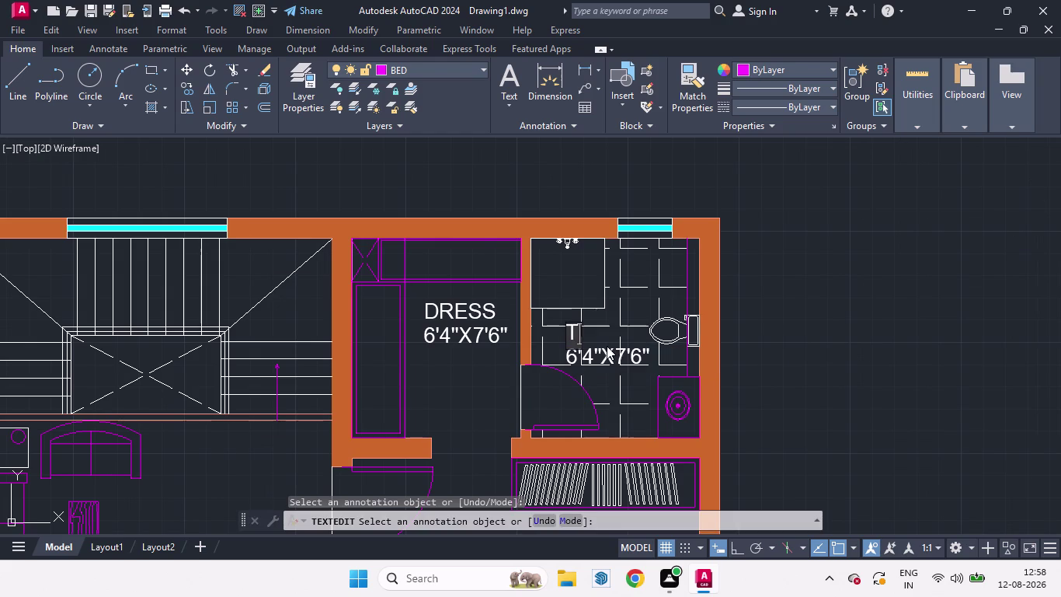
text(OILE)
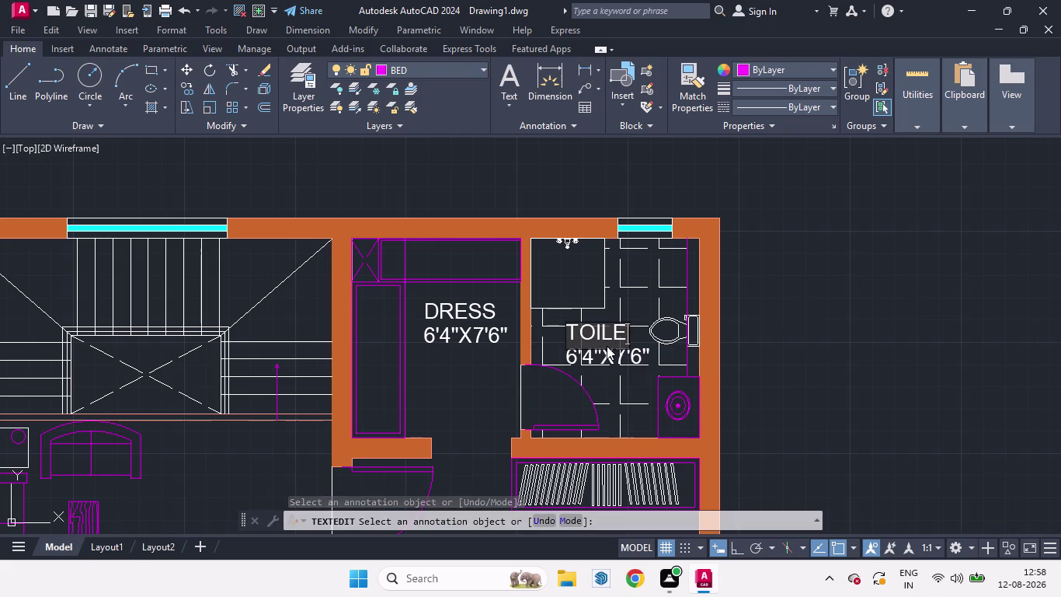
key(t)
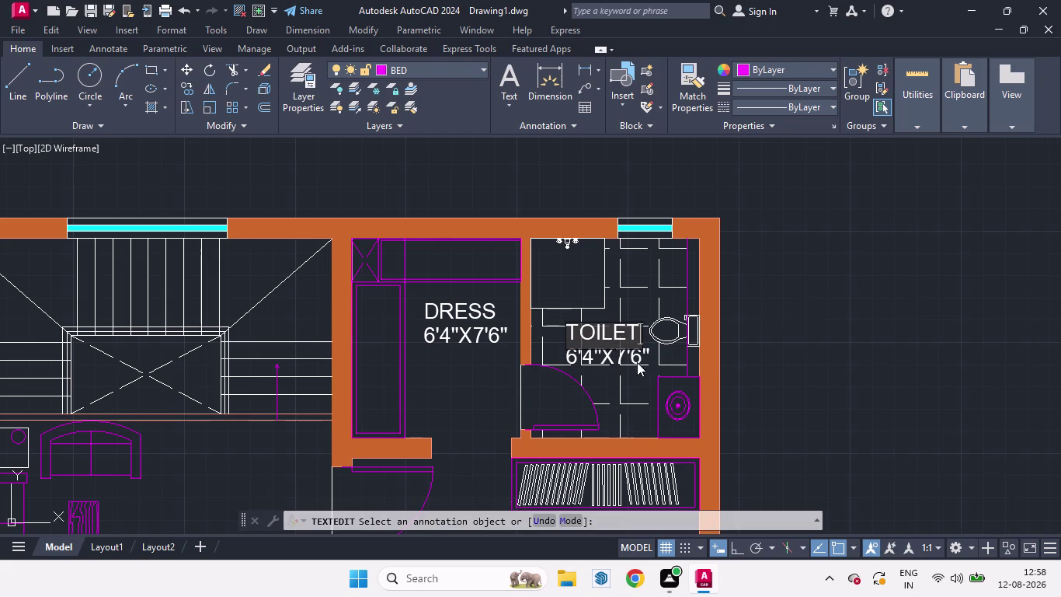
scroll(down, 3)
click(574, 309)
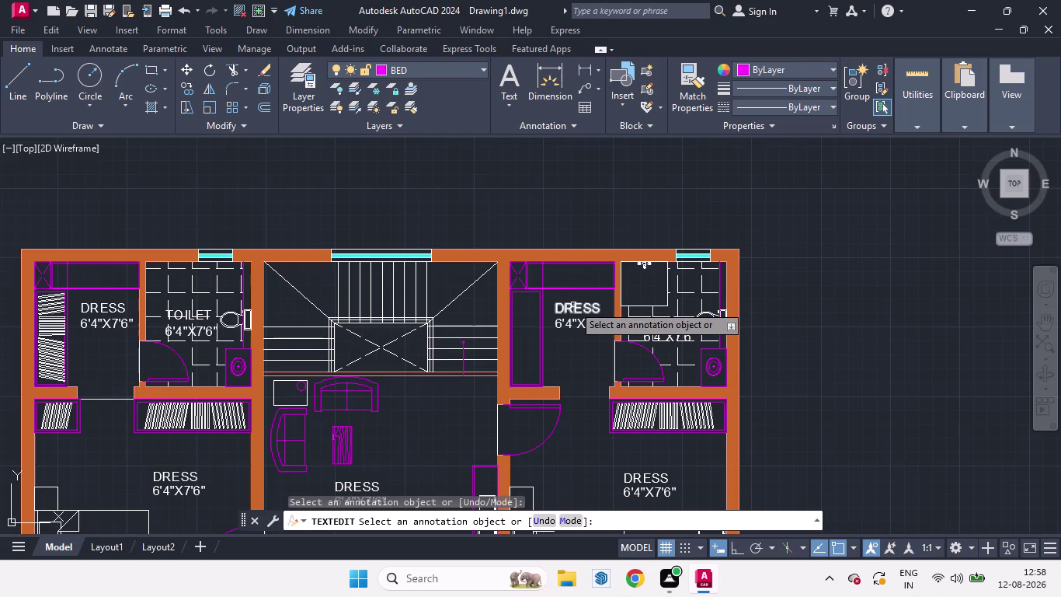
scroll(down, 3)
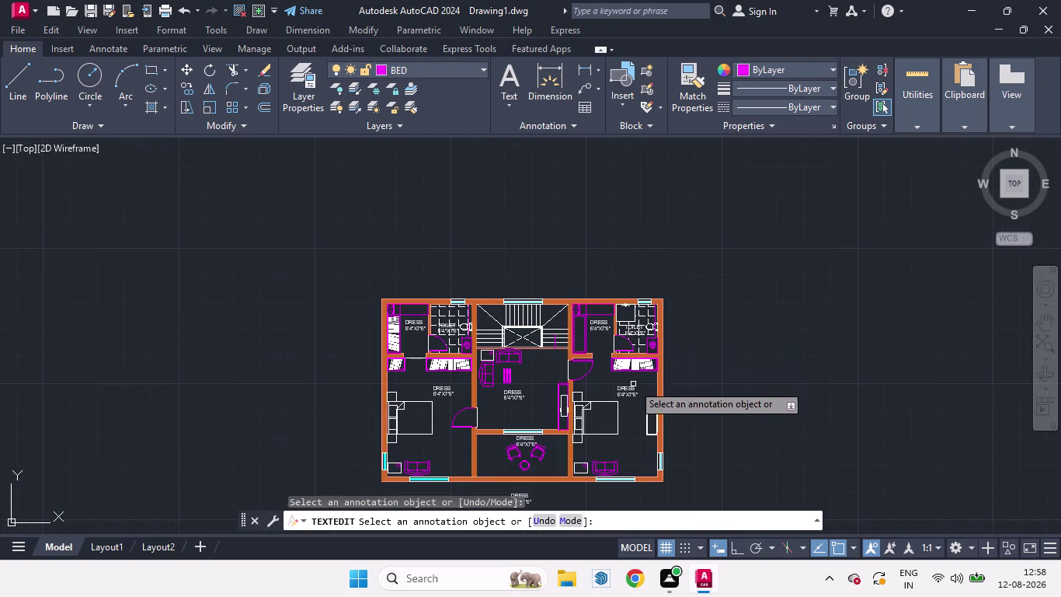
Replace the right bedroom's DRESS label with BED ROOM.
scroll(up, 3)
click(618, 389)
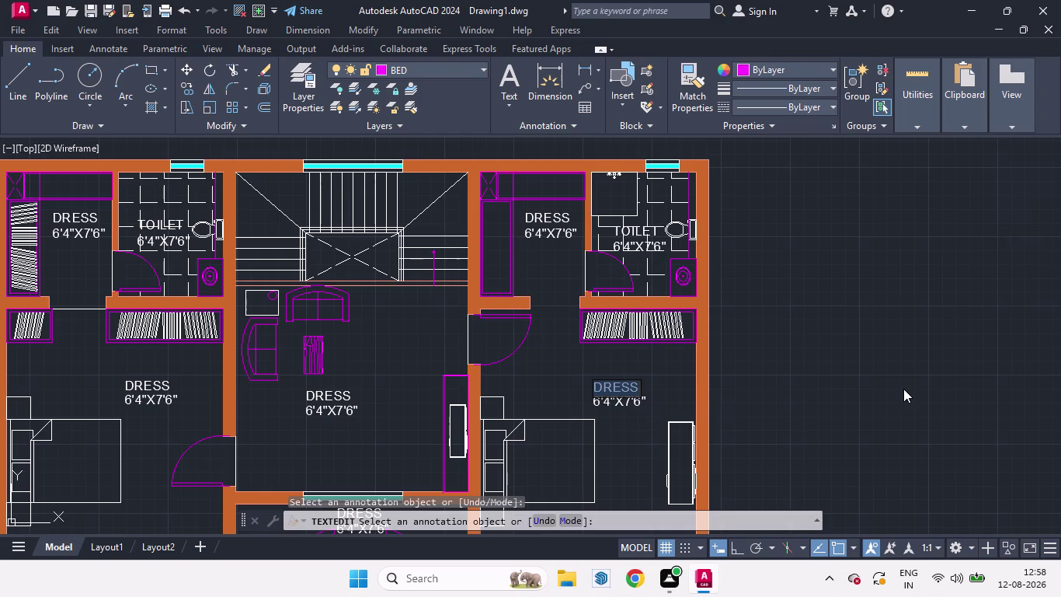
text(BED)
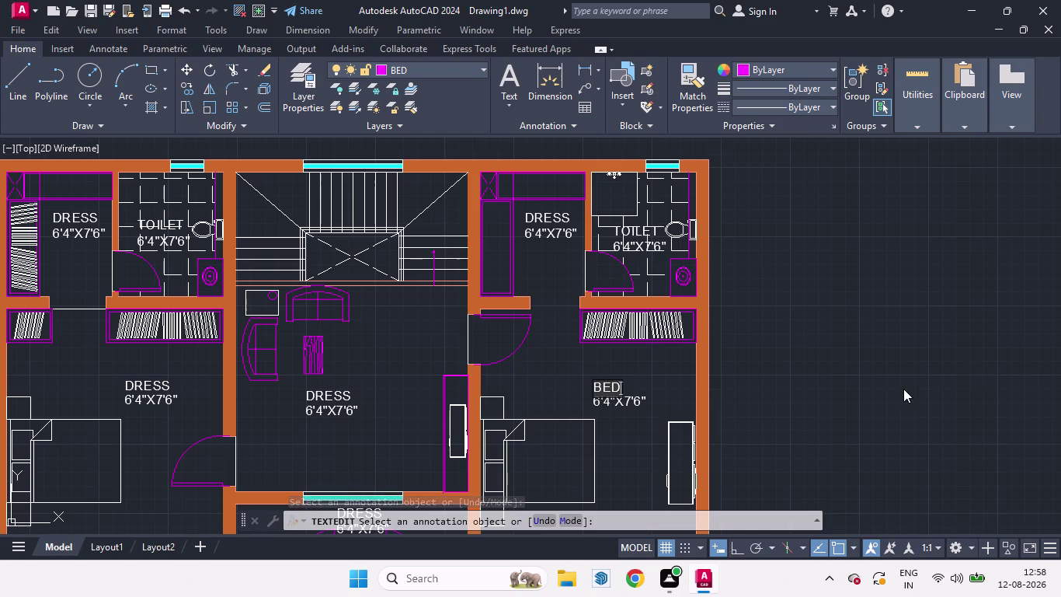
key(space)
text(ROOM)
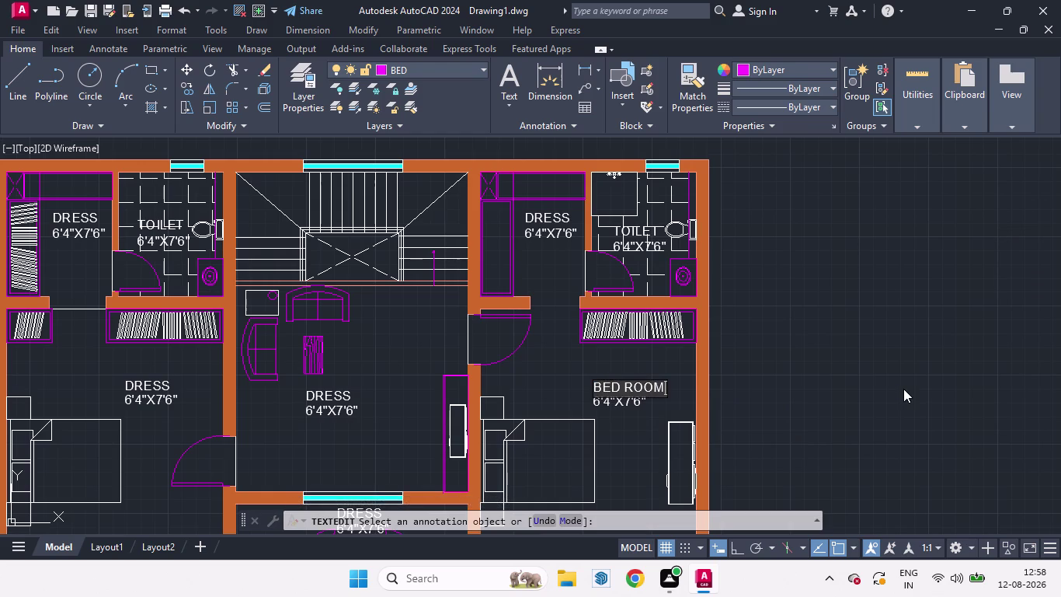
click(631, 403)
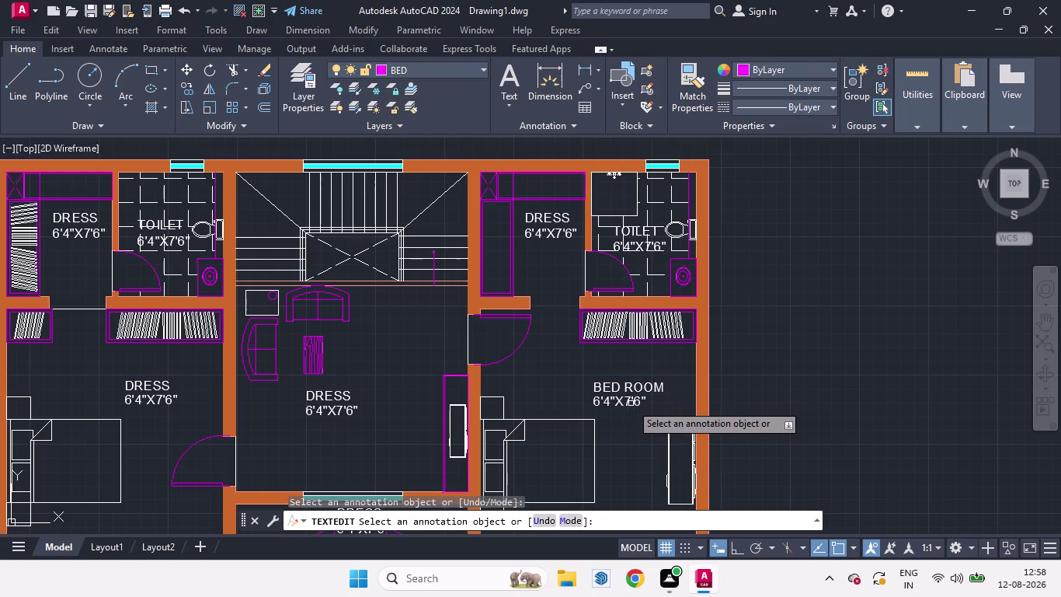
Change the bedroom's size line to 13'-0"X18'-3".
click(628, 403)
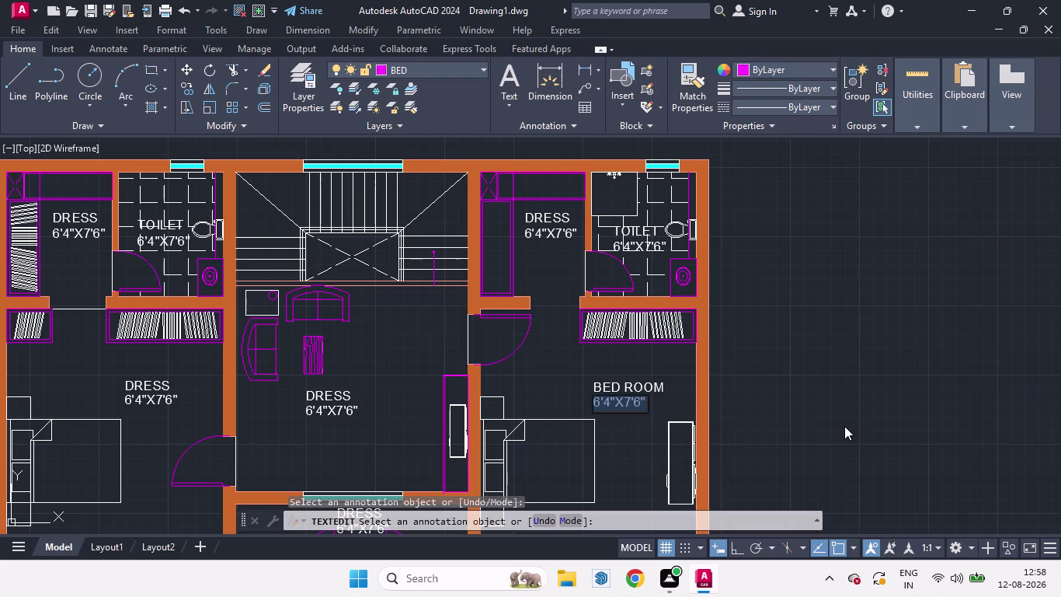
text(13)
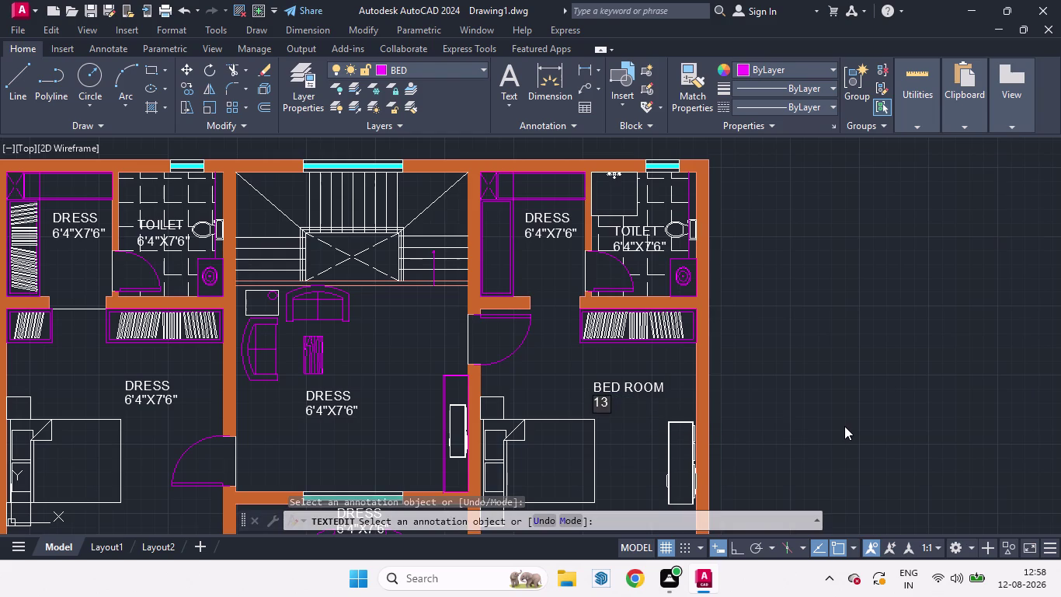
key(apostrophe)
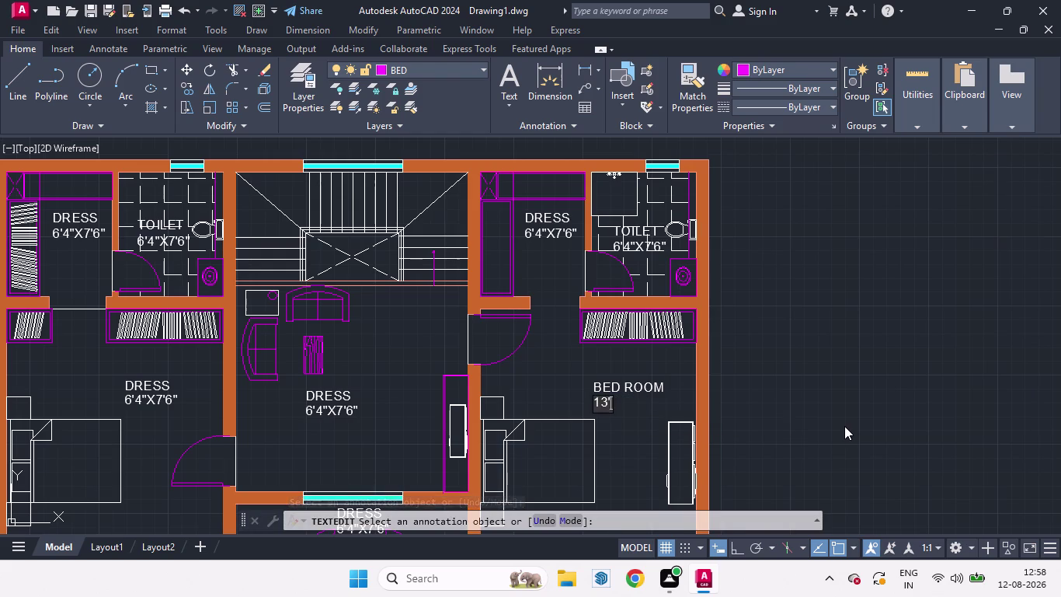
key(minus)
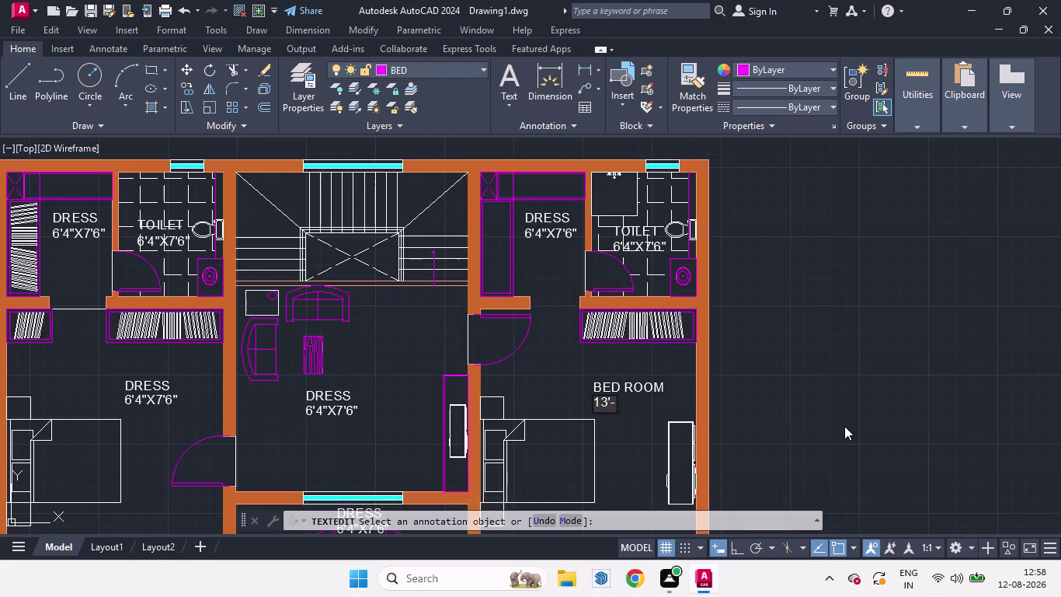
key(0)
key(shift+quotedbl)
key(x)
text(18')
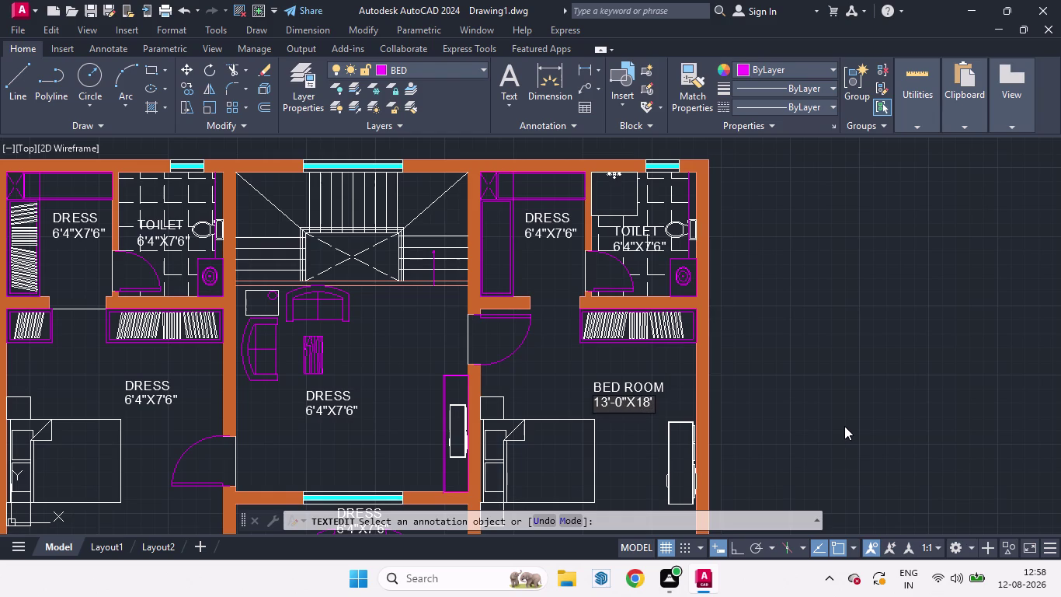
text(-3)
key(shift+quotedbl)
click(797, 416)
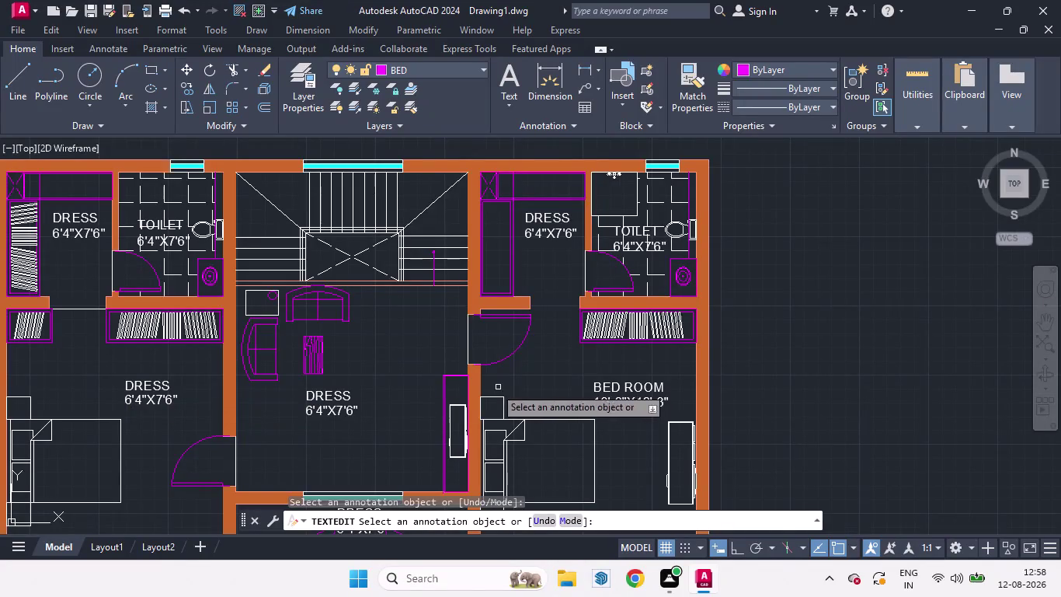
click(340, 399)
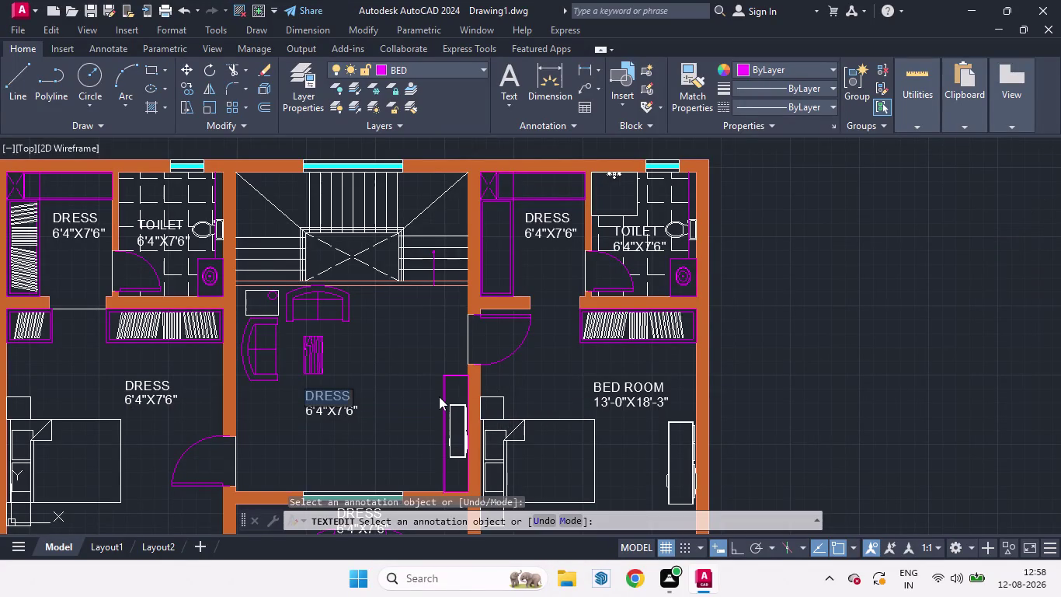
Rename the central hall label to FAMILY LOUNGE.
text(FA)
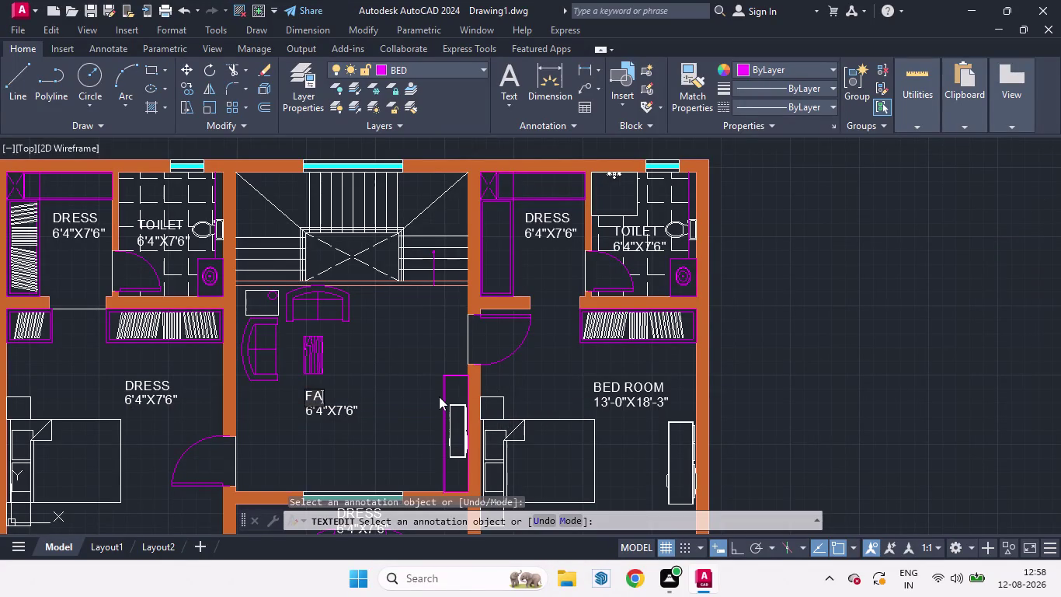
text(MILY)
key(space)
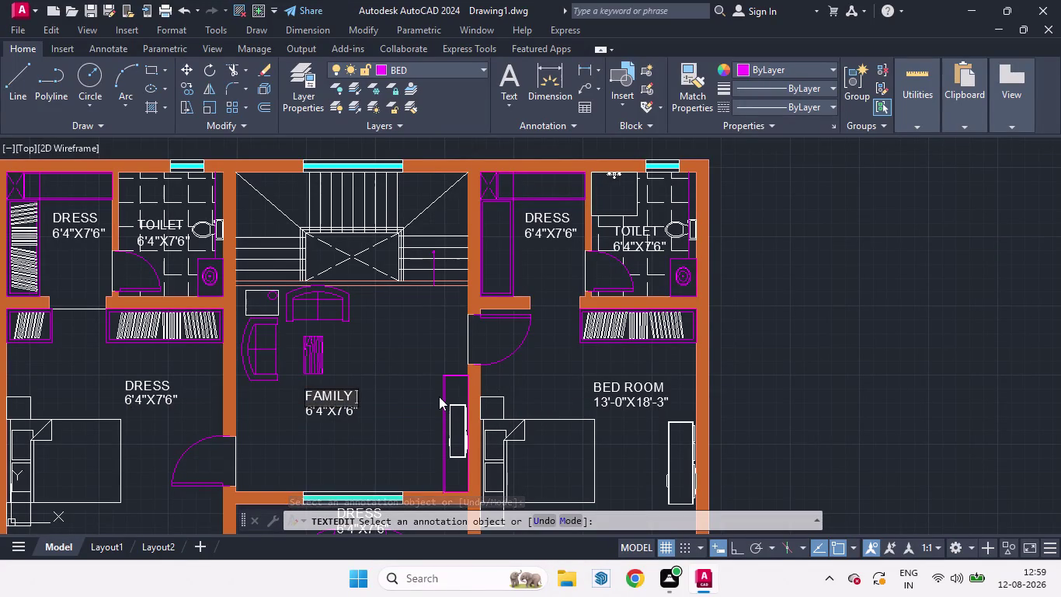
text(LO)
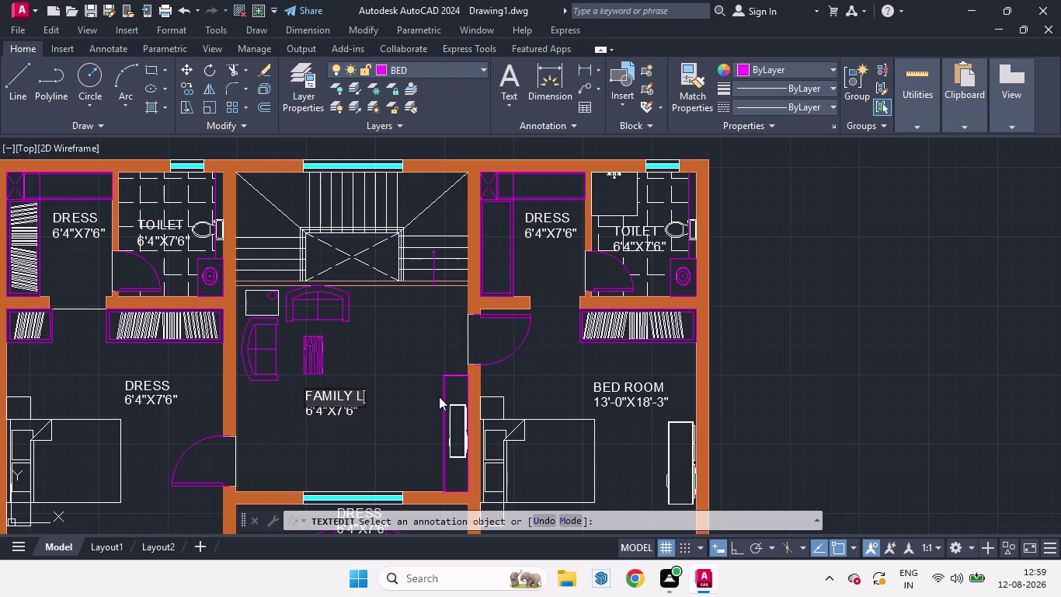
text(UNGE)
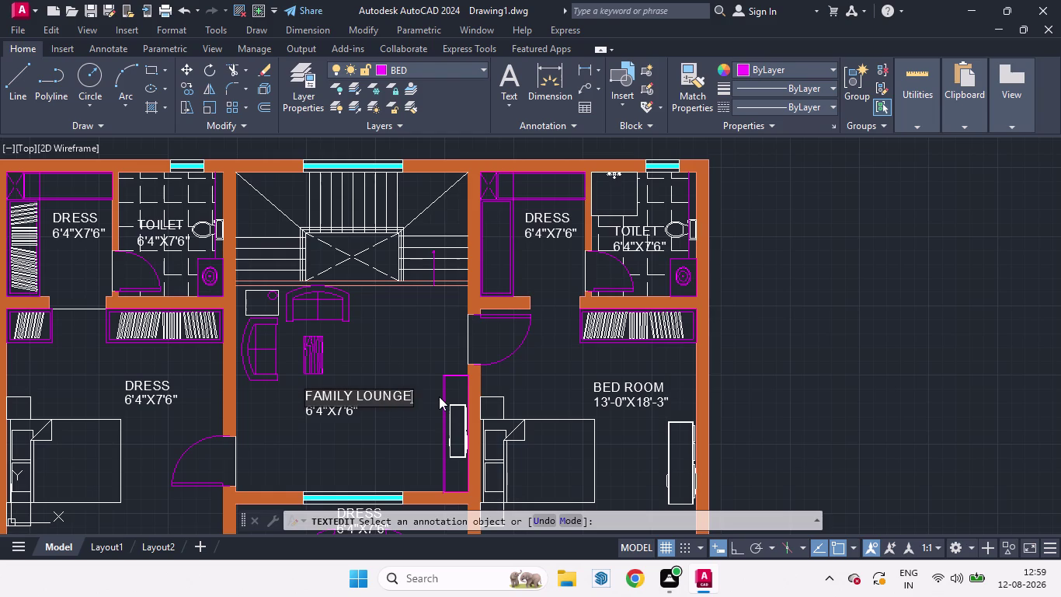
click(333, 409)
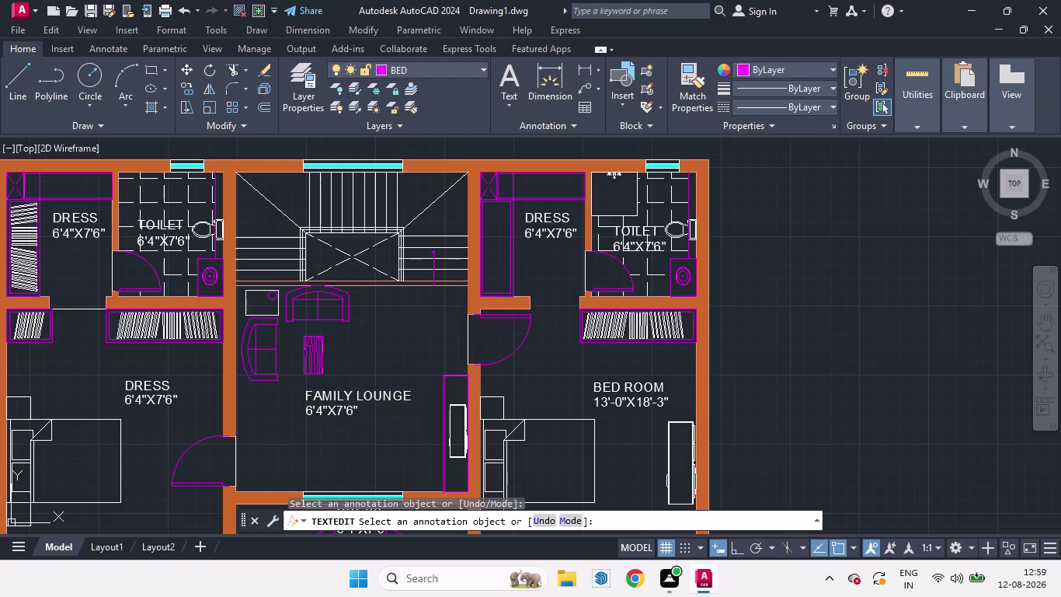
Change the lounge's size line to 14'-0"X12'-5".
click(339, 414)
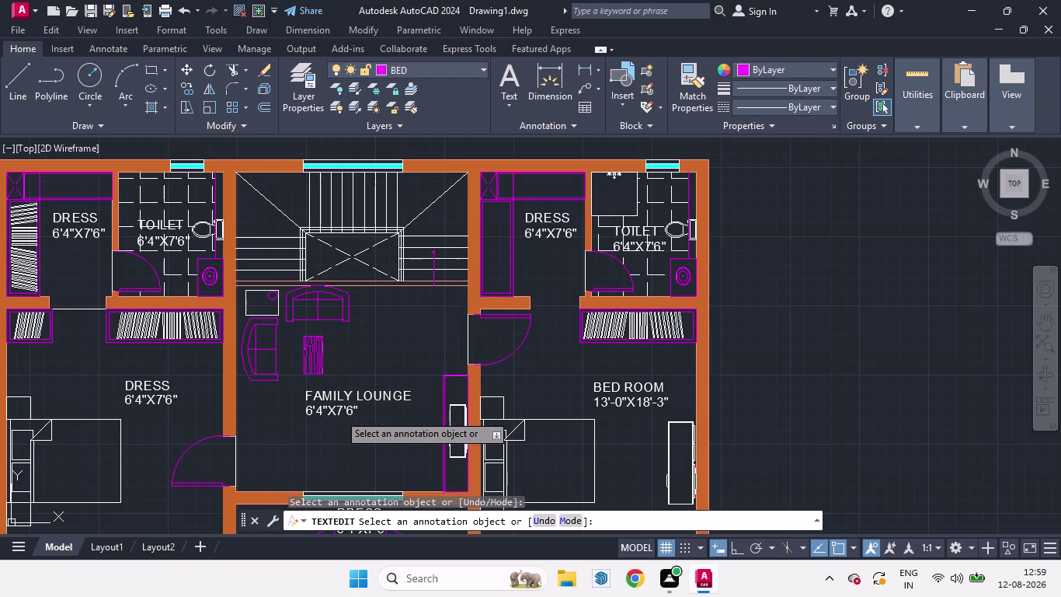
text(1)
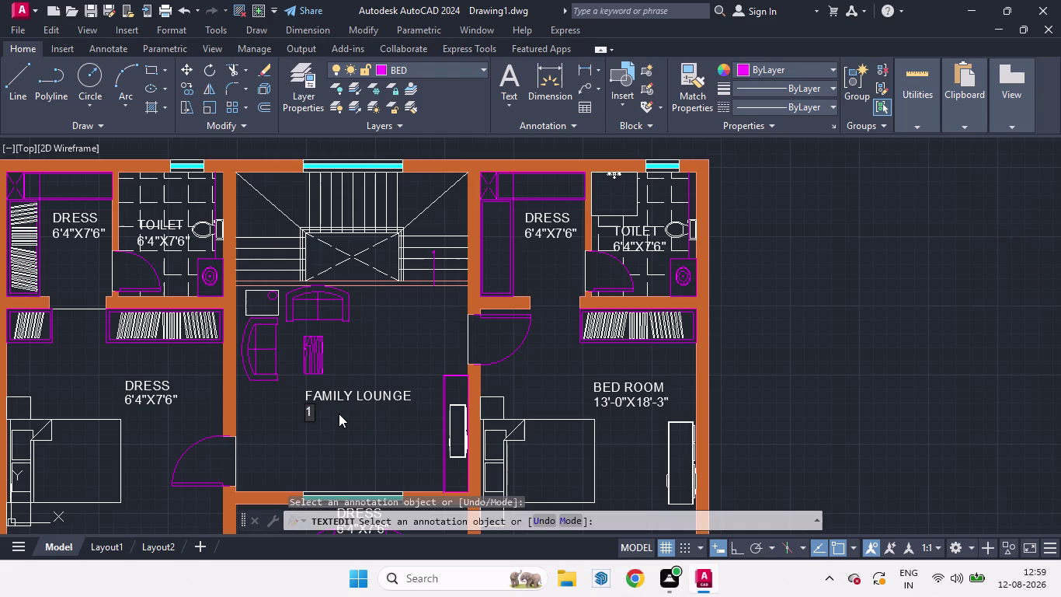
text(4)
text('-)
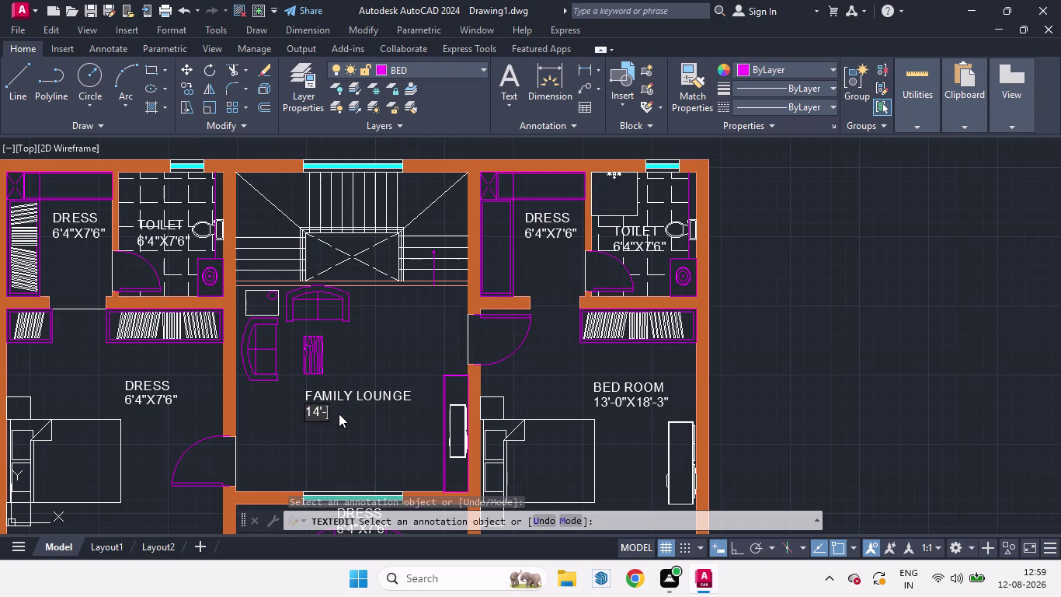
text(0)
key(shift+quotedbl)
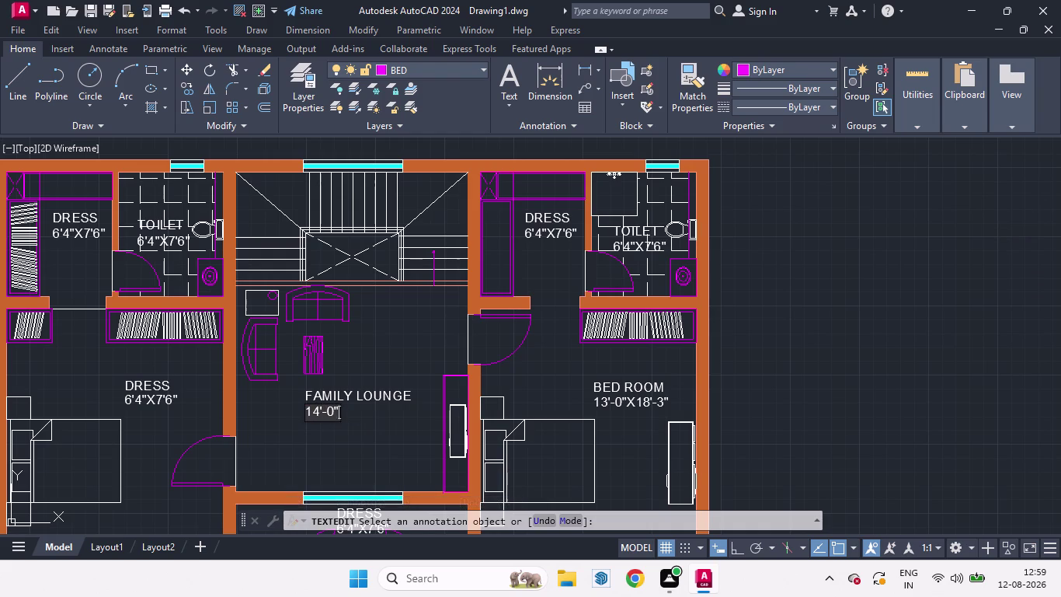
key(z)
key(BackSpace)
key(x)
text(12)
key(apostrophe)
text(-5")
click(742, 411)
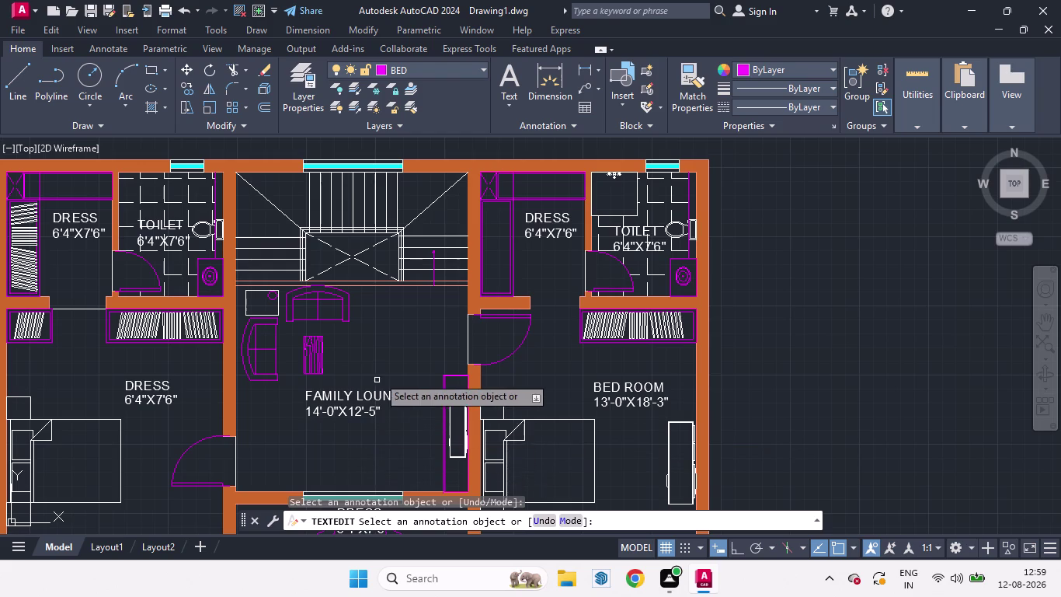
Replace the DRESS name below the lounge with SIT OUT.
scroll(down, 3)
scroll(down, 3)
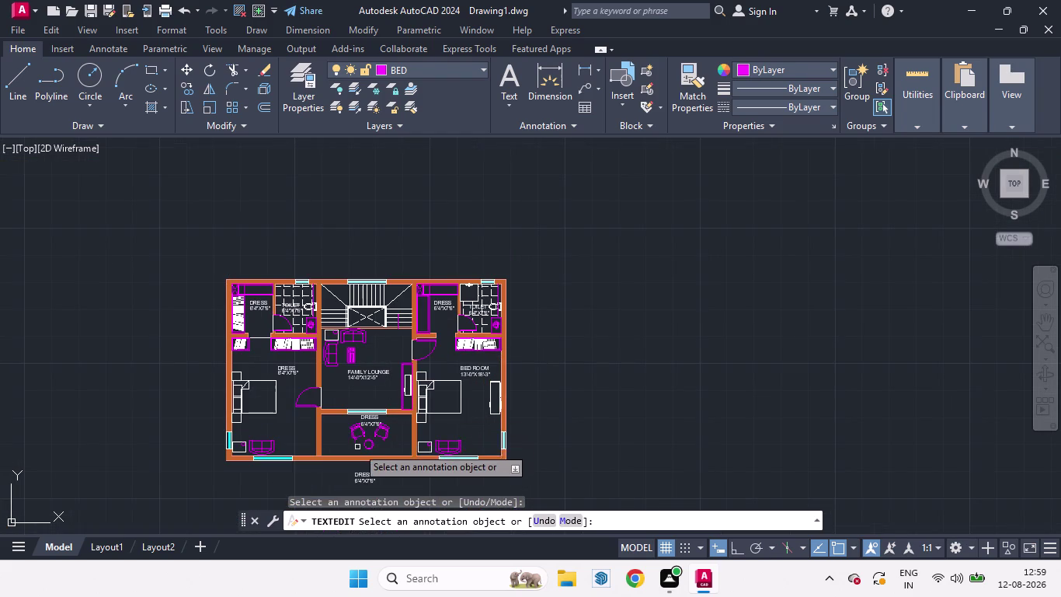
scroll(up, 3)
click(397, 325)
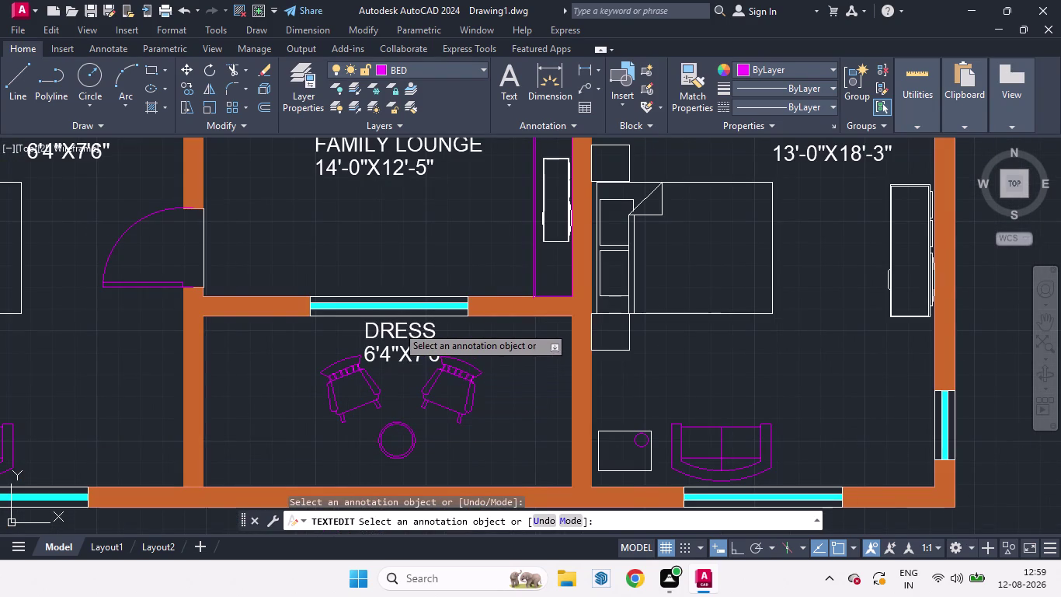
text(S)
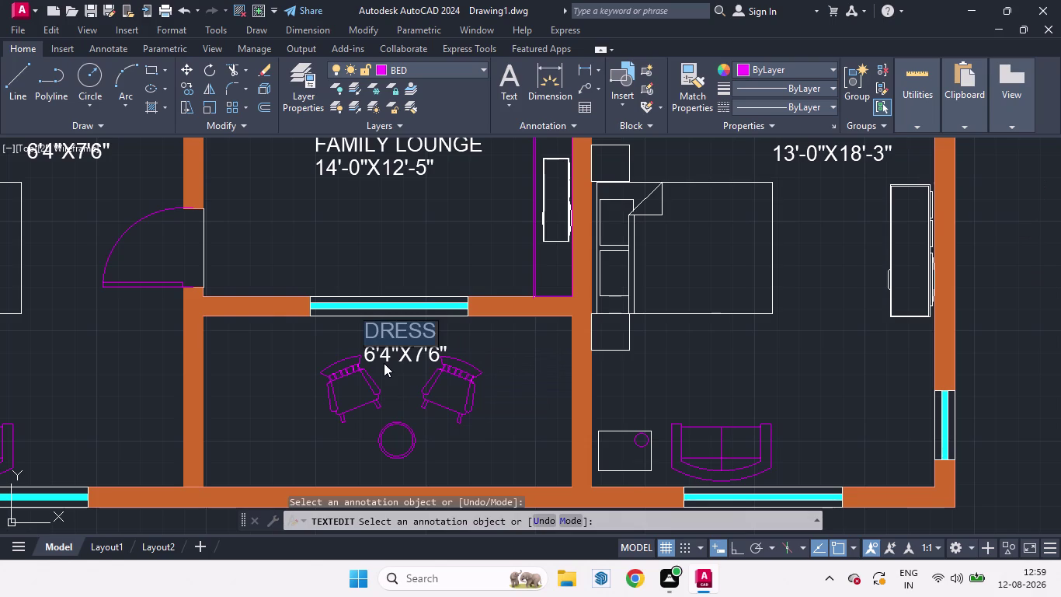
text(IT OU)
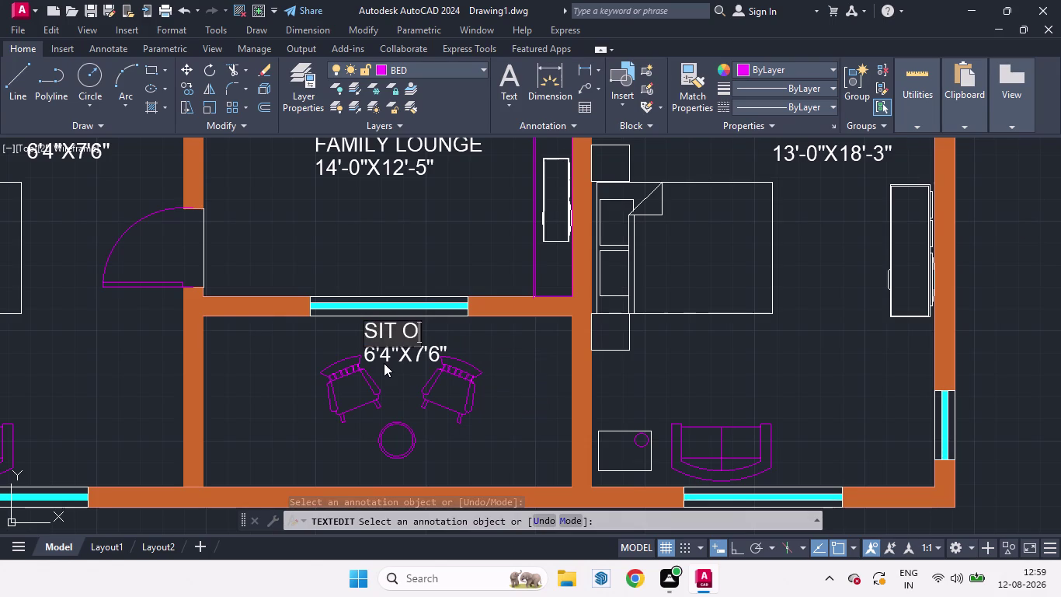
text(T)
click(384, 353)
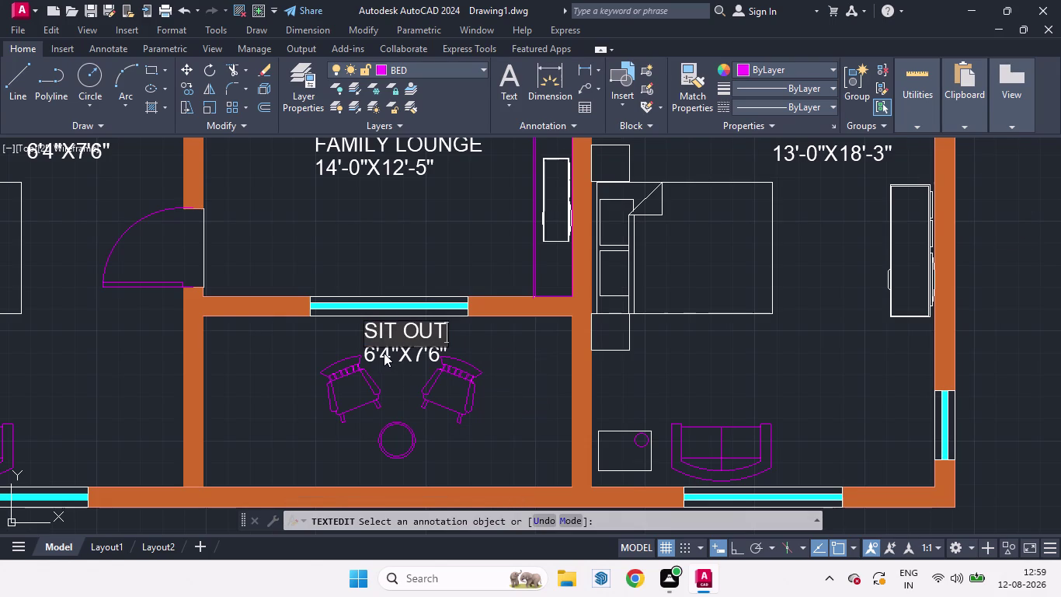
Change the SIT OUT size line to 14'-0"X6'-6".
click(389, 355)
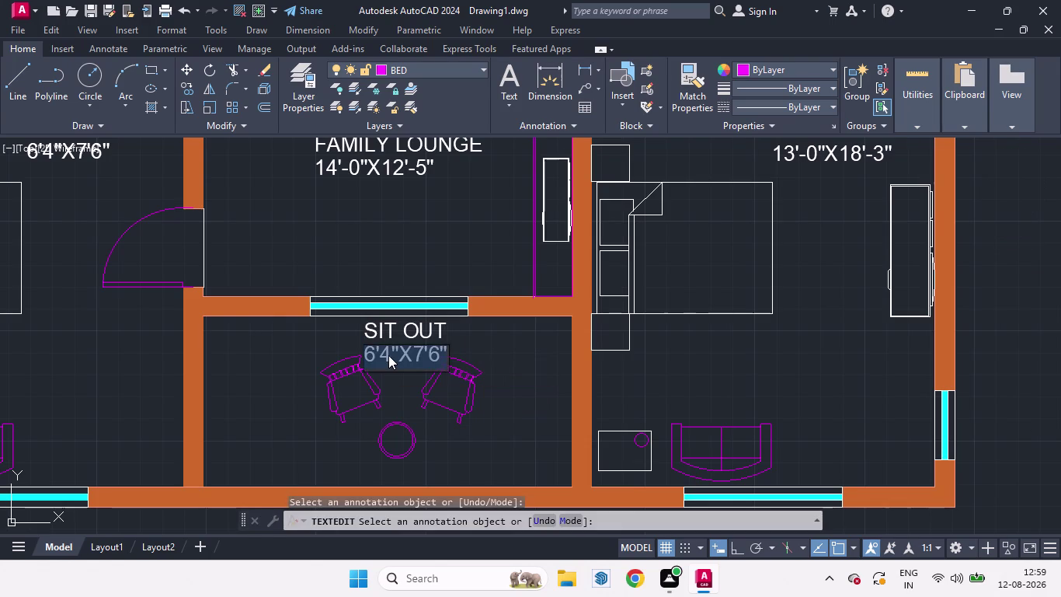
text(14)
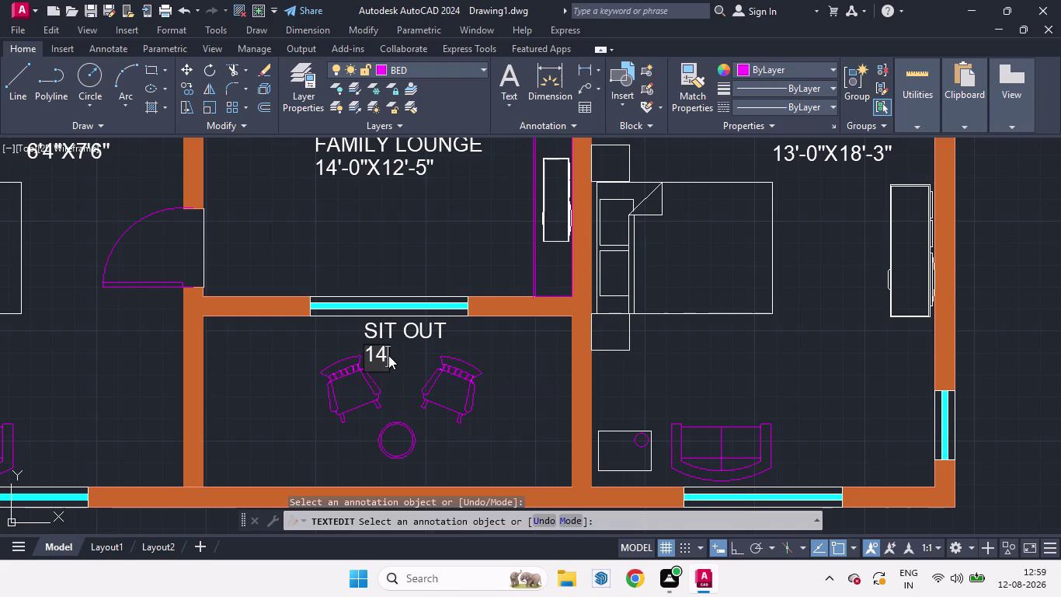
key(apostrophe)
key(minus)
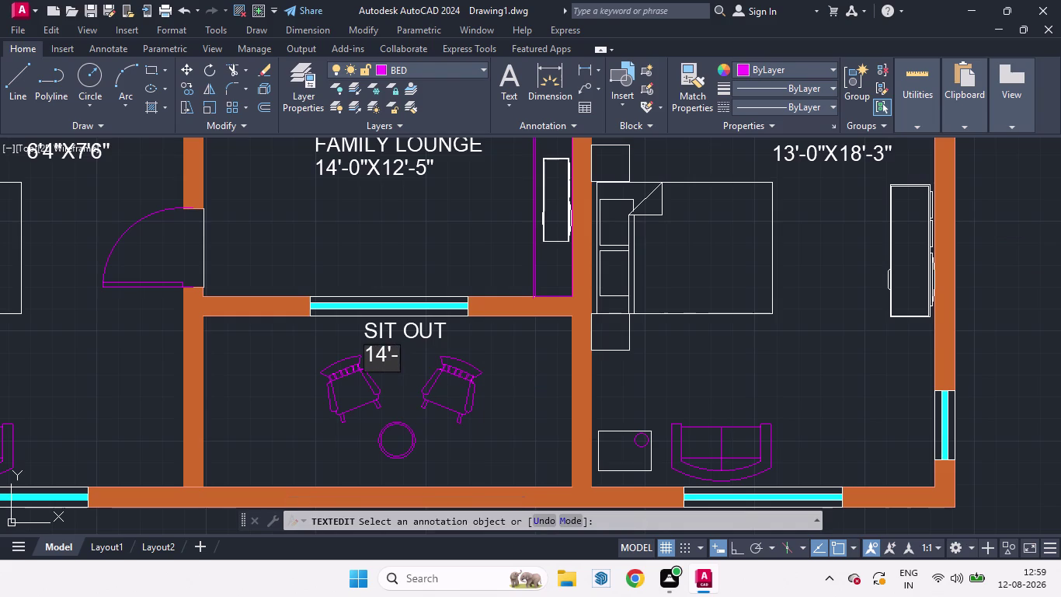
text(0"X)
key(6)
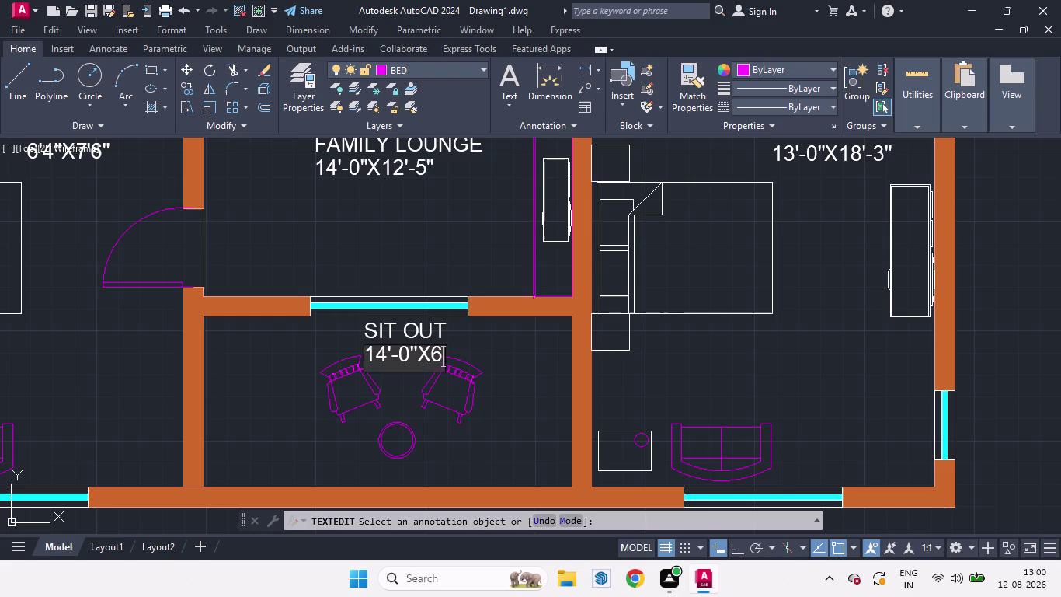
text('-)
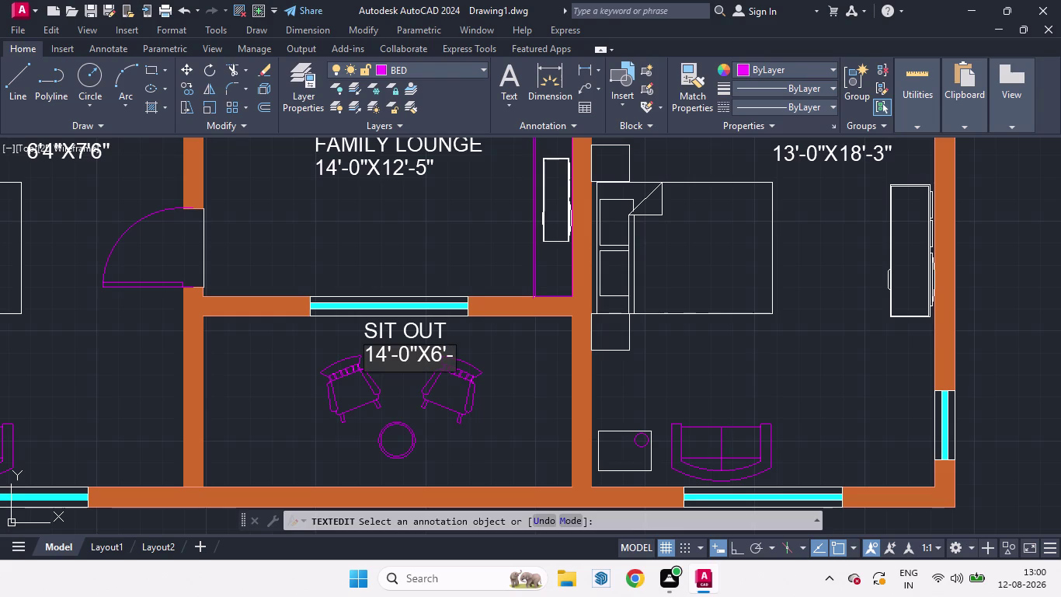
key(6)
key(shift+quotedbl)
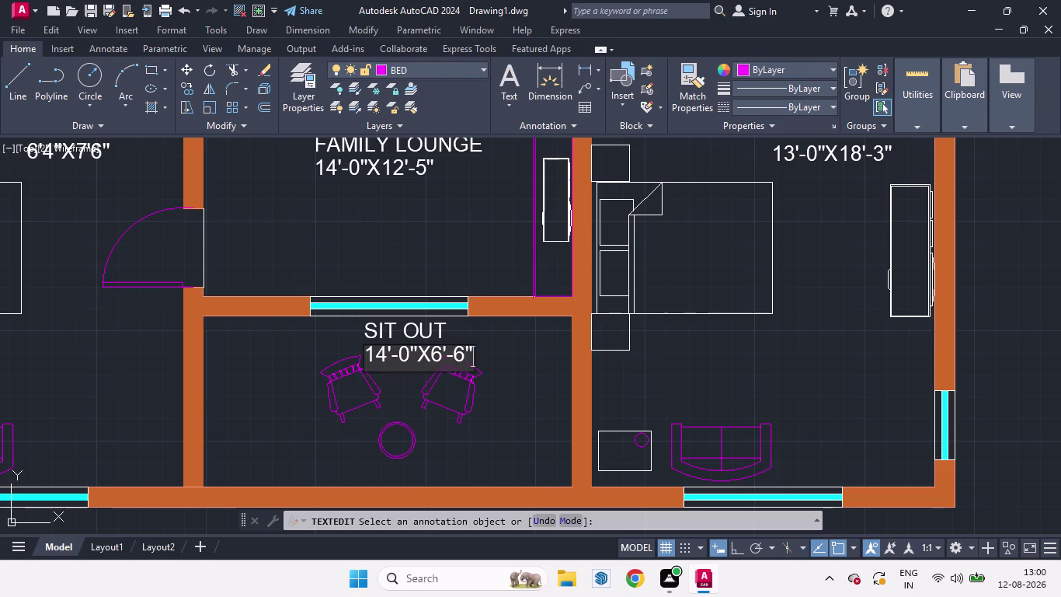
click(997, 380)
scroll(down, 3)
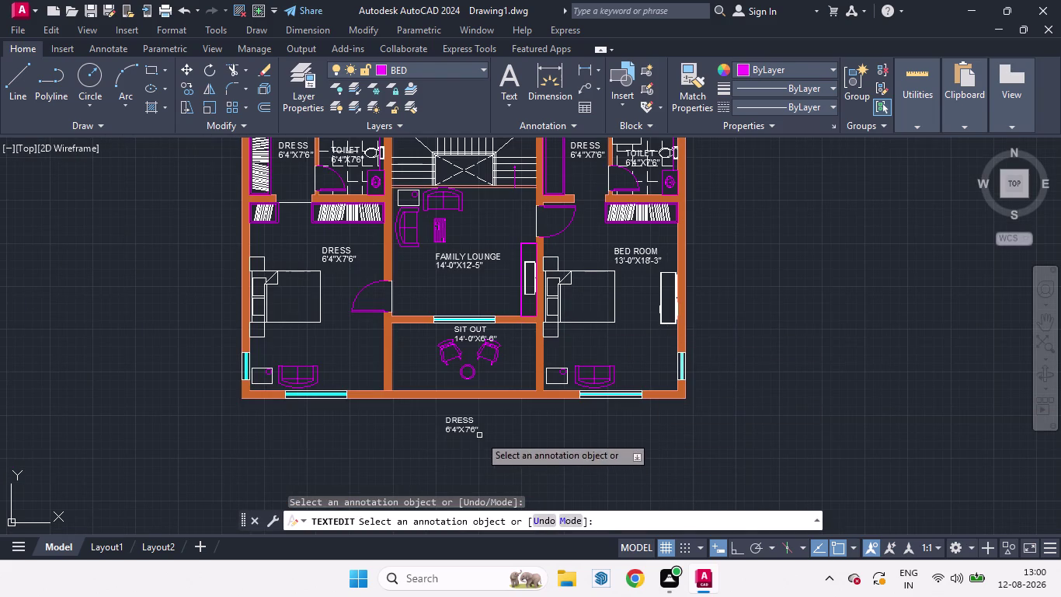
scroll(down, 3)
scroll(up, 3)
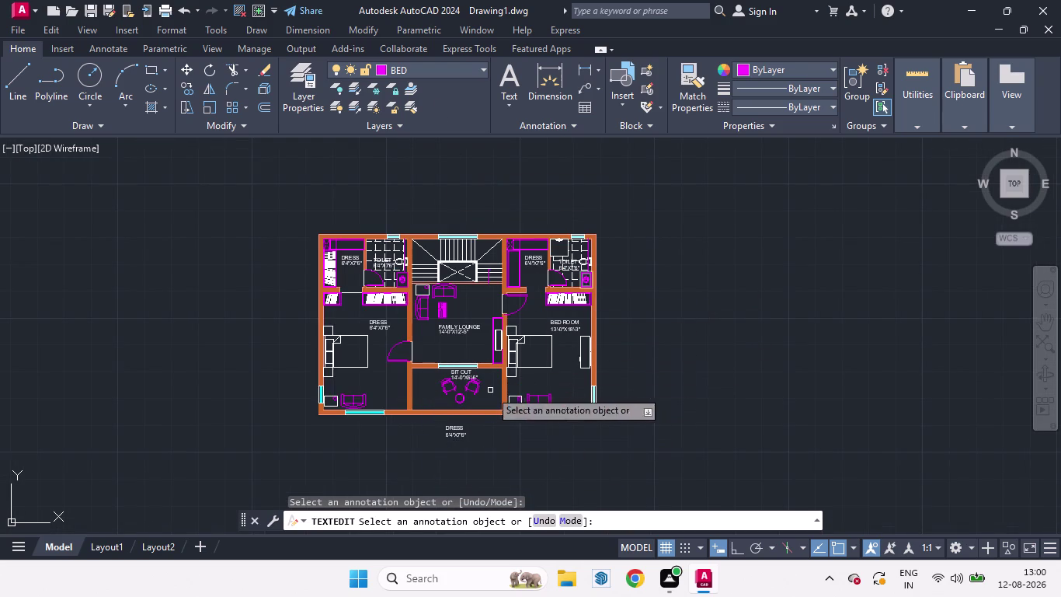
scroll(up, 3)
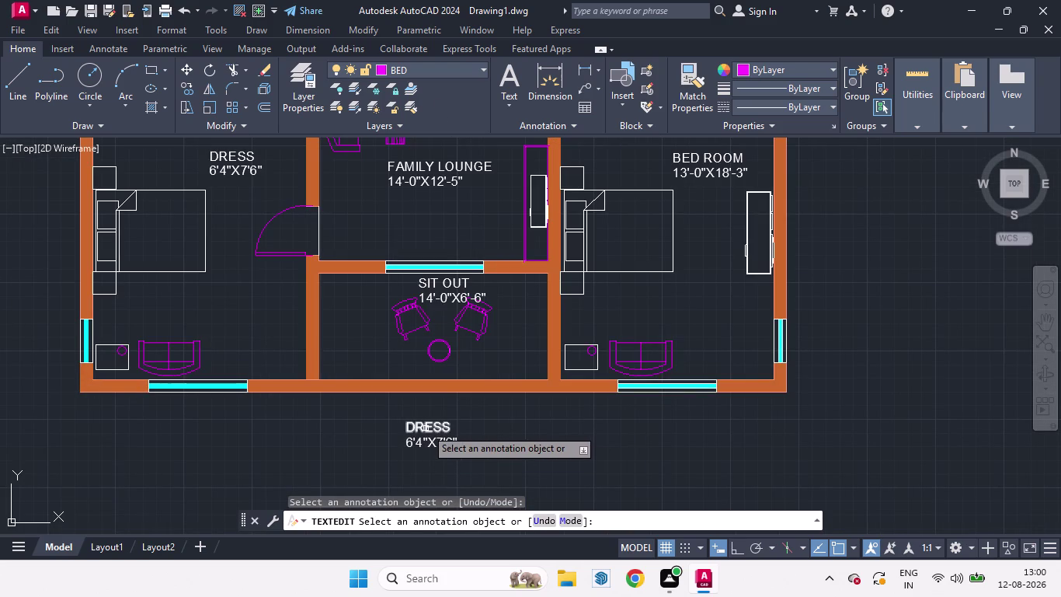
Change the DRESS text below the plan to PARTICO.
click(426, 428)
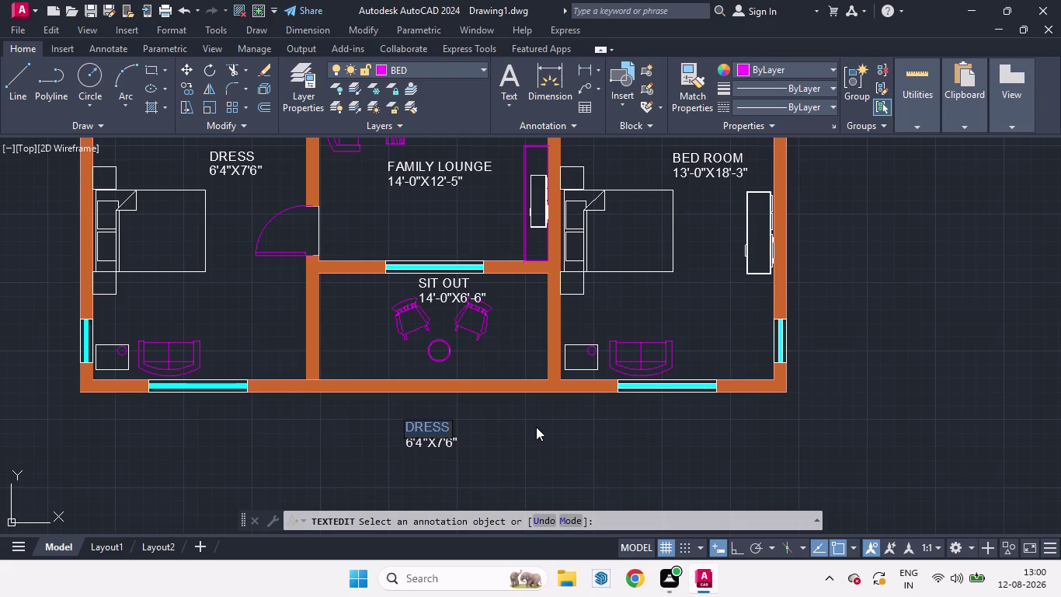
text(PAR)
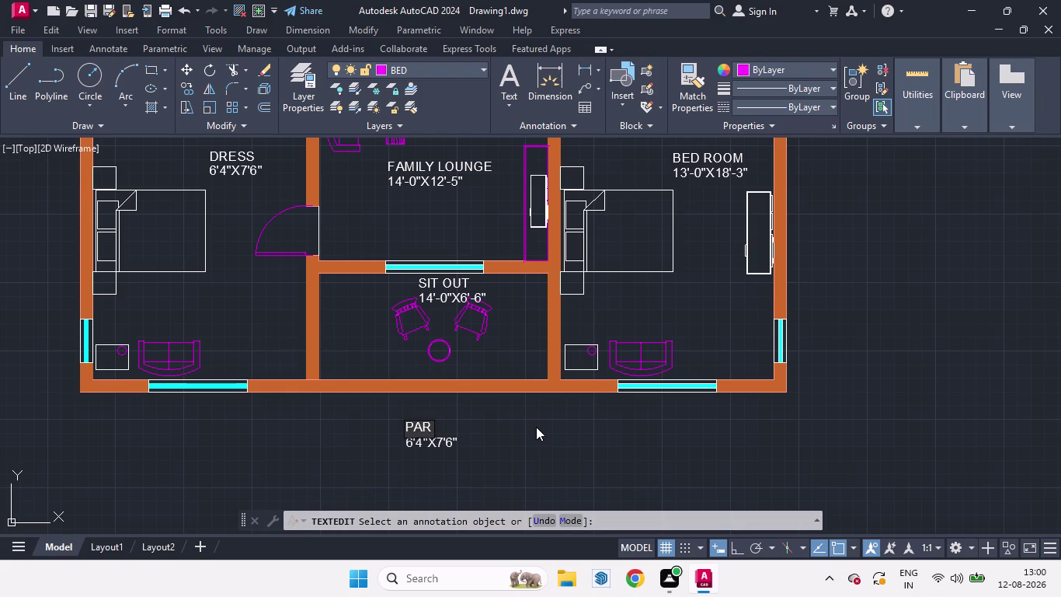
text(T)
text(ICO)
click(439, 441)
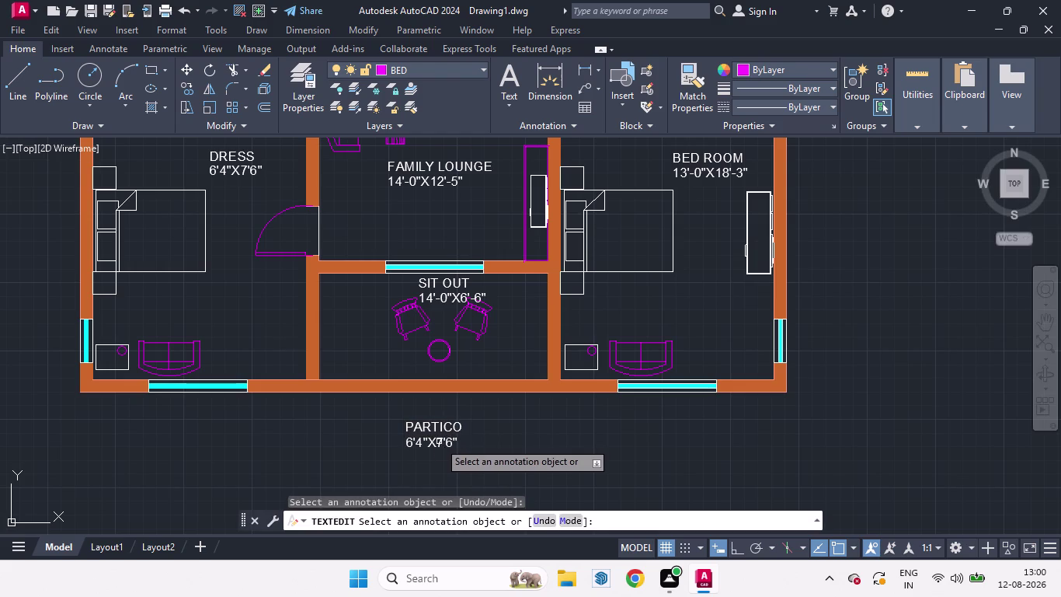
Replace the size line under PARTICO with BELOW and end text editing.
click(438, 441)
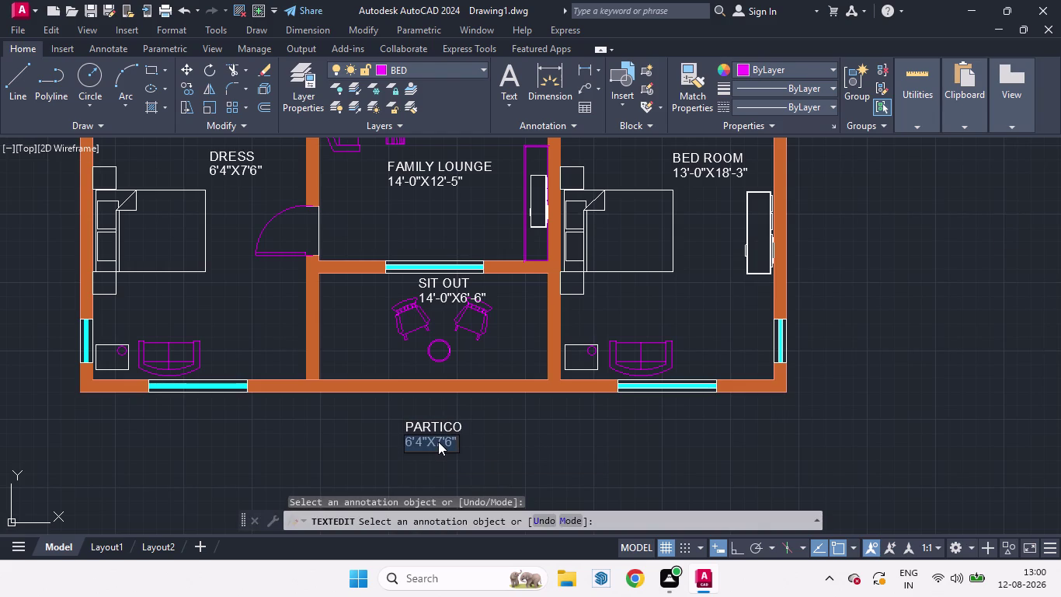
text(BELO)
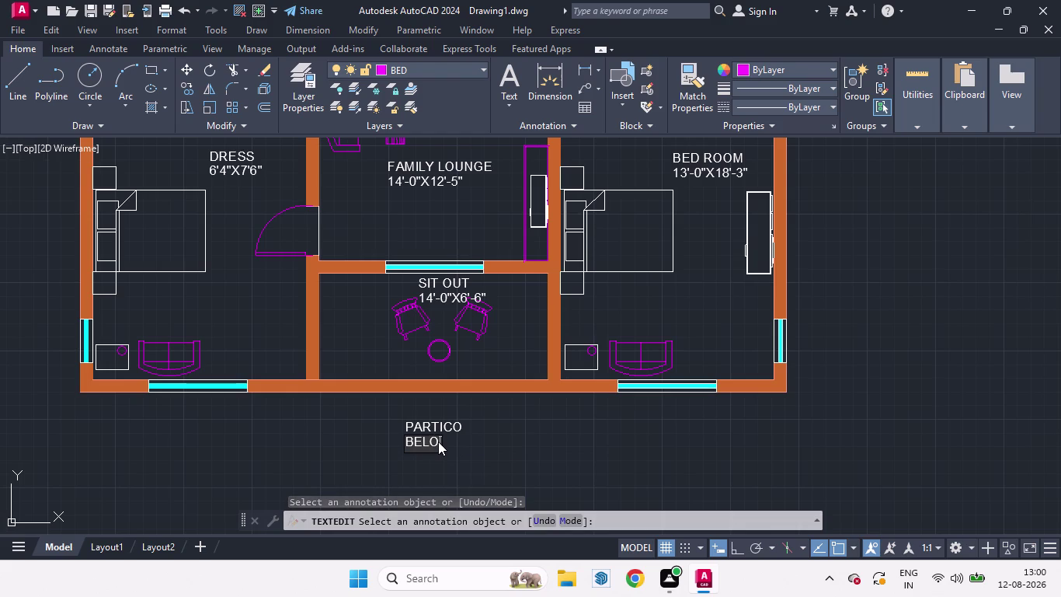
text(W)
click(510, 466)
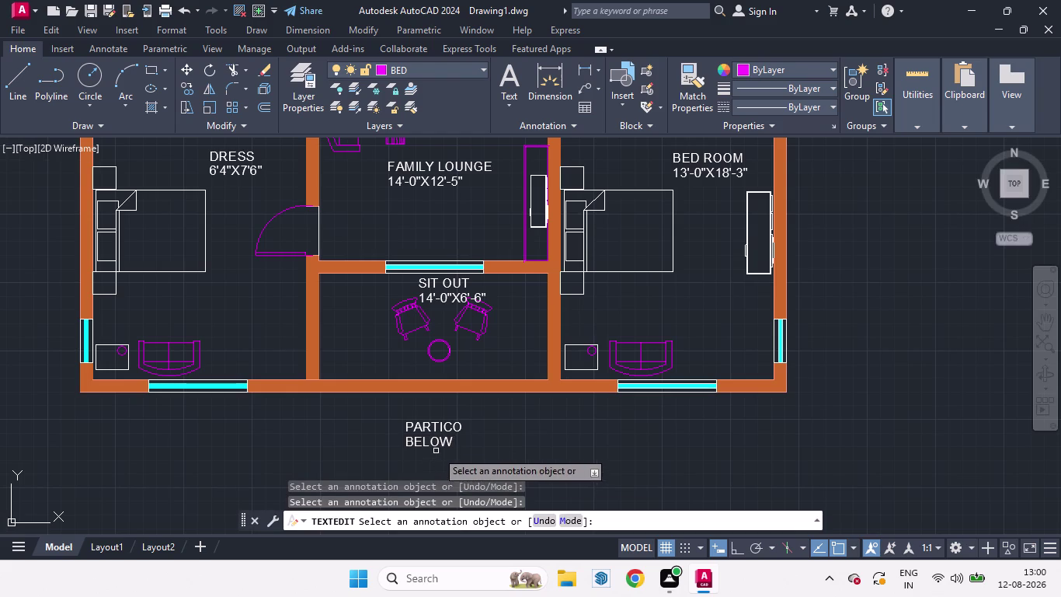
key(space)
Erase the lower-left bedroom's DRESS label and its size line.
scroll(down, 3)
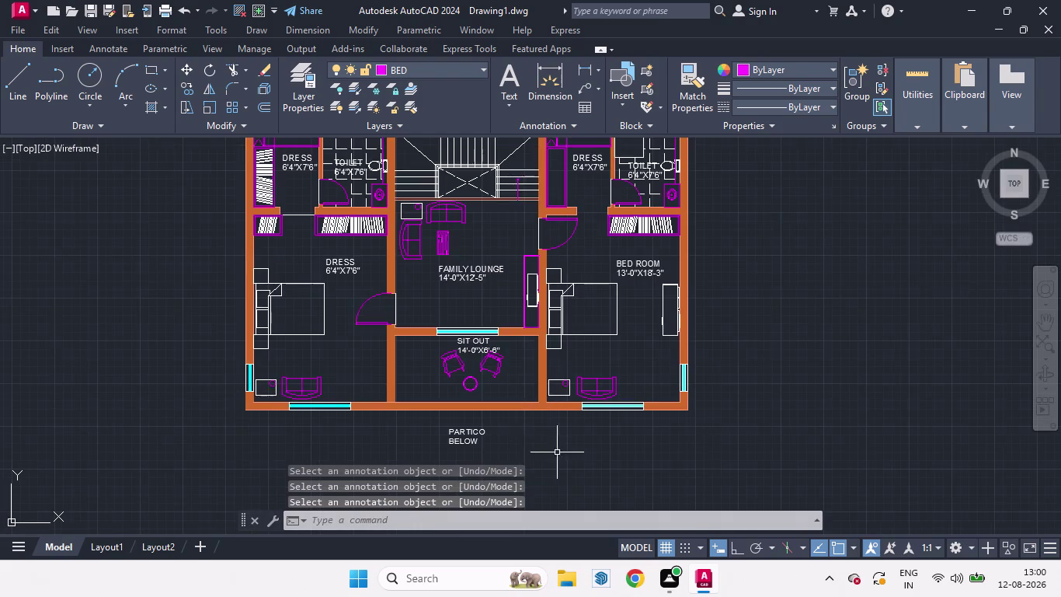
scroll(down, 3)
middle_drag(516, 452, 500, 436)
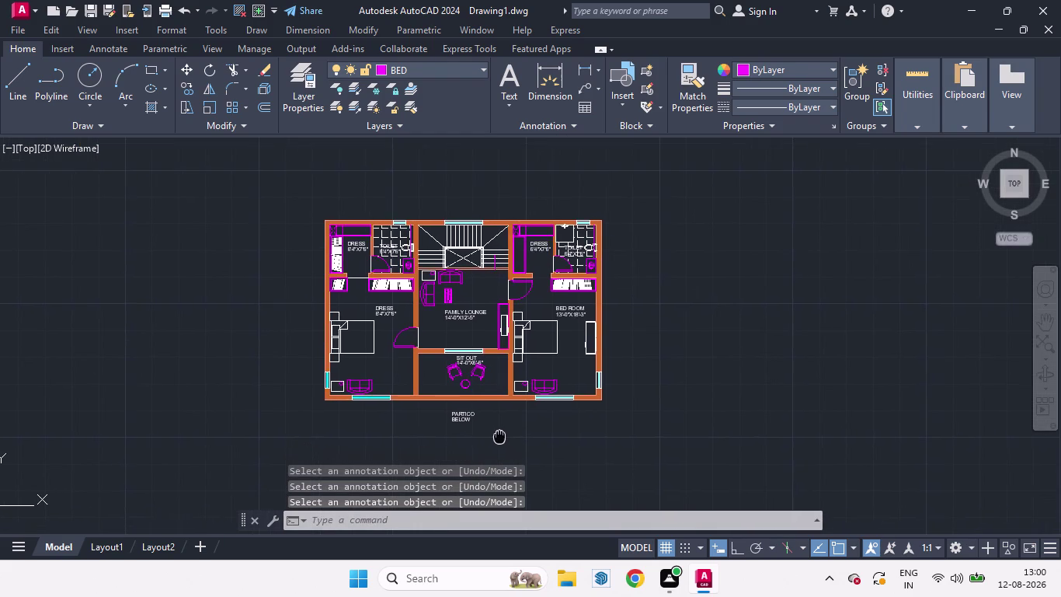
scroll(down, 3)
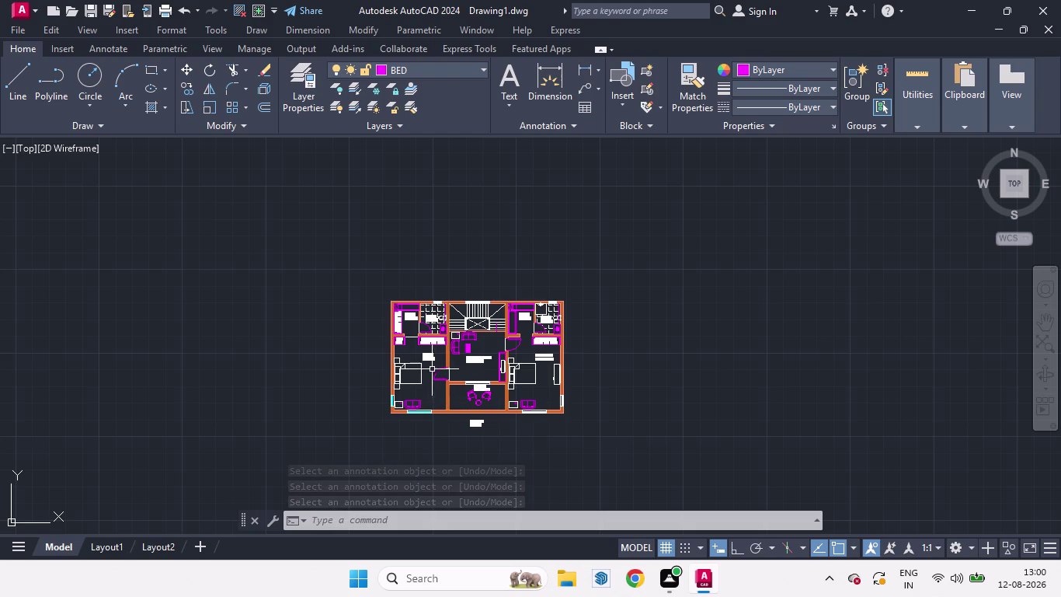
scroll(up, 3)
scroll(down, 3)
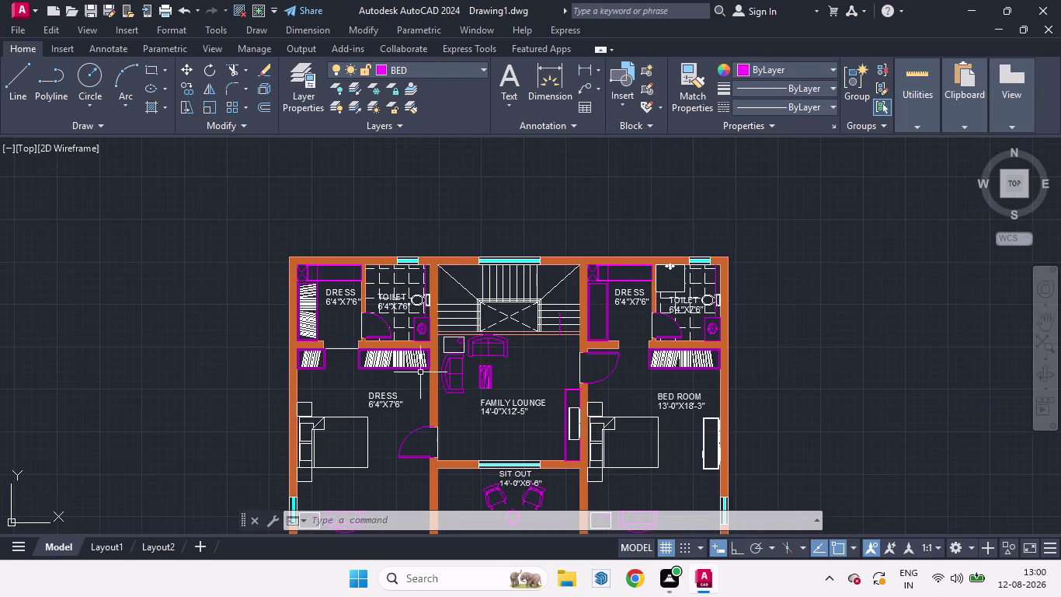
scroll(up, 3)
drag(396, 420, 352, 384)
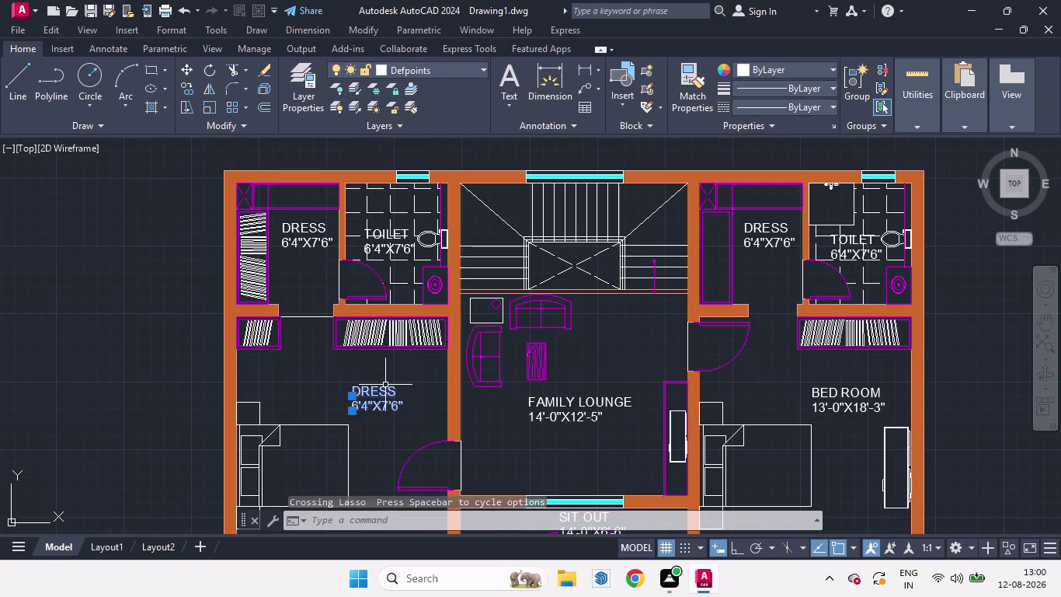
key(Delete)
Copy the BED ROOM 13'-0"X18'-3" label into the emptied bedroom.
drag(850, 425, 836, 407)
click(824, 383)
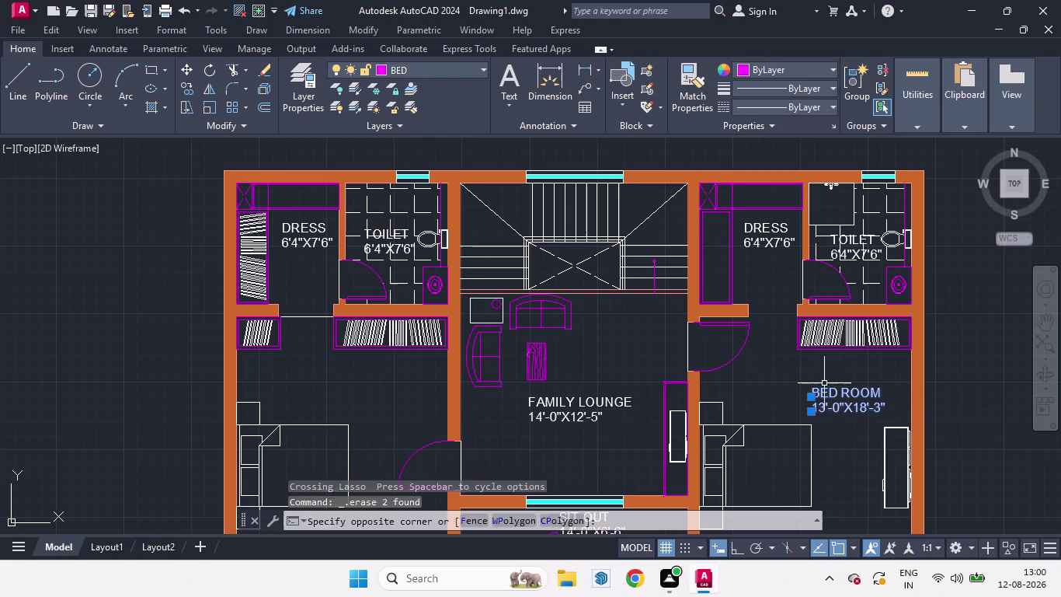
text(CO)
key(Return)
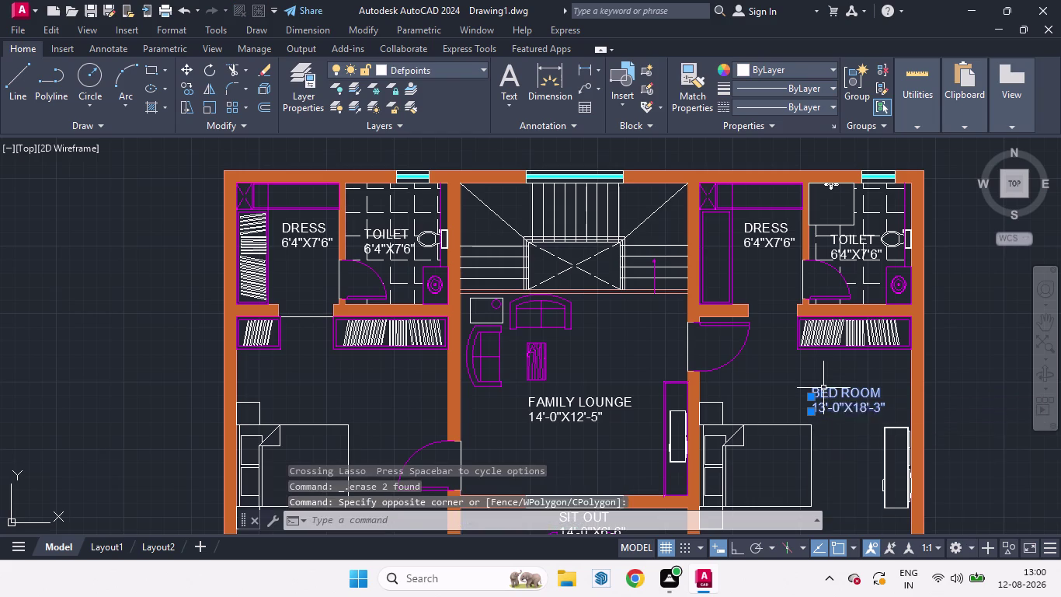
click(847, 422)
scroll(down, 3)
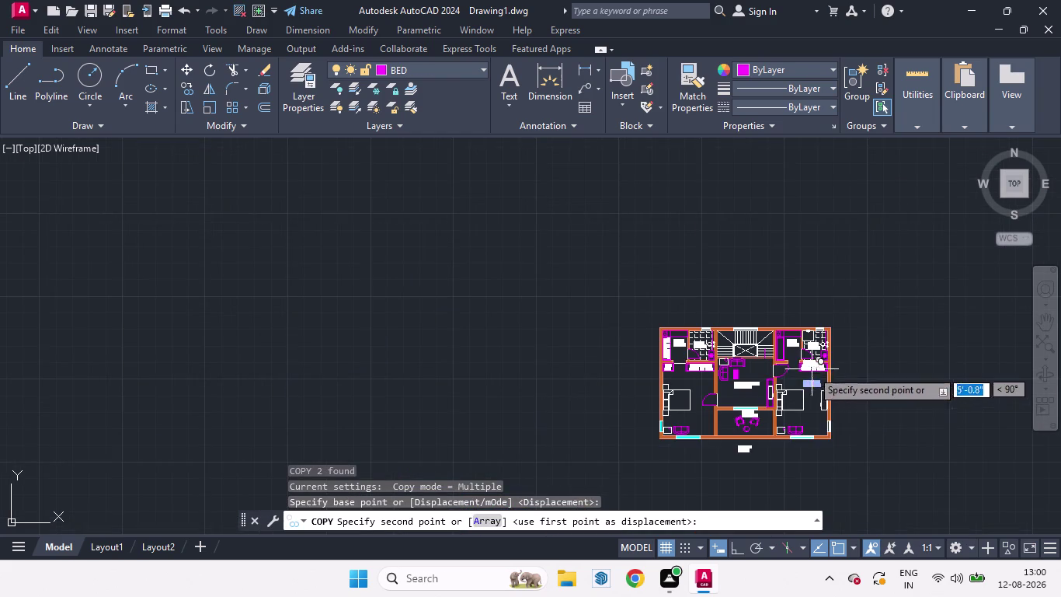
scroll(up, 3)
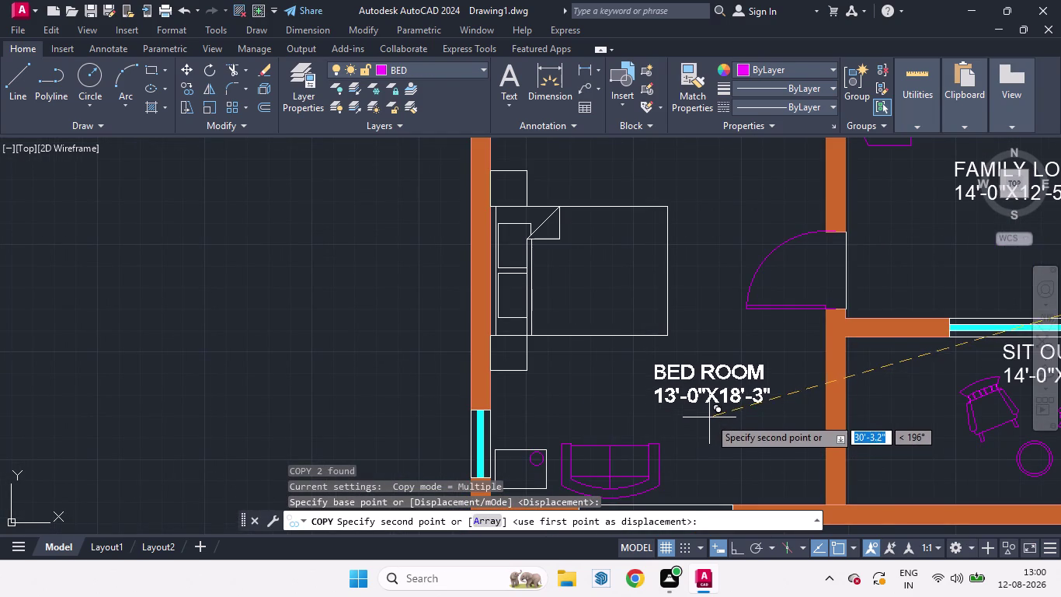
click(710, 408)
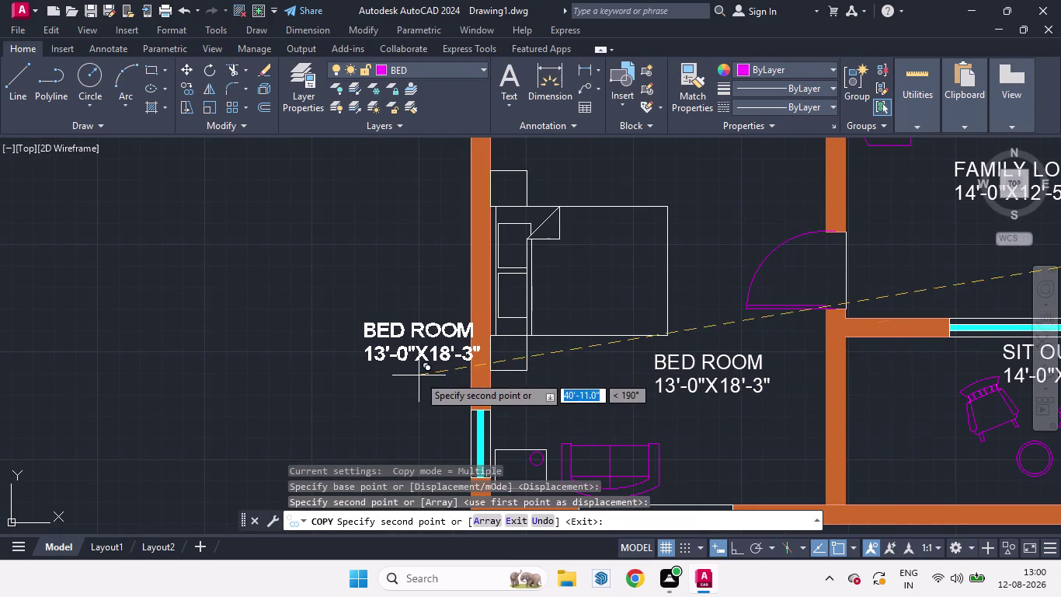
key(space)
scroll(down, 3)
scroll(up, 3)
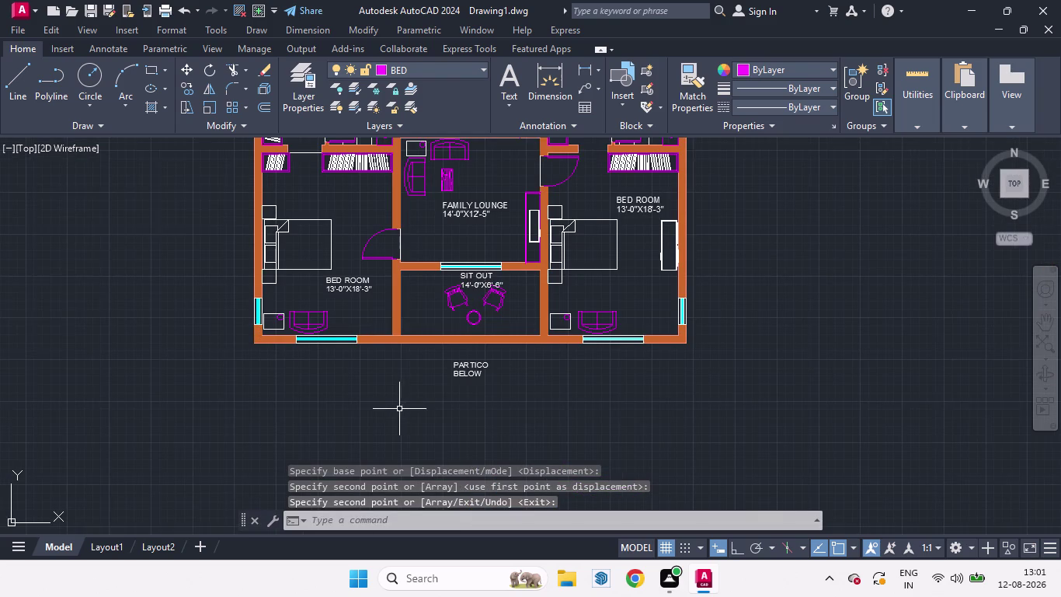
middle_drag(404, 416, 408, 423)
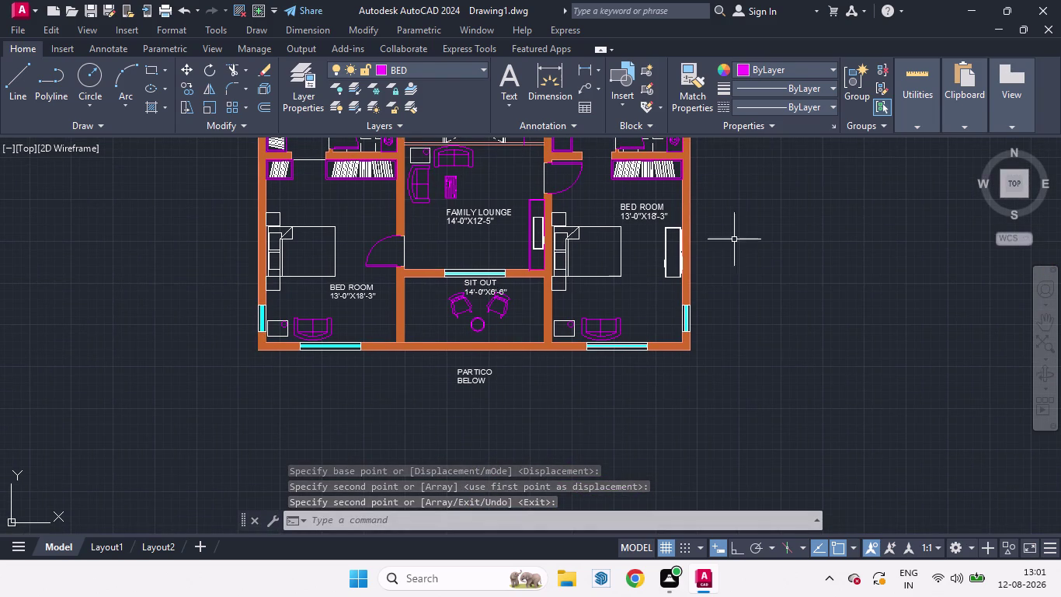
Switch to the ACAD_ISO02W100 dashed linetype and draw the portico's right edge from the sit out corner.
click(835, 109)
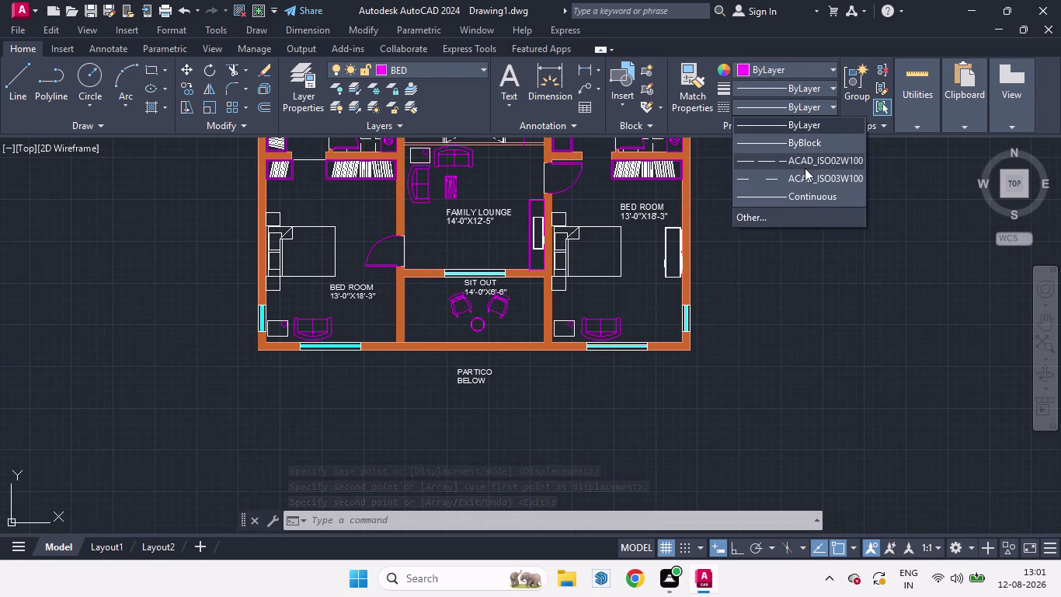
click(790, 164)
key(l)
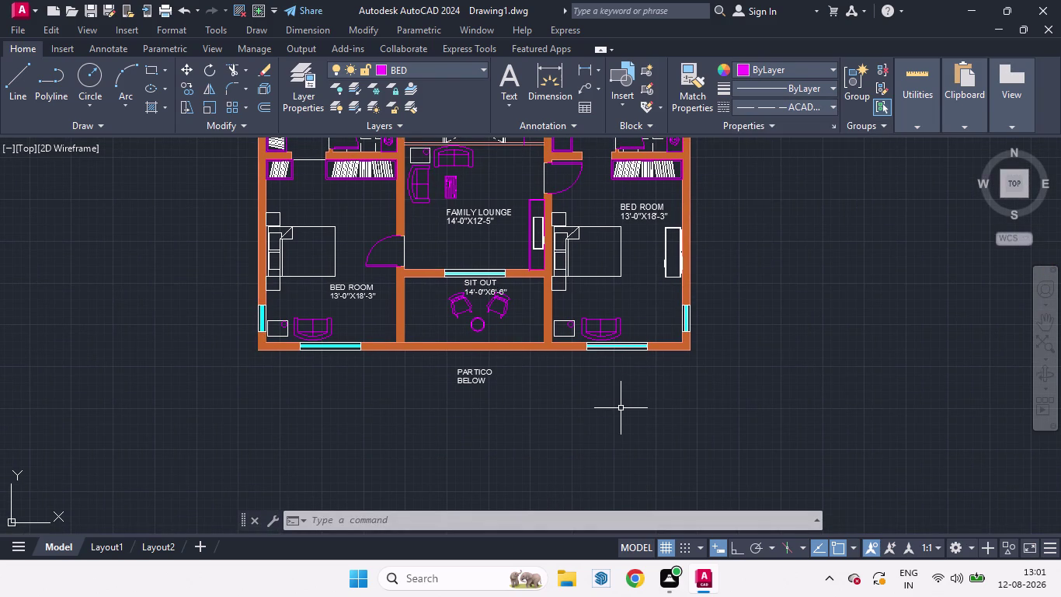
key(Return)
click(738, 548)
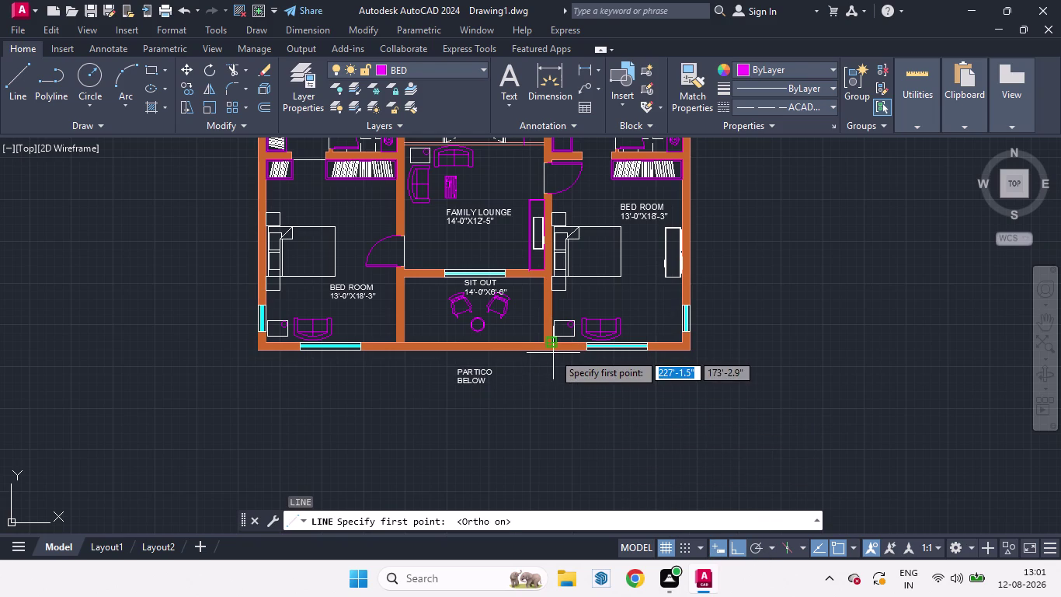
scroll(up, 3)
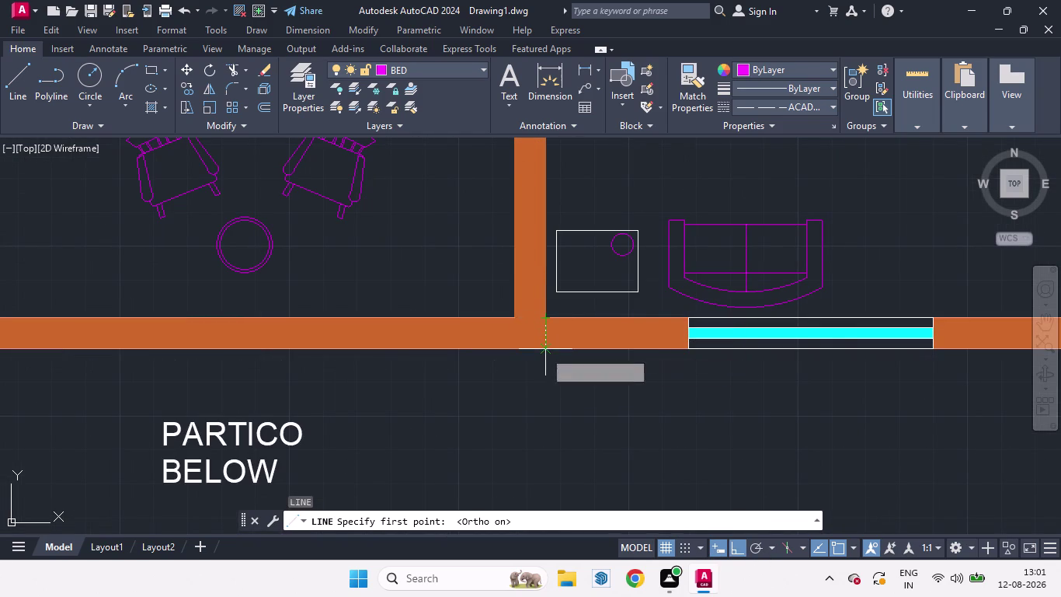
click(544, 351)
scroll(down, 3)
scroll(down, 3)
scroll(up, 3)
scroll(down, 3)
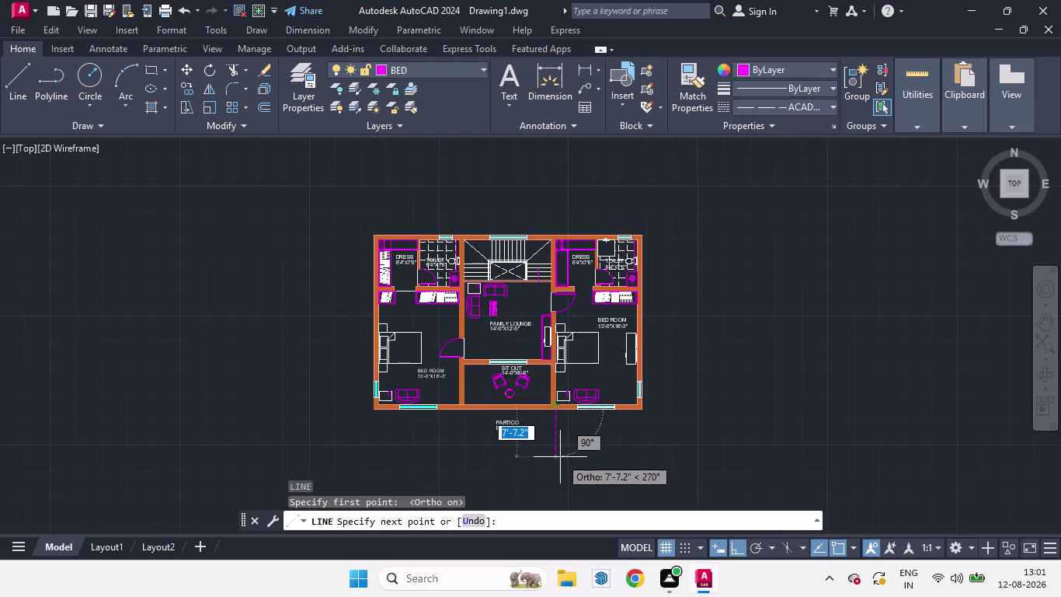
click(560, 457)
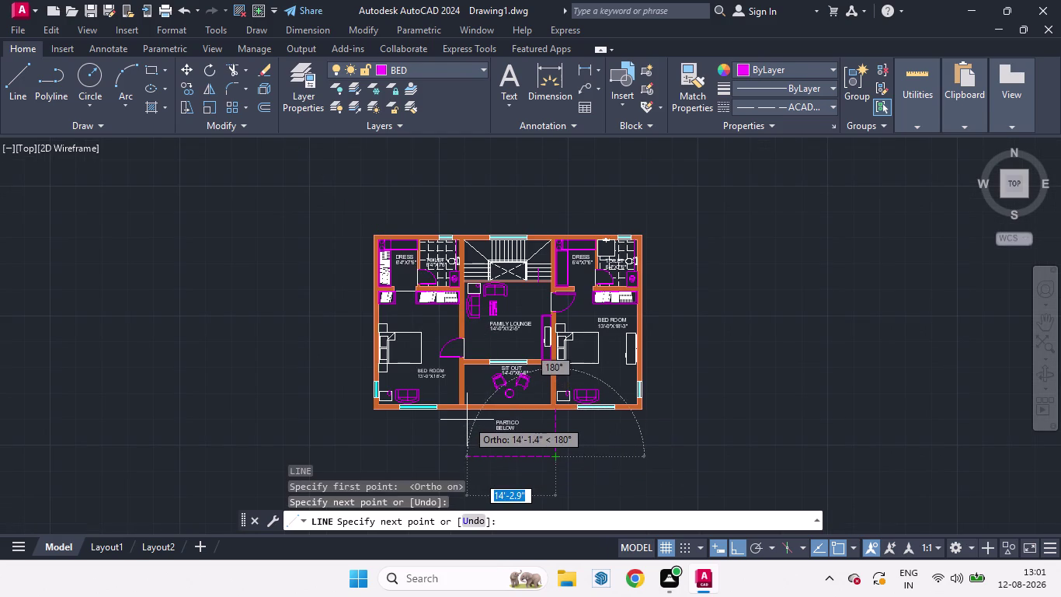
Draw the portico's bottom edge, close the outline, and erase the stray diagonal.
scroll(up, 3)
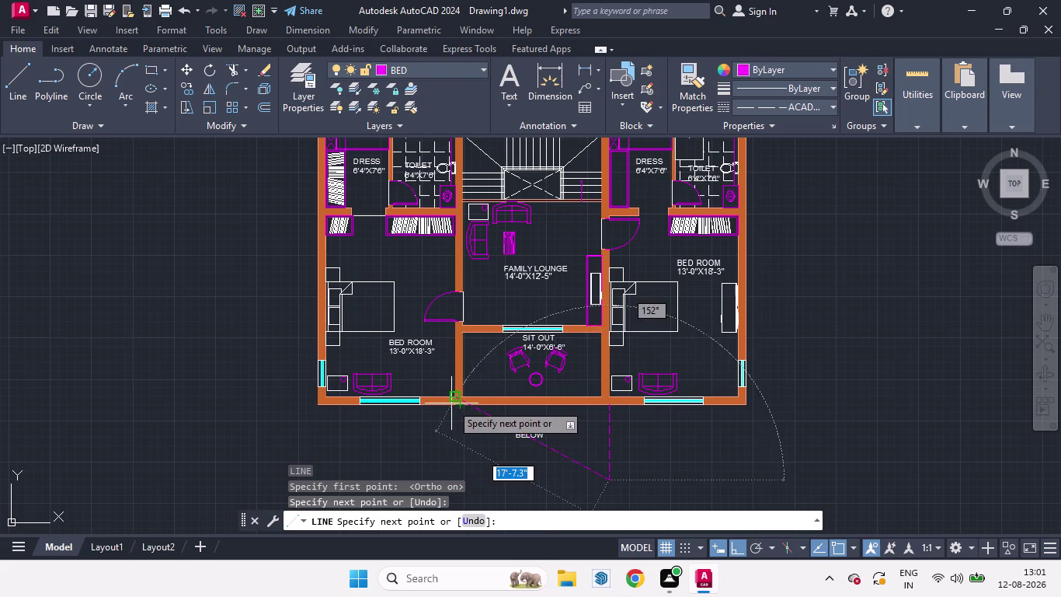
scroll(up, 3)
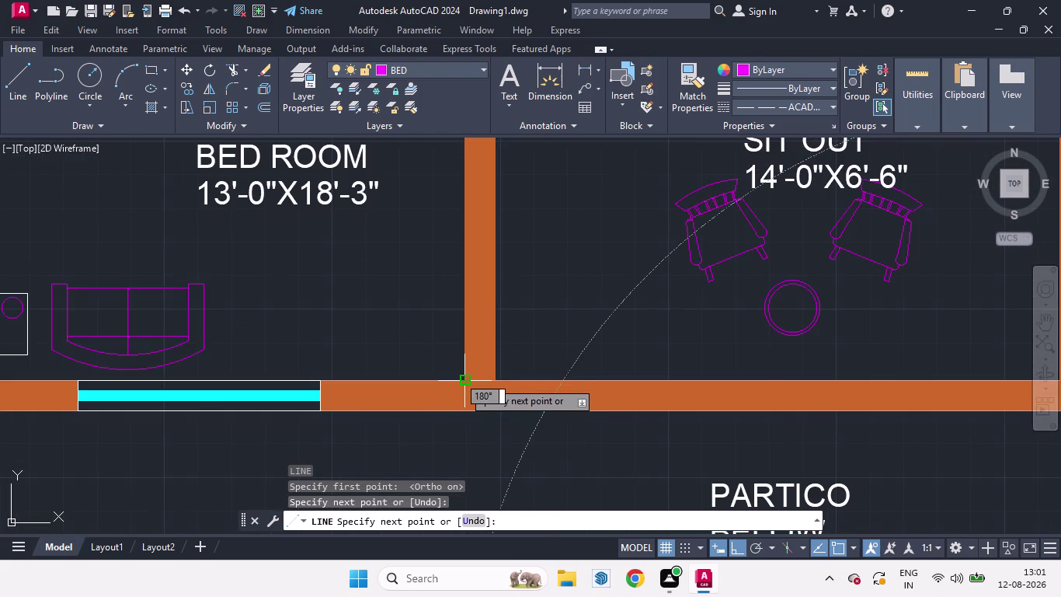
scroll(down, 3)
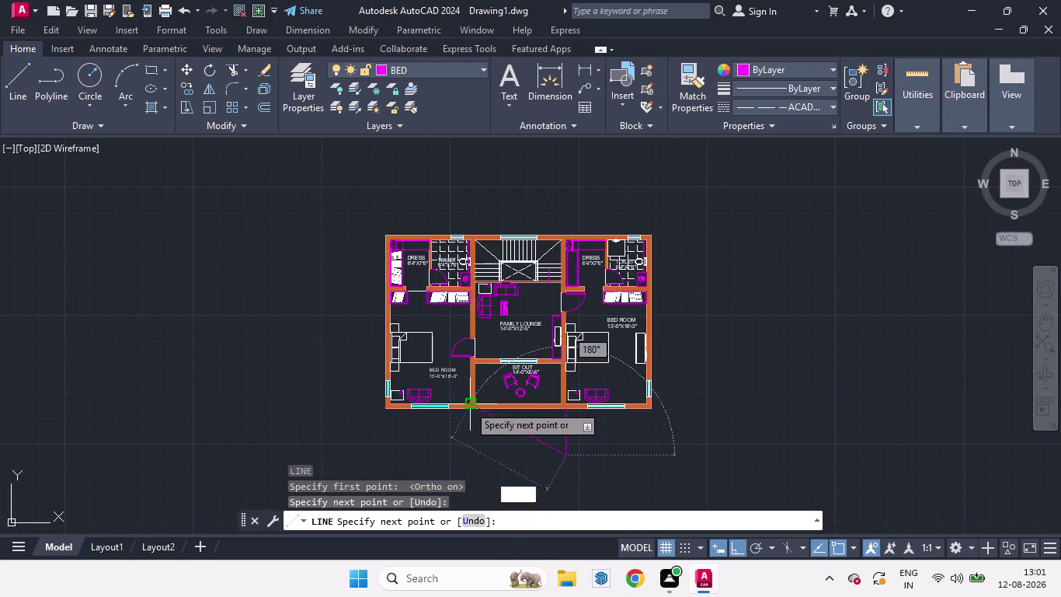
click(470, 455)
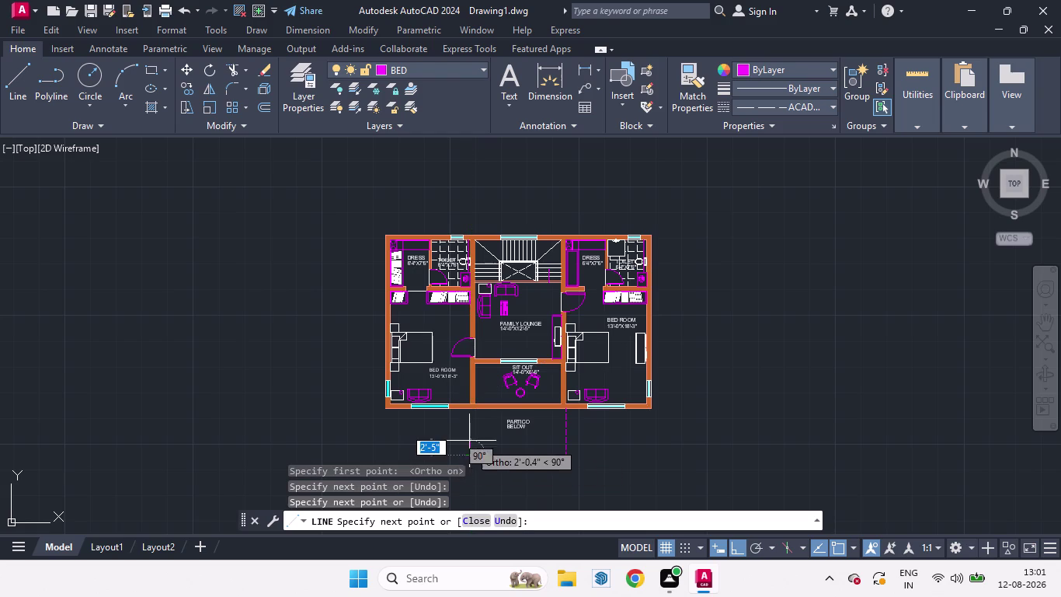
click(478, 518)
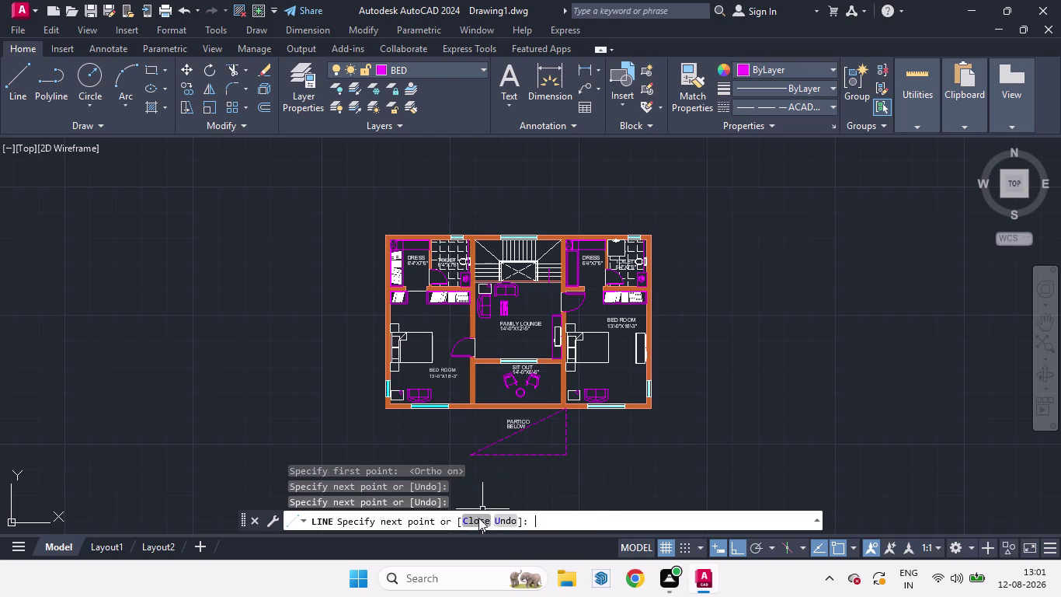
click(505, 438)
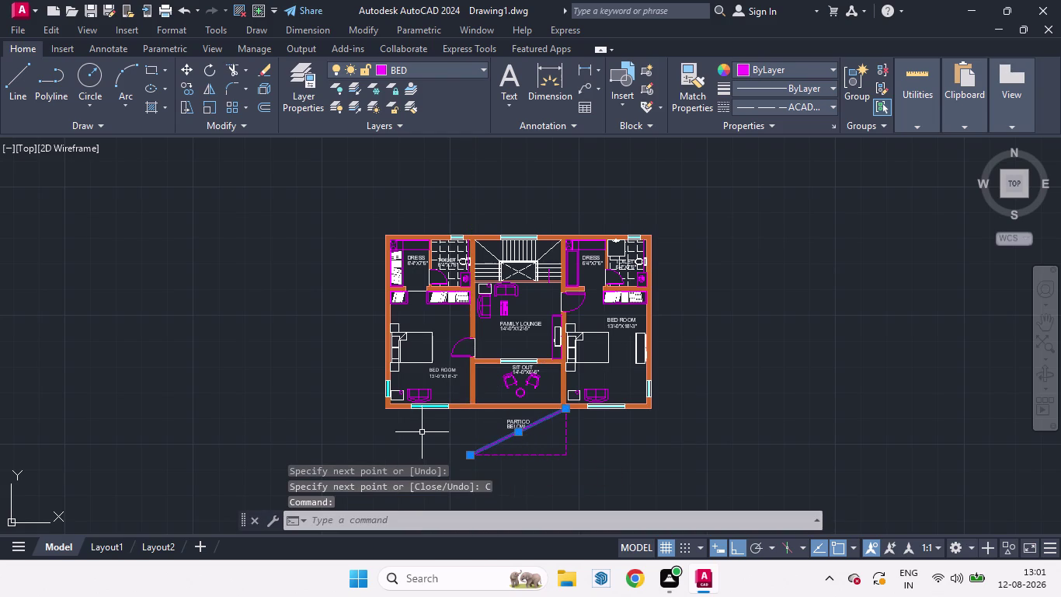
key(Delete)
key(l)
key(Return)
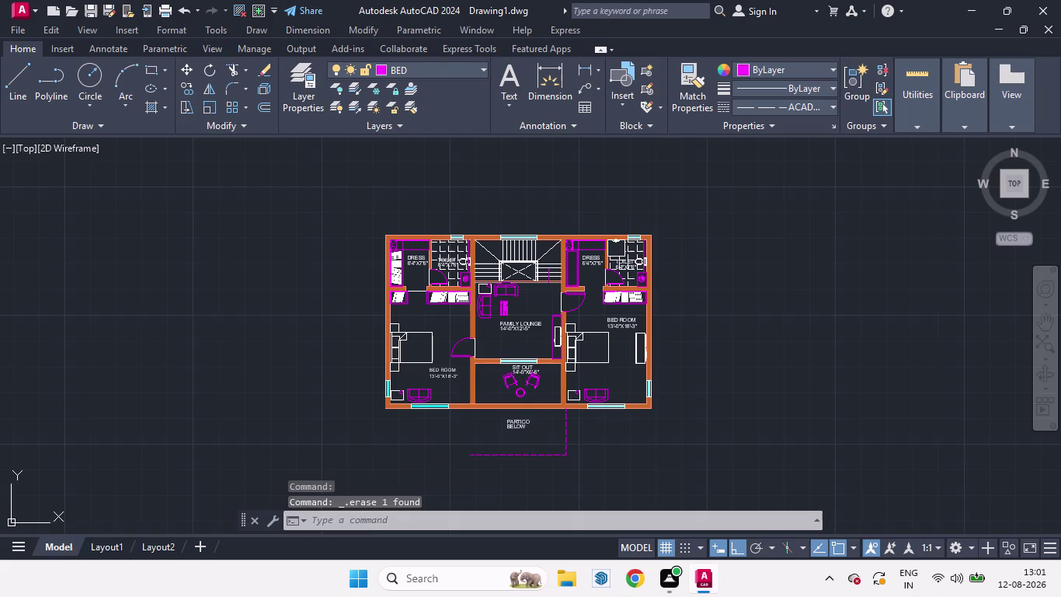
scroll(up, 3)
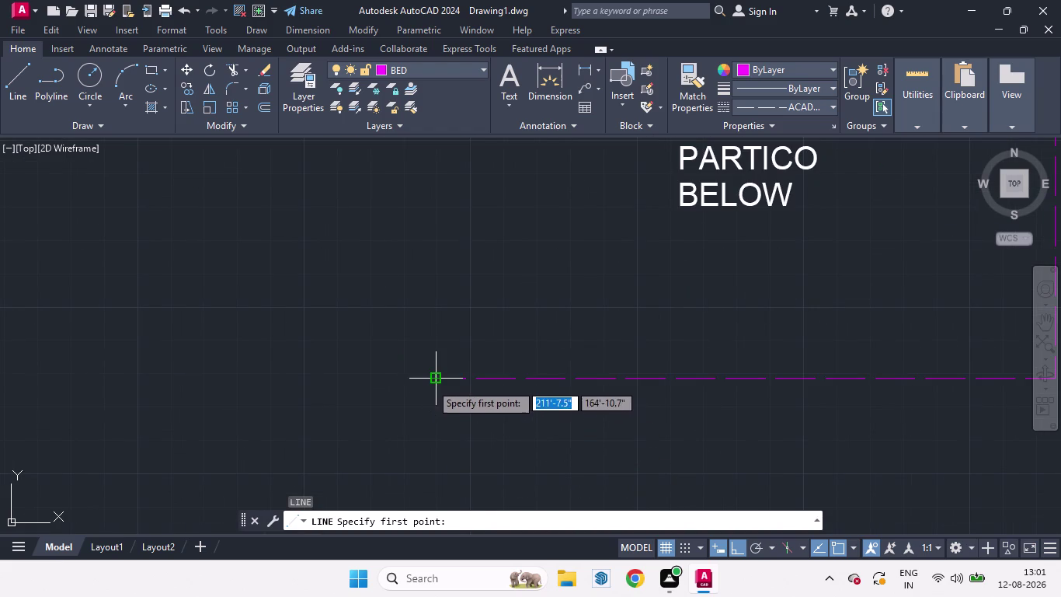
Draw the dashed left portico edge from the bottom line up to the sit out wall.
click(432, 381)
scroll(down, 3)
scroll(up, 3)
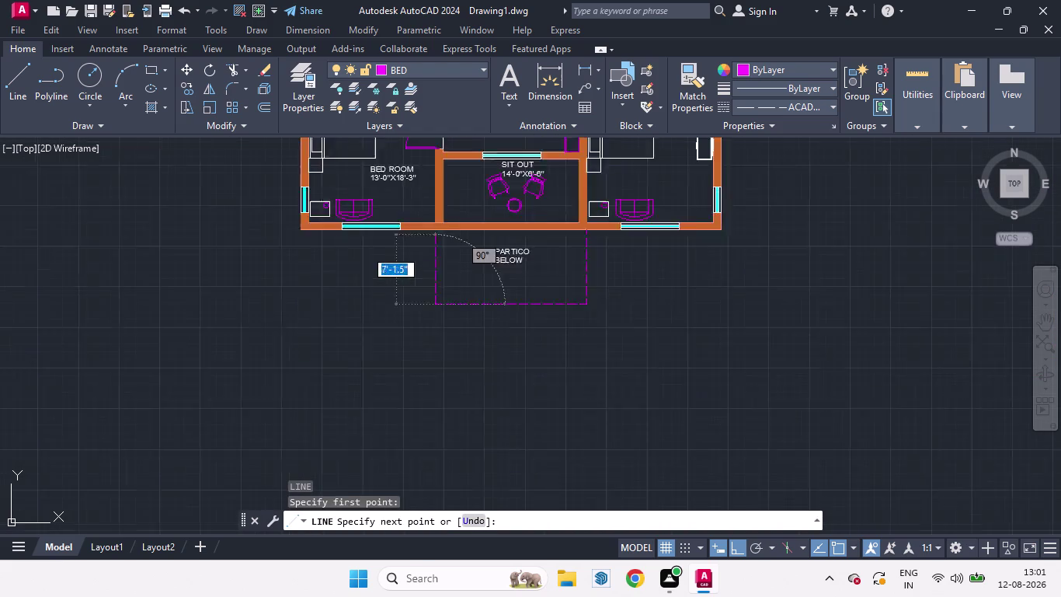
scroll(up, 3)
scroll(up, 3)
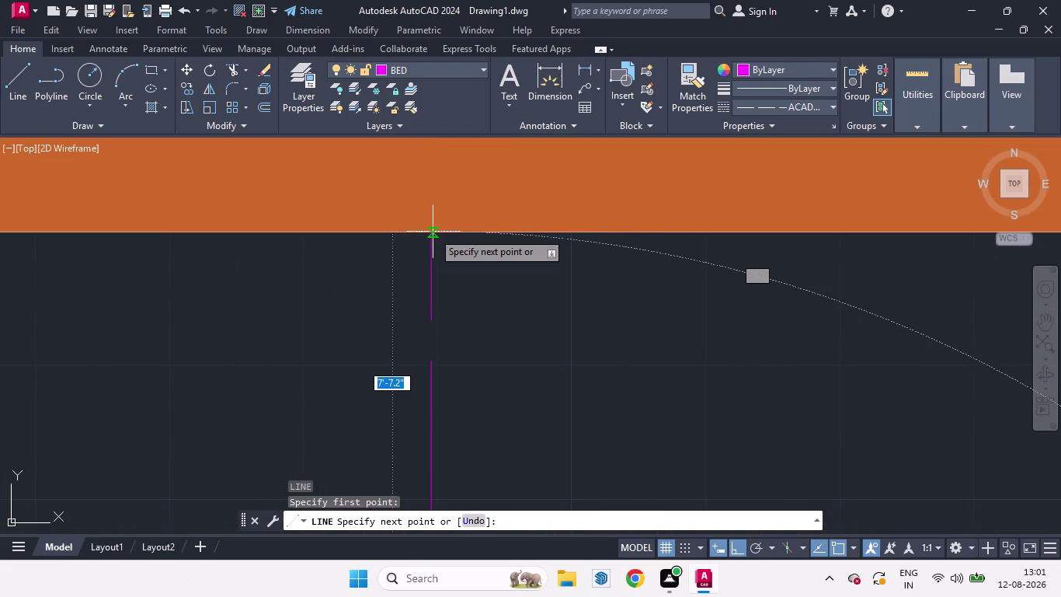
click(431, 231)
scroll(down, 3)
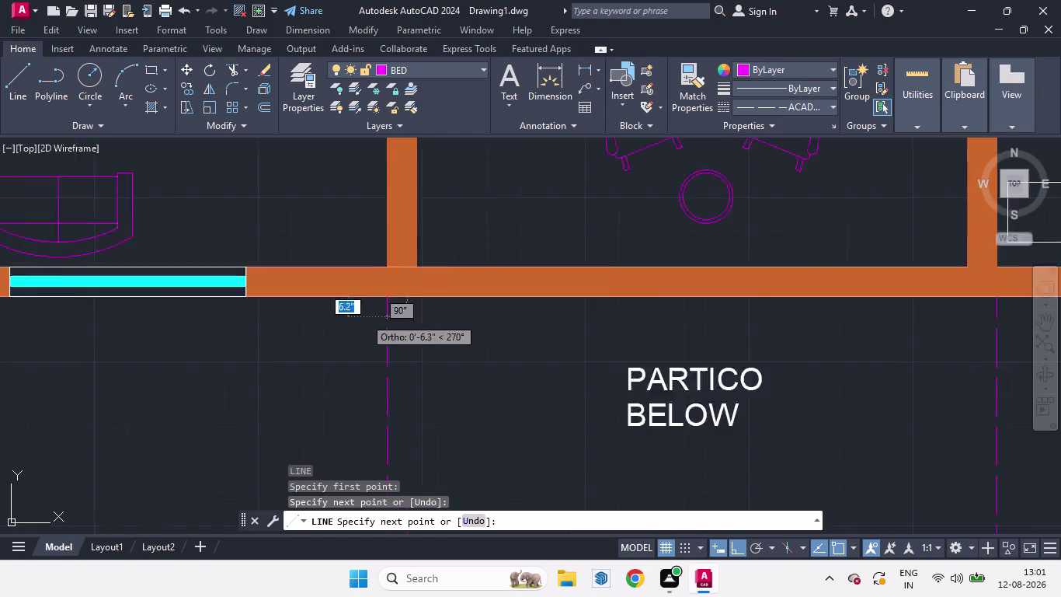
scroll(down, 3)
key(space)
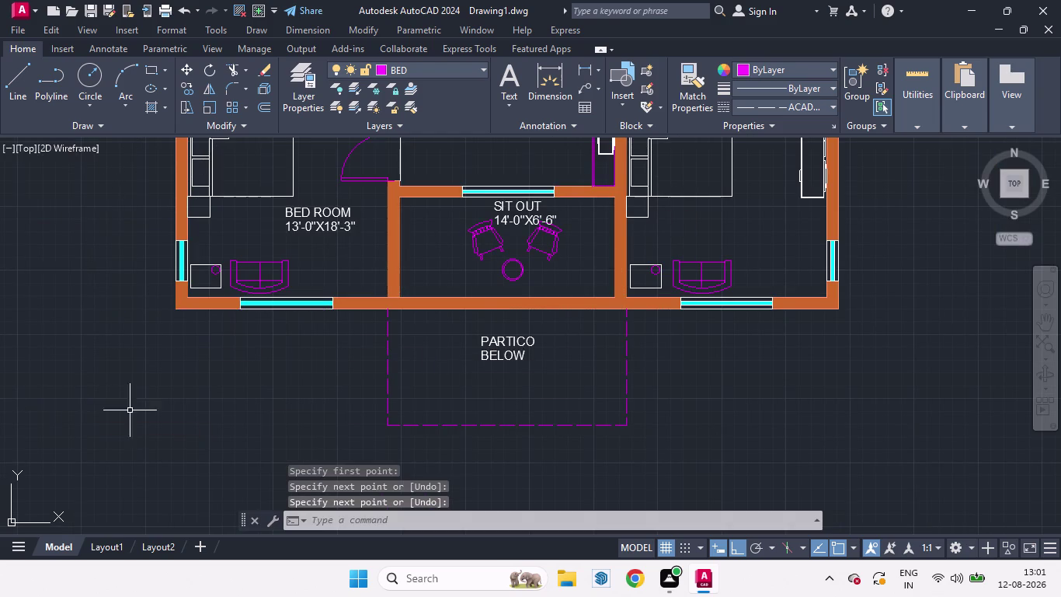
Select the left, right and bottom dashed portico lines.
middle_drag(262, 431, 306, 431)
scroll(down, 3)
scroll(up, 3)
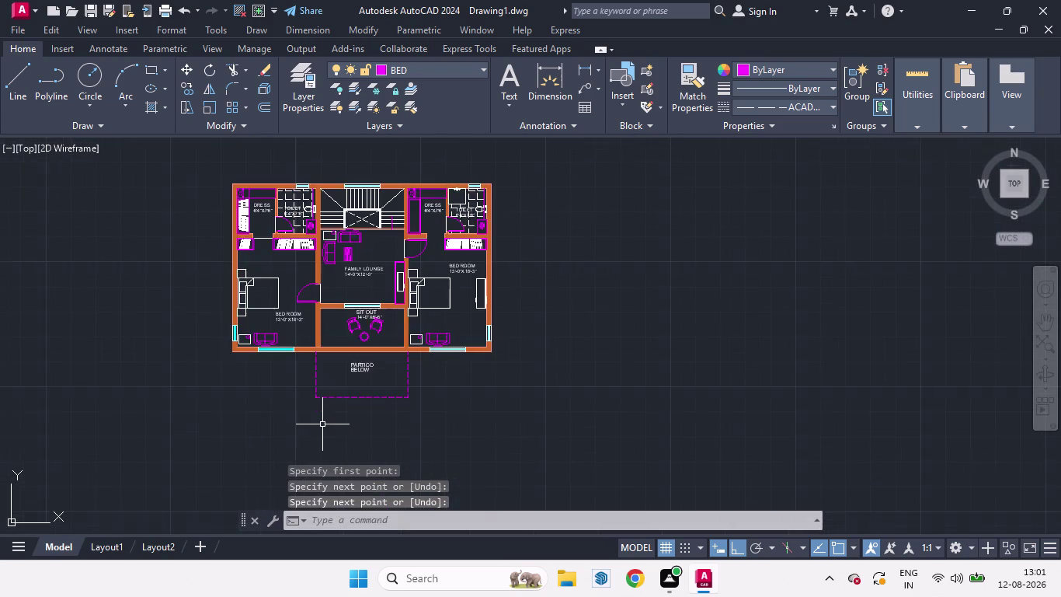
scroll(up, 3)
scroll(up, 3)
click(313, 344)
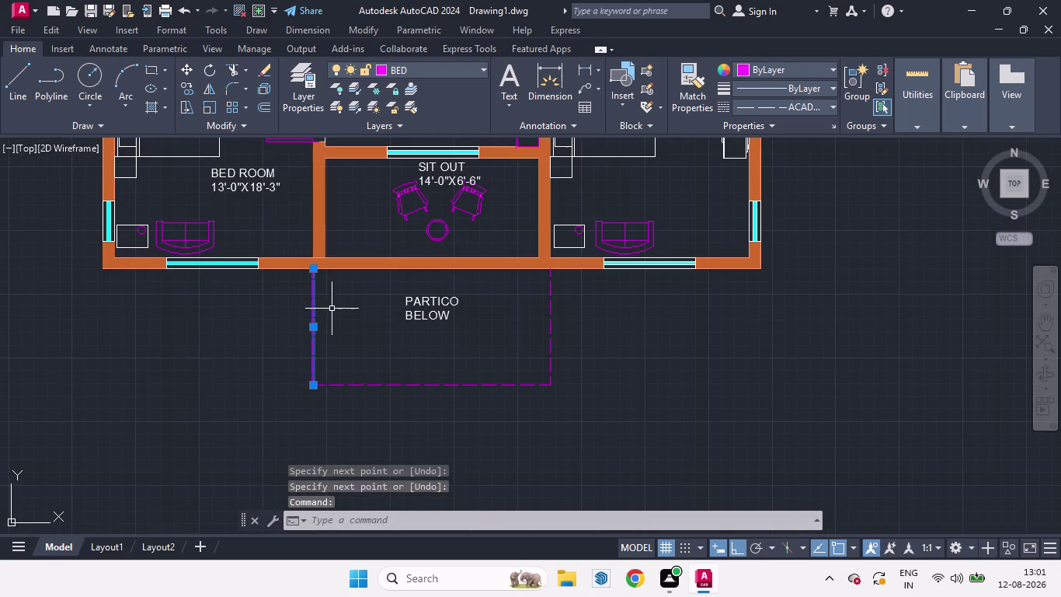
click(552, 338)
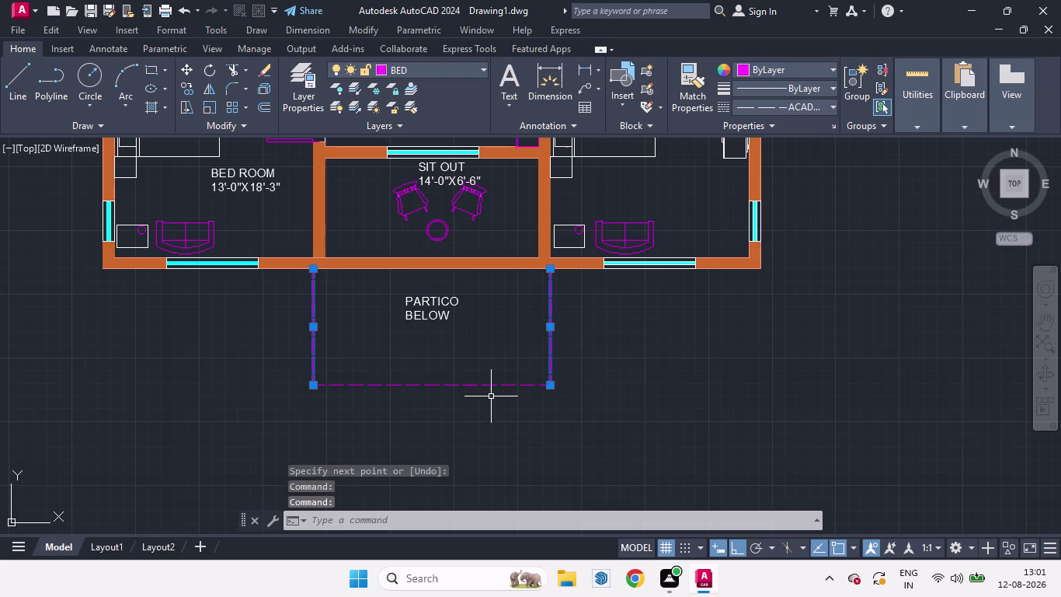
click(480, 383)
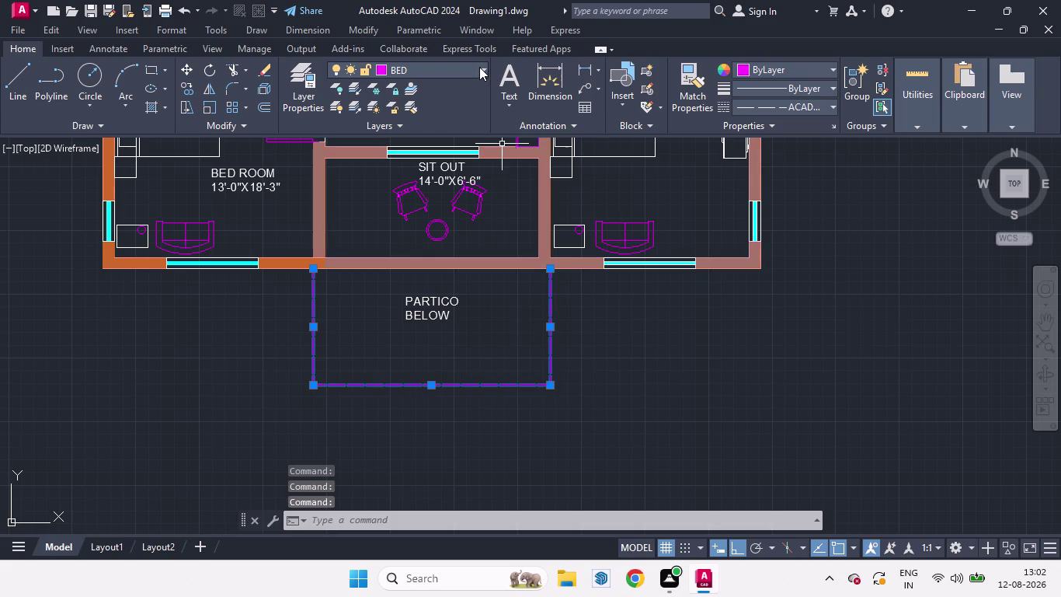
Give layer 0 a red colour and pan toward the dress and toilet rooms.
click(479, 67)
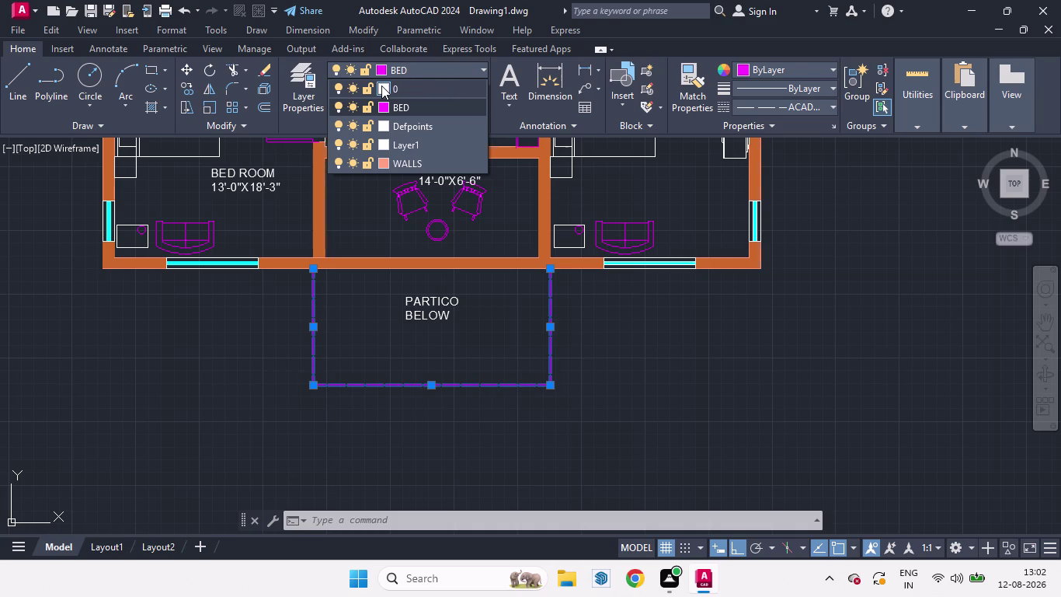
click(381, 85)
scroll(down, 3)
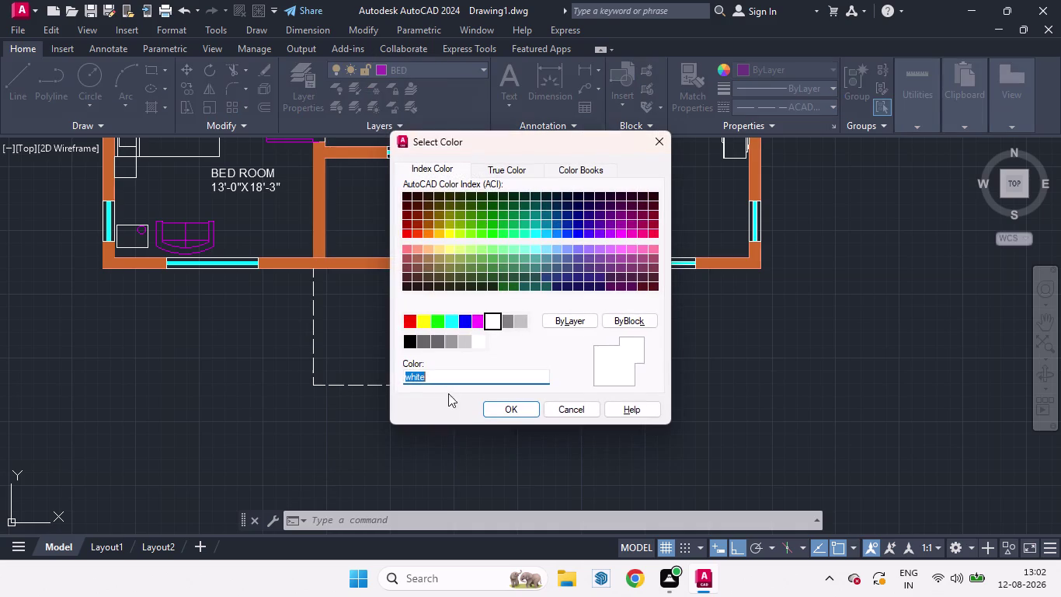
click(410, 323)
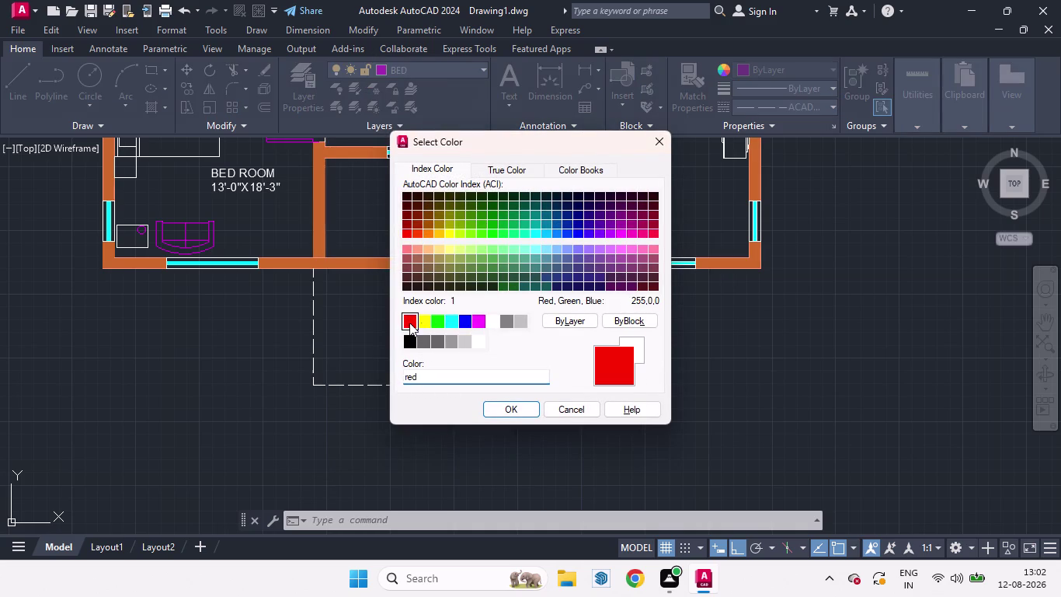
click(509, 410)
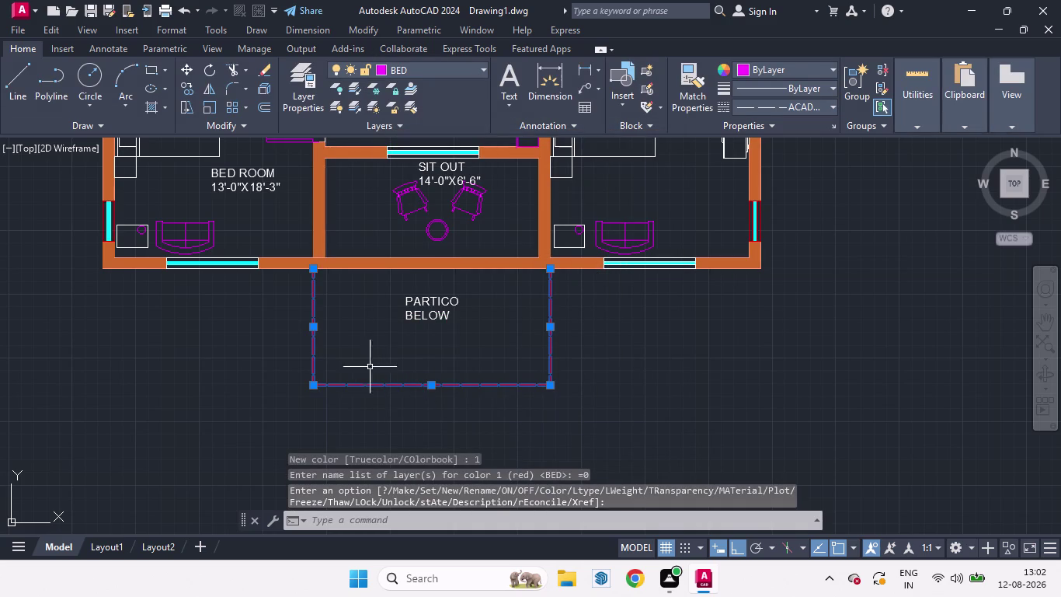
key(Escape)
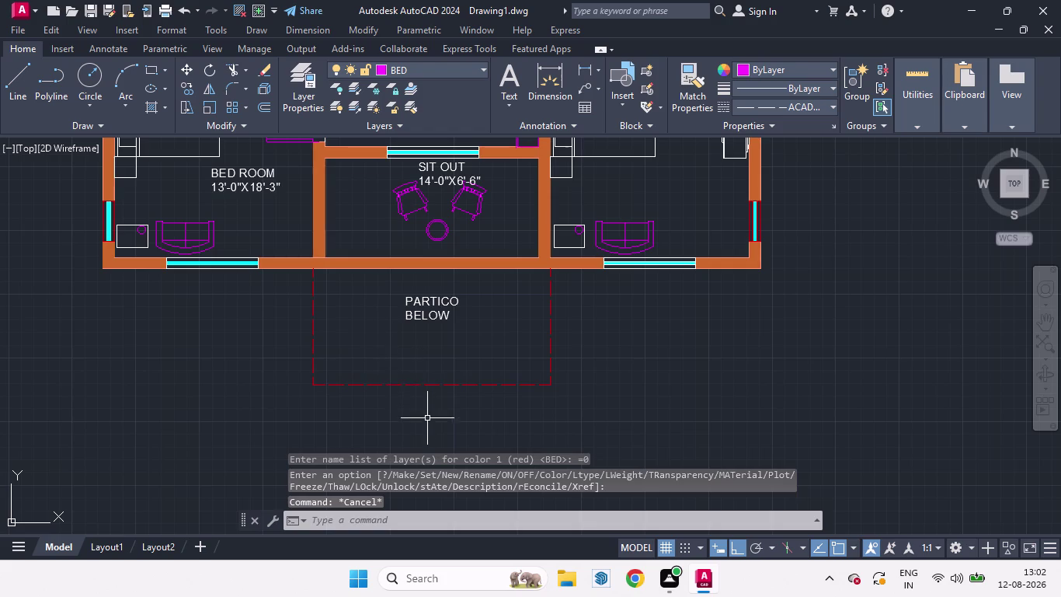
scroll(down, 3)
middle_drag(435, 426, 417, 424)
scroll(up, 3)
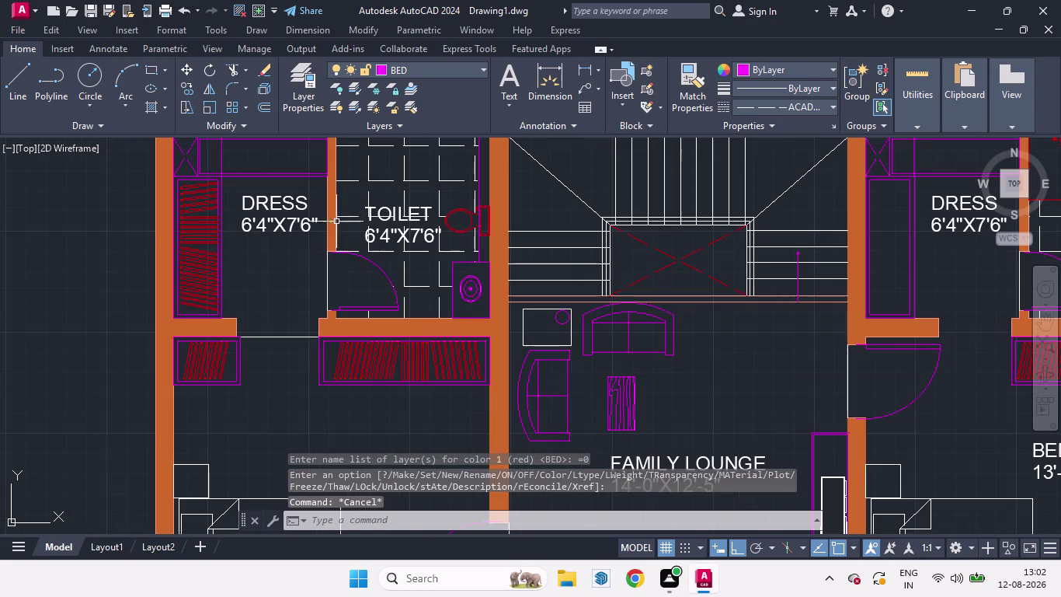
scroll(down, 3)
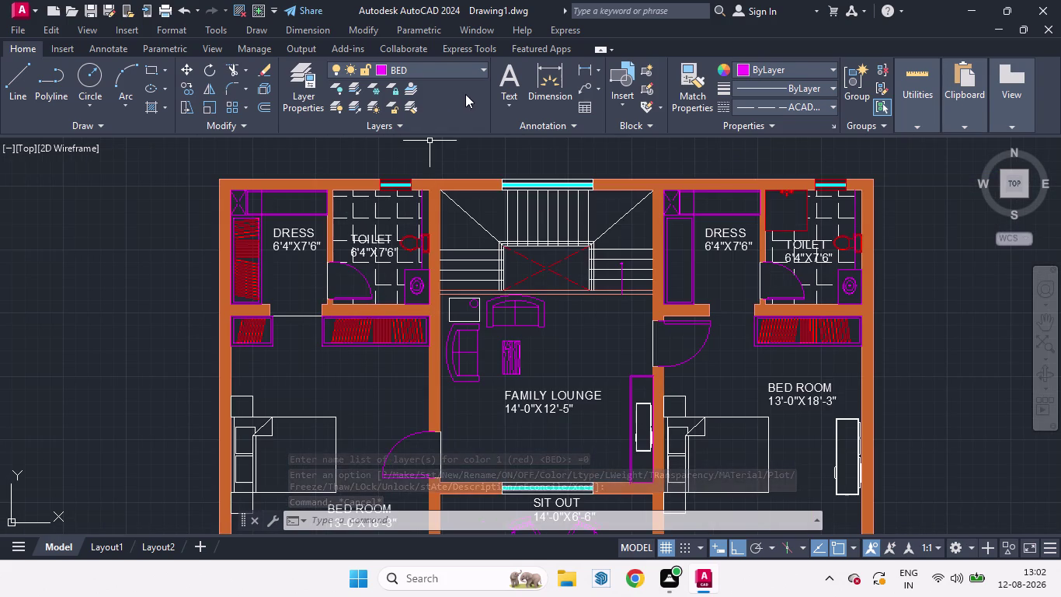
Change layer 0's colour to white (255) from the Layer dropdown.
click(478, 64)
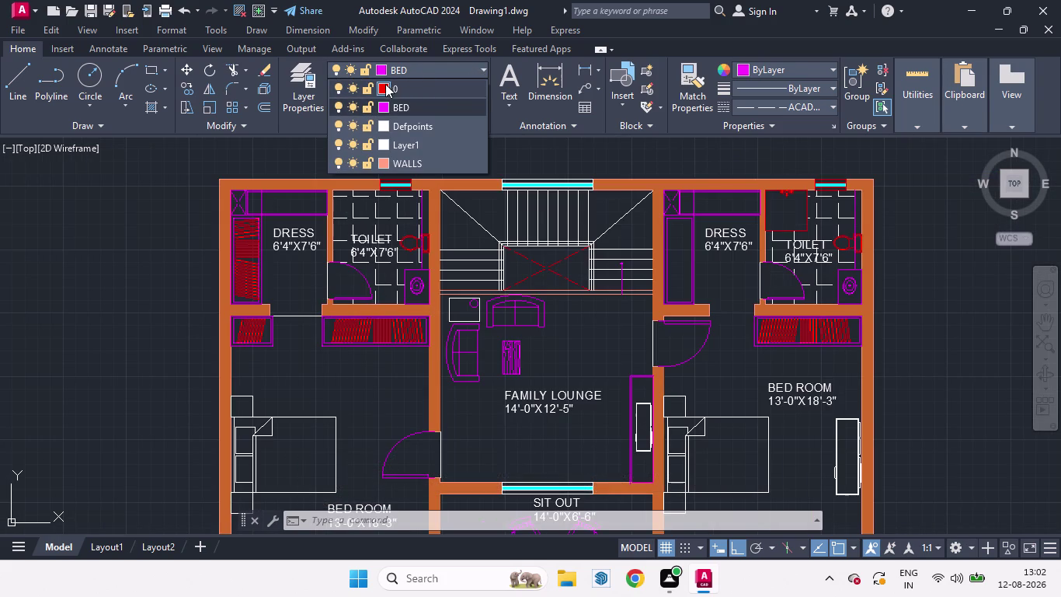
click(385, 84)
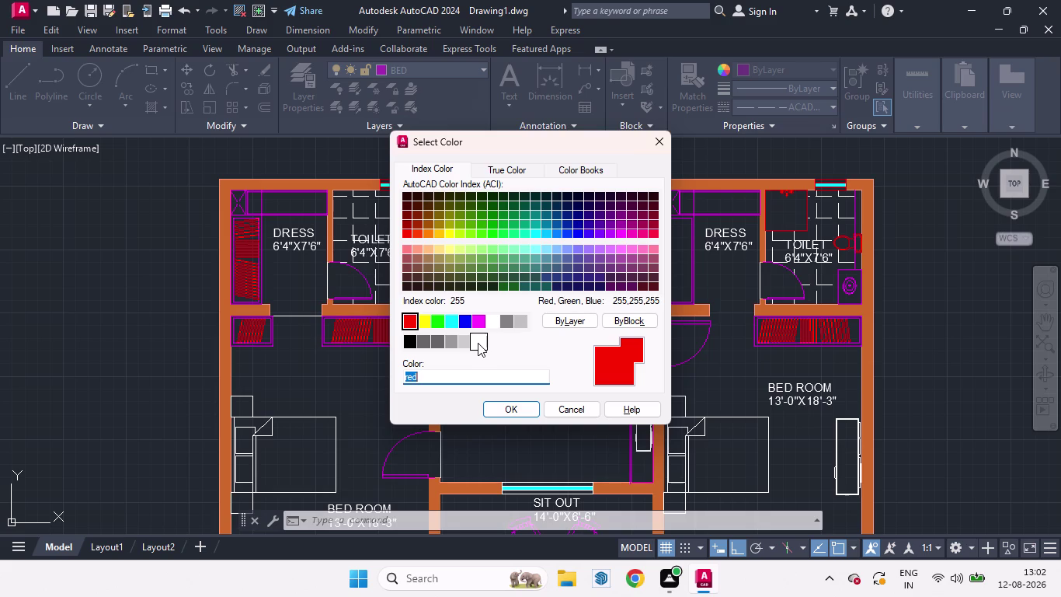
click(478, 343)
click(515, 411)
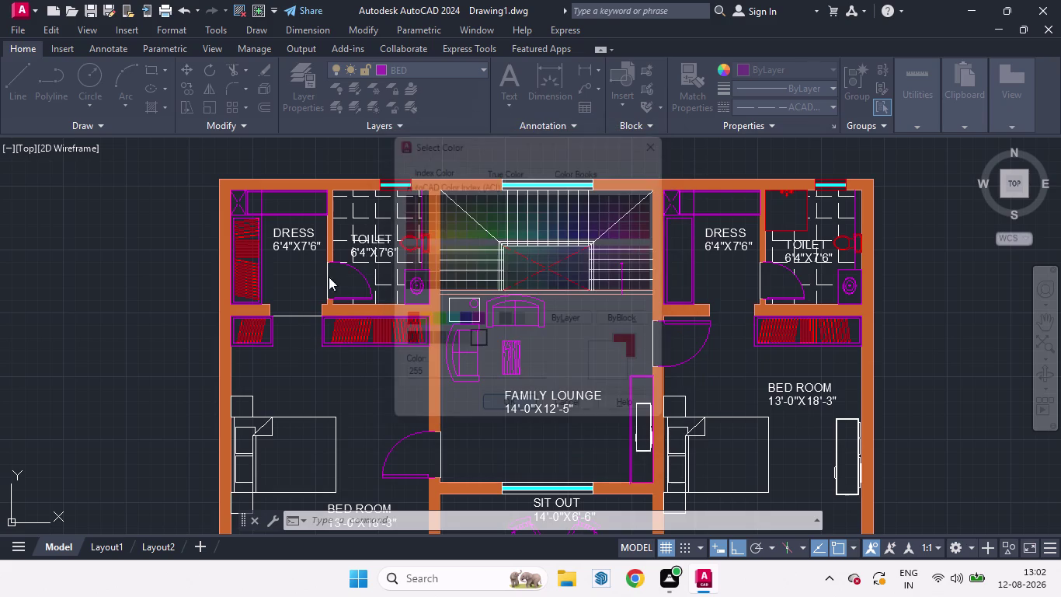
scroll(down, 3)
scroll(up, 3)
scroll(down, 3)
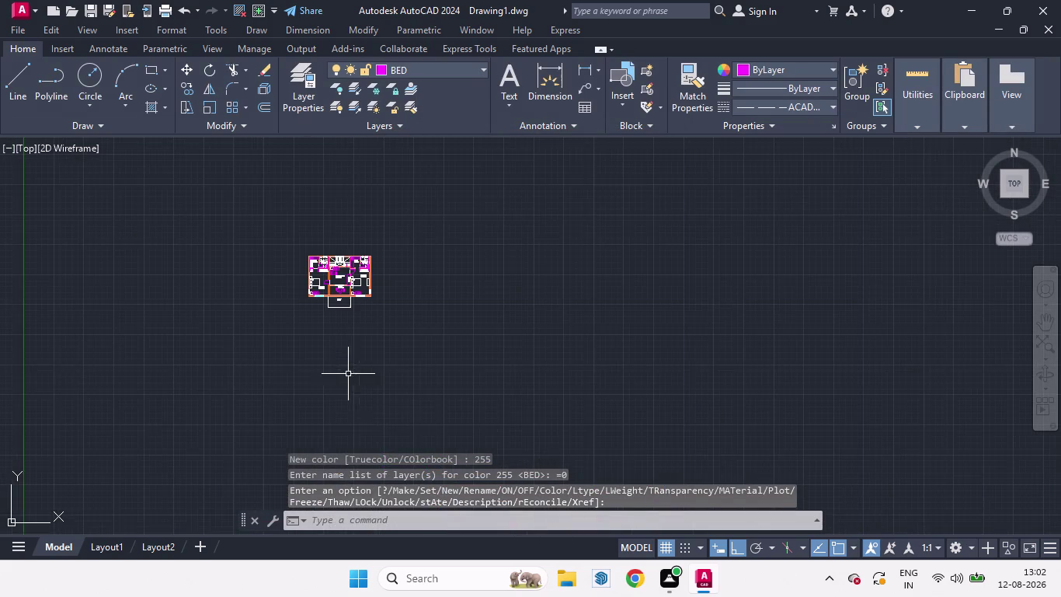
Pan and zoom to bring the portico and whole floor plan into view.
middle_drag(354, 361, 376, 390)
scroll(up, 3)
middle_drag(383, 349, 395, 380)
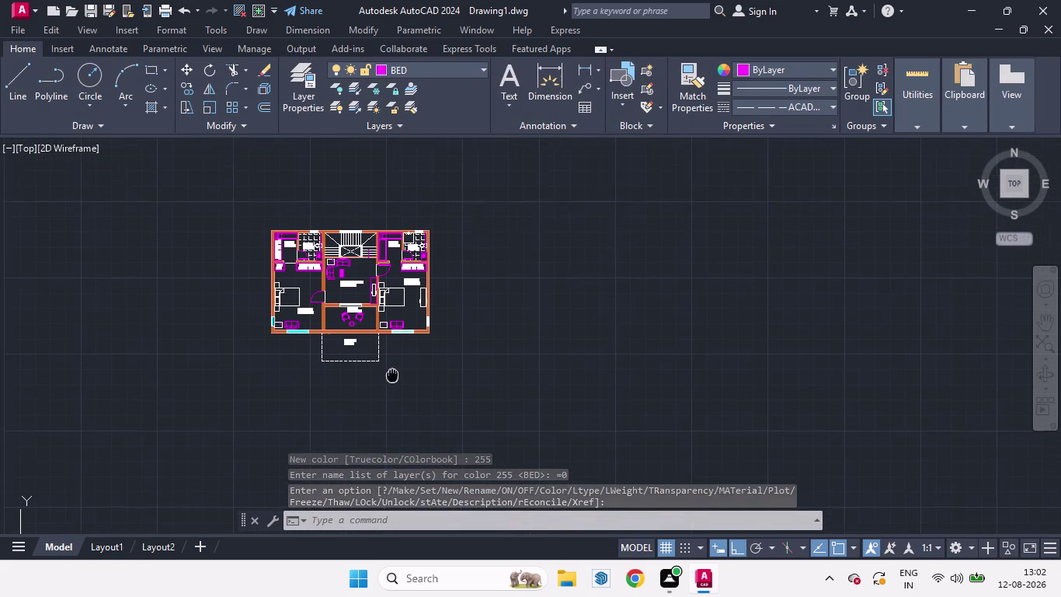
middle_drag(395, 381, 396, 382)
scroll(up, 3)
middle_drag(335, 291, 296, 261)
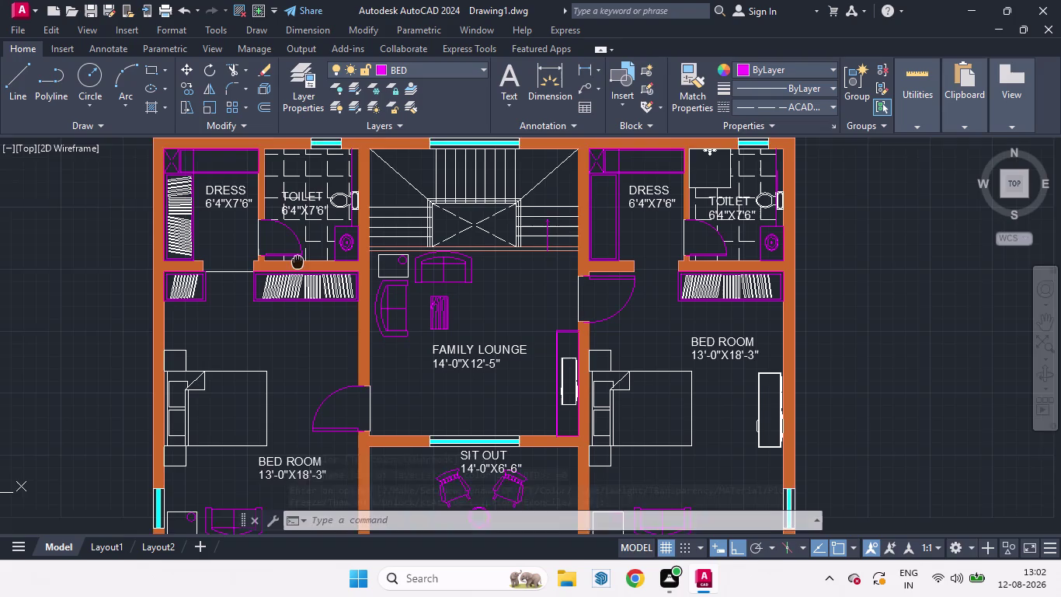
middle_drag(297, 261, 311, 212)
scroll(down, 3)
middle_drag(416, 393, 424, 423)
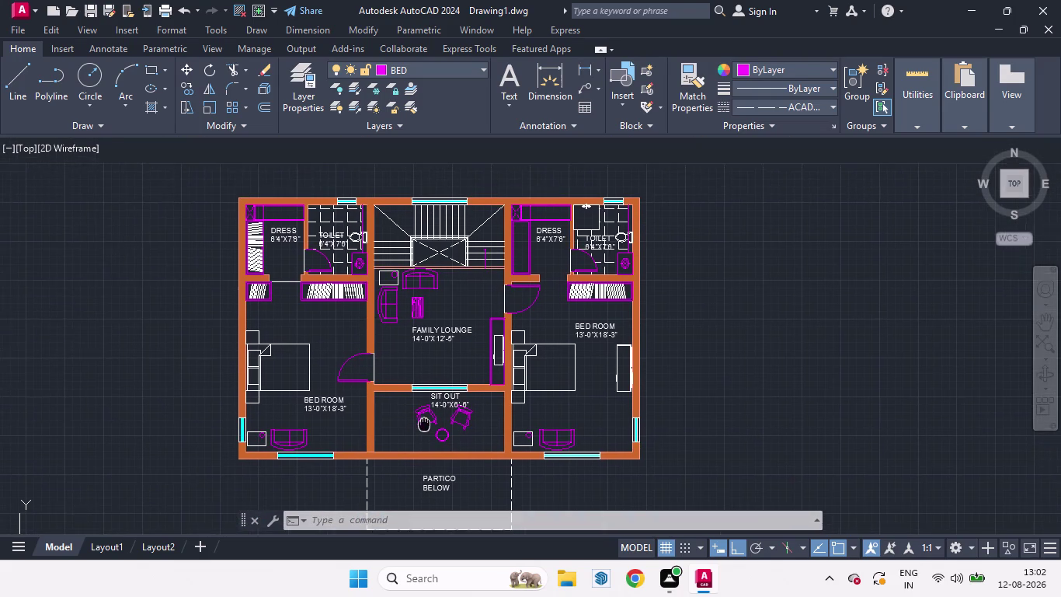
middle_drag(424, 423, 419, 408)
scroll(down, 3)
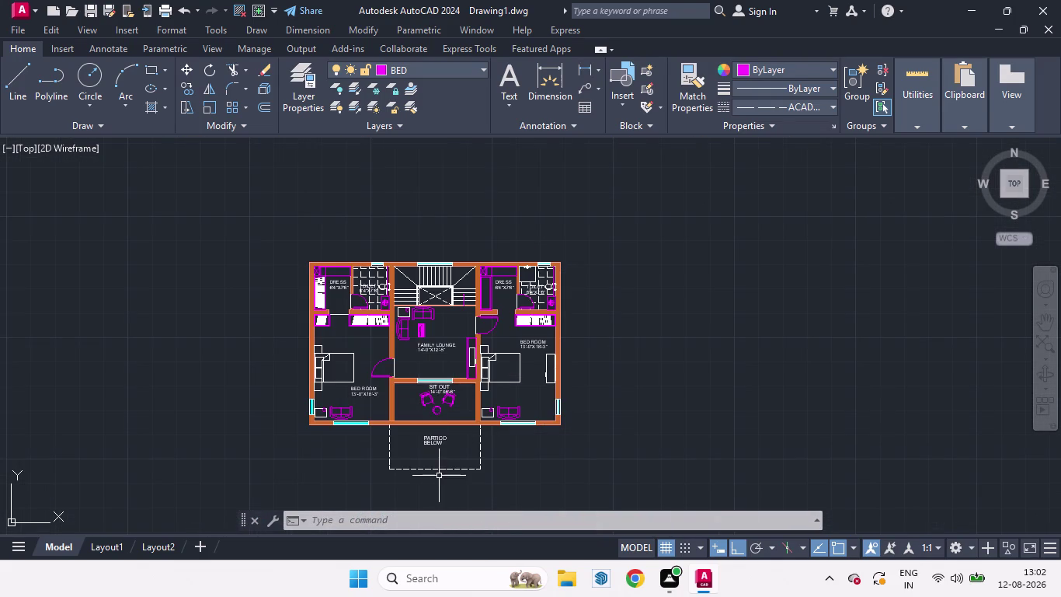
Move the portico's bottom line up about 1'-3" with MOVE.
click(431, 468)
key(m)
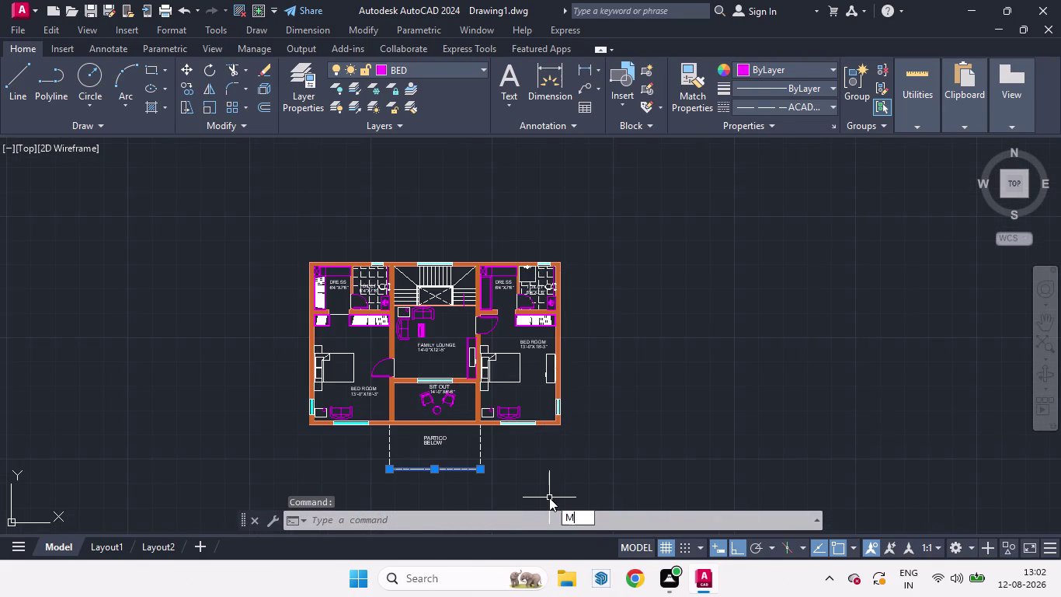
key(Return)
scroll(up, 3)
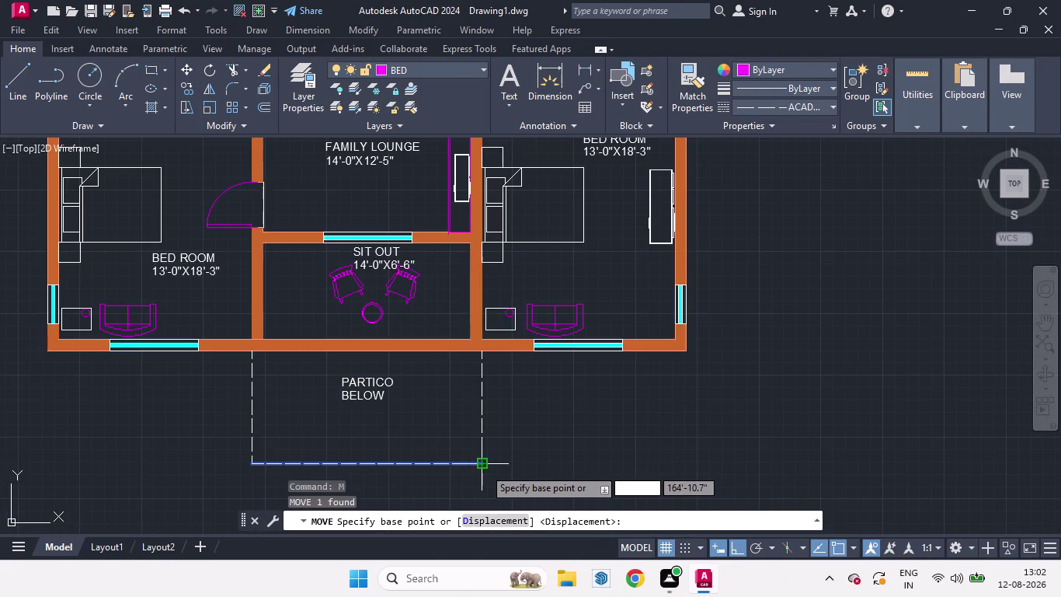
click(485, 468)
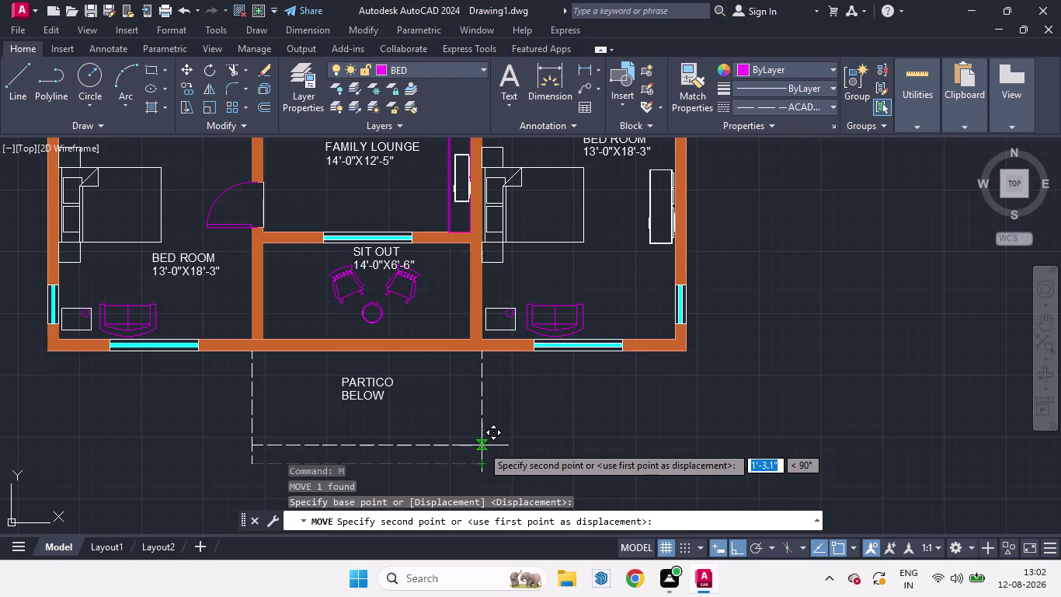
click(482, 445)
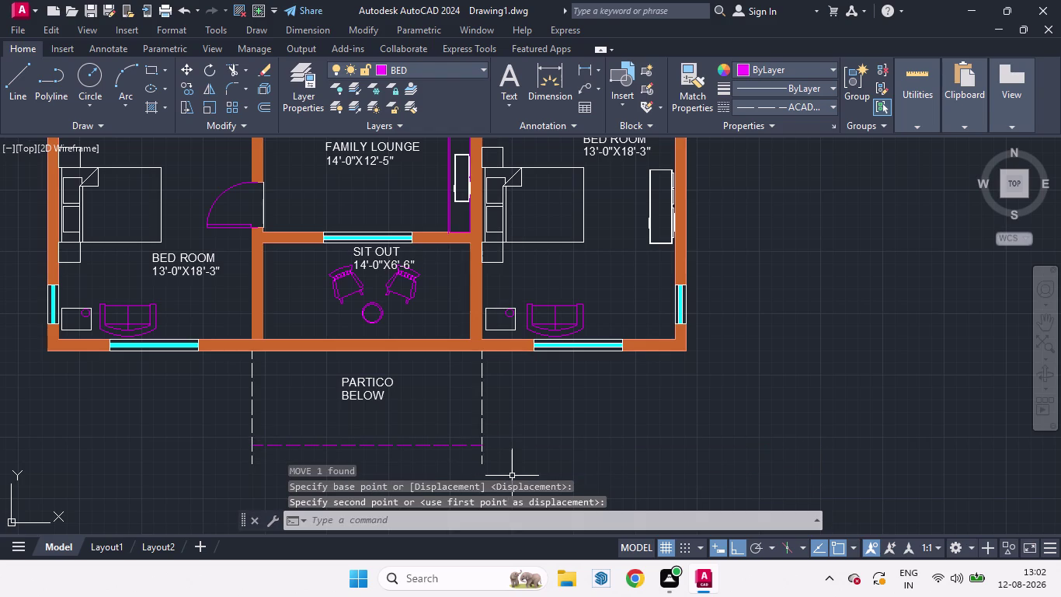
key(space)
key(space)
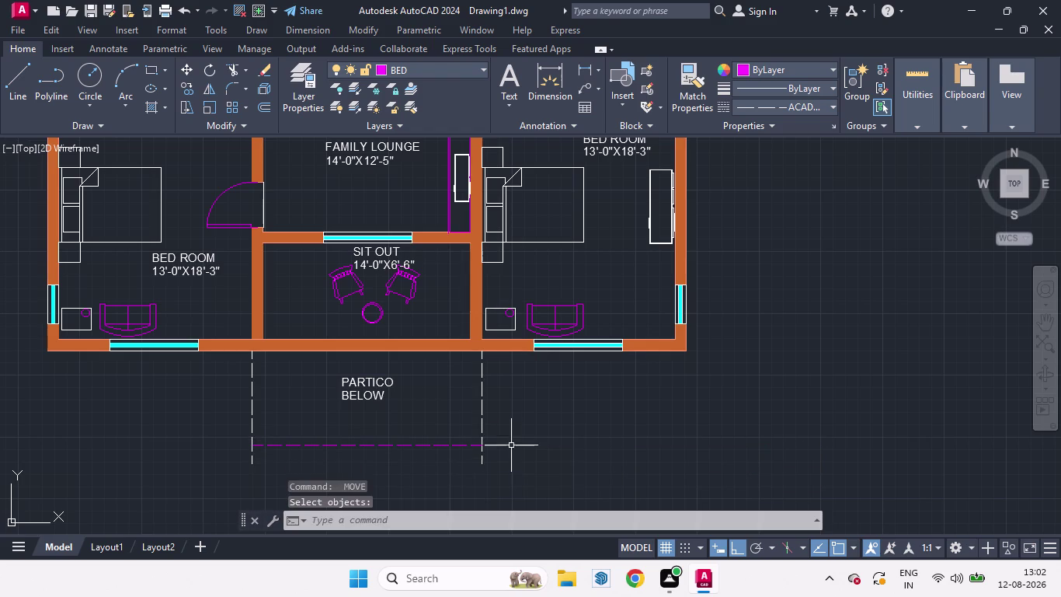
Put the portico's bottom line on layer 0.
click(485, 64)
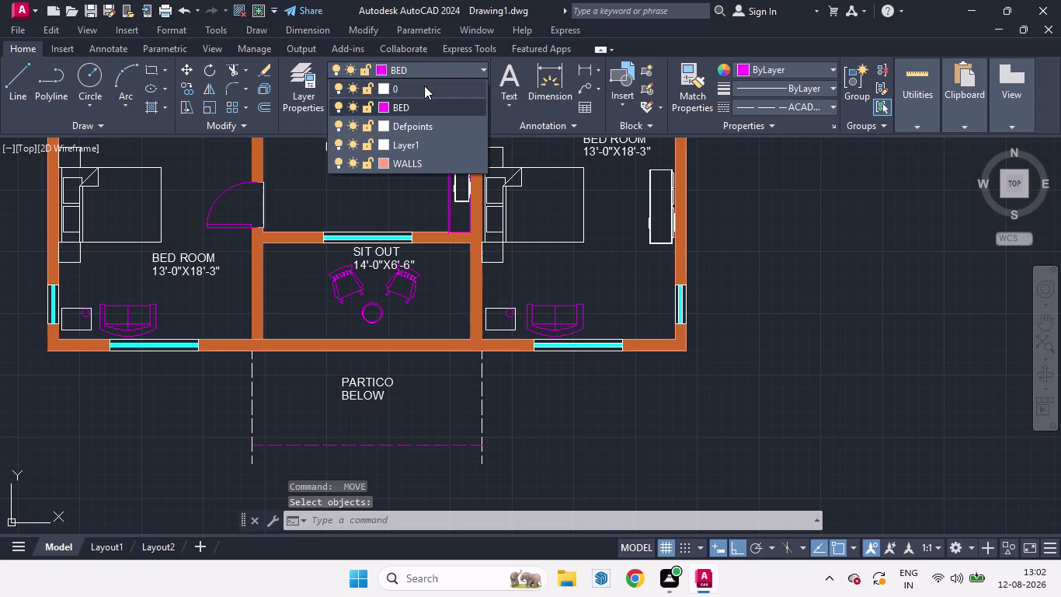
click(424, 85)
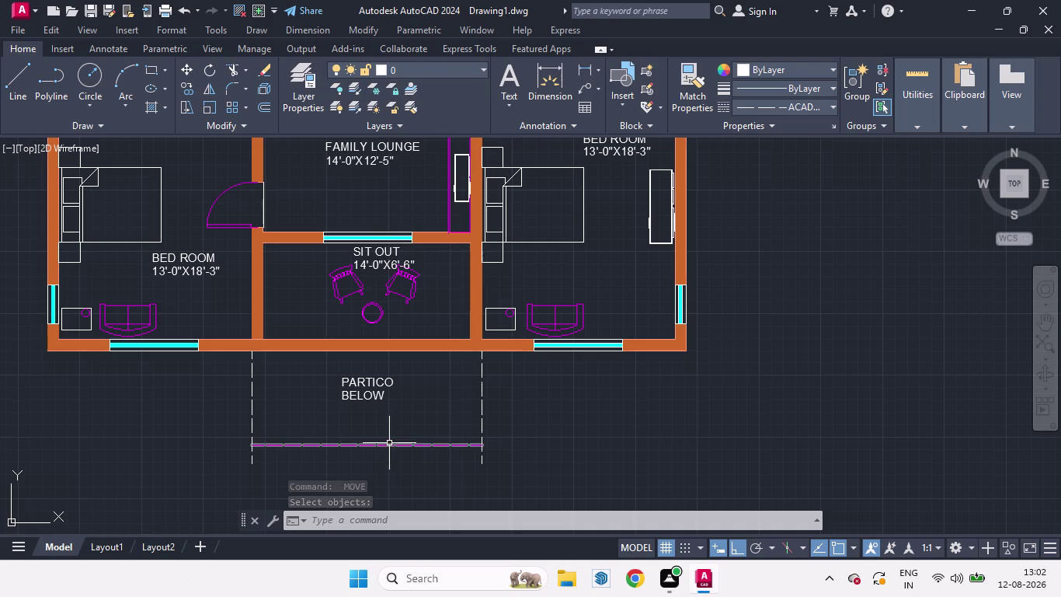
click(389, 443)
click(472, 64)
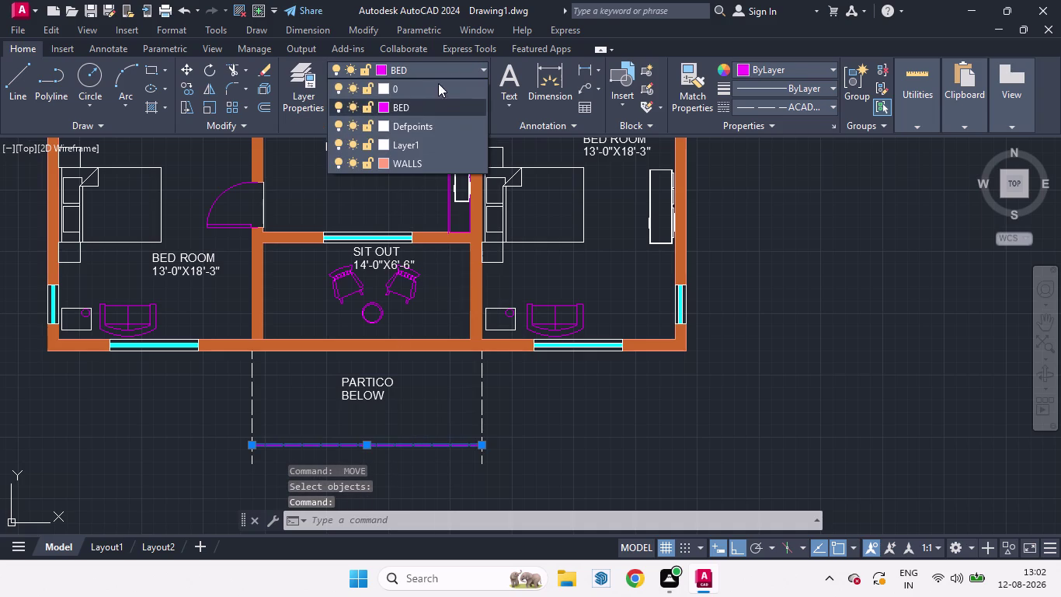
click(393, 84)
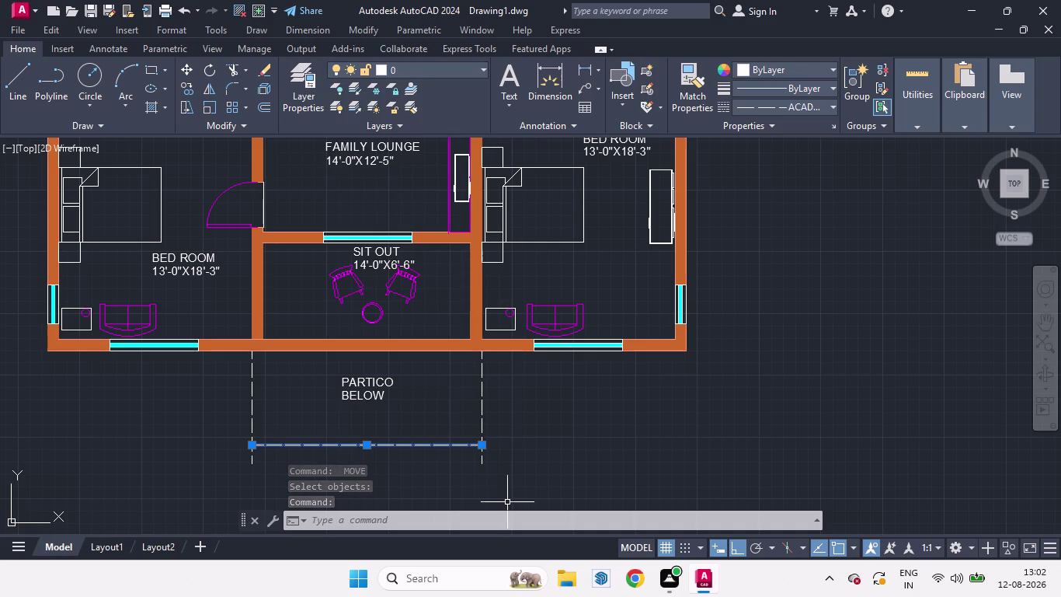
key(space)
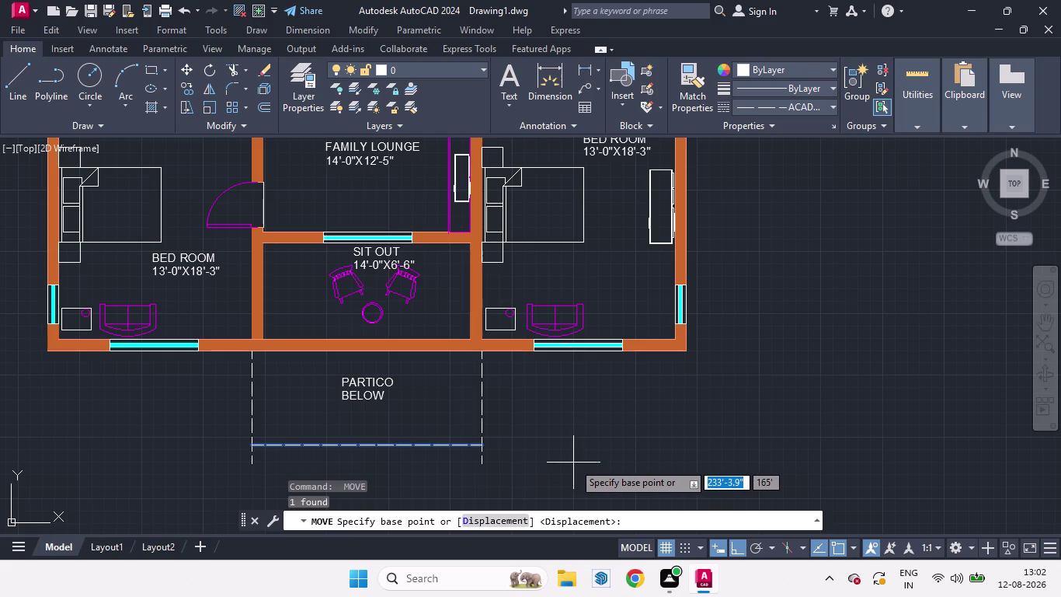
key(Escape)
Trim the left and right side lines' overhangs below the bottom line with TR.
key(t)
key(r)
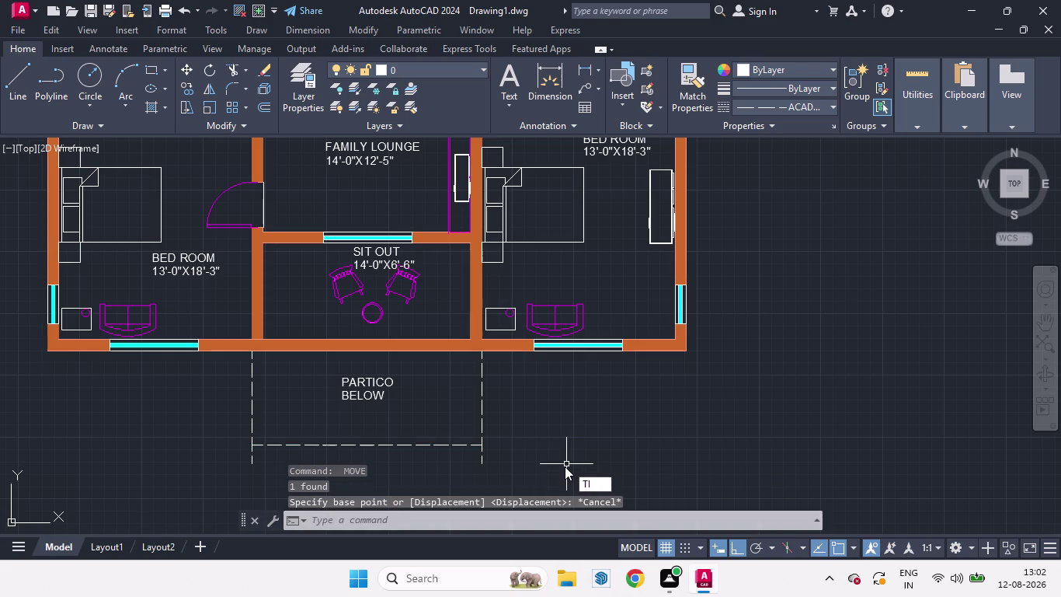
key(Return)
key(Return)
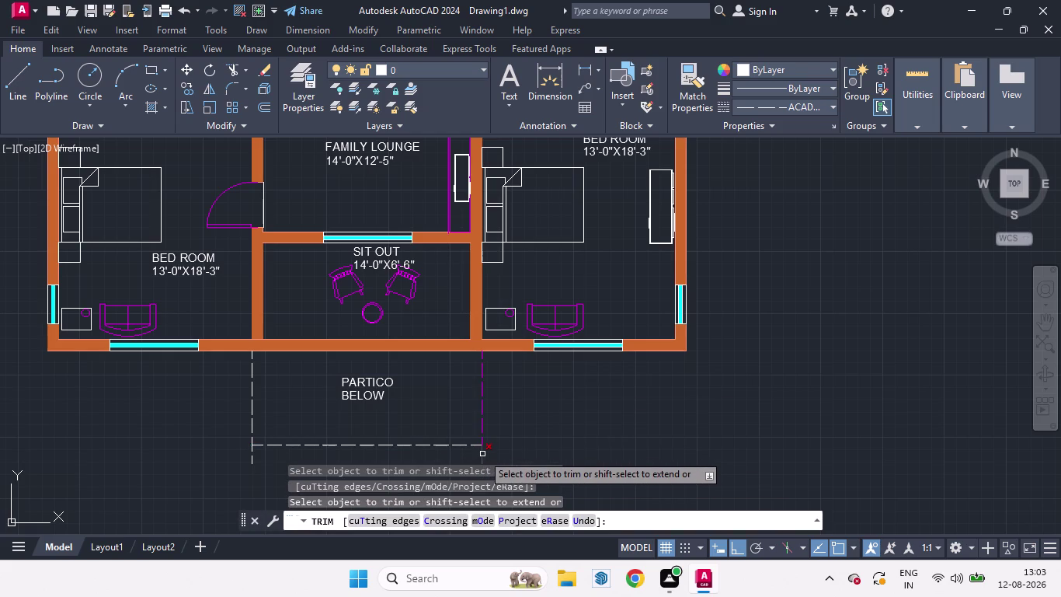
click(483, 454)
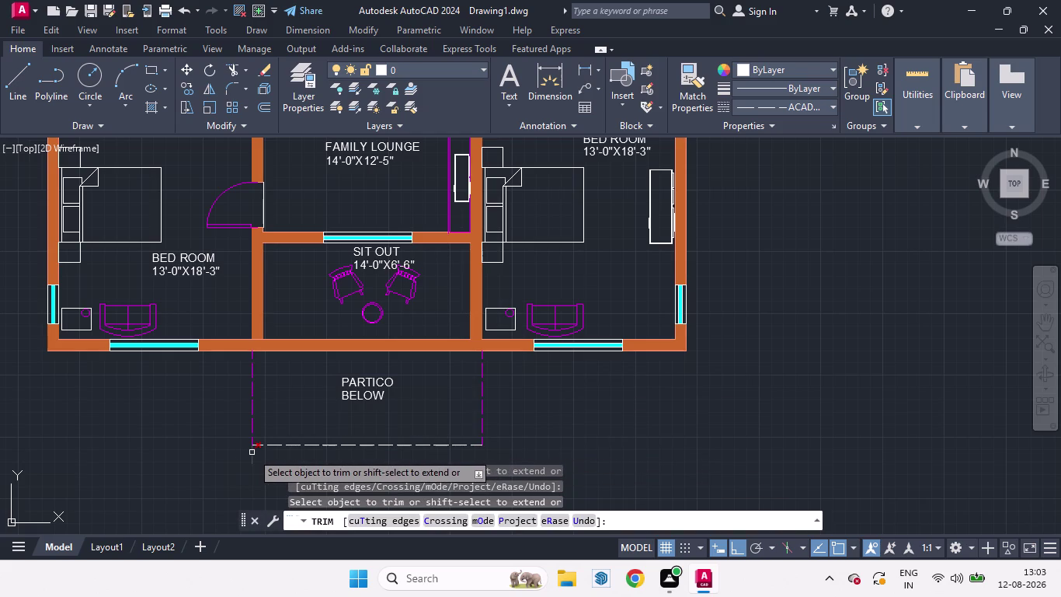
click(253, 454)
key(space)
key(space)
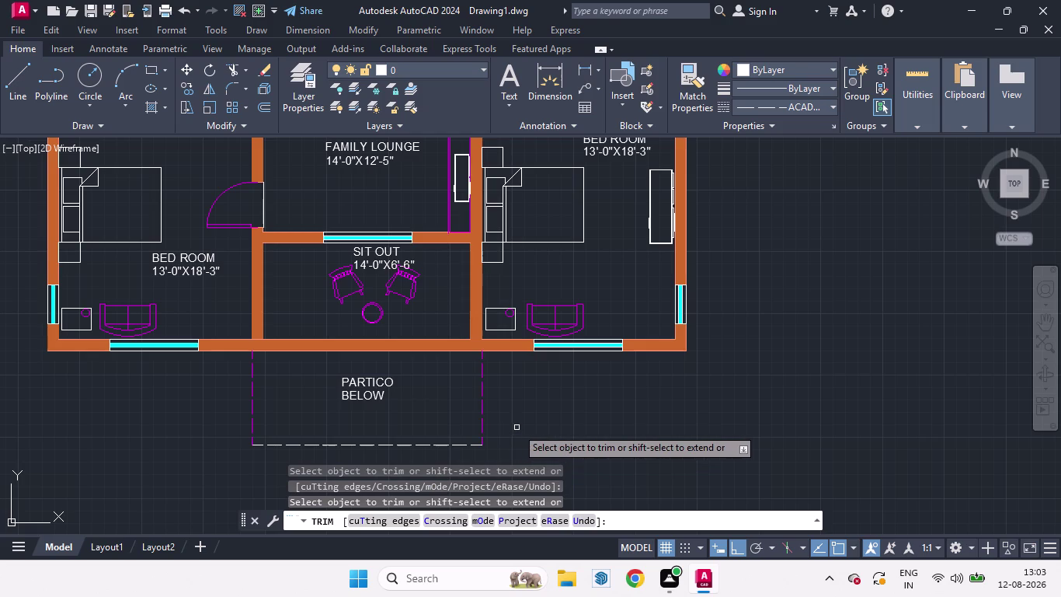
key(Escape)
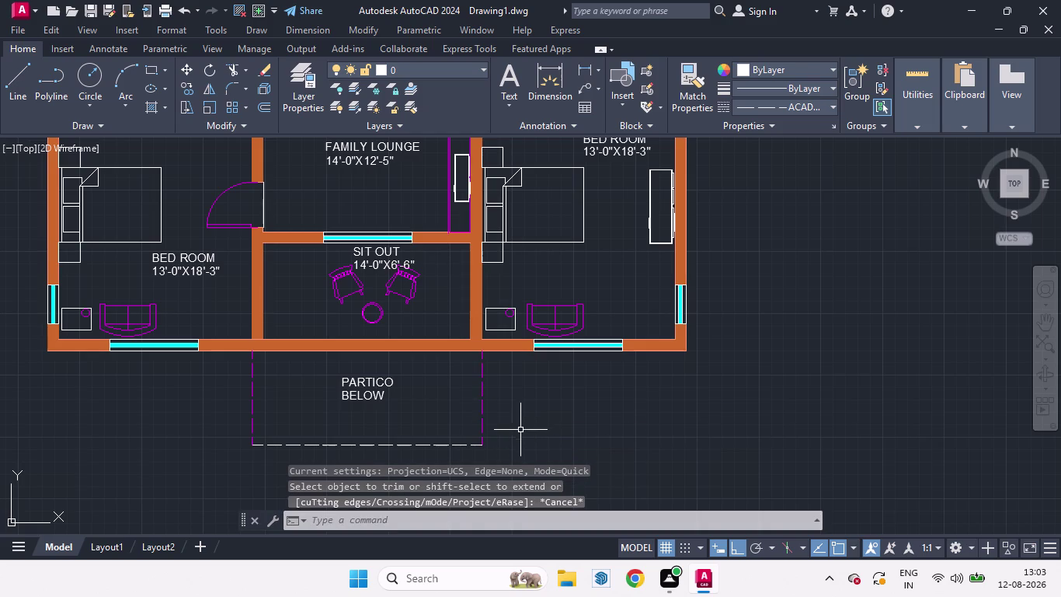
click(483, 405)
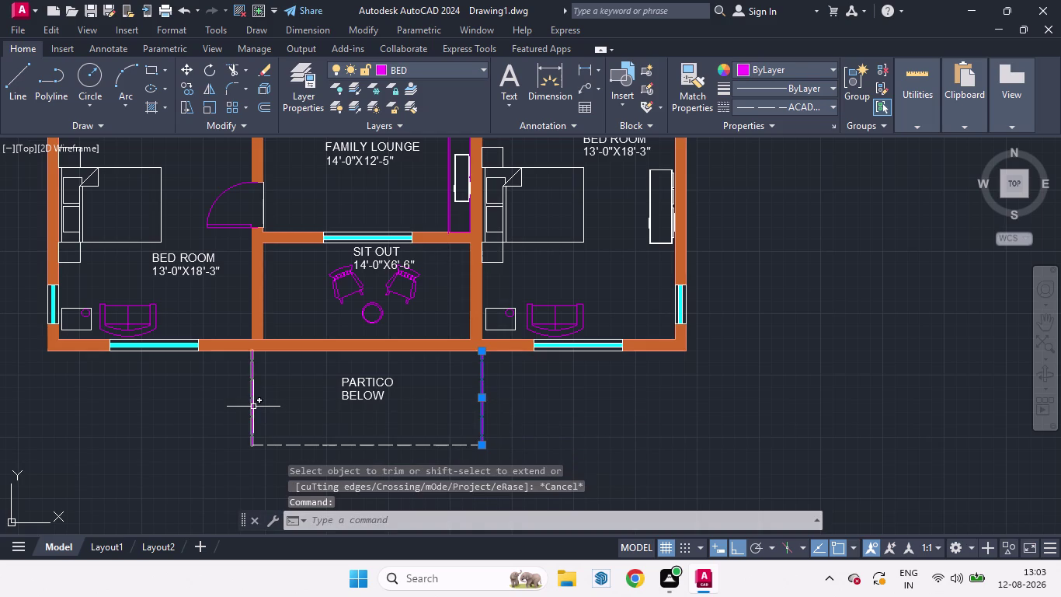
click(254, 406)
click(482, 68)
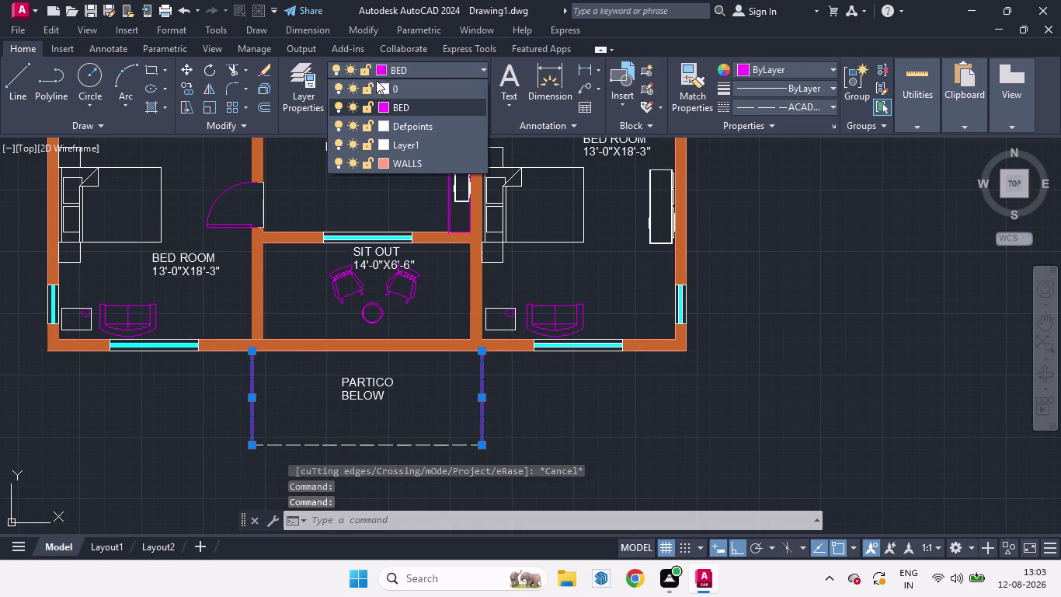
click(387, 90)
scroll(down, 3)
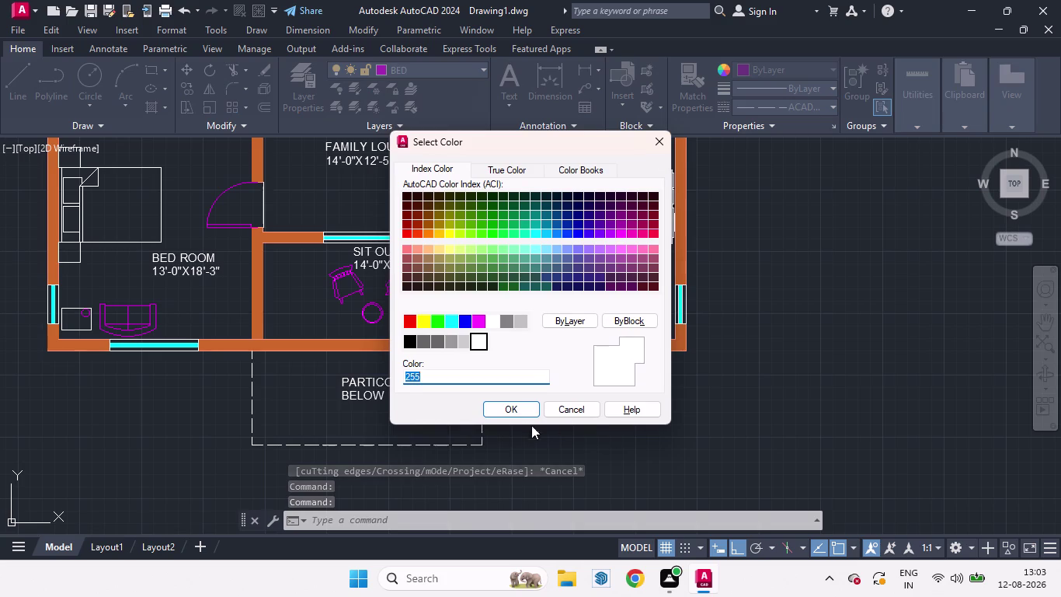
click(511, 405)
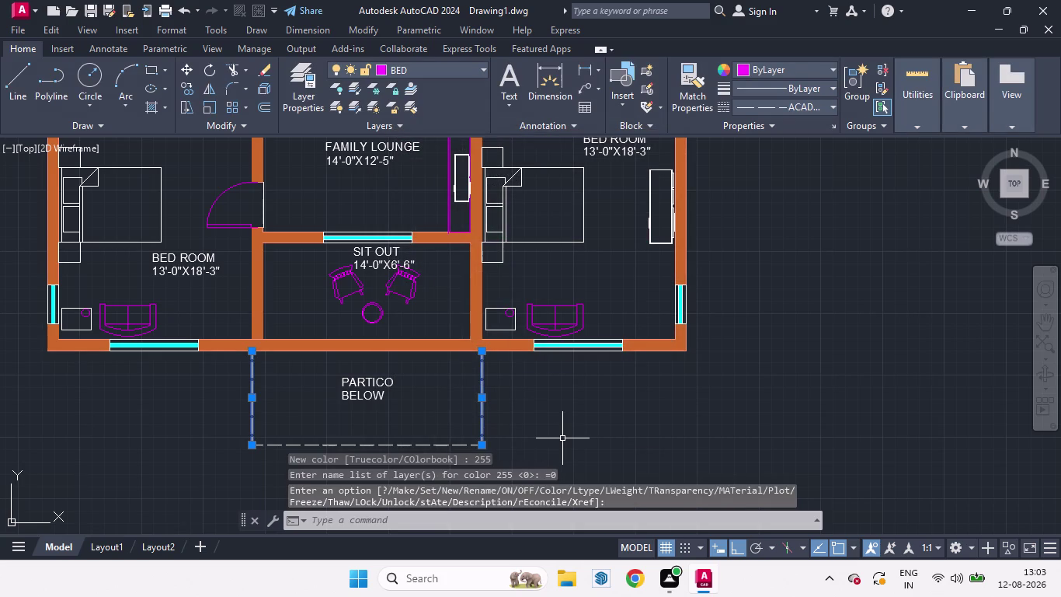
key(Escape)
scroll(down, 3)
middle_drag(584, 448, 574, 415)
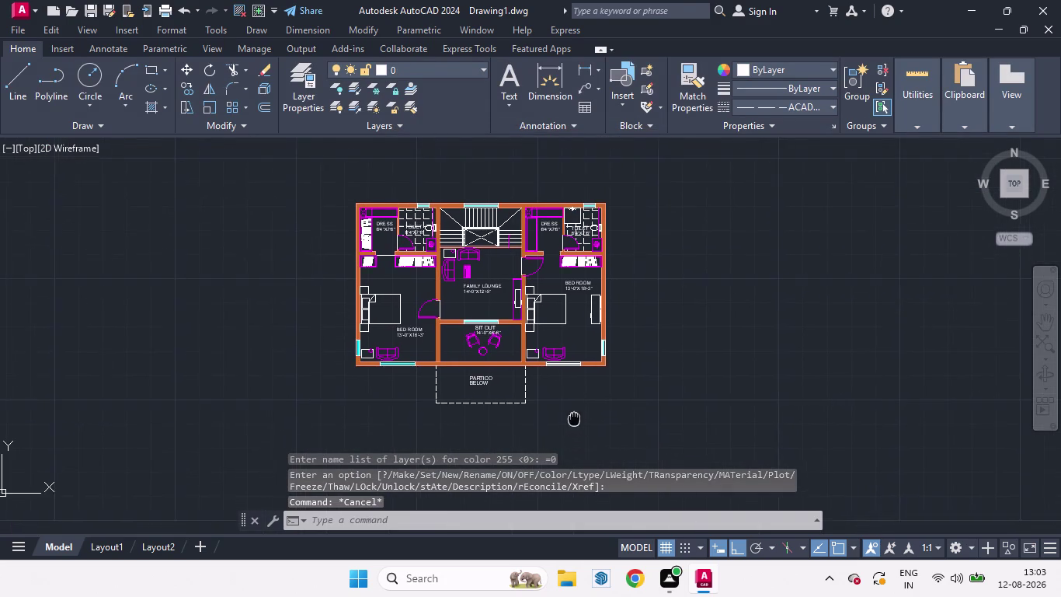
middle_drag(574, 415, 600, 423)
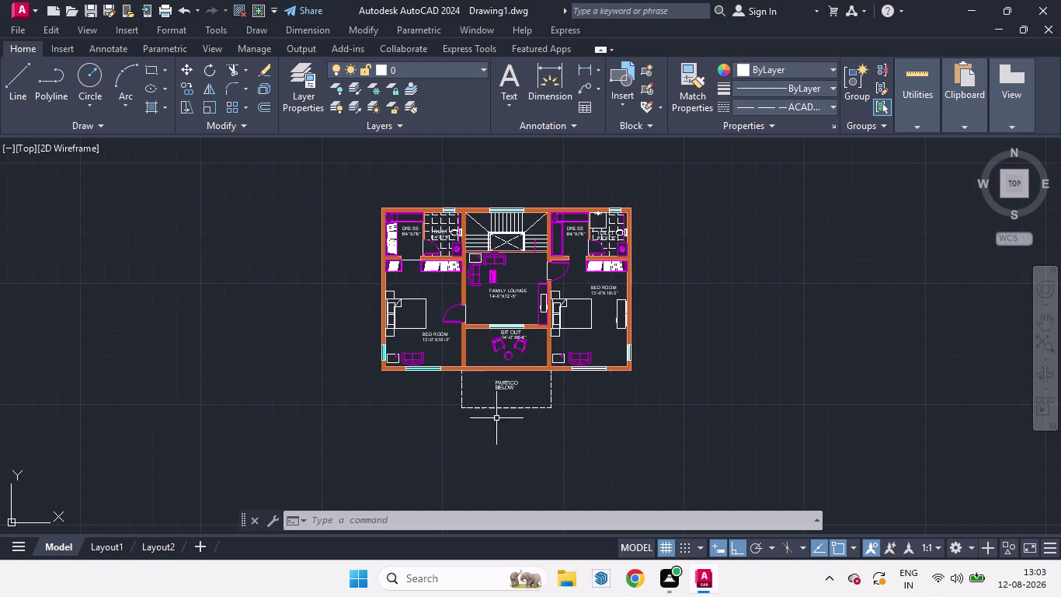
middle_drag(526, 415, 511, 431)
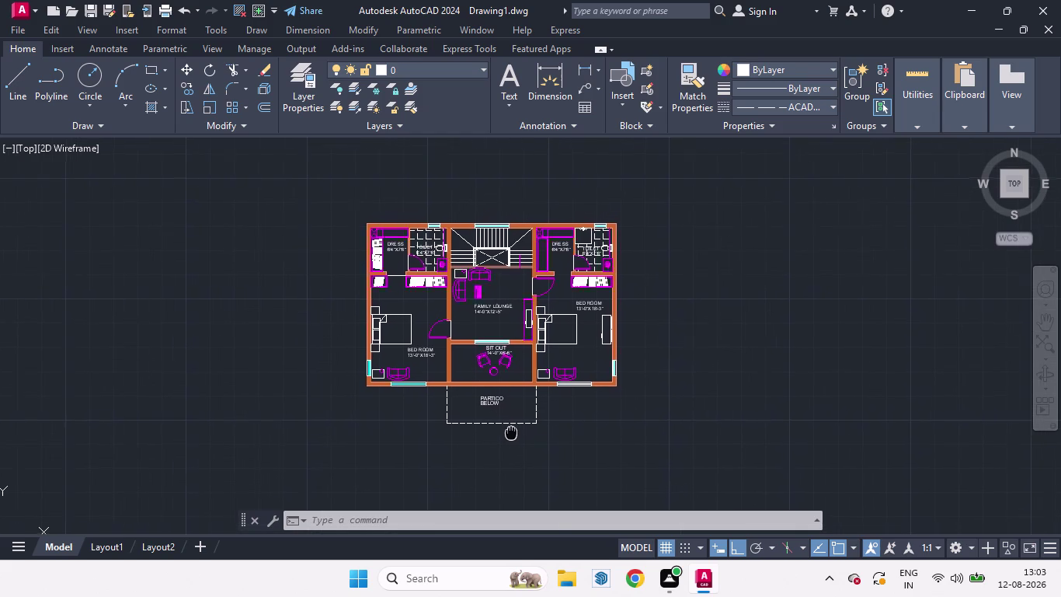
middle_drag(511, 432, 497, 432)
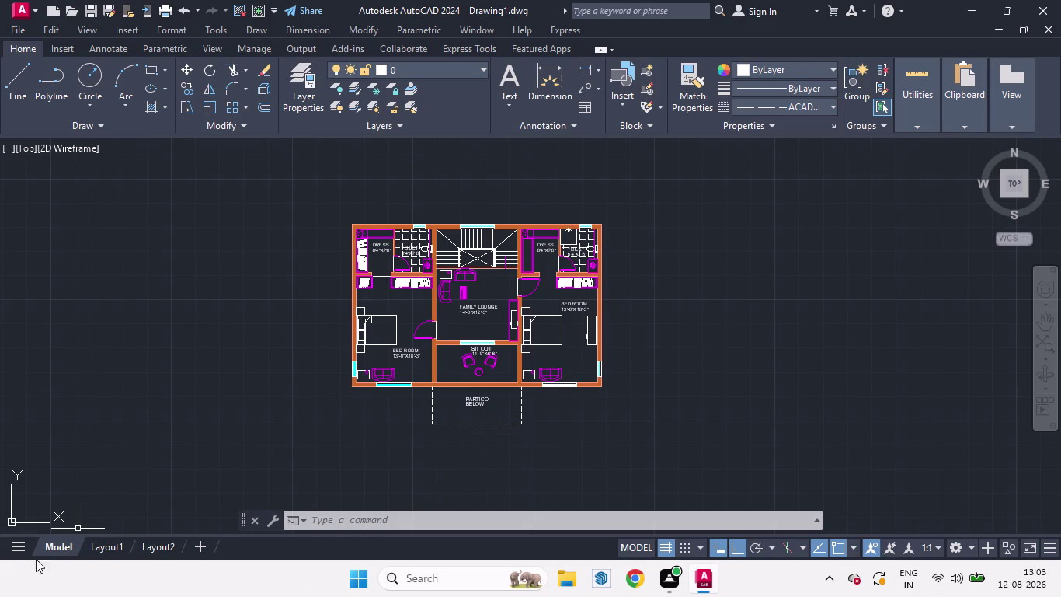
click(107, 542)
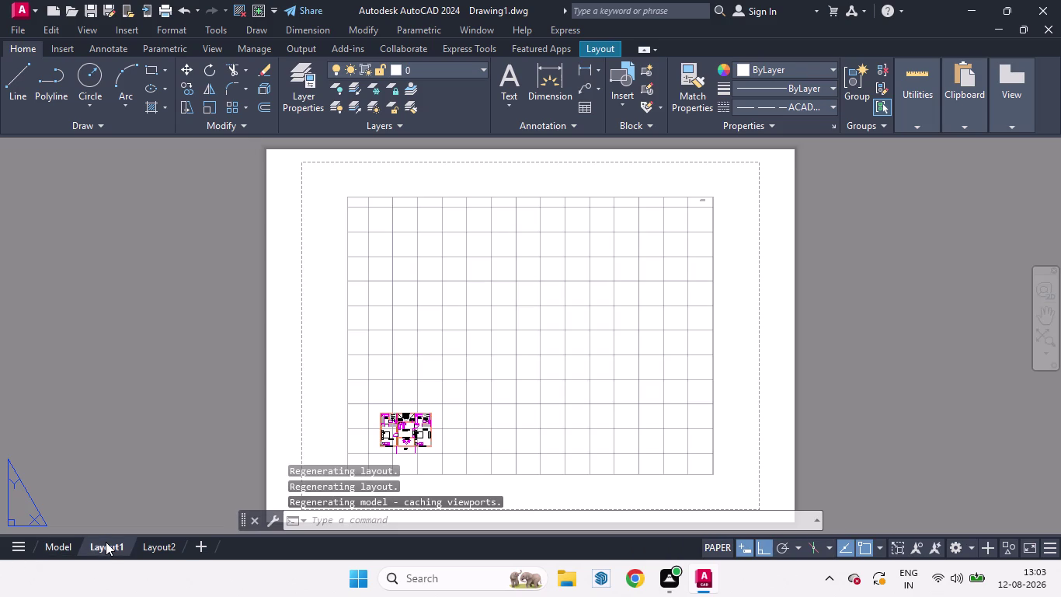
Open Layout1's Page Setup Manager and modify its current page setup.
right_click(104, 548)
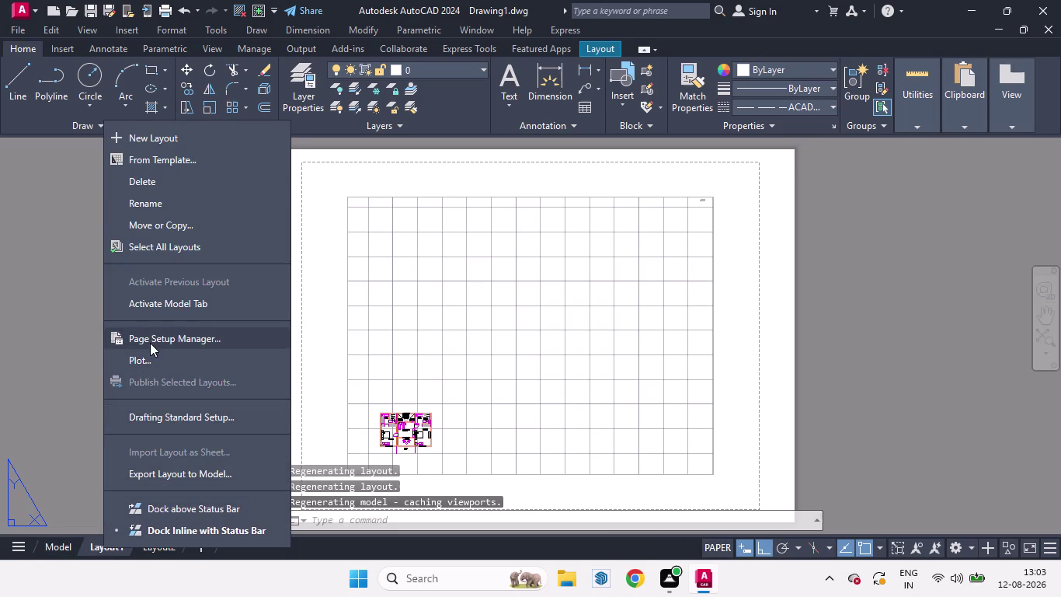
click(150, 343)
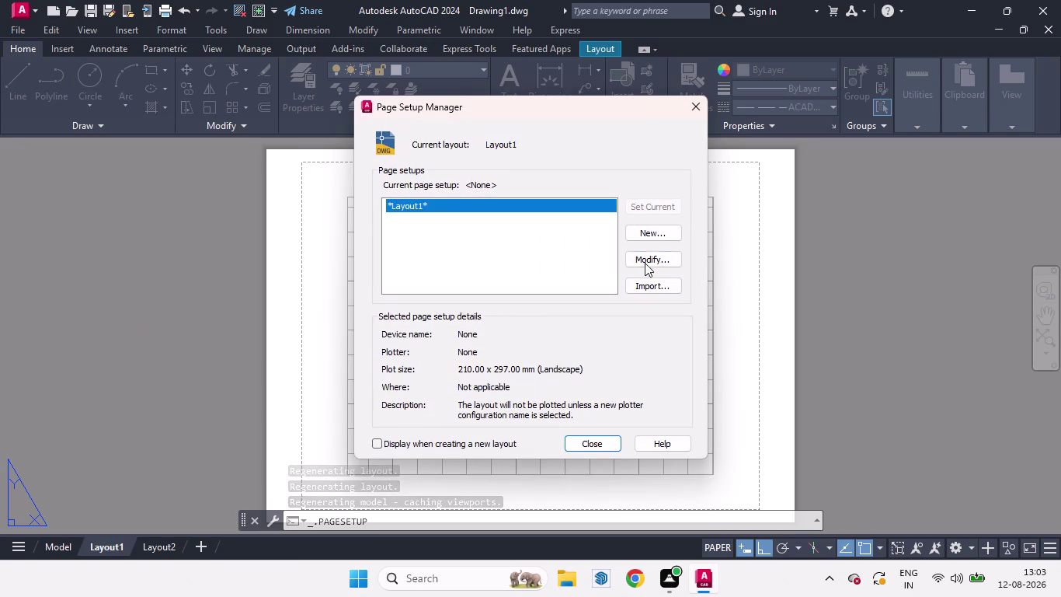
click(663, 254)
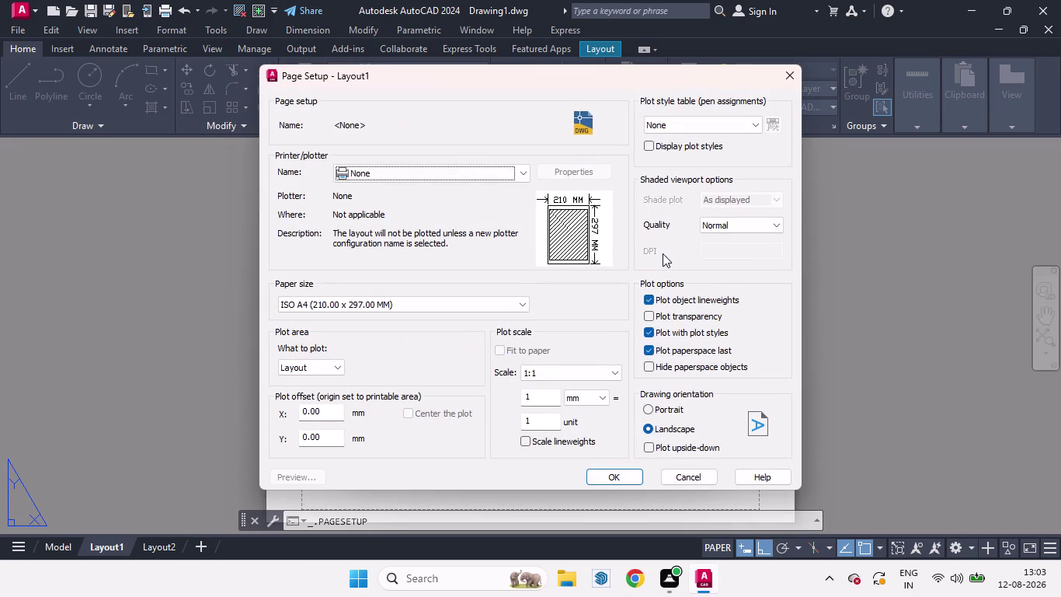
Choose DWG To PDF.pc3, ISO full bleed A3 paper, acad.ctb plot style and inches.
click(523, 173)
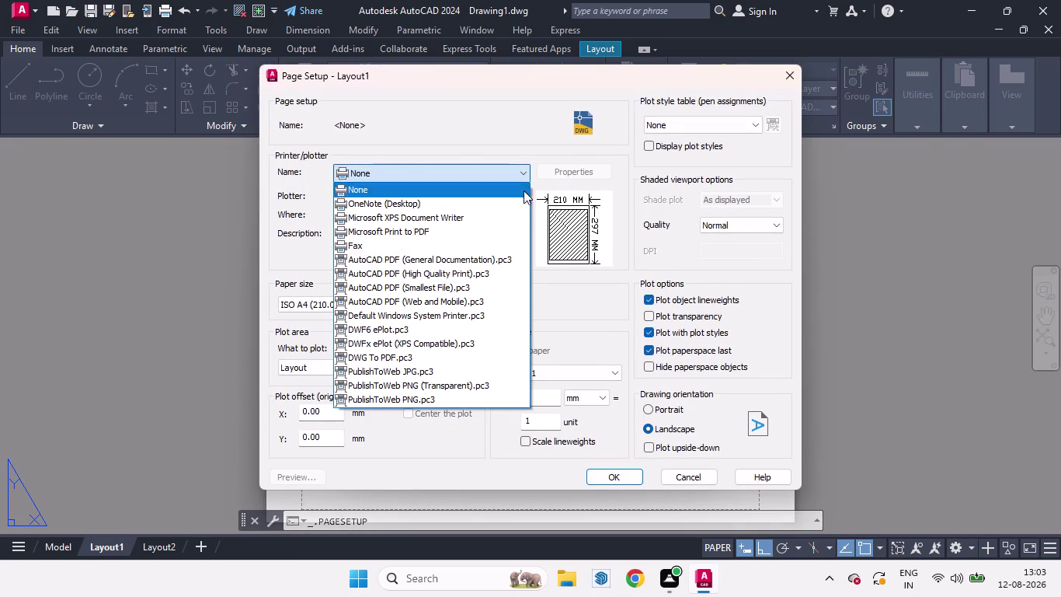
click(374, 357)
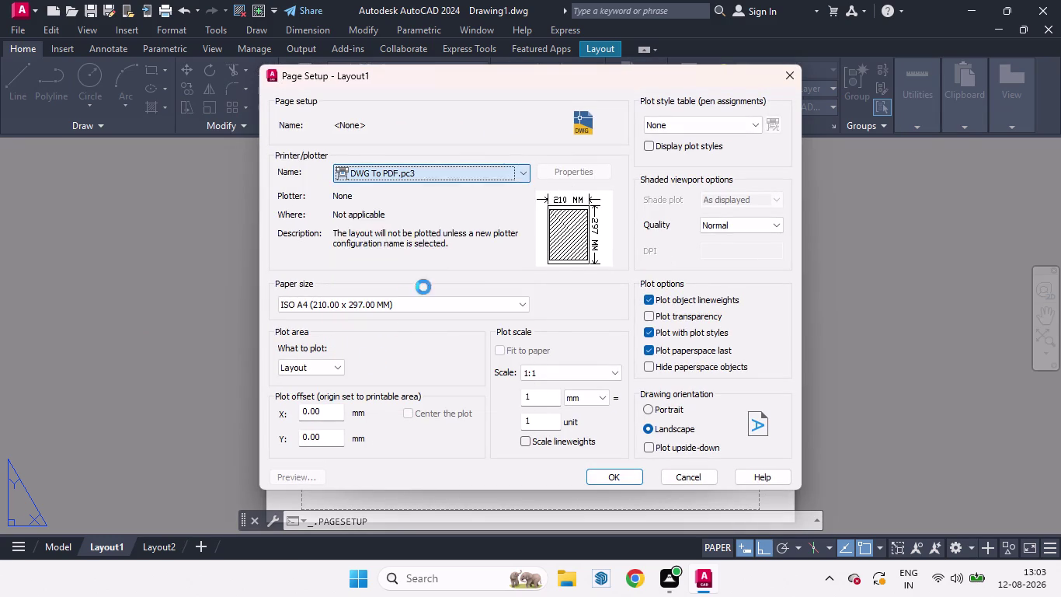
click(523, 304)
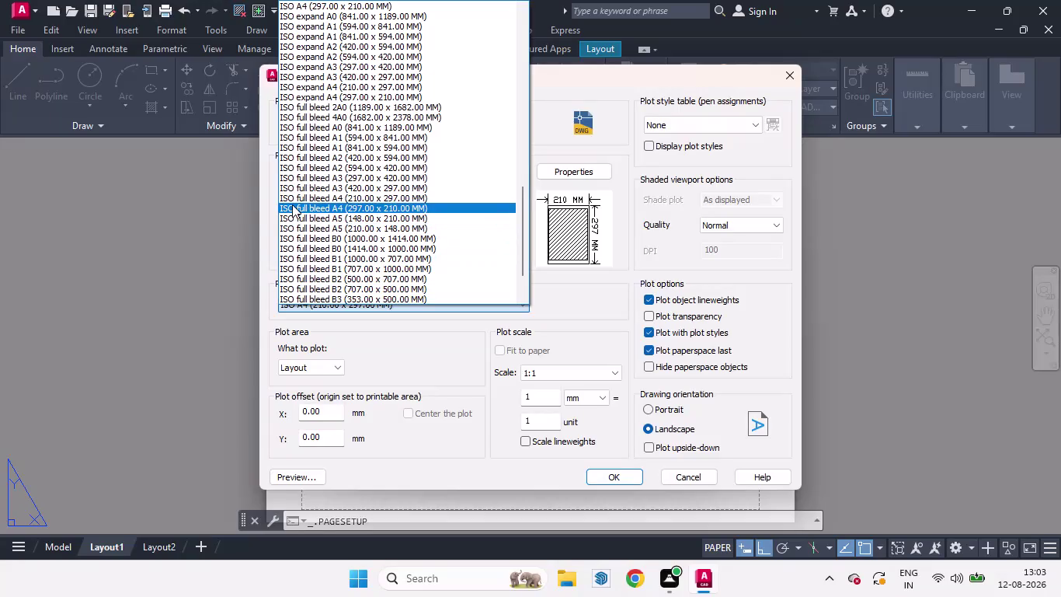
click(325, 188)
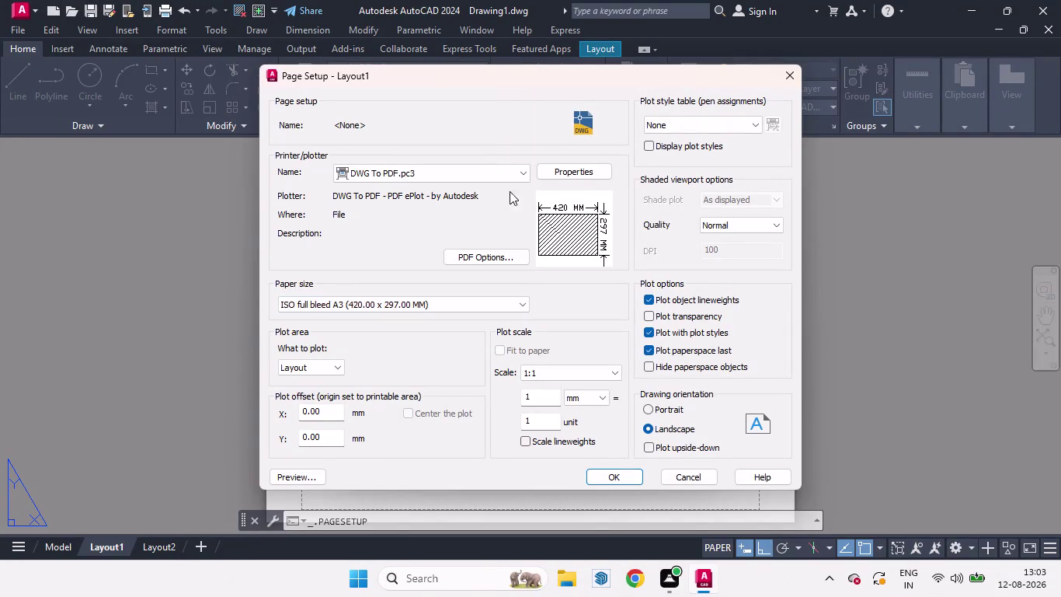
click(759, 125)
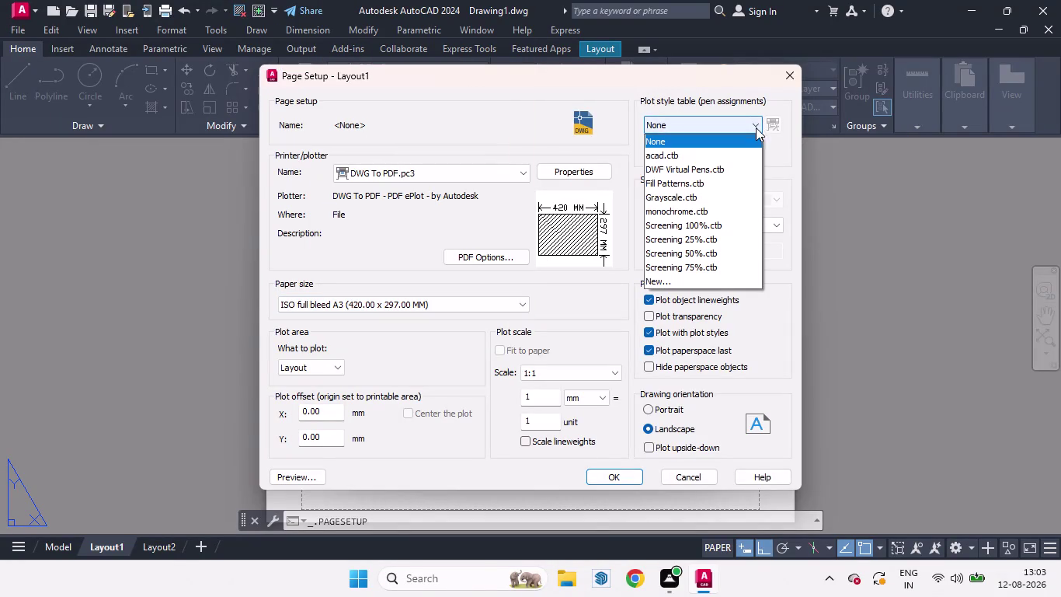
click(659, 149)
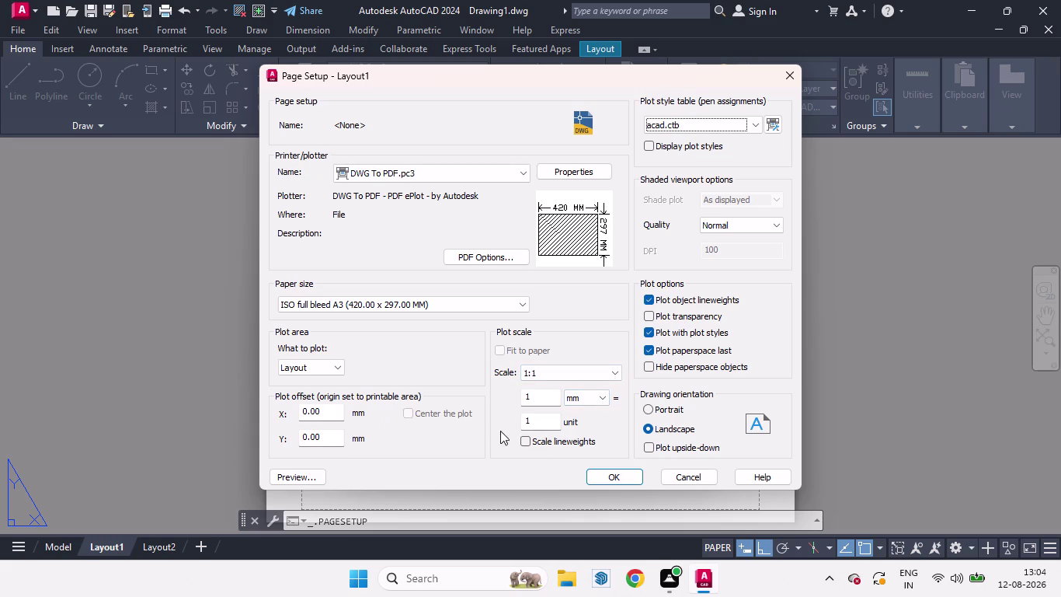
click(600, 398)
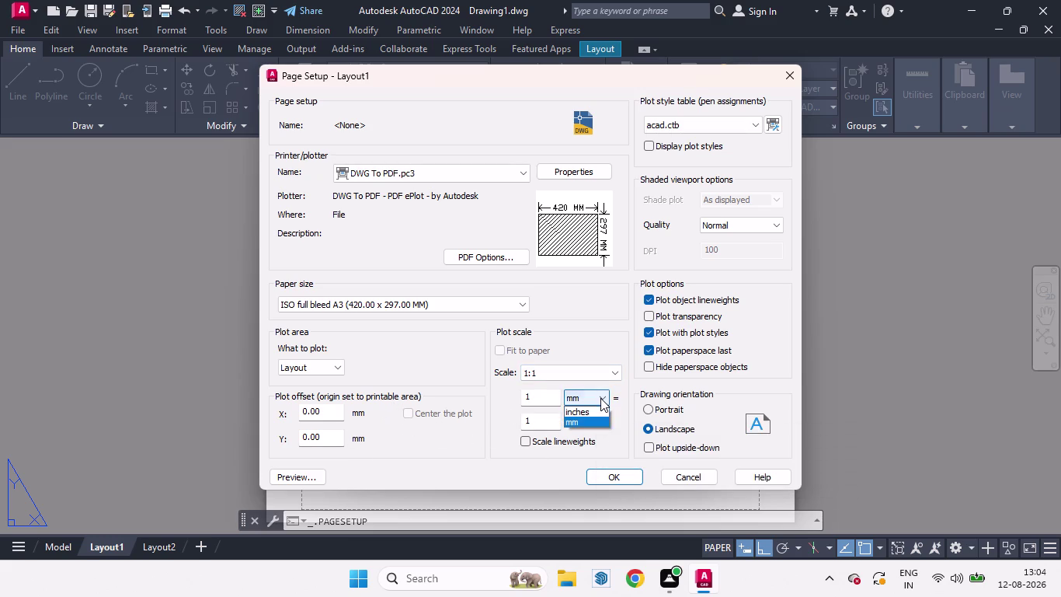
click(587, 408)
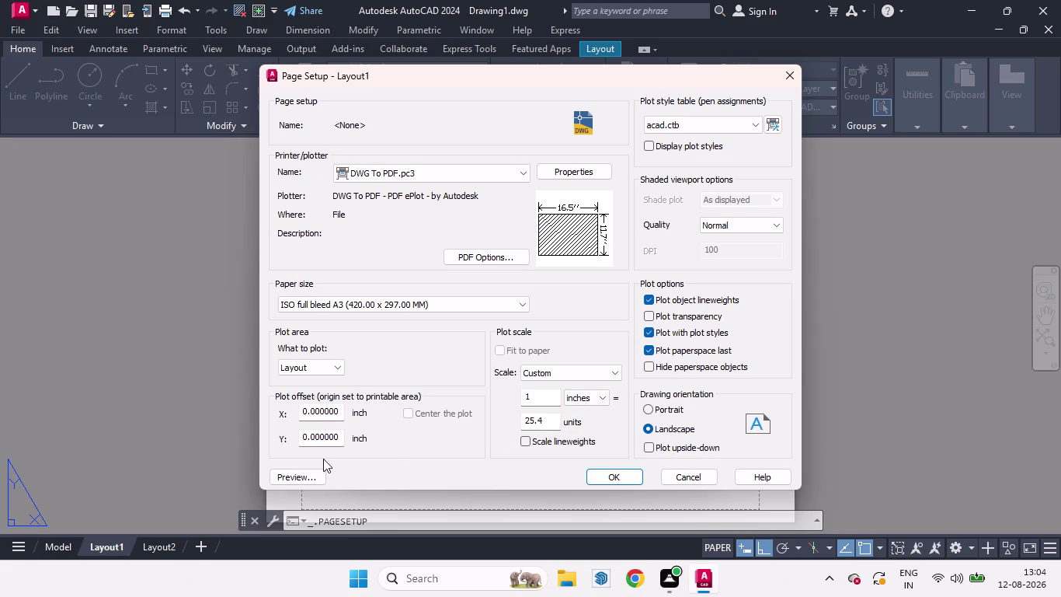
Preview the plot, keep normal shaded viewport quality, apply and close the manager.
click(307, 475)
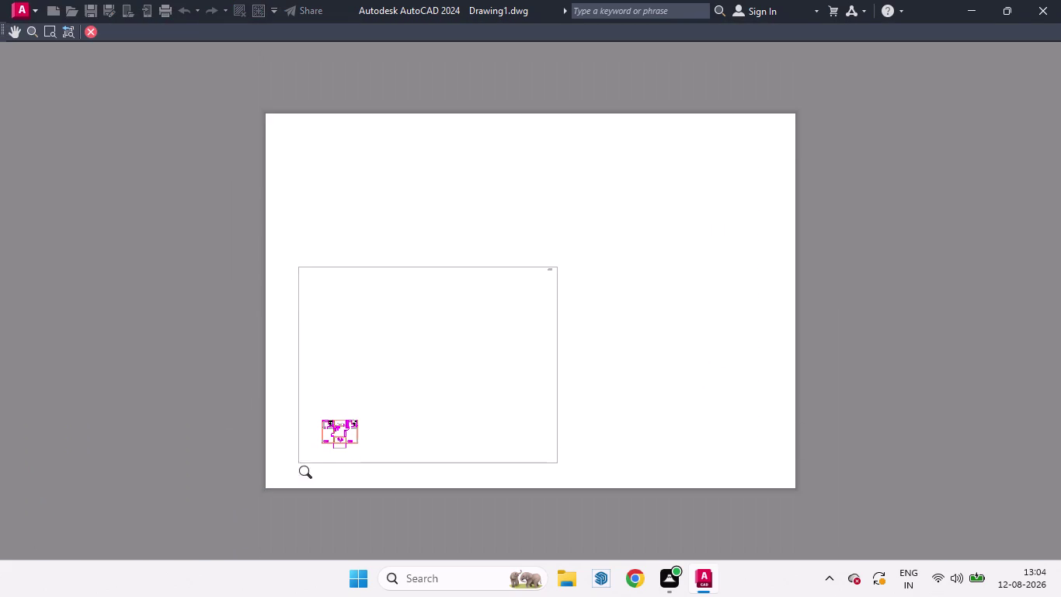
click(89, 31)
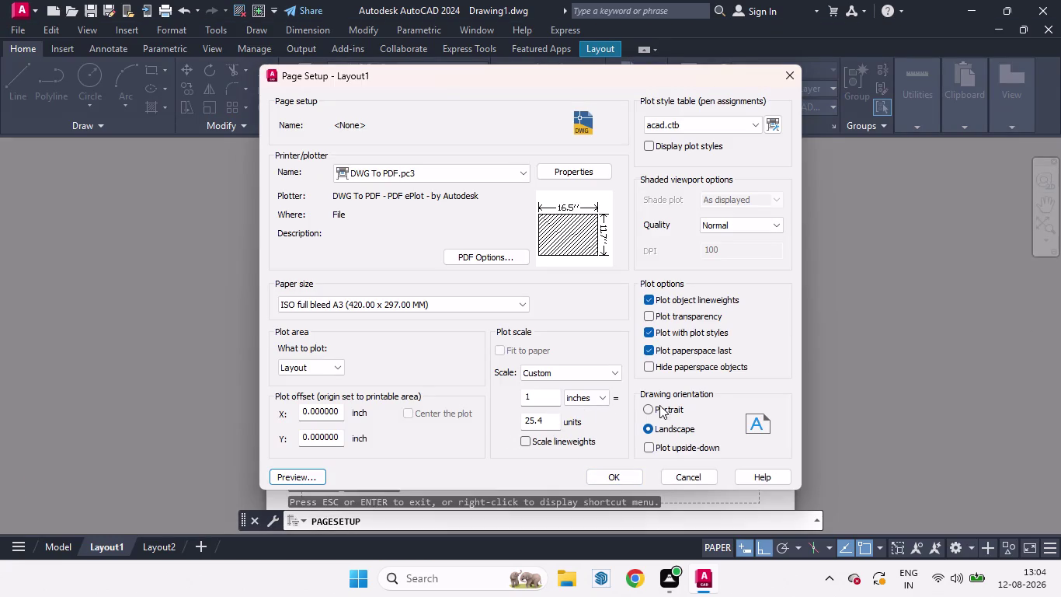
click(773, 224)
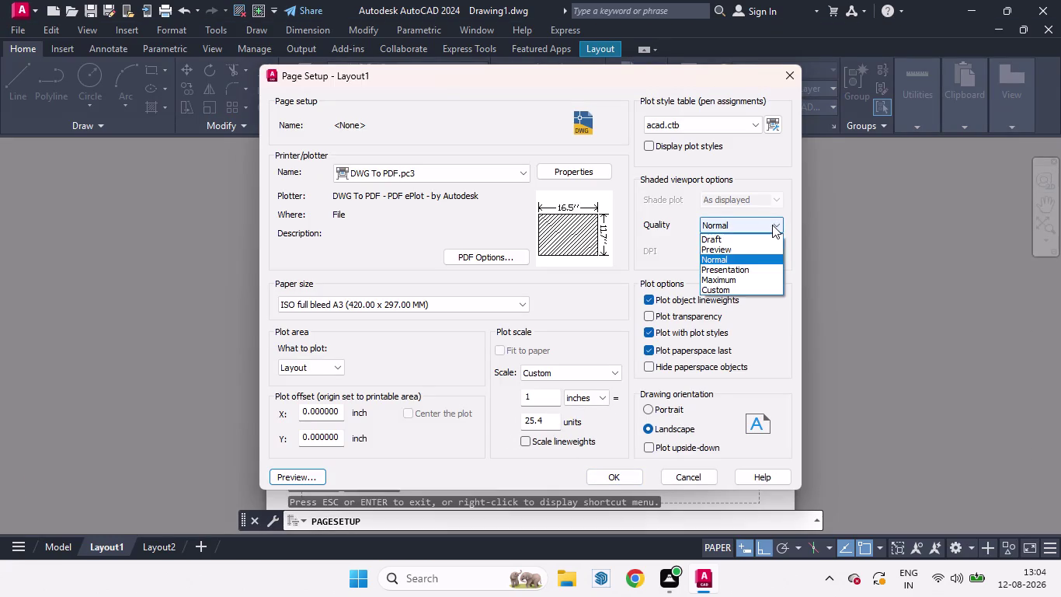
click(772, 225)
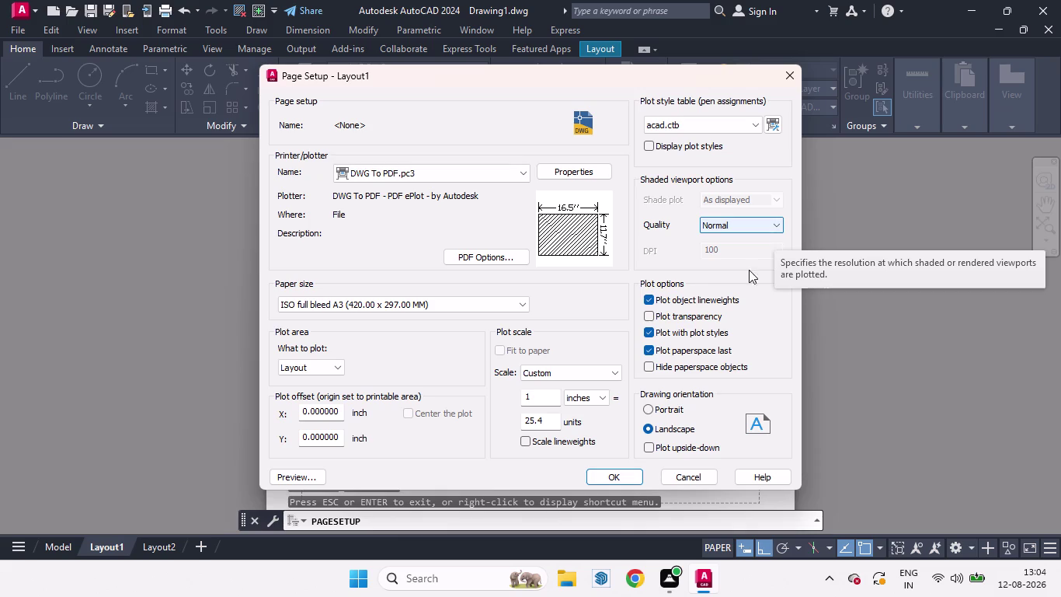
click(627, 481)
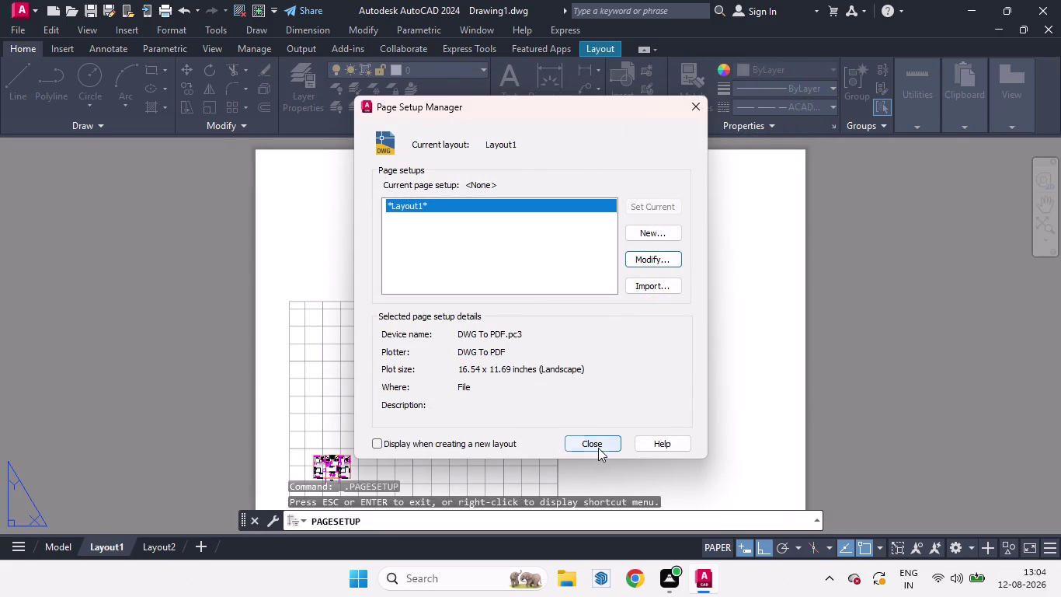
click(597, 444)
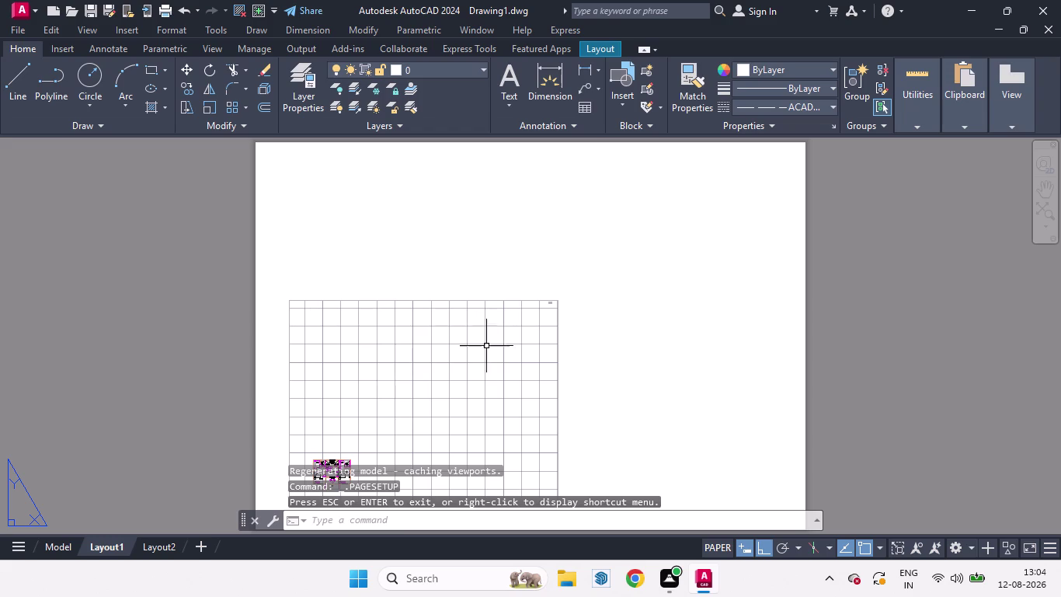
Delete the existing viewport from the Layout1 sheet.
middle_drag(478, 366, 528, 321)
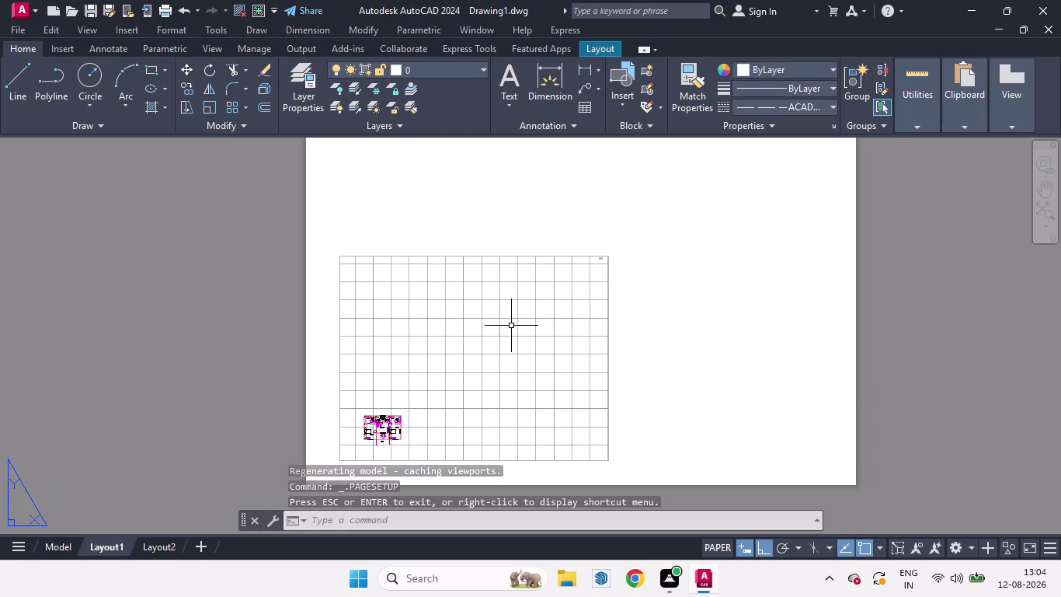
click(55, 547)
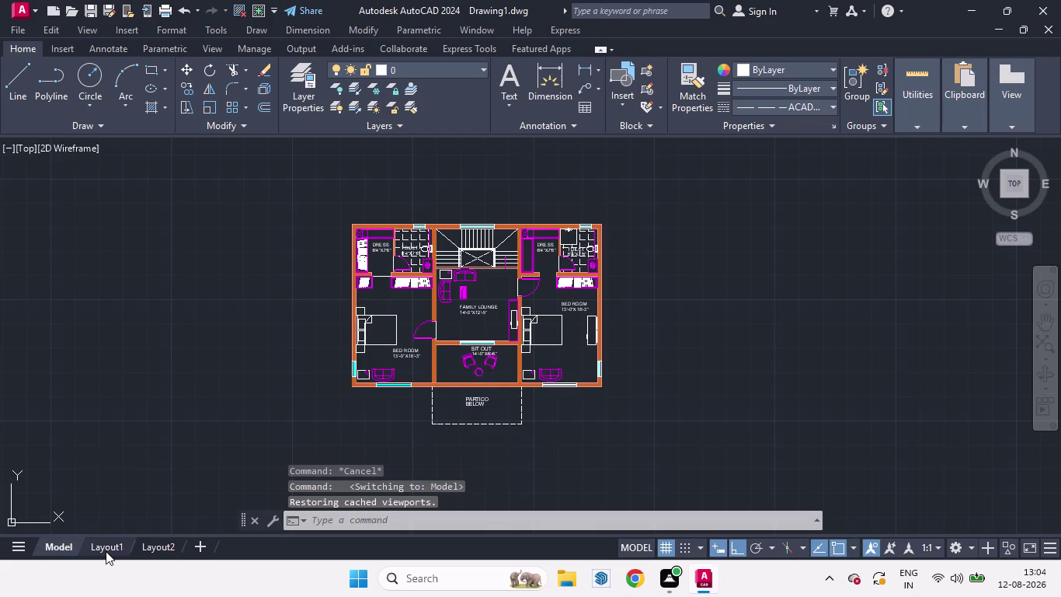
click(105, 551)
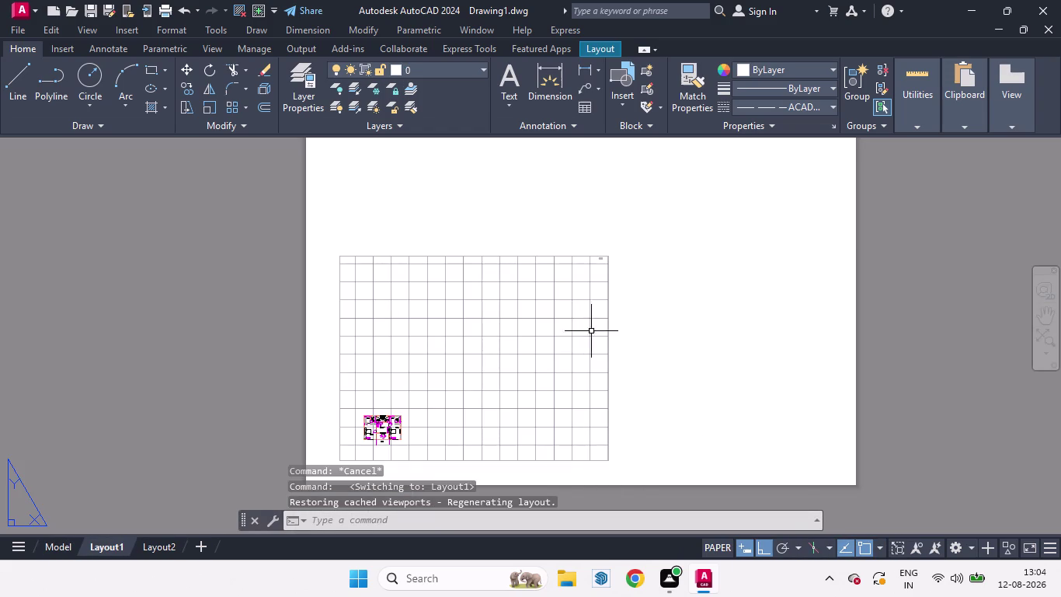
click(610, 335)
key(Delete)
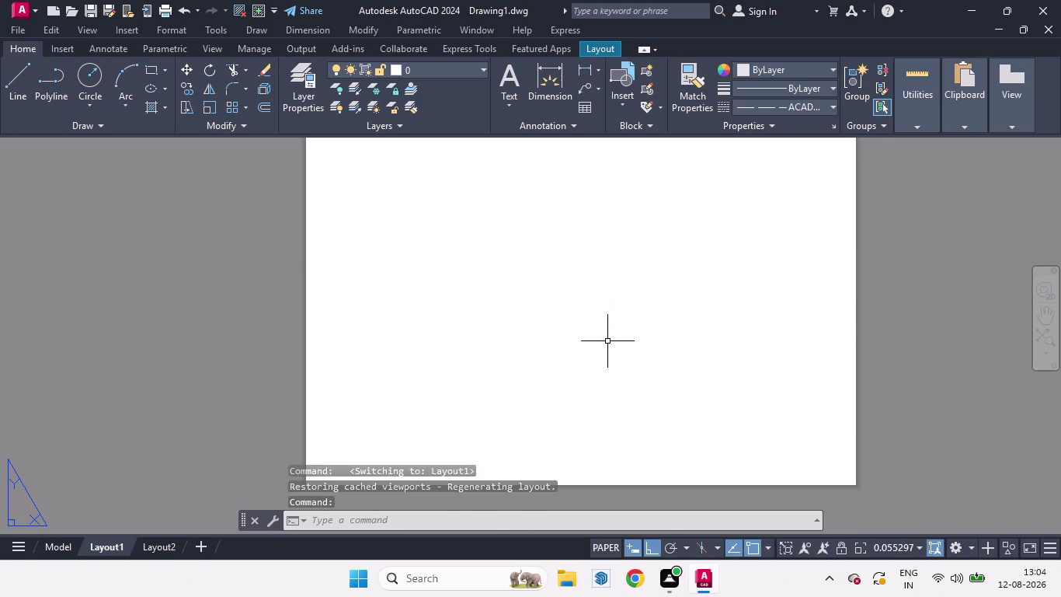
scroll(down, 3)
middle_drag(563, 357, 534, 359)
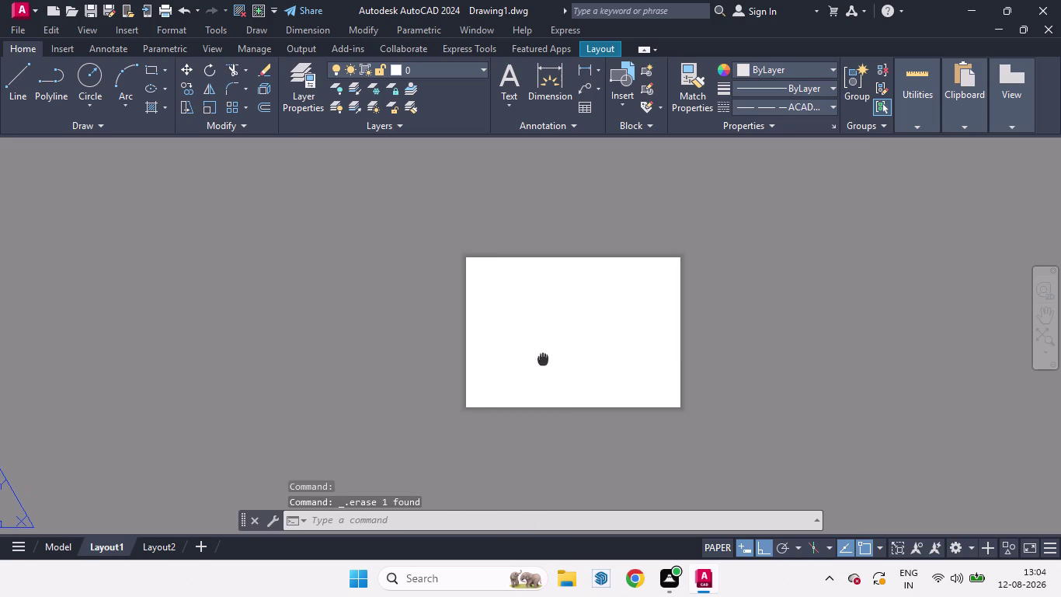
middle_drag(534, 359, 448, 351)
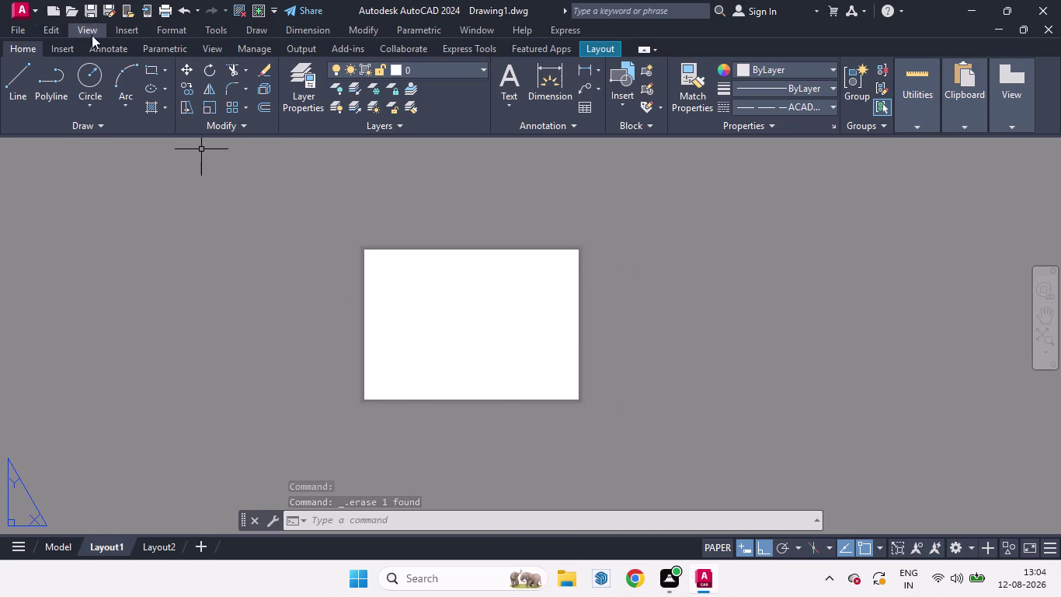
Draw a new viewport across the A3 sheet with two corners and activate it.
click(607, 48)
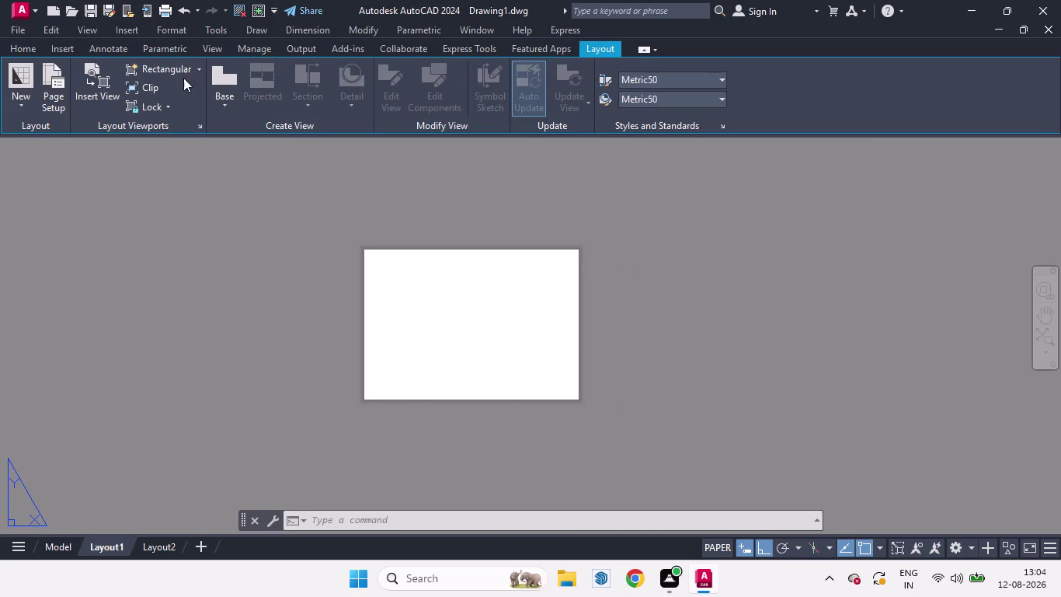
click(160, 64)
scroll(up, 3)
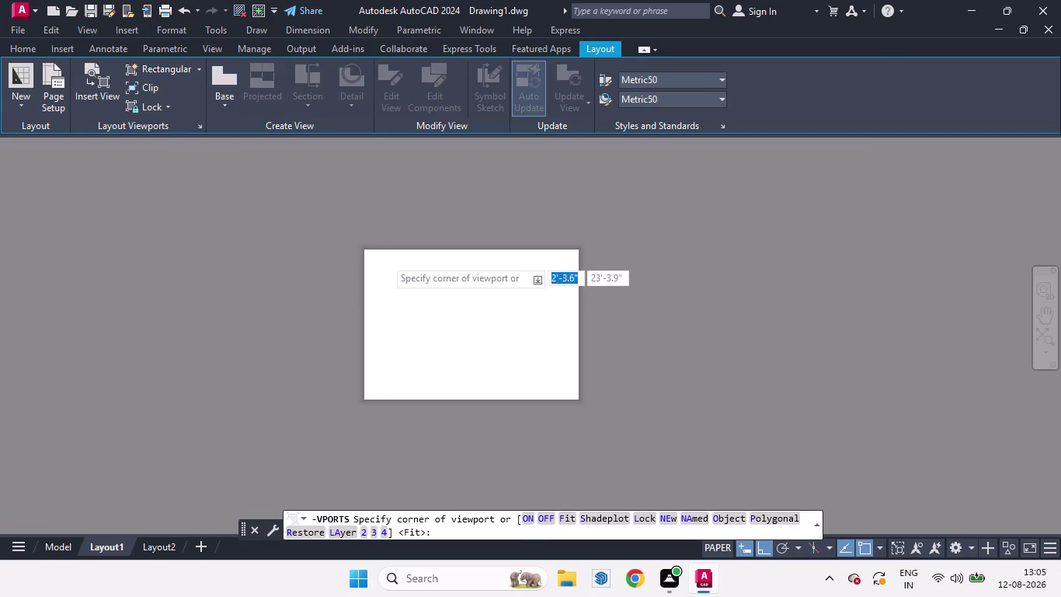
scroll(up, 3)
scroll(up, 3)
scroll(up, 3)
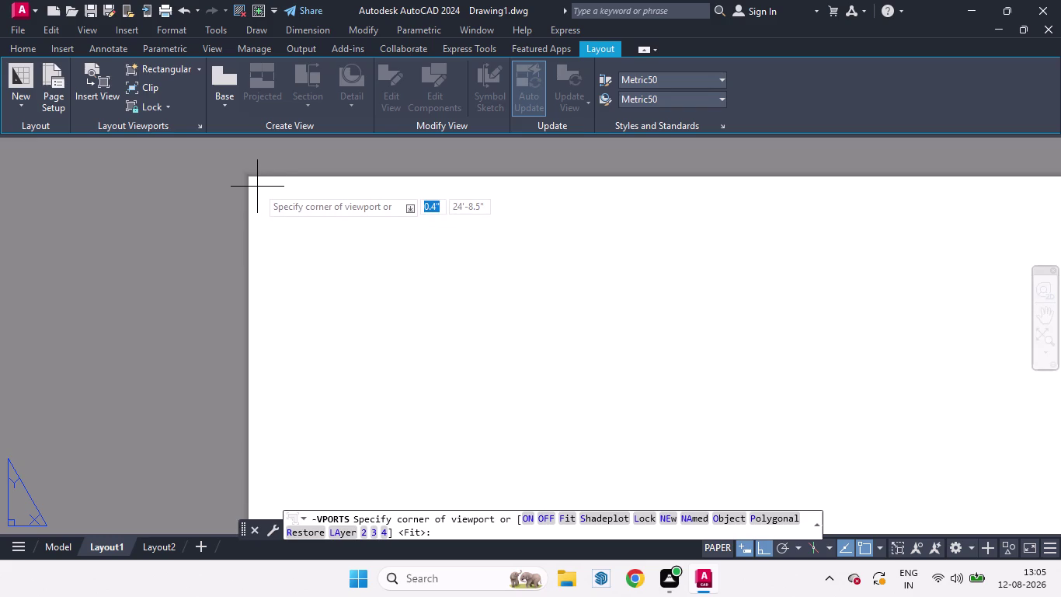
click(256, 186)
scroll(down, 3)
scroll(down, 3)
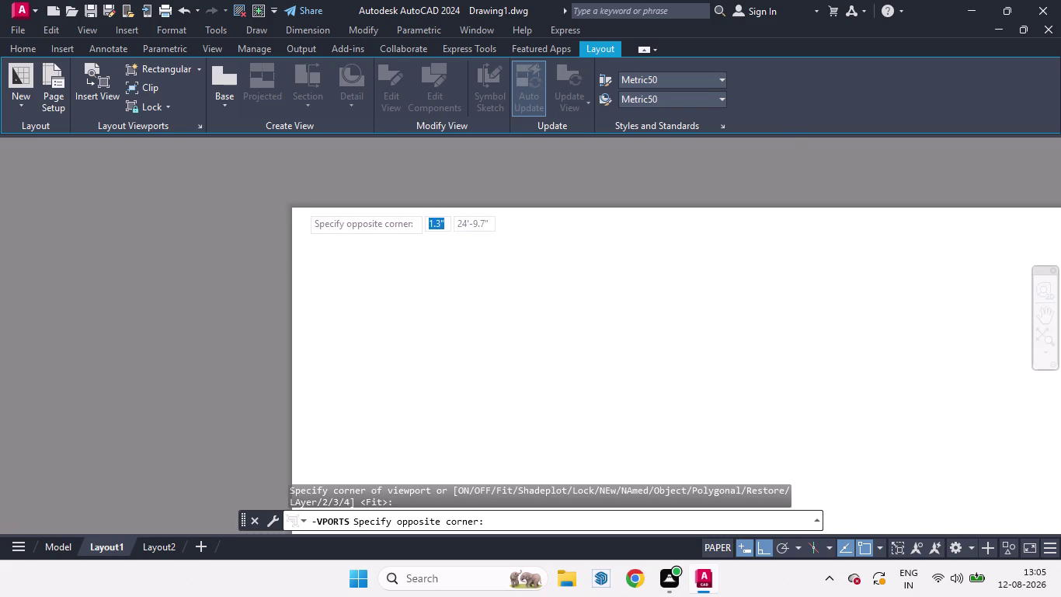
scroll(down, 3)
scroll(down, 3)
scroll(up, 3)
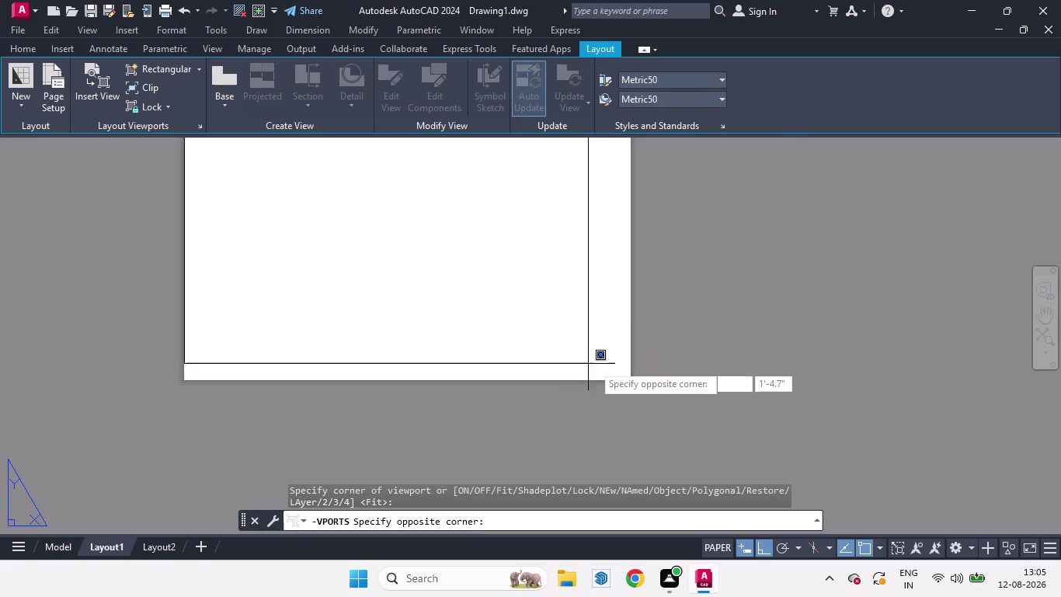
scroll(up, 3)
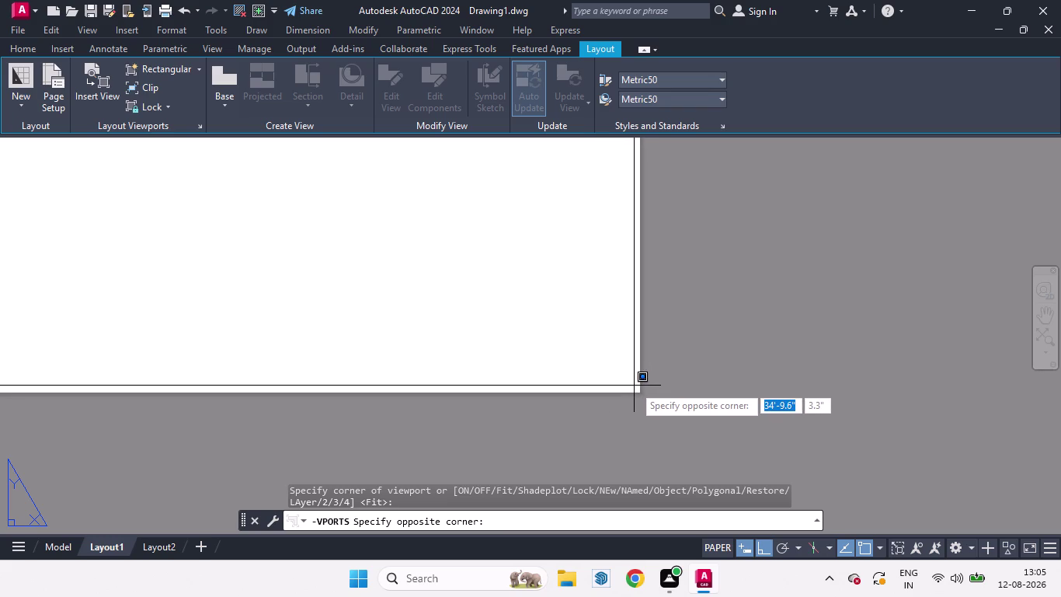
click(634, 385)
scroll(down, 3)
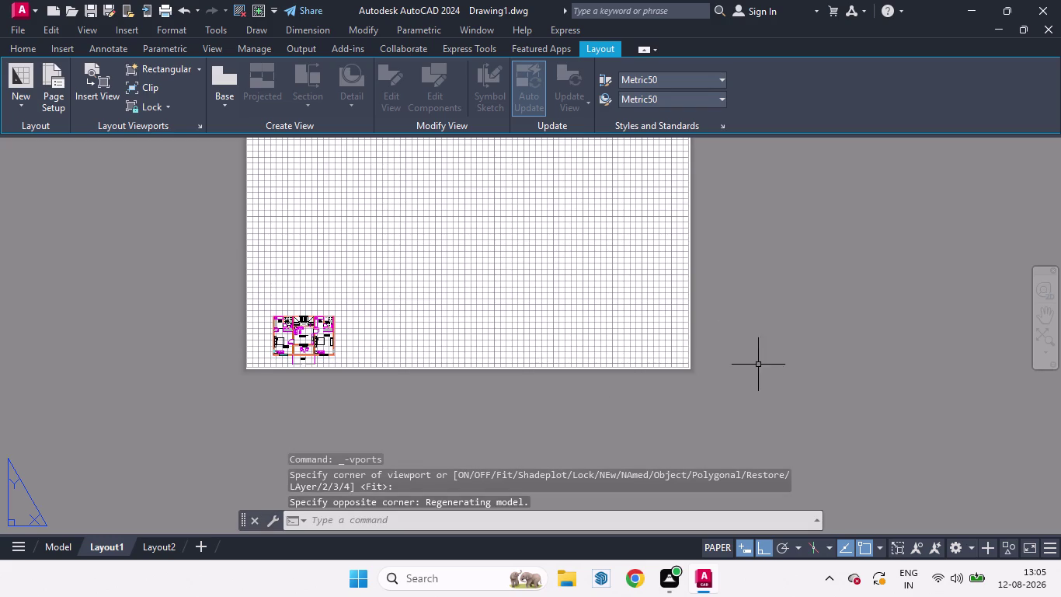
double_click(549, 298)
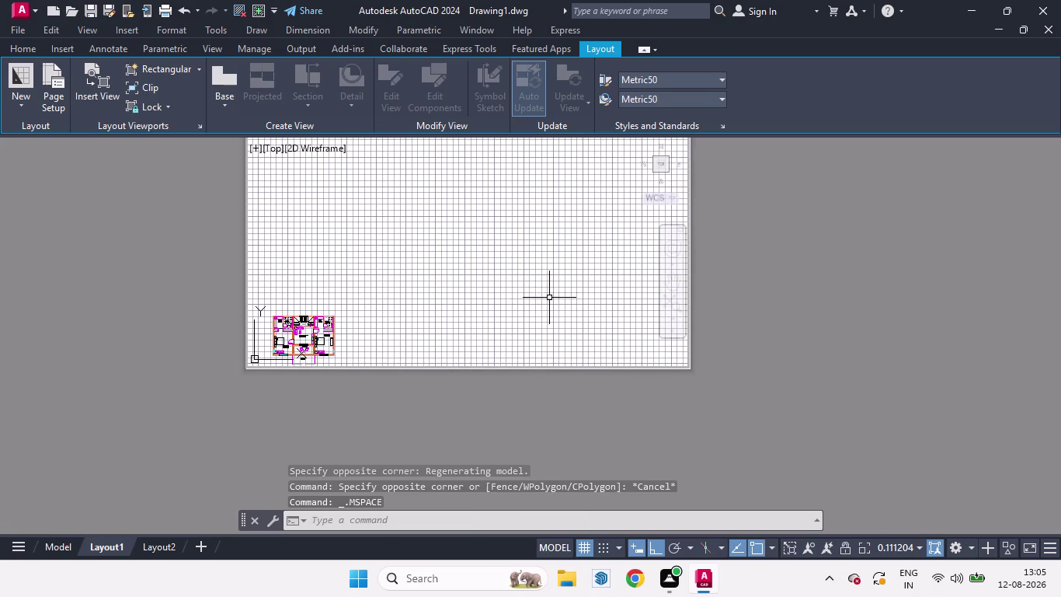
Pan and zoom inside the Layout1 viewport to inspect the lounge and bedroom.
middle_drag(481, 307, 643, 229)
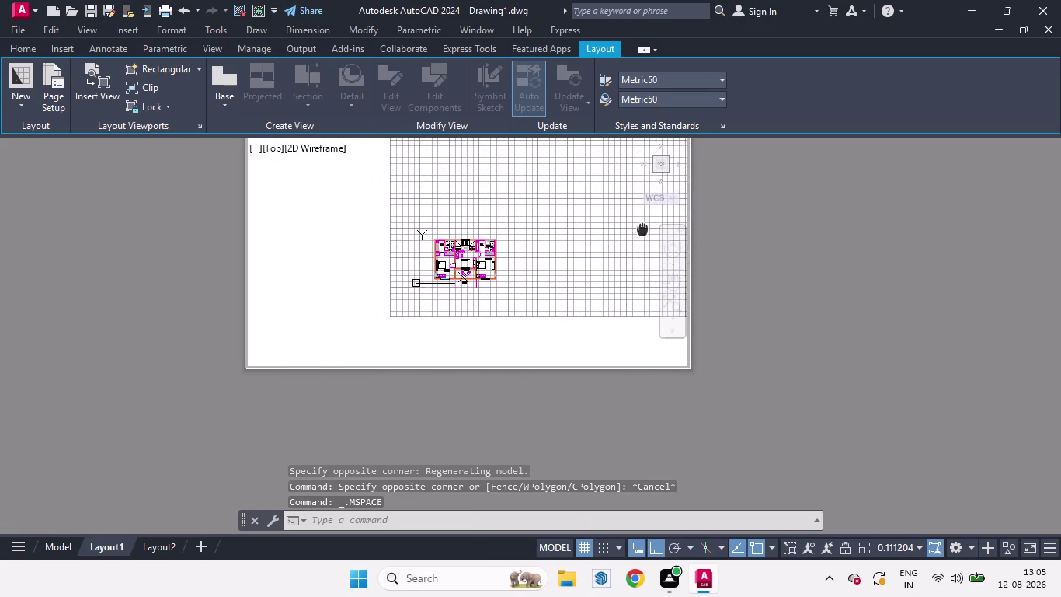
middle_drag(643, 229, 642, 229)
scroll(up, 3)
middle_drag(523, 262, 556, 260)
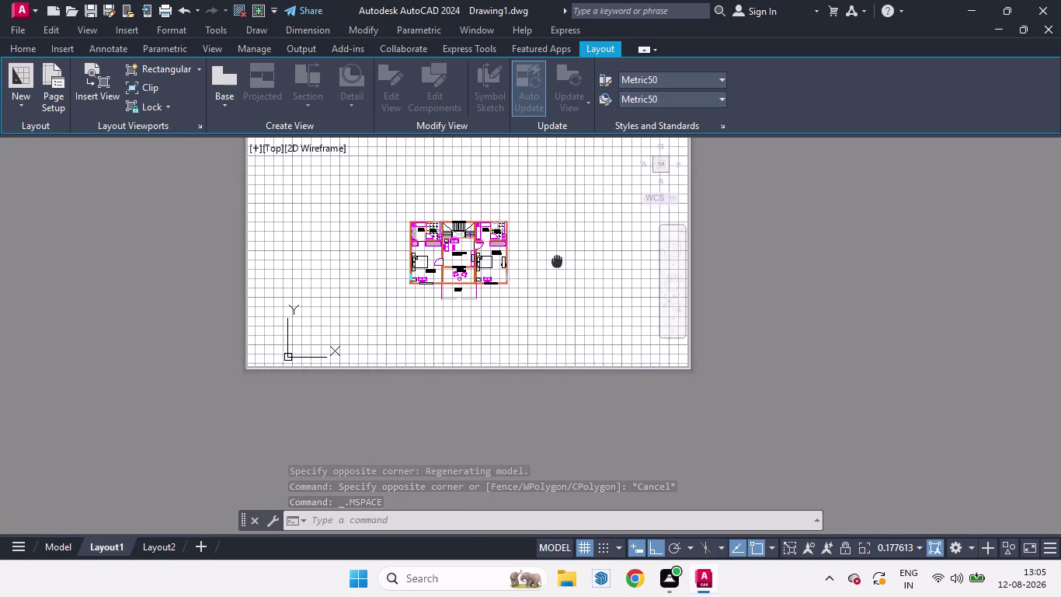
middle_drag(557, 259, 565, 260)
scroll(up, 3)
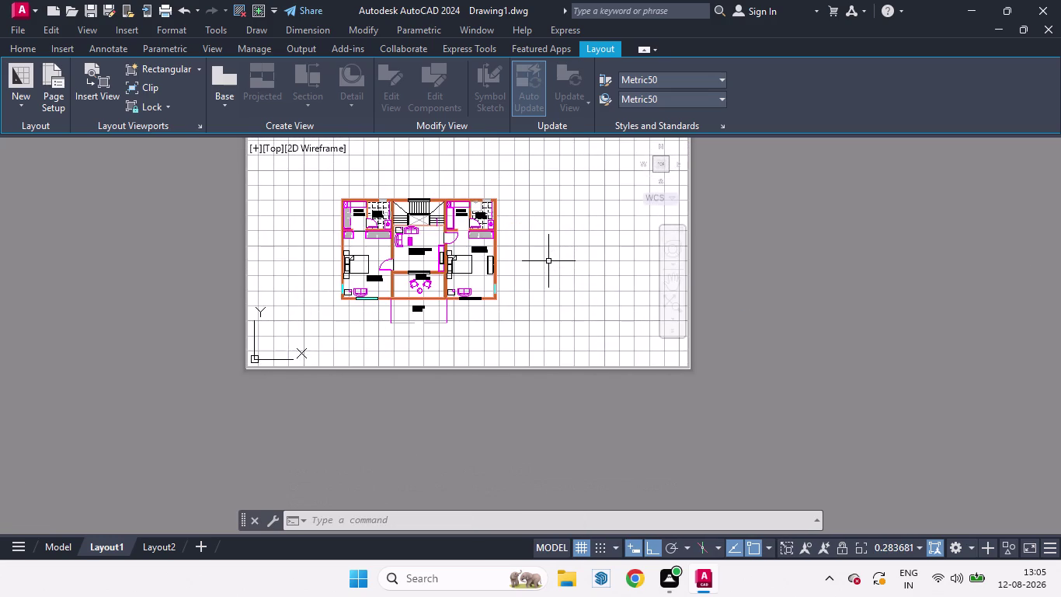
scroll(up, 3)
middle_drag(576, 270, 695, 266)
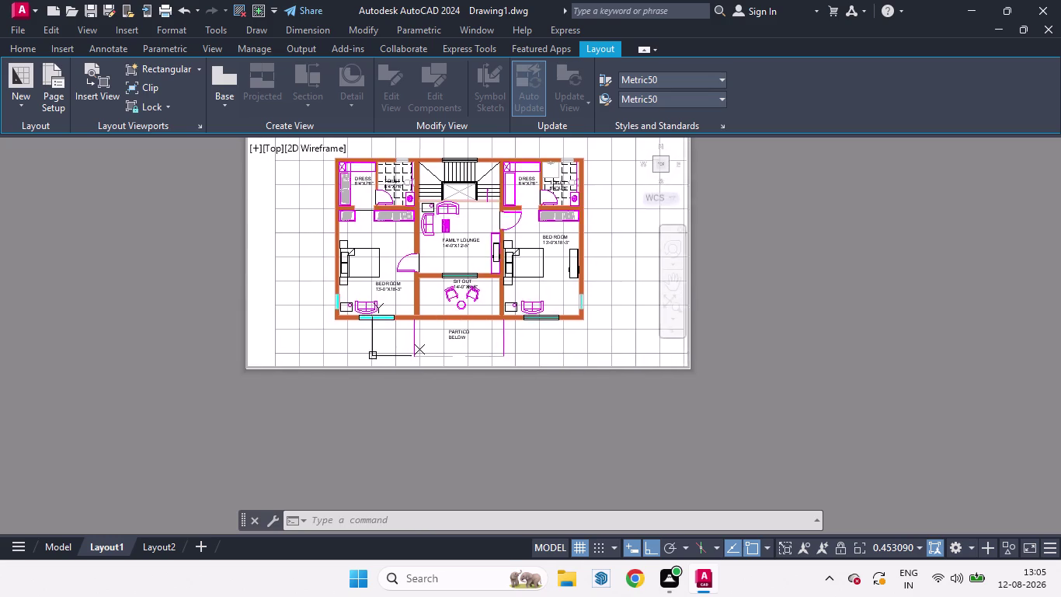
middle_drag(695, 267, 696, 264)
middle_drag(623, 256, 623, 266)
scroll(up, 3)
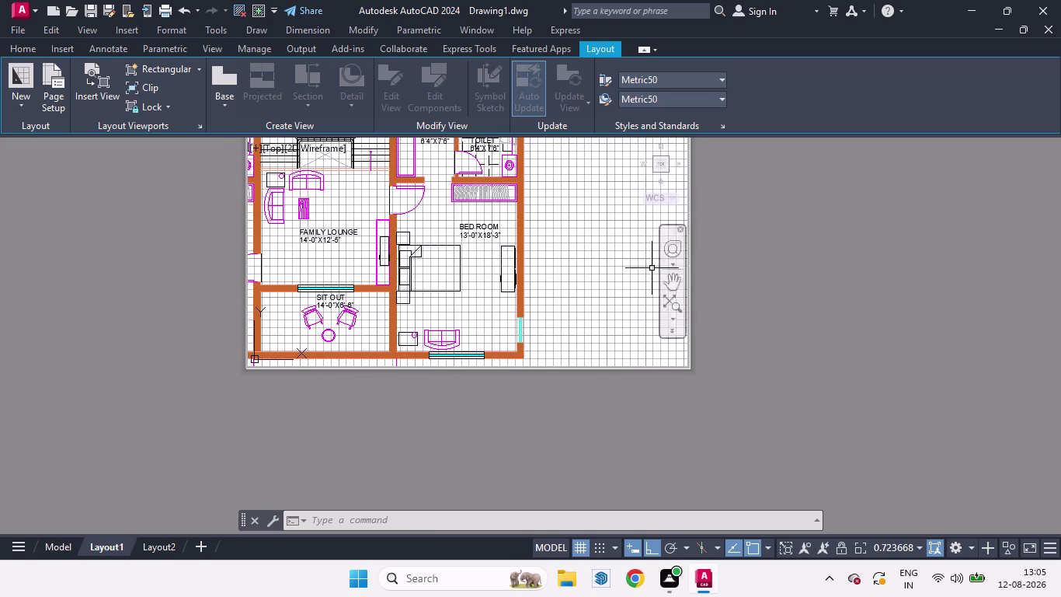
middle_drag(581, 256, 632, 249)
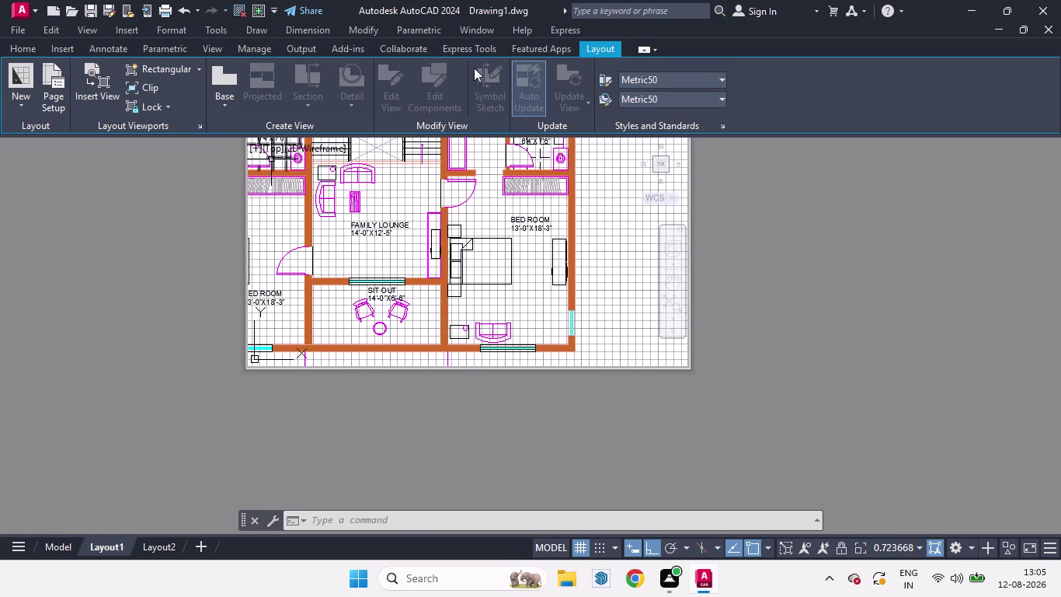
Bring up the drawing tools and pan to centre the floor plan in the viewport.
click(26, 43)
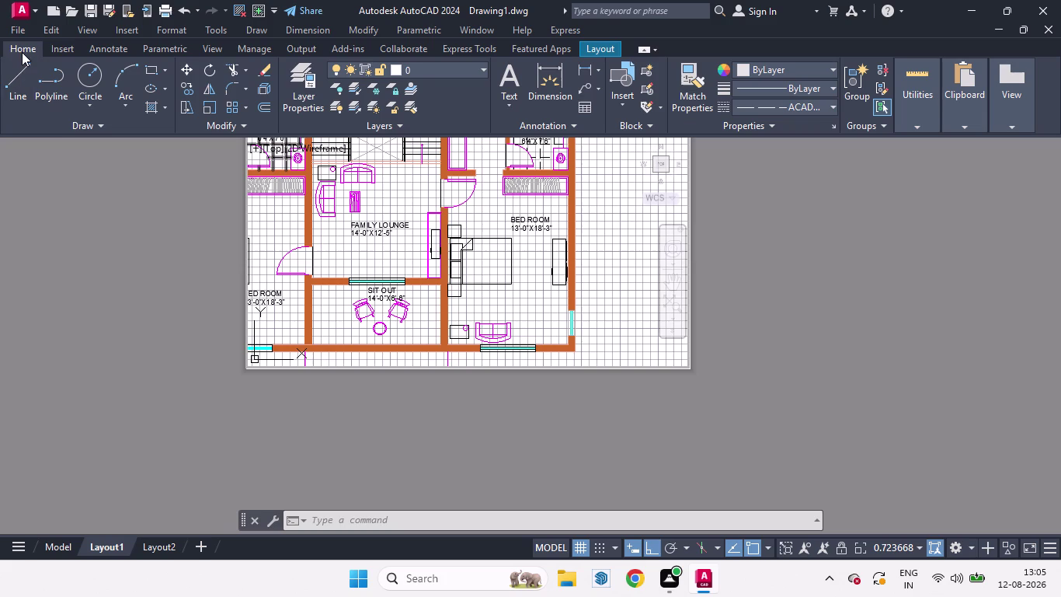
click(22, 52)
middle_drag(728, 321, 729, 384)
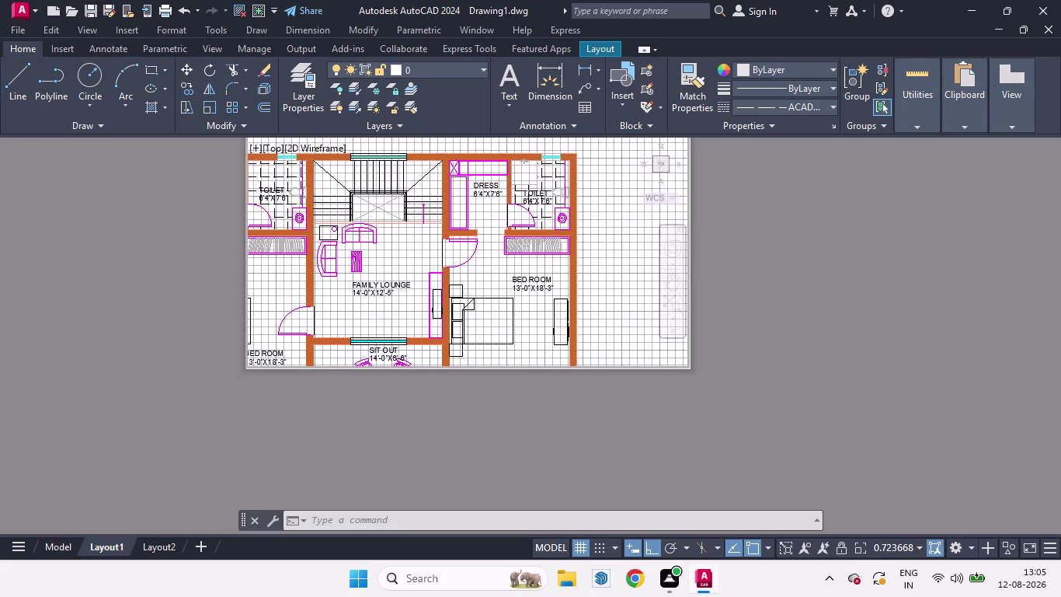
middle_drag(729, 384, 750, 314)
scroll(up, 3)
scroll(down, 3)
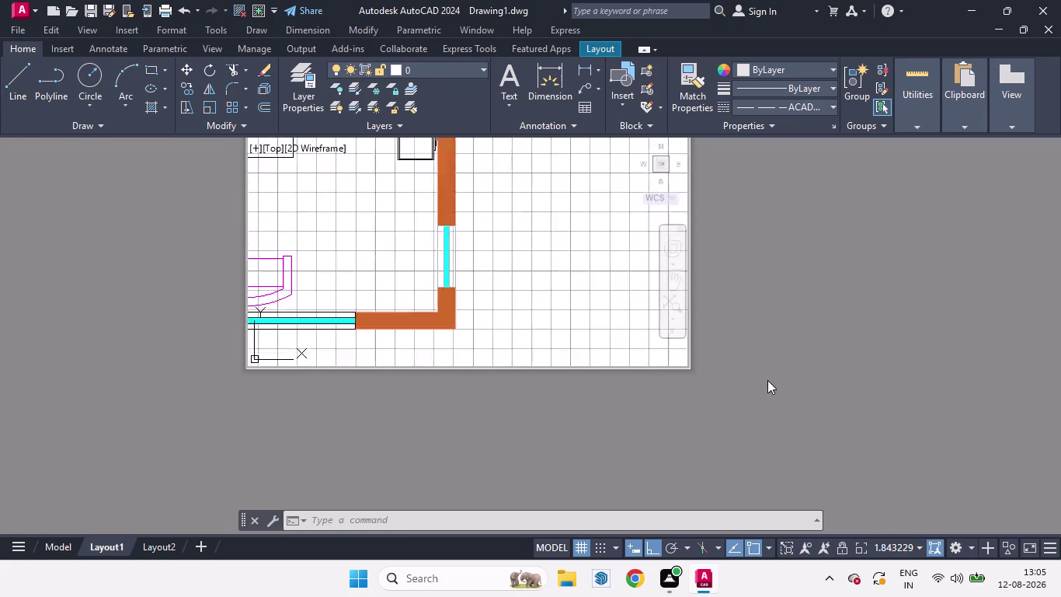
scroll(down, 3)
scroll(down, 3)
scroll(up, 3)
scroll(up, 3)
middle_drag(500, 366, 500, 403)
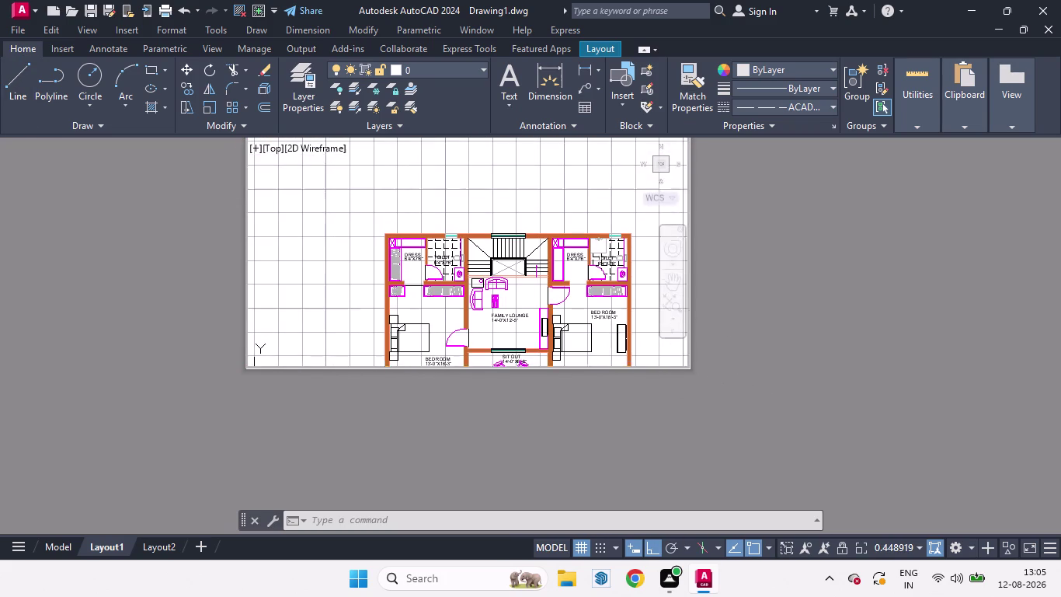
middle_drag(499, 403, 499, 411)
drag(237, 433, 238, 474)
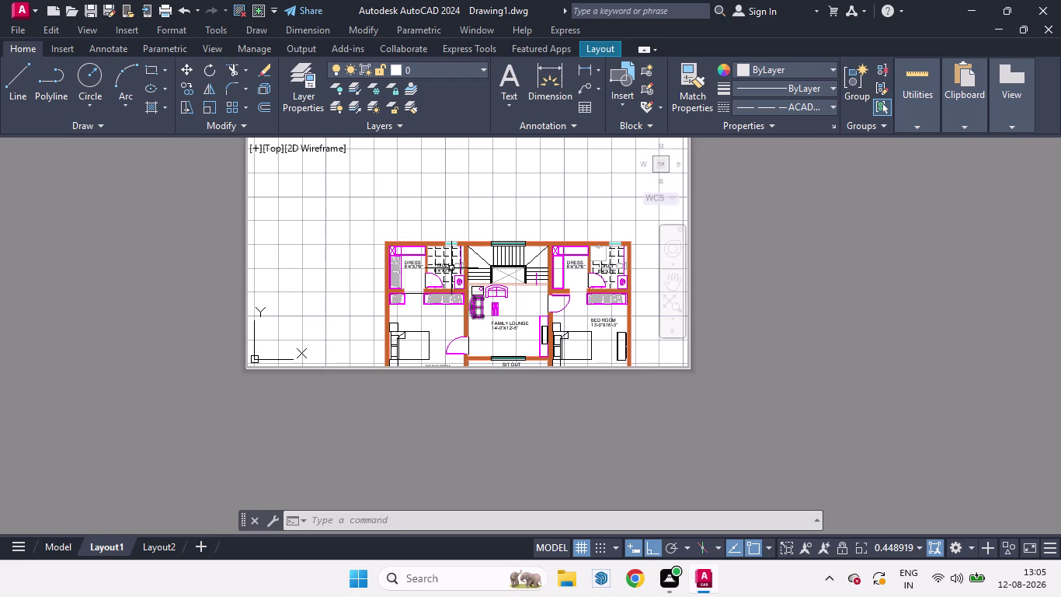
middle_drag(430, 235, 382, 158)
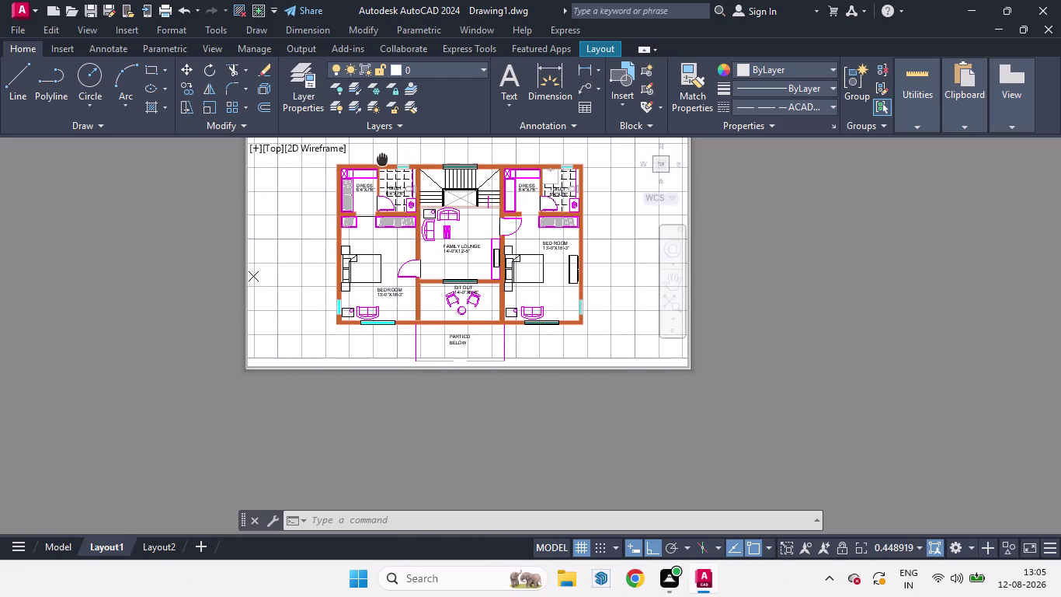
middle_drag(383, 158, 380, 160)
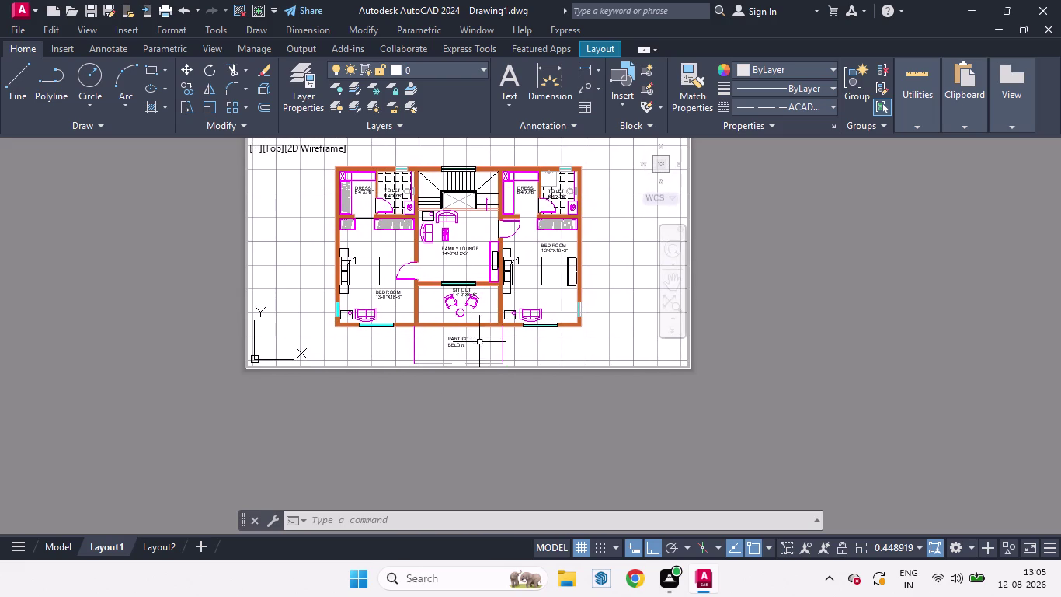
Turn off the grid and zoom in around the PARTICO BELOW label.
click(579, 550)
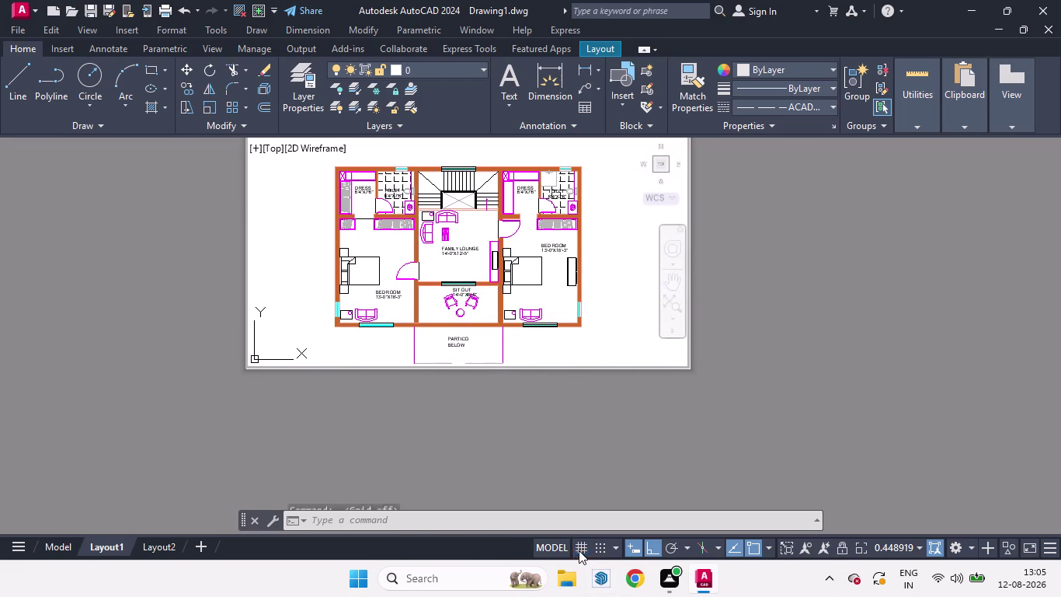
scroll(up, 3)
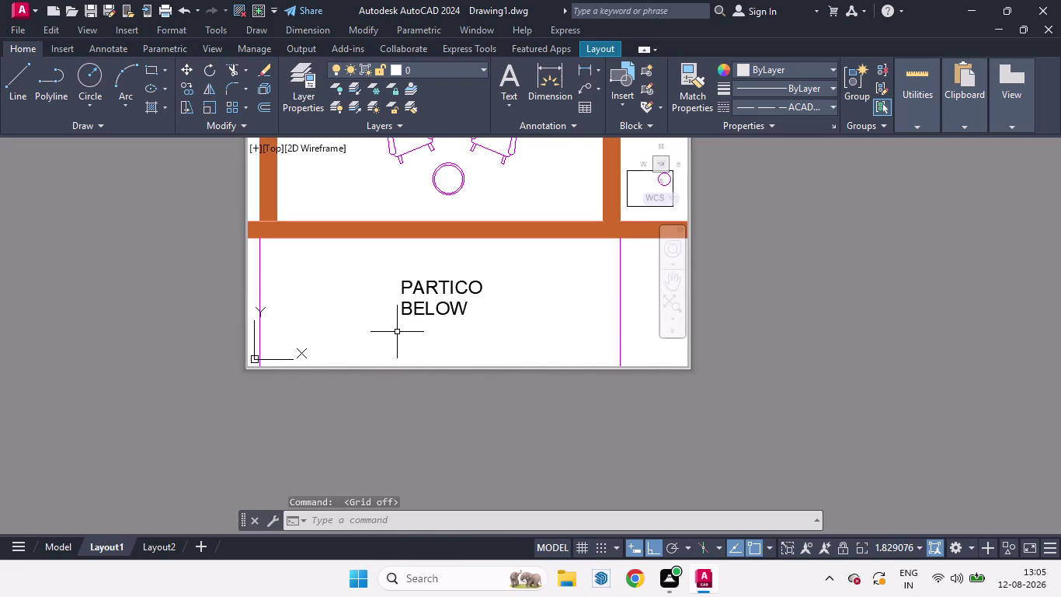
middle_drag(468, 322, 557, 270)
scroll(up, 3)
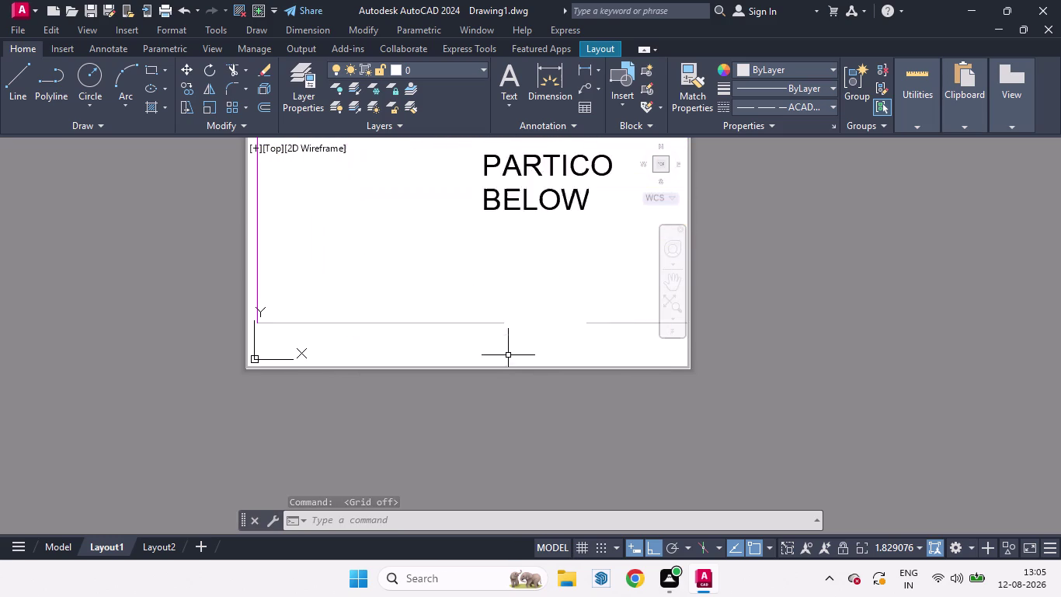
scroll(up, 3)
middle_drag(472, 327, 662, 391)
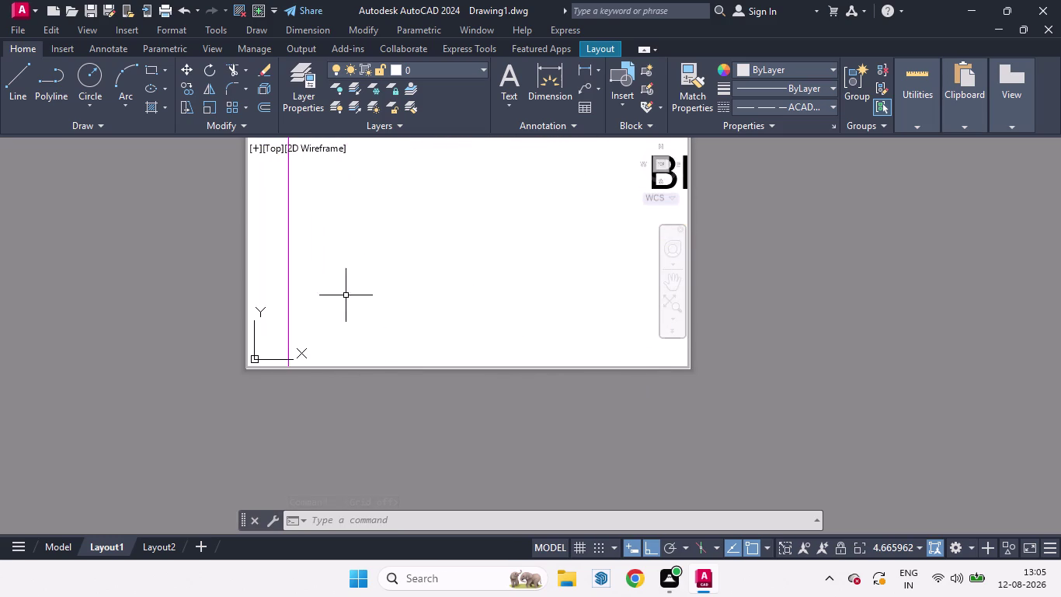
scroll(down, 3)
scroll(down, 3)
Frame the whole floor plan in the viewport and open the viewport scale list.
middle_drag(430, 304, 489, 332)
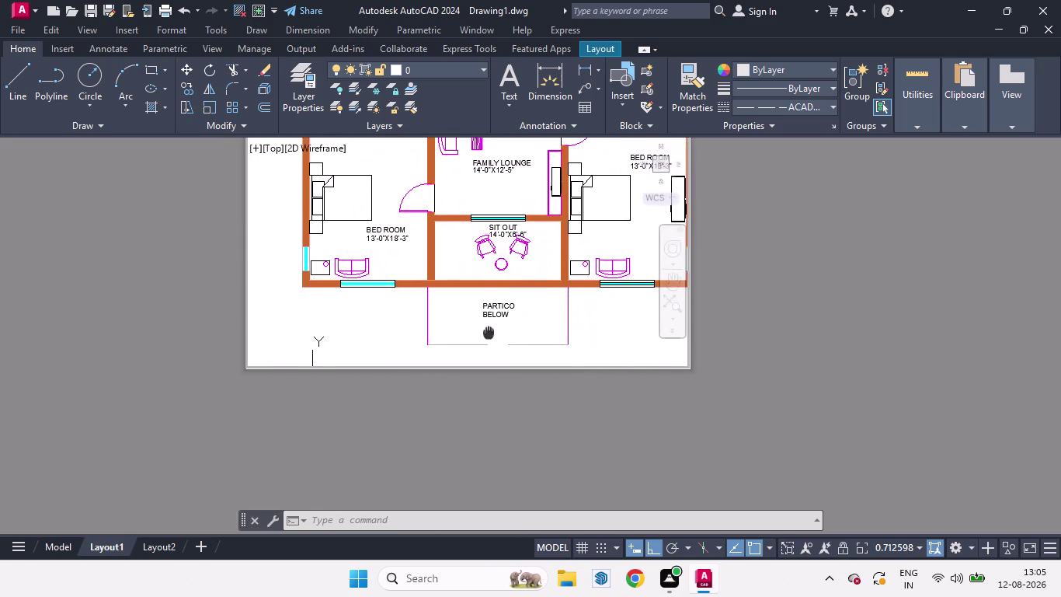
middle_drag(488, 333, 455, 441)
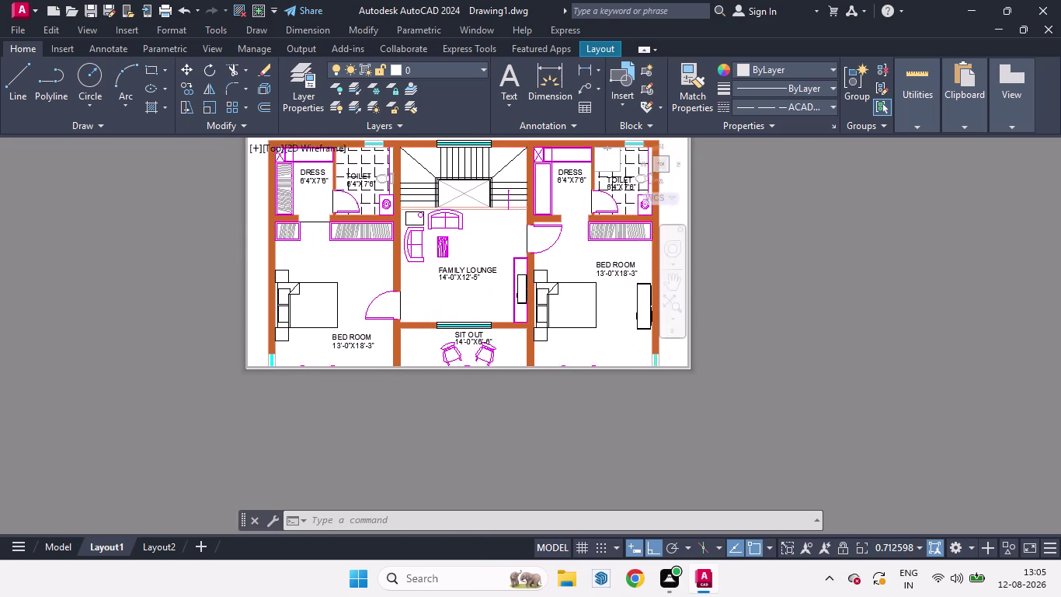
middle_drag(455, 441, 464, 440)
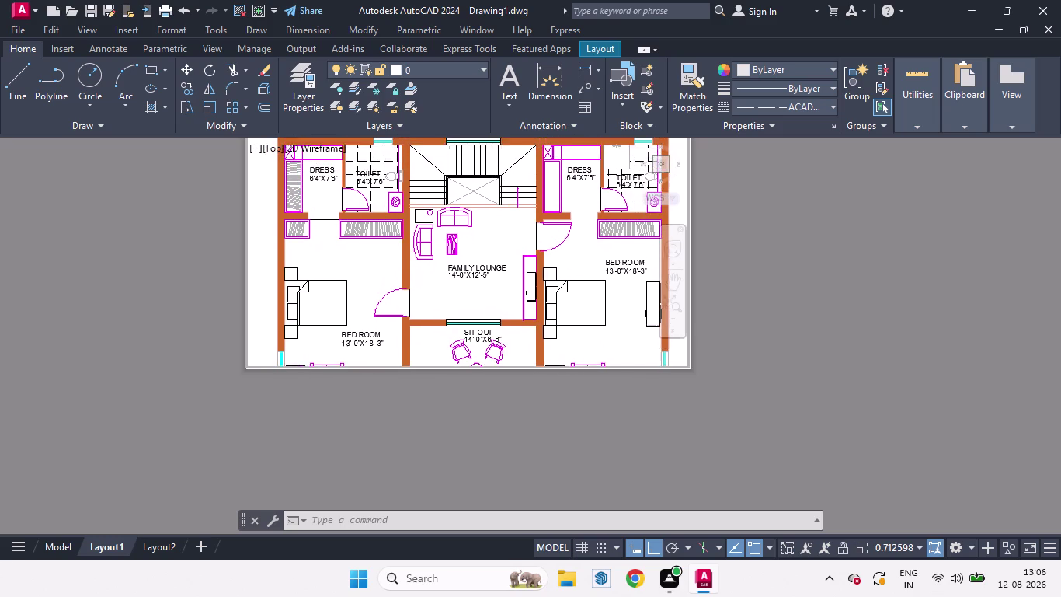
middle_drag(464, 440, 463, 412)
middle_drag(463, 411, 471, 437)
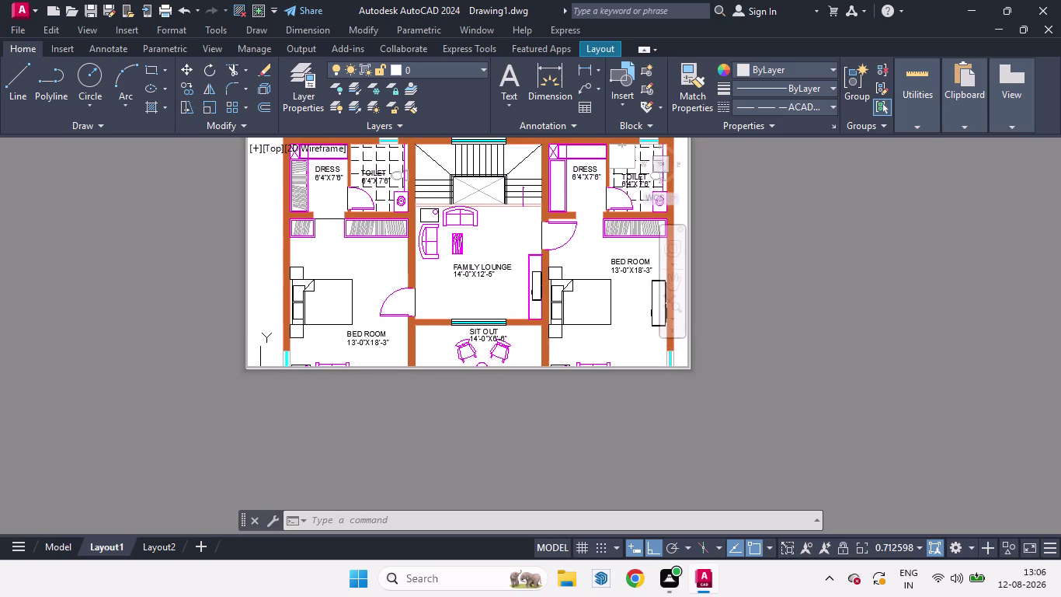
middle_drag(470, 438, 468, 411)
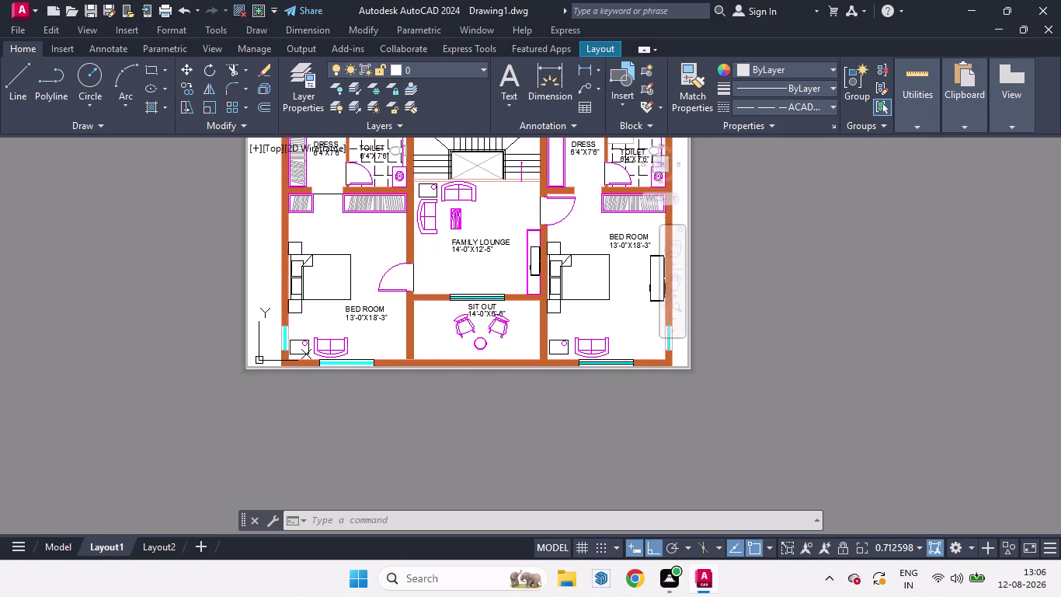
middle_drag(468, 412, 453, 393)
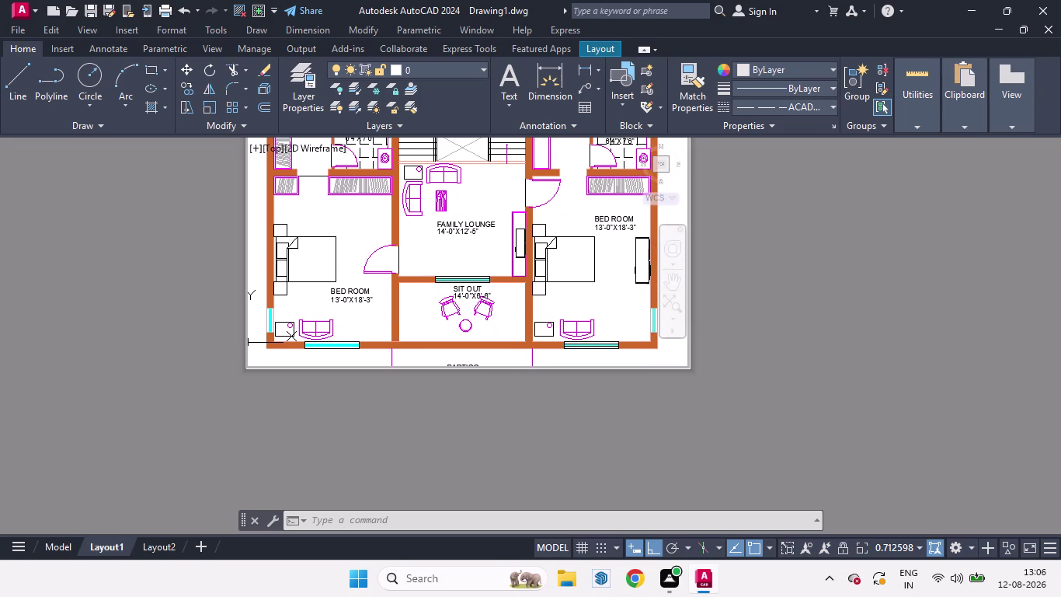
middle_drag(453, 394, 474, 420)
scroll(up, 3)
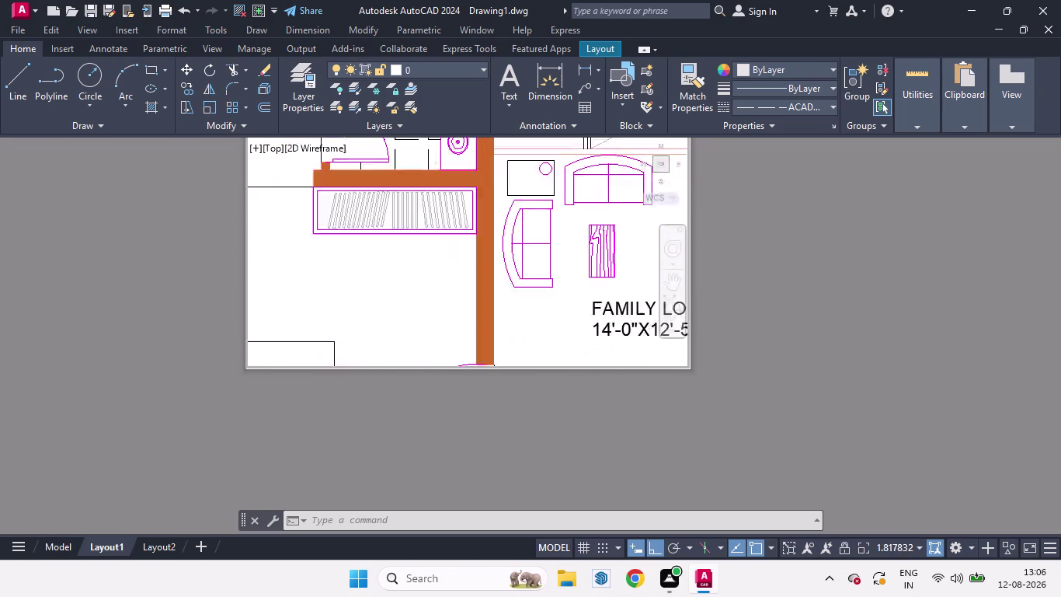
scroll(up, 3)
scroll(down, 3)
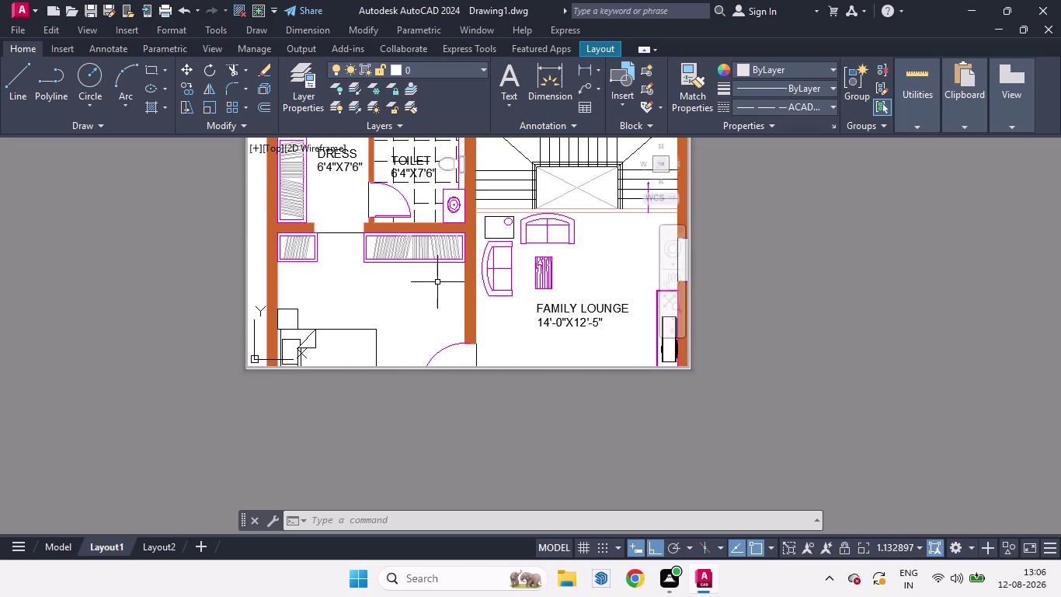
middle_drag(436, 281, 446, 225)
scroll(down, 3)
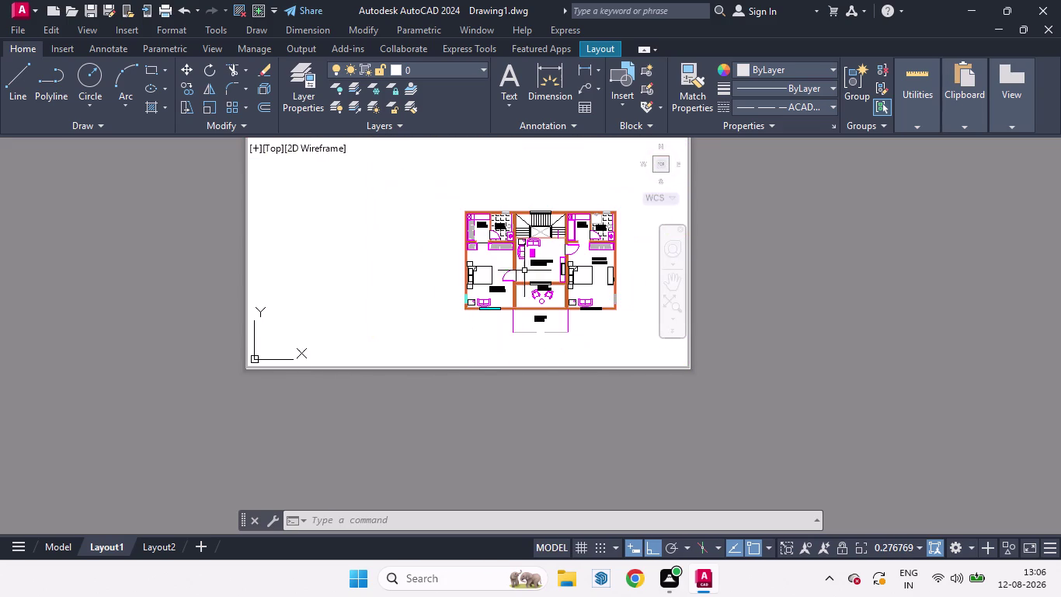
middle_drag(529, 276, 480, 279)
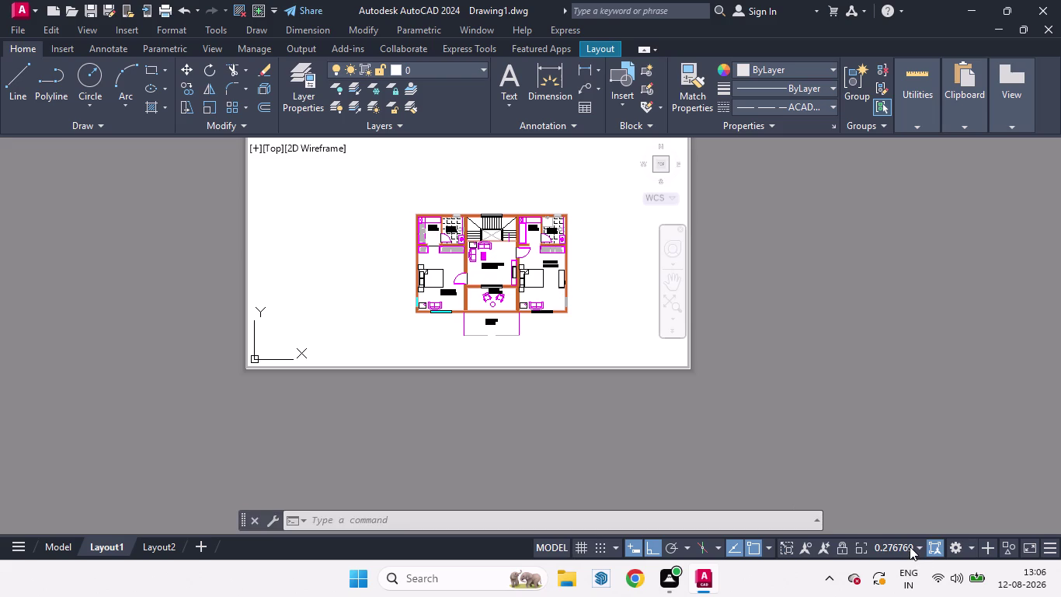
click(910, 546)
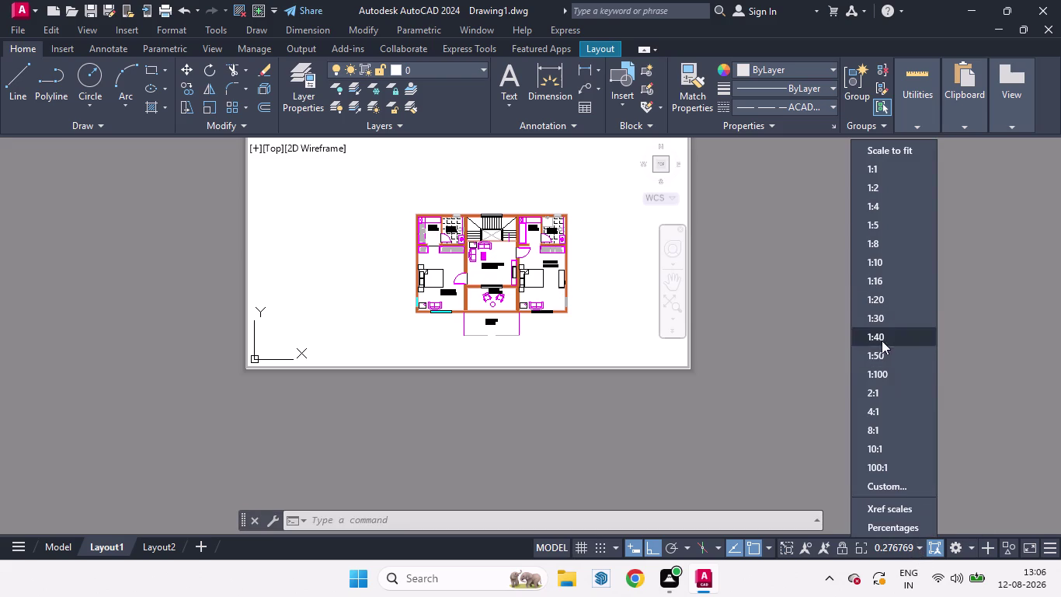
Apply a 1:50 viewport scale and pan the plan to the viewport centre.
click(886, 357)
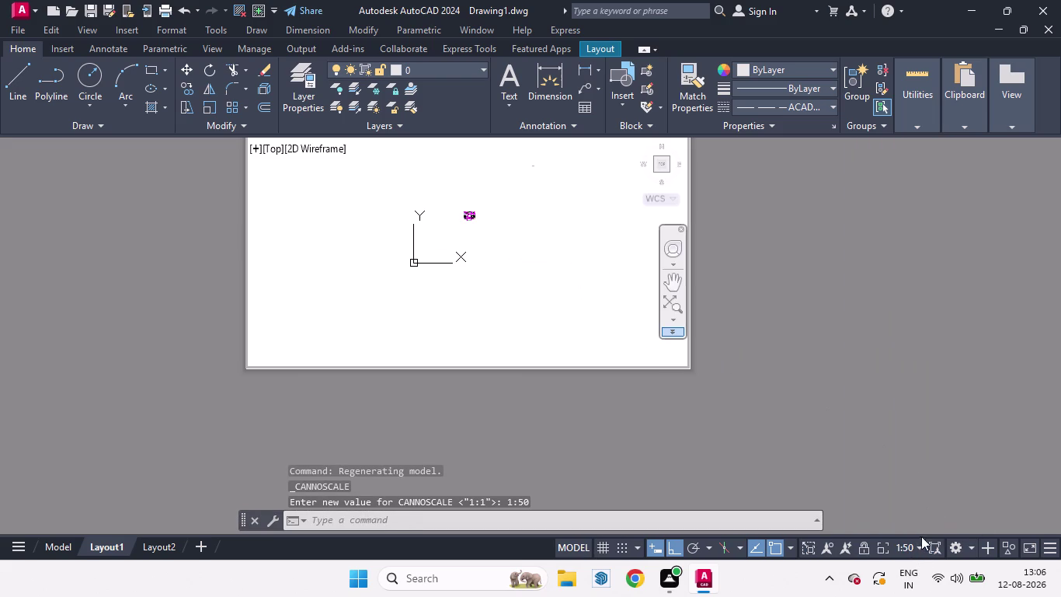
click(923, 547)
click(888, 211)
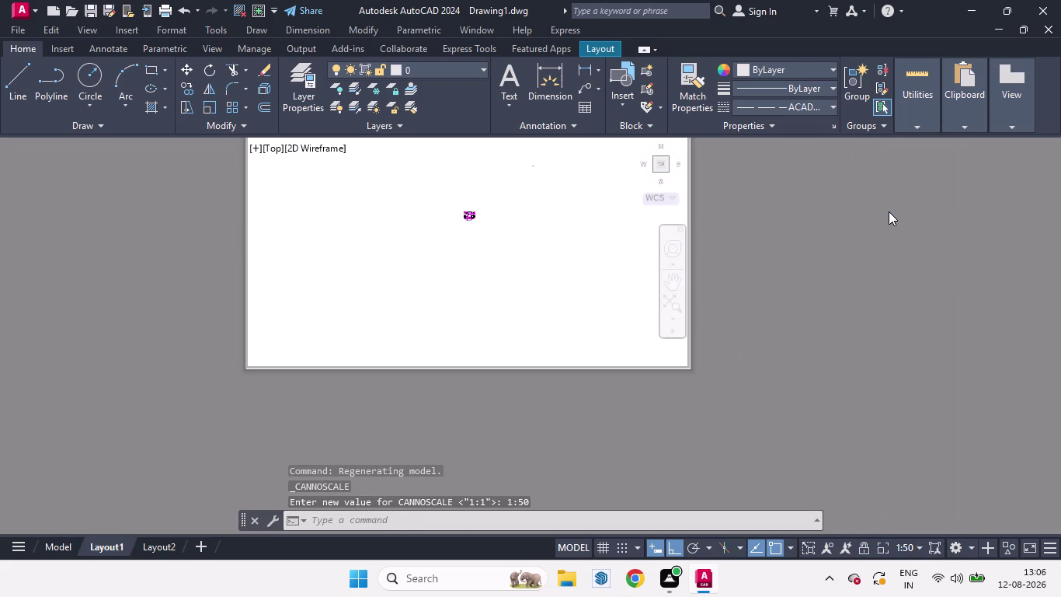
middle_drag(598, 280, 585, 279)
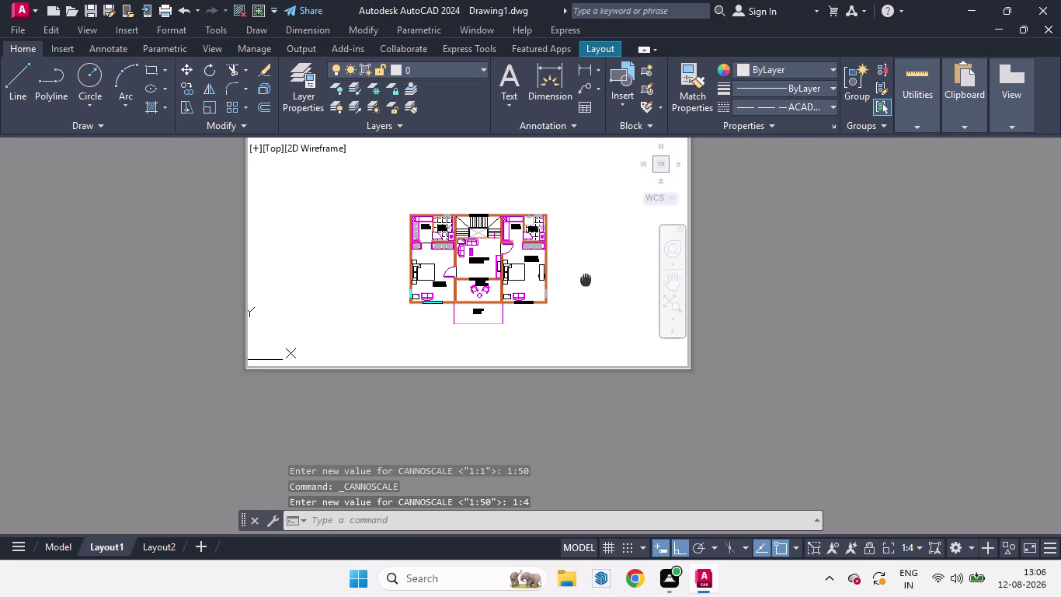
middle_drag(585, 279, 562, 271)
scroll(up, 3)
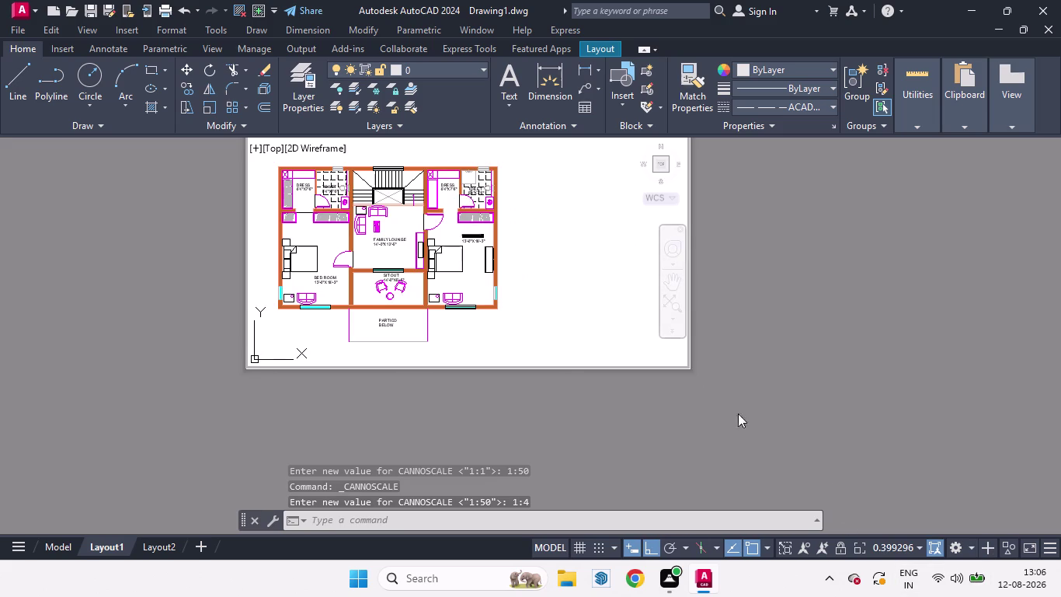
middle_drag(579, 293, 641, 301)
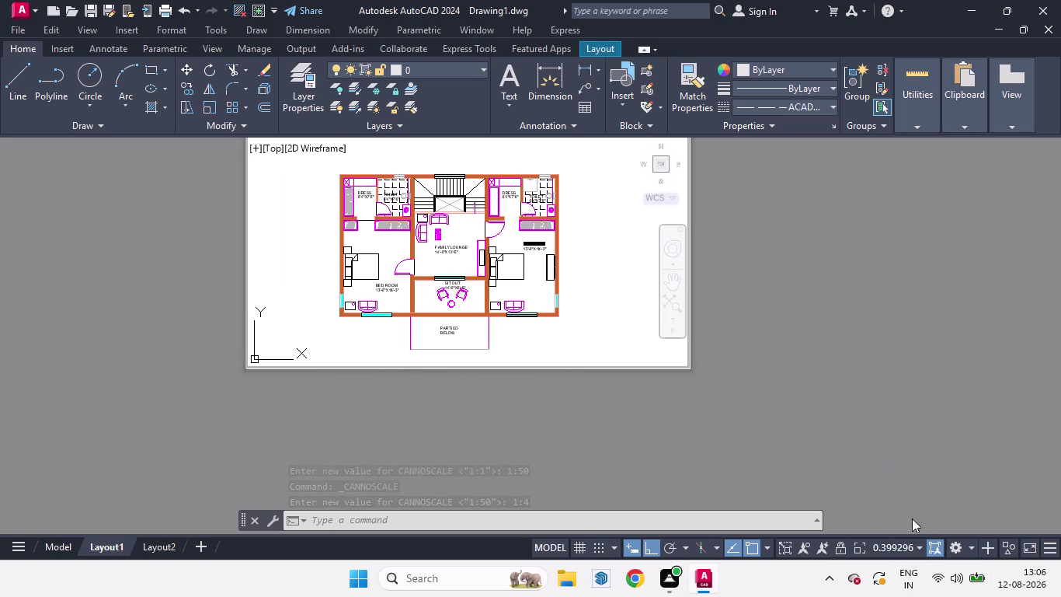
click(919, 543)
Apply a 1:2 viewport scale and pan the enlarged plan.
click(877, 186)
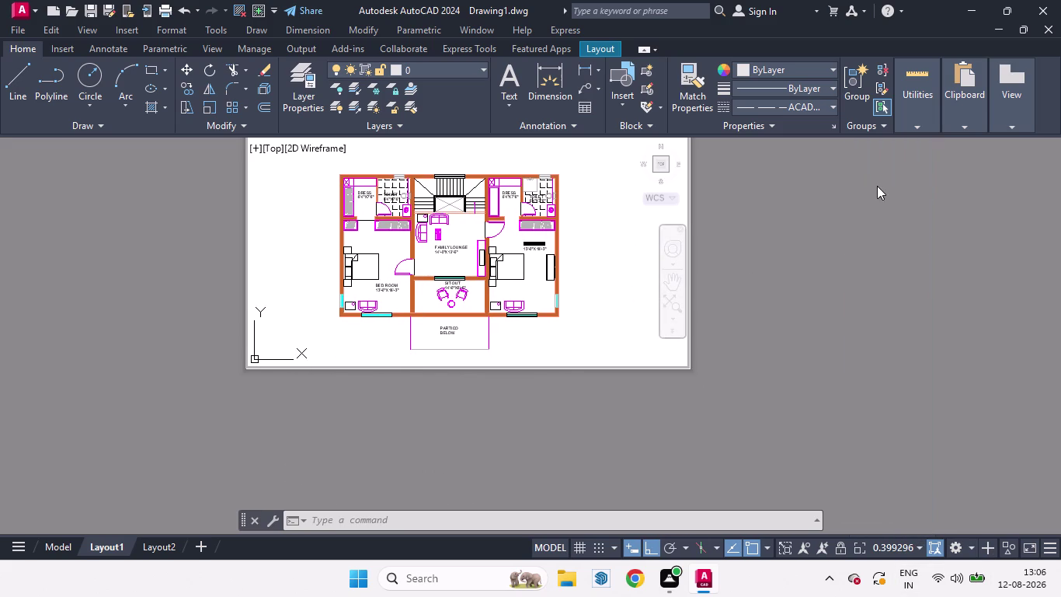
middle_drag(595, 286, 600, 284)
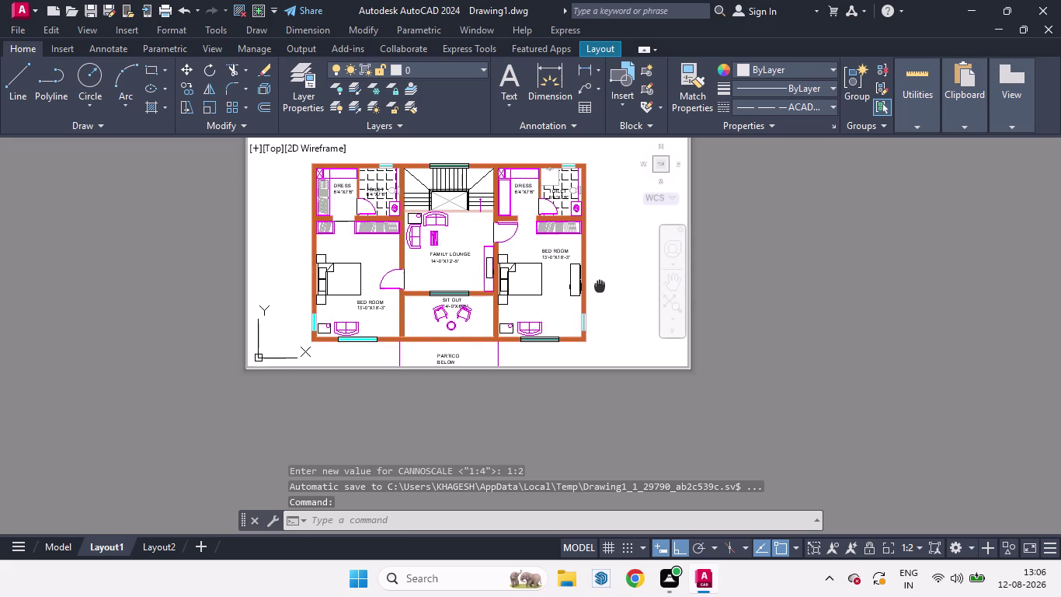
middle_drag(600, 284, 612, 264)
Switch to Model space, check Layout1, then return to Model space.
click(62, 544)
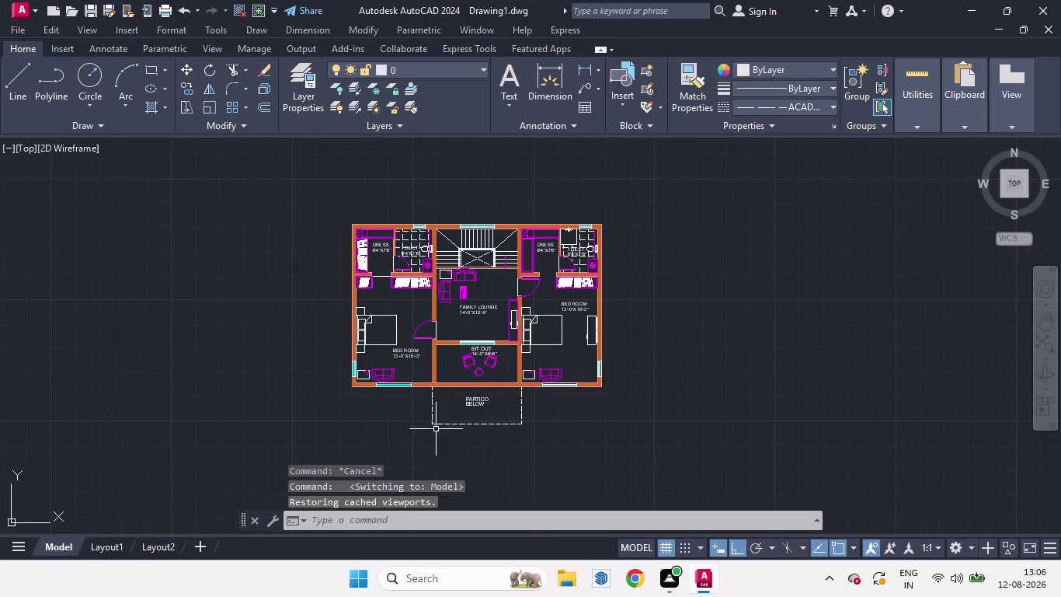
scroll(up, 3)
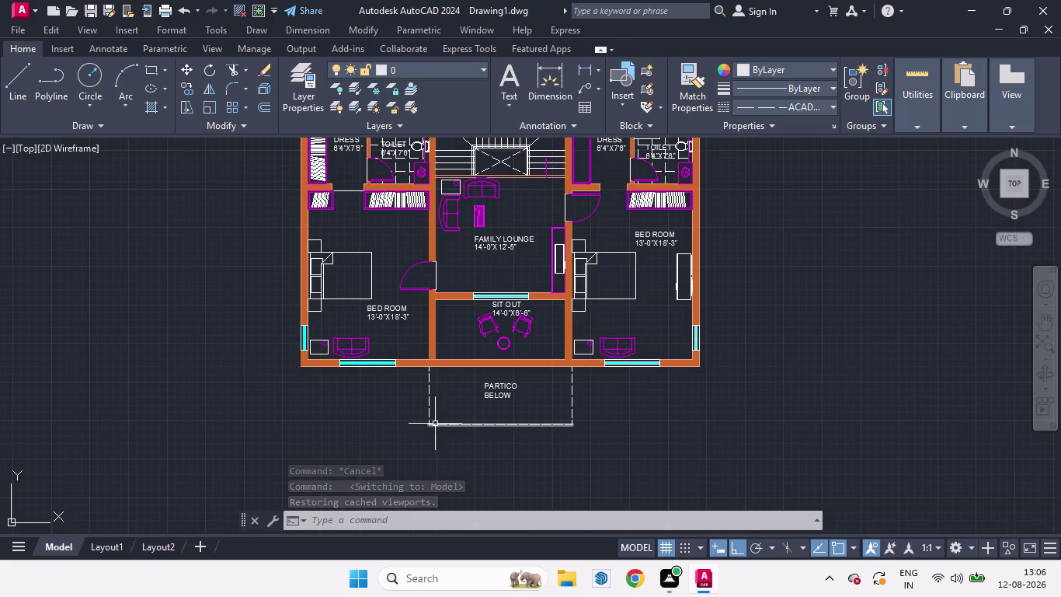
scroll(down, 3)
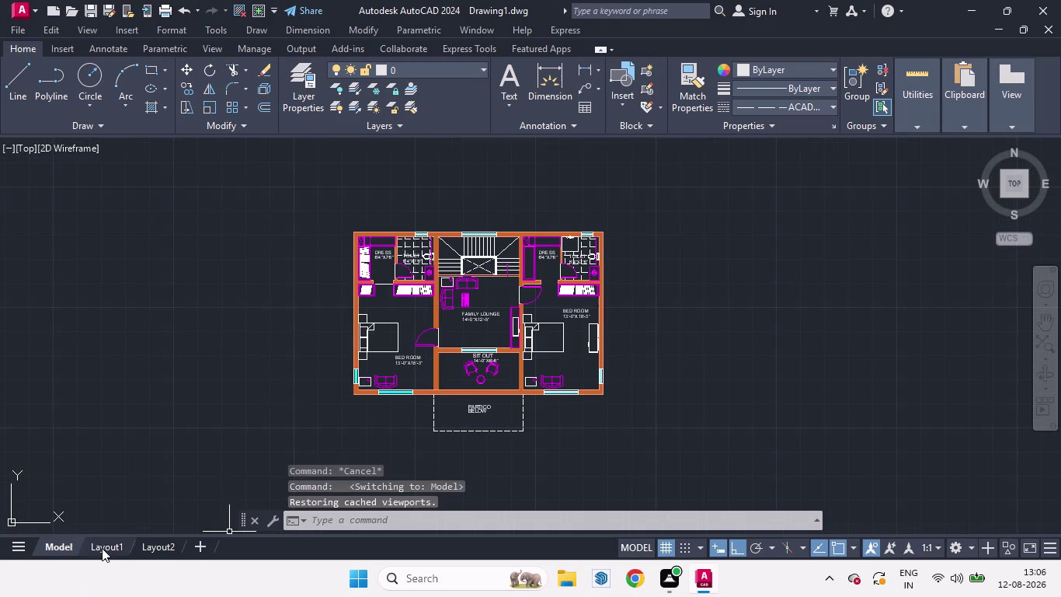
click(103, 547)
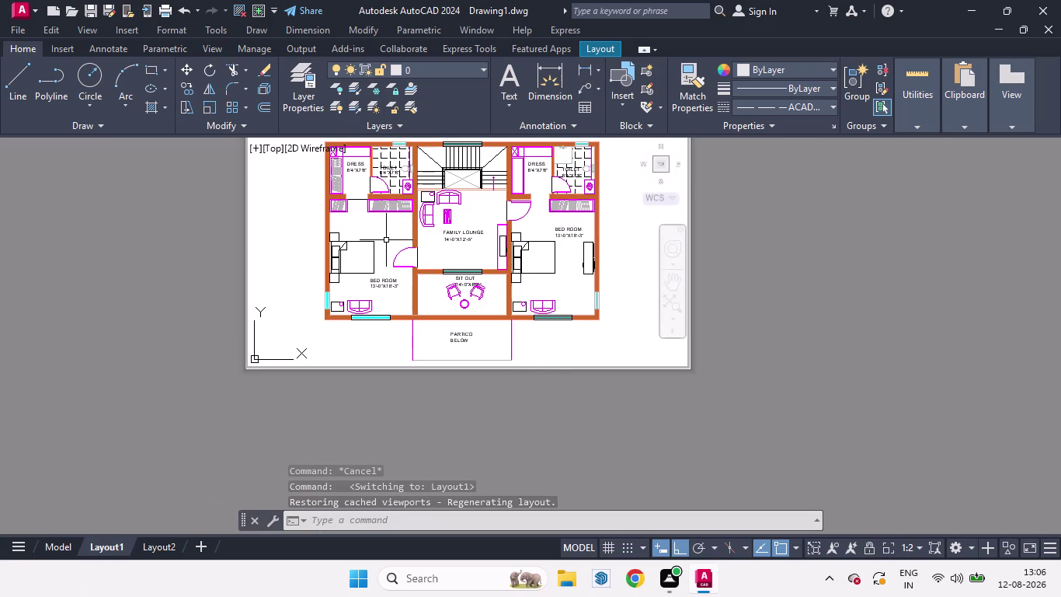
click(58, 551)
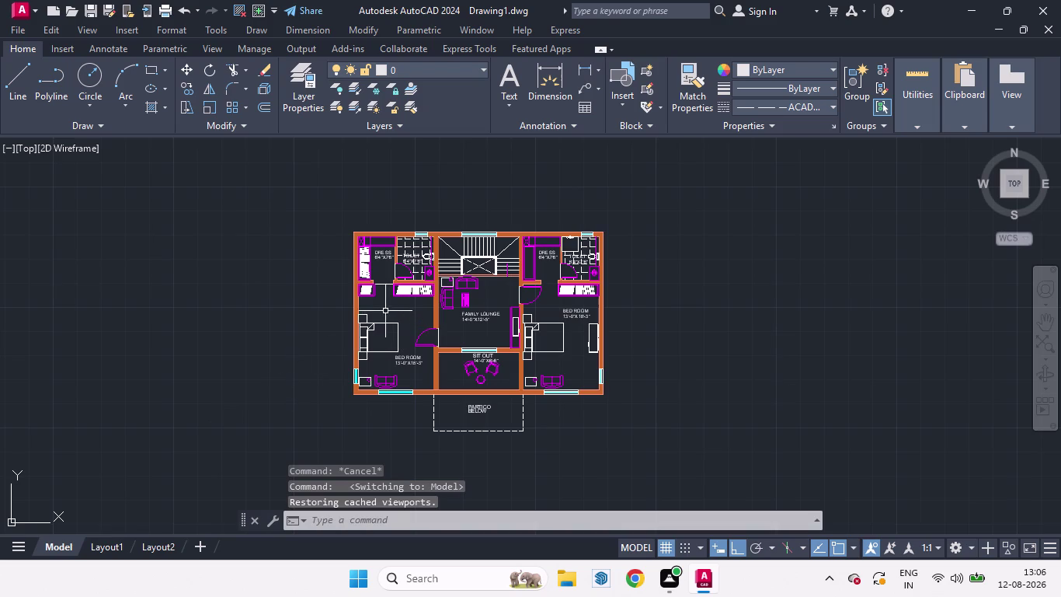
Start a NET square tile hatch and pick inside the left bedroom.
key(h)
key(Return)
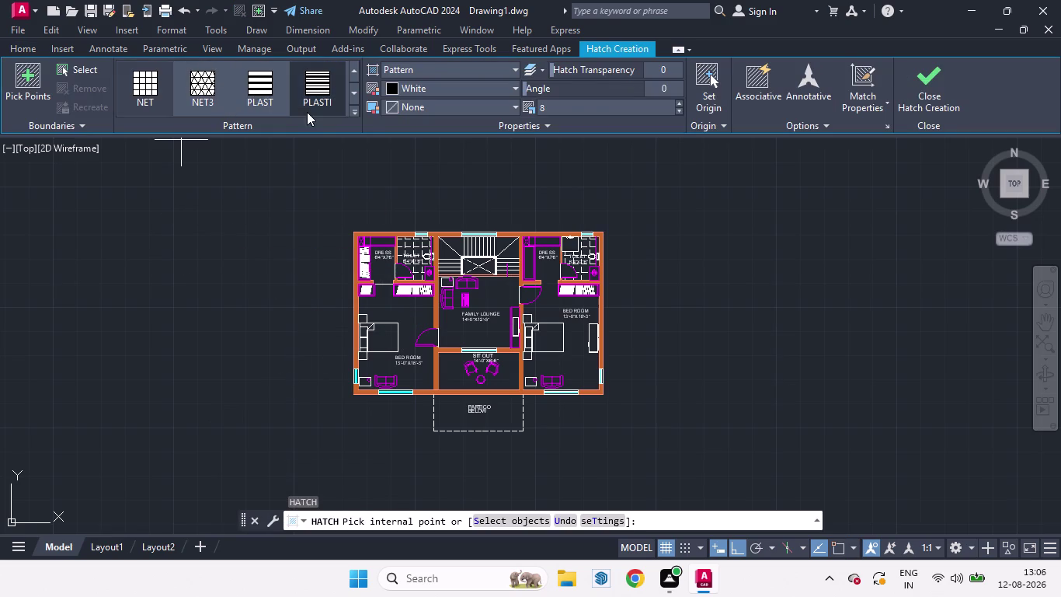
click(152, 88)
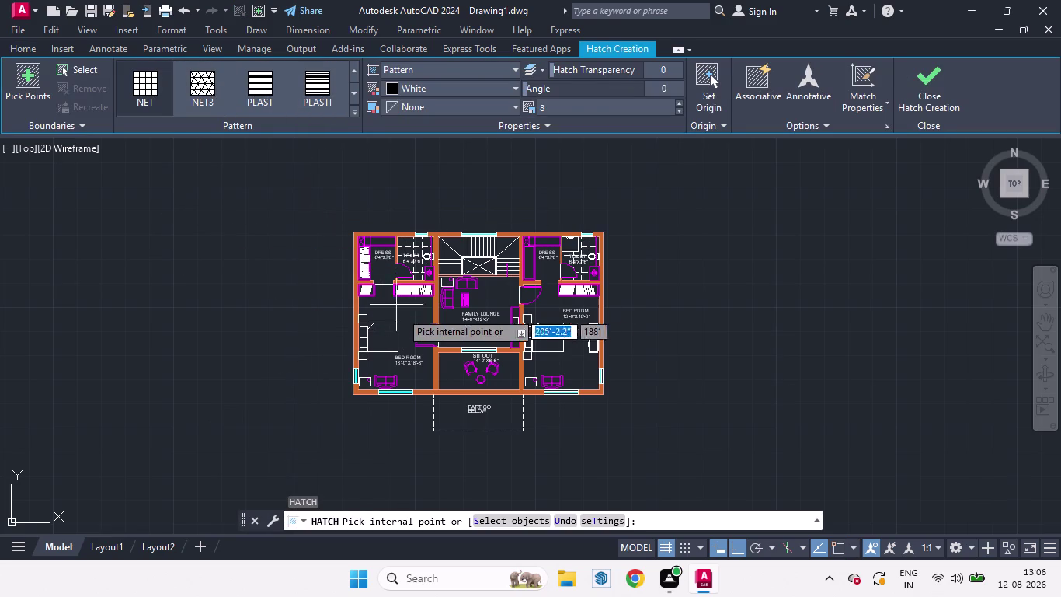
scroll(up, 3)
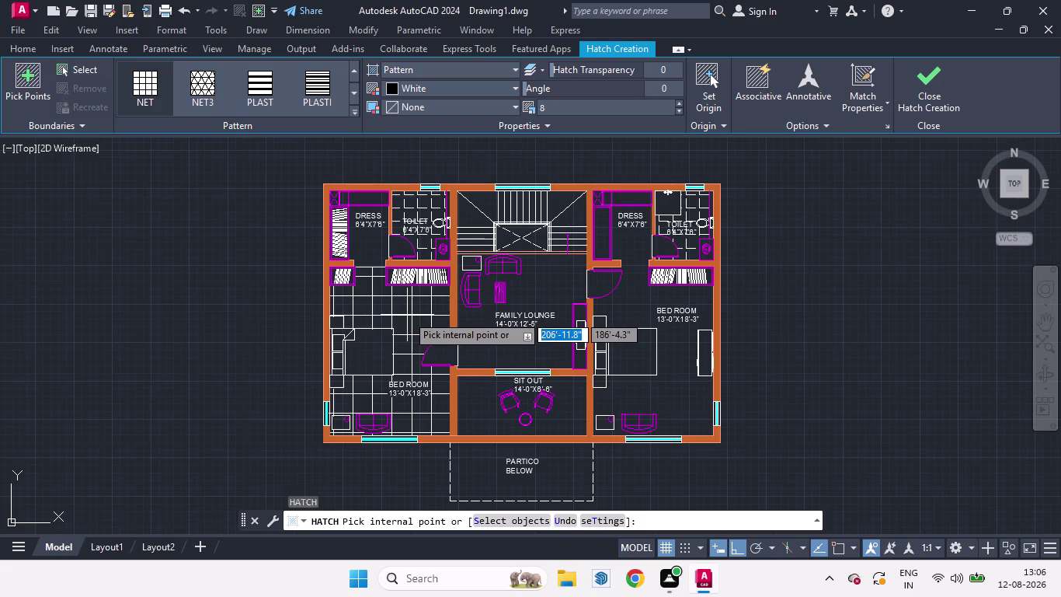
click(408, 315)
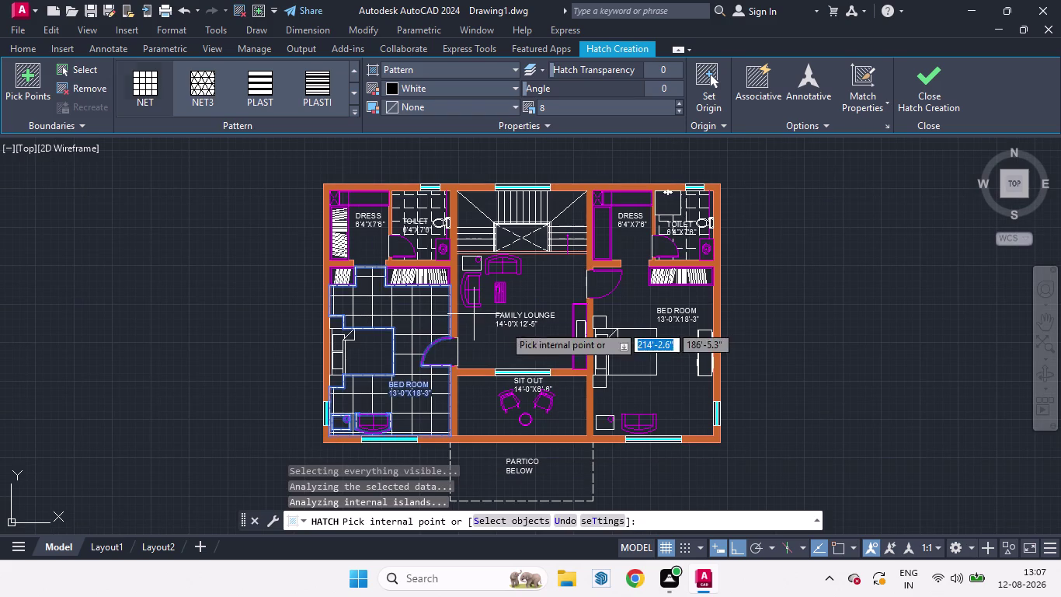
Dismiss the boundary error, finish the hatch, and view it on Layout1.
click(106, 540)
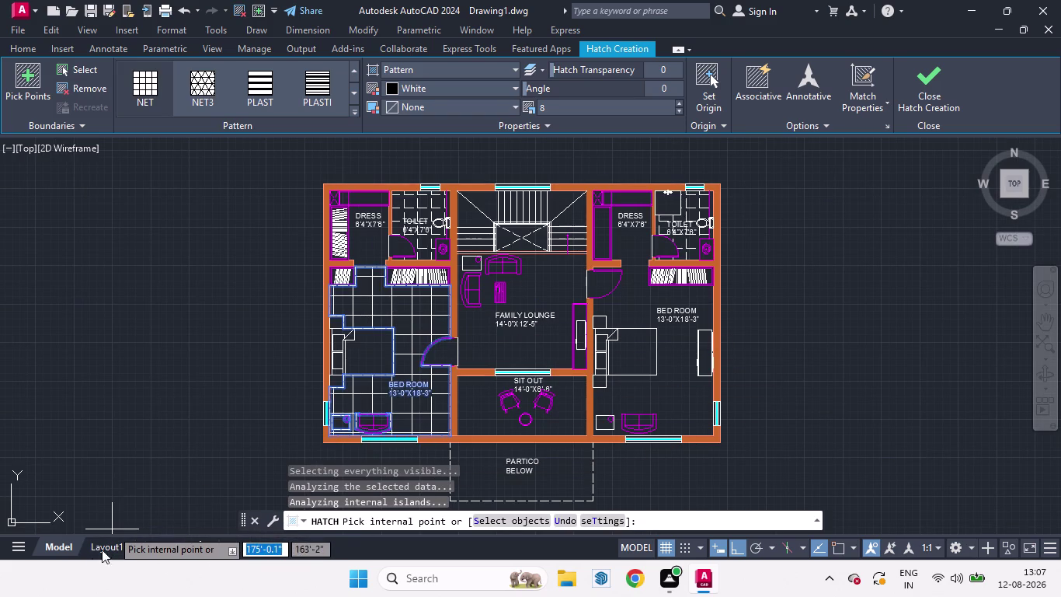
click(103, 549)
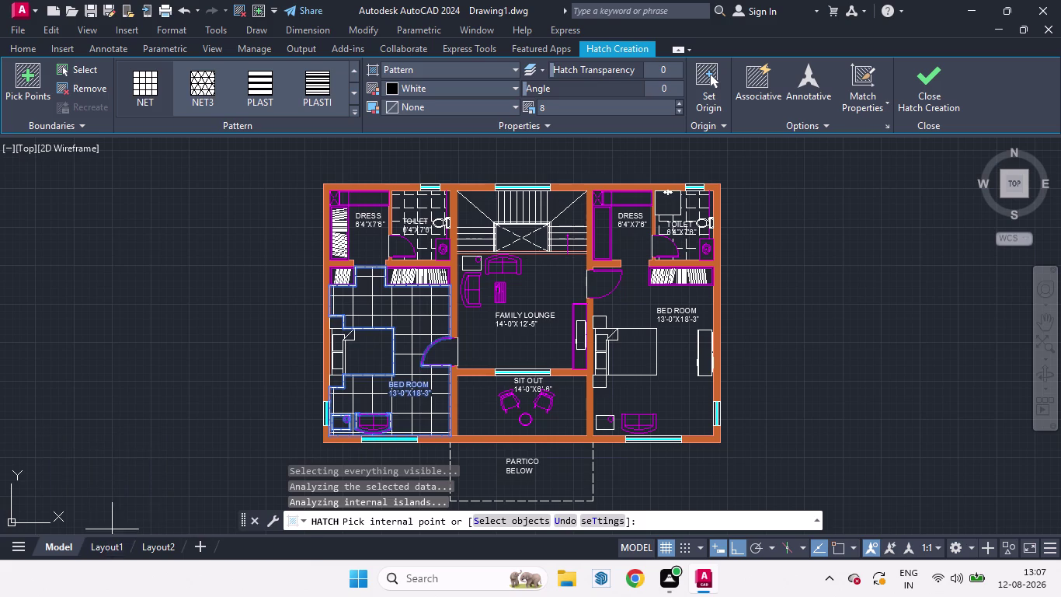
click(106, 544)
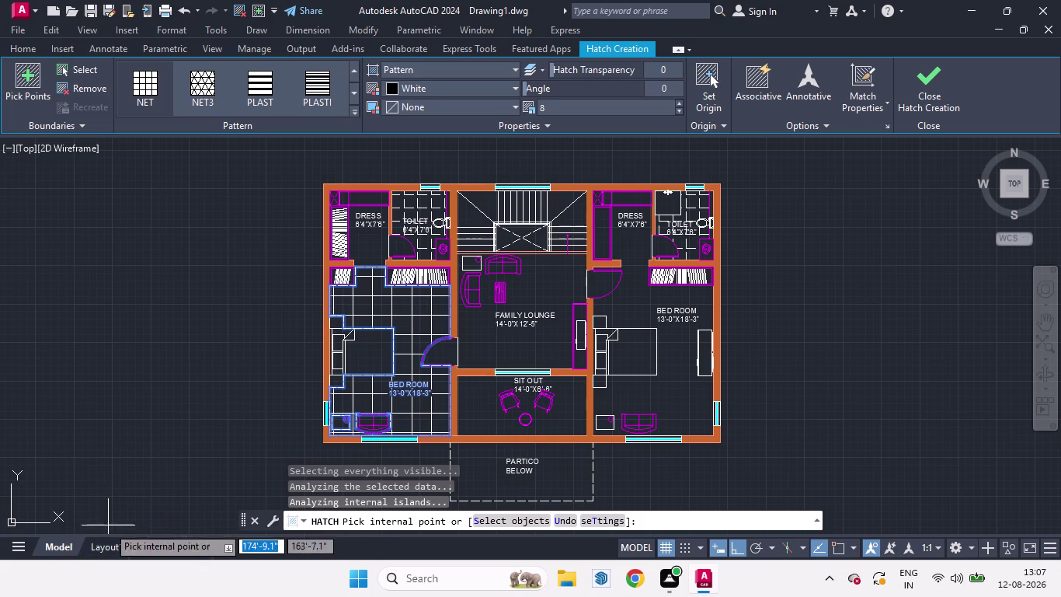
click(108, 495)
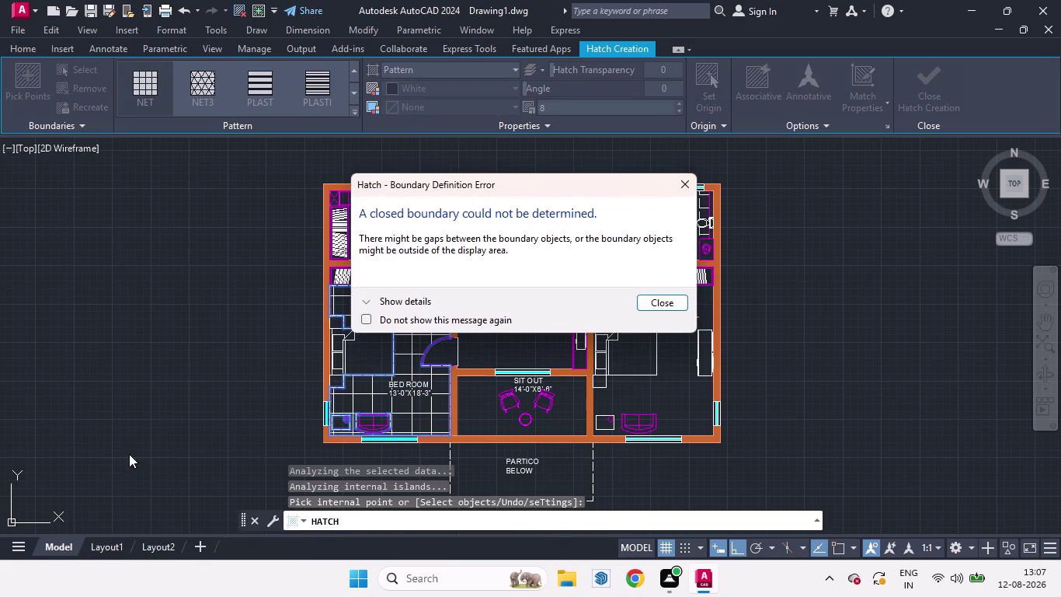
click(683, 186)
click(116, 547)
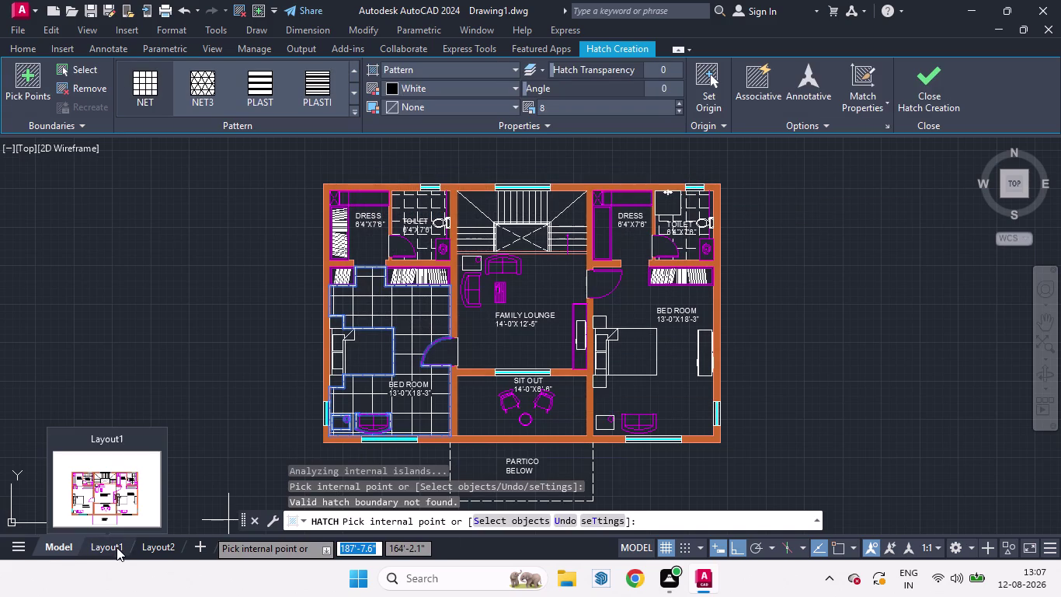
double_click(117, 547)
click(62, 550)
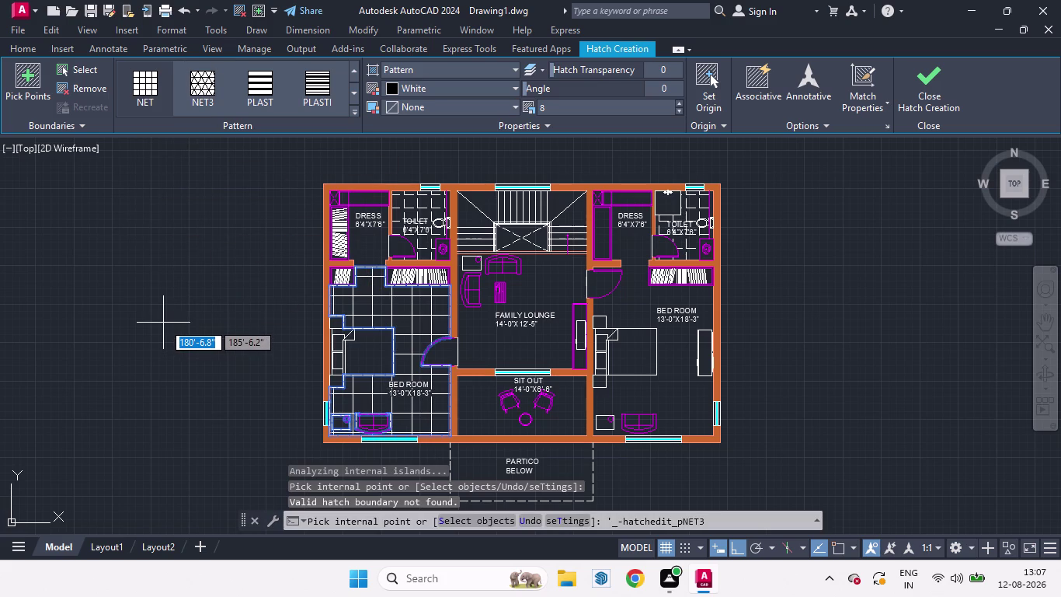
key(Escape)
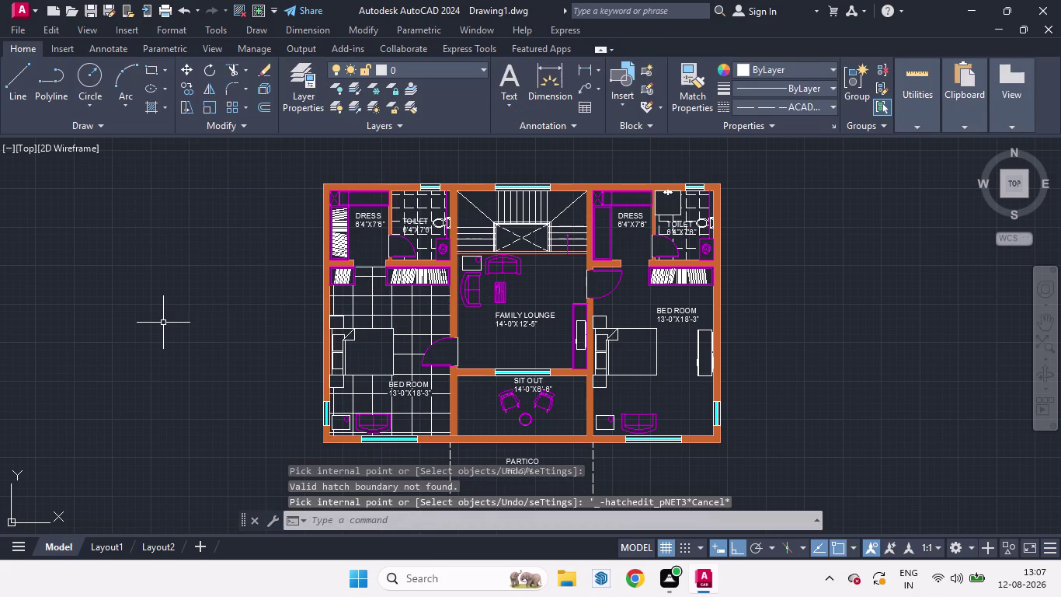
click(101, 543)
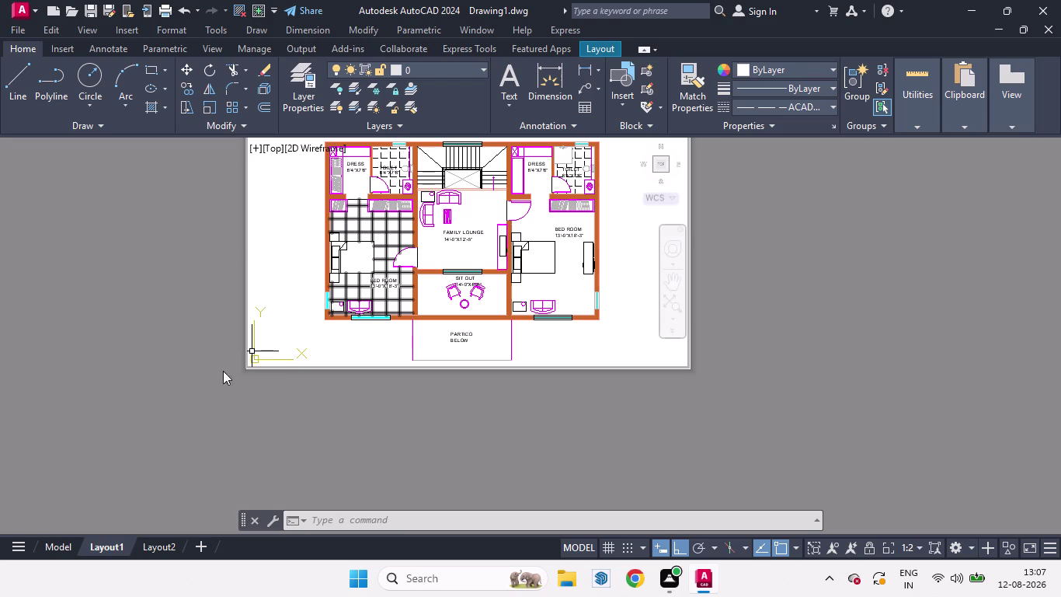
click(66, 547)
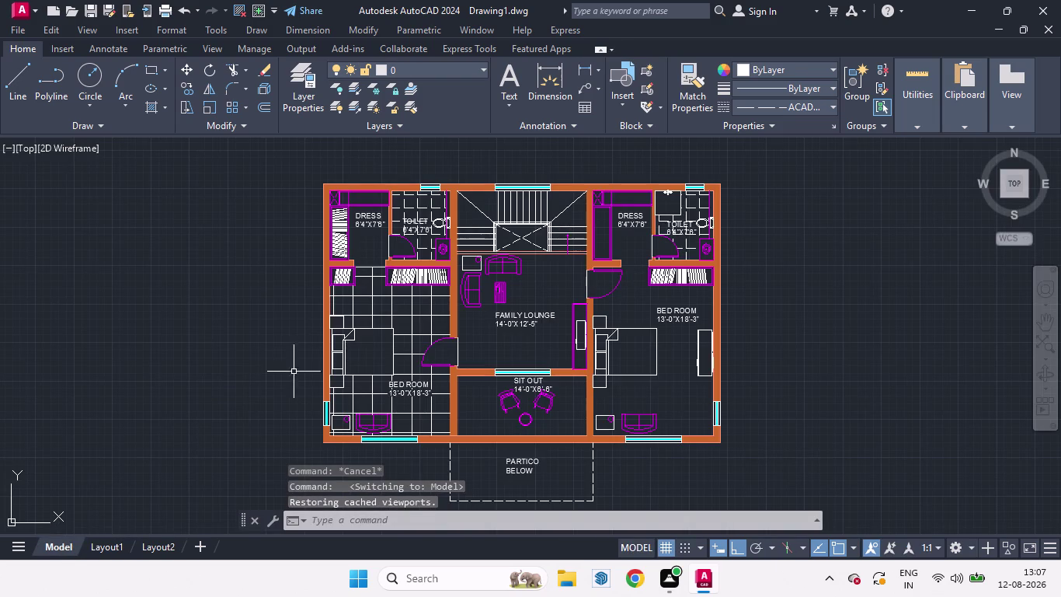
key(h)
Tile the family lounge, right bedroom and dressing rooms, check Layout1, then return to Model.
key(Return)
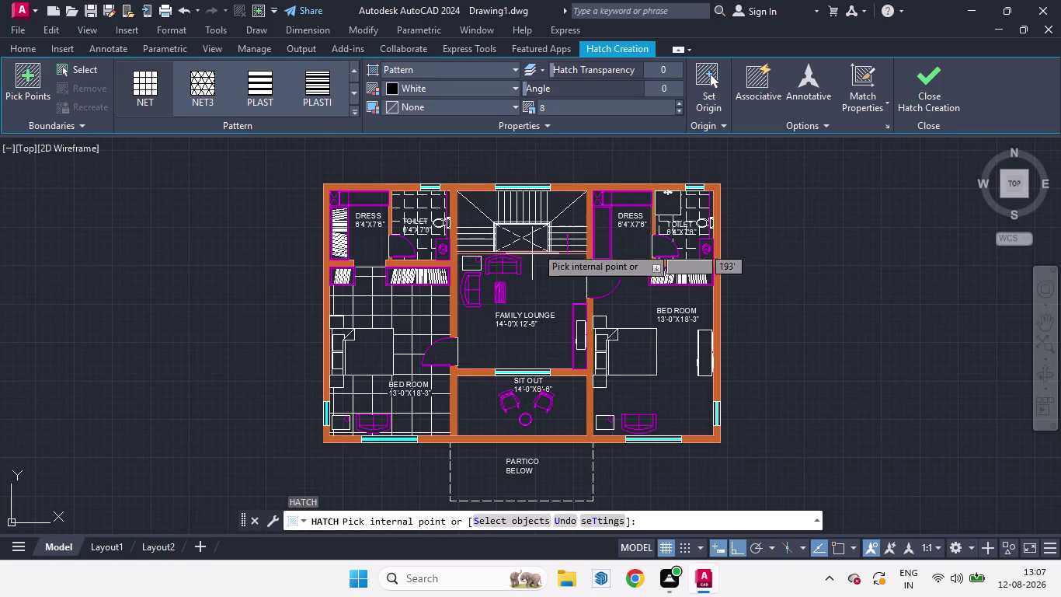
click(488, 342)
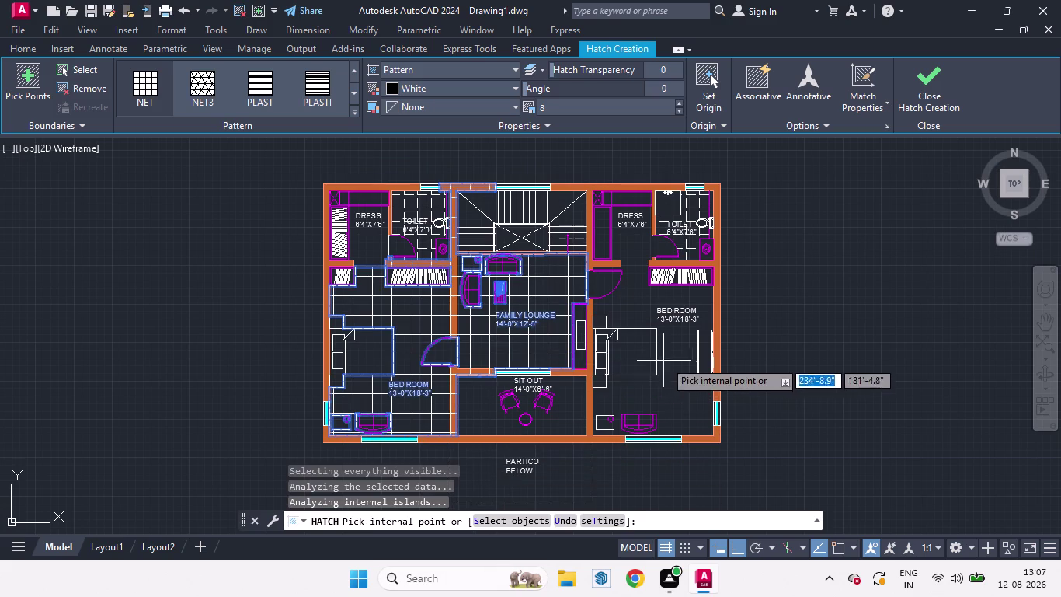
click(677, 404)
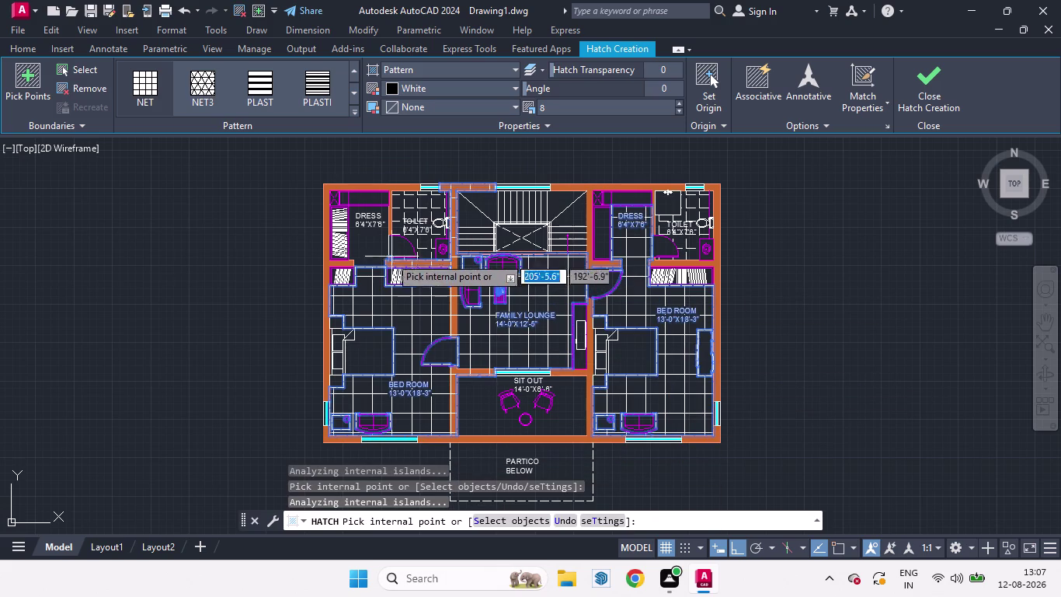
click(374, 245)
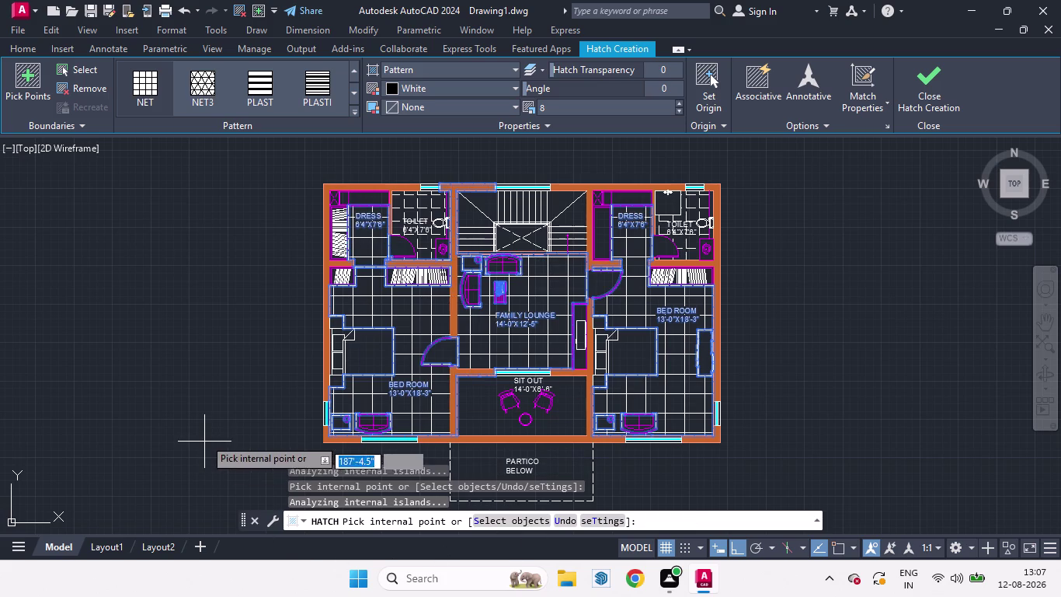
key(Escape)
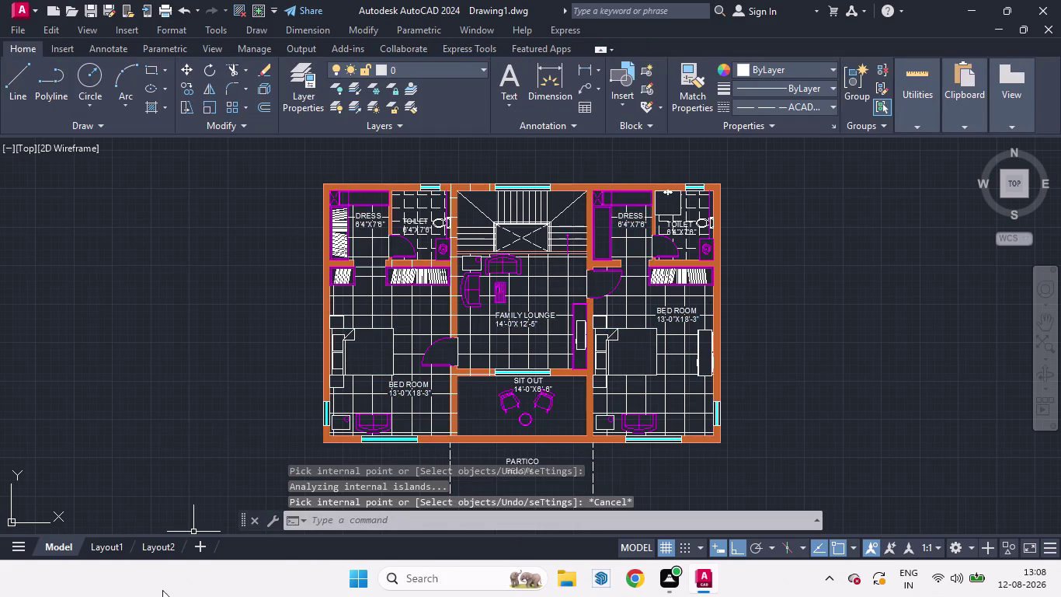
click(107, 544)
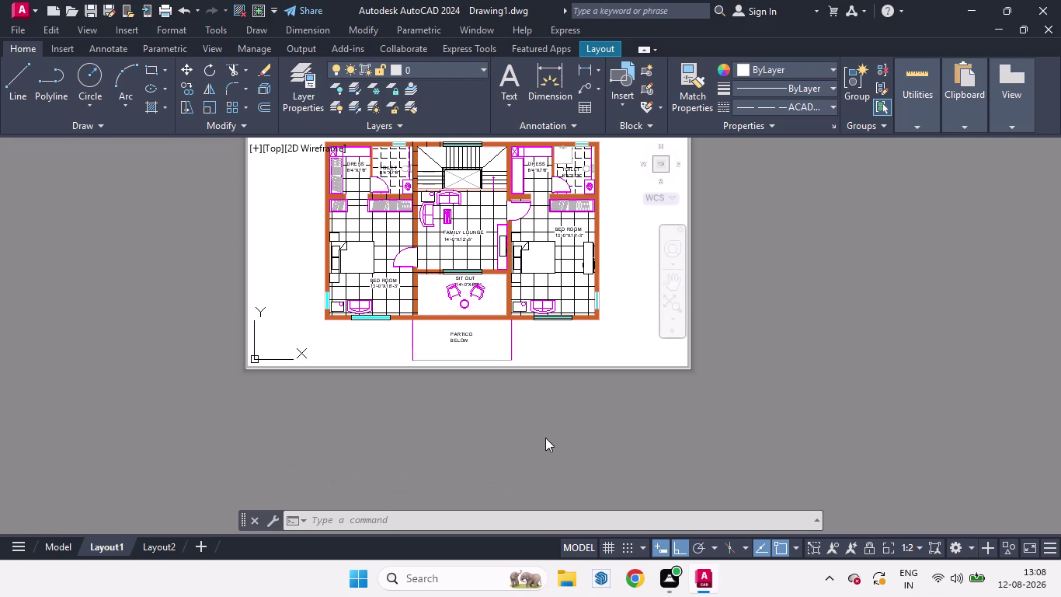
click(55, 552)
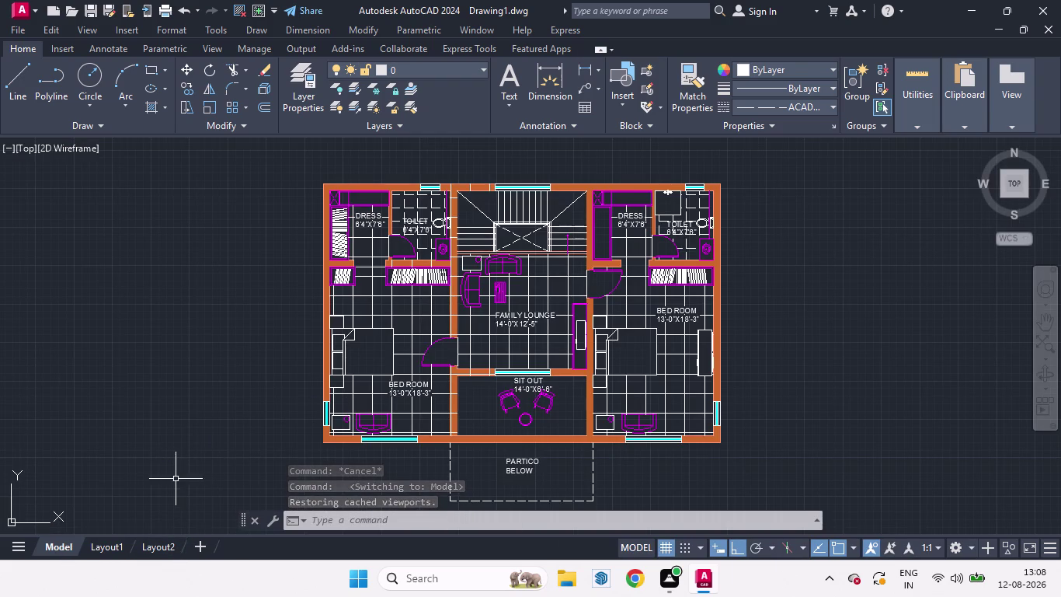
Start a hatch and browse the expanded hatch pattern gallery.
key(h)
key(Return)
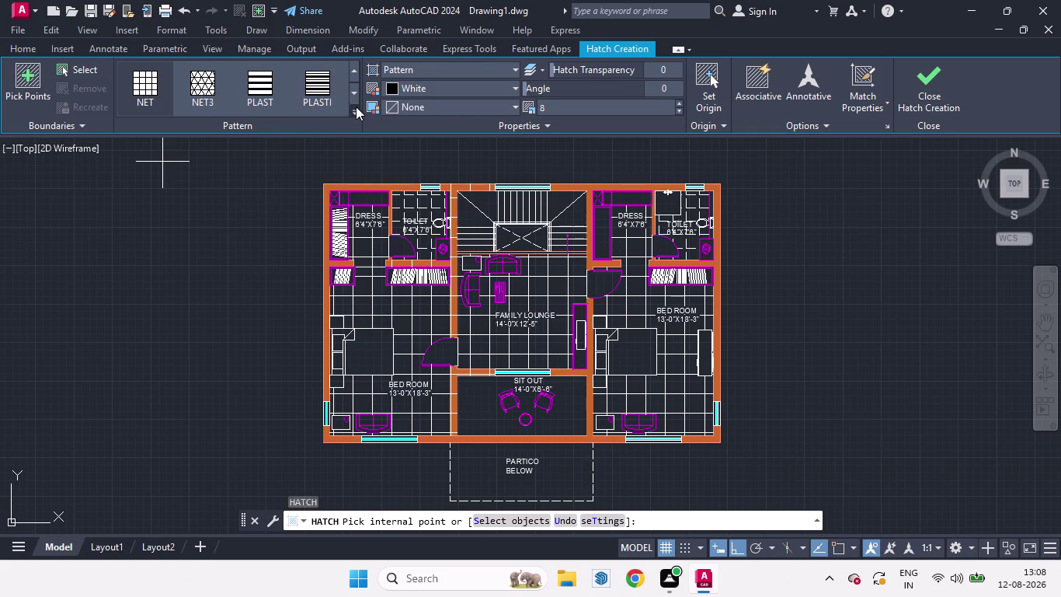
click(356, 106)
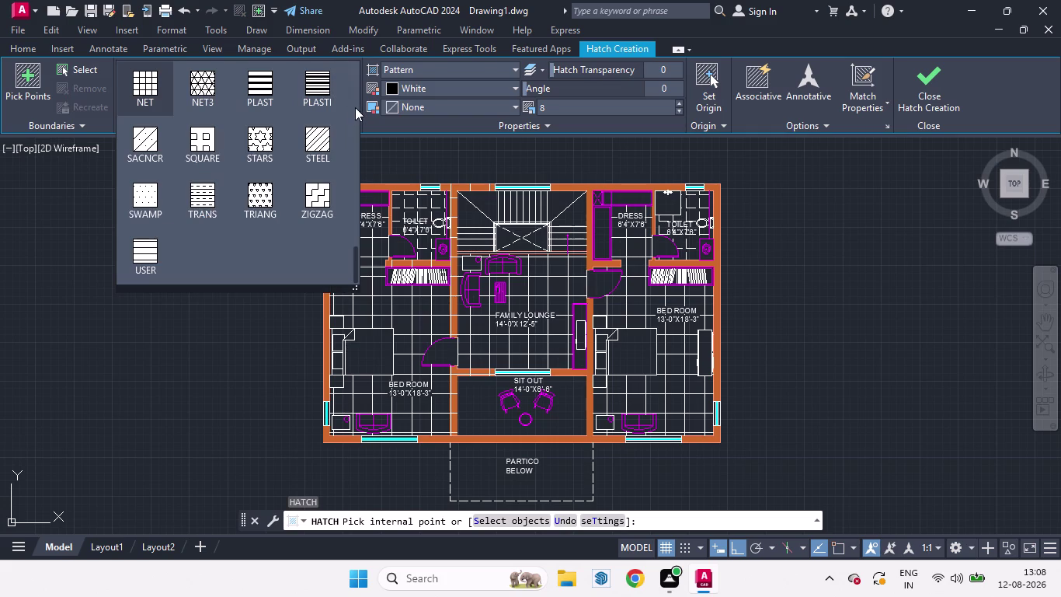
scroll(up, 3)
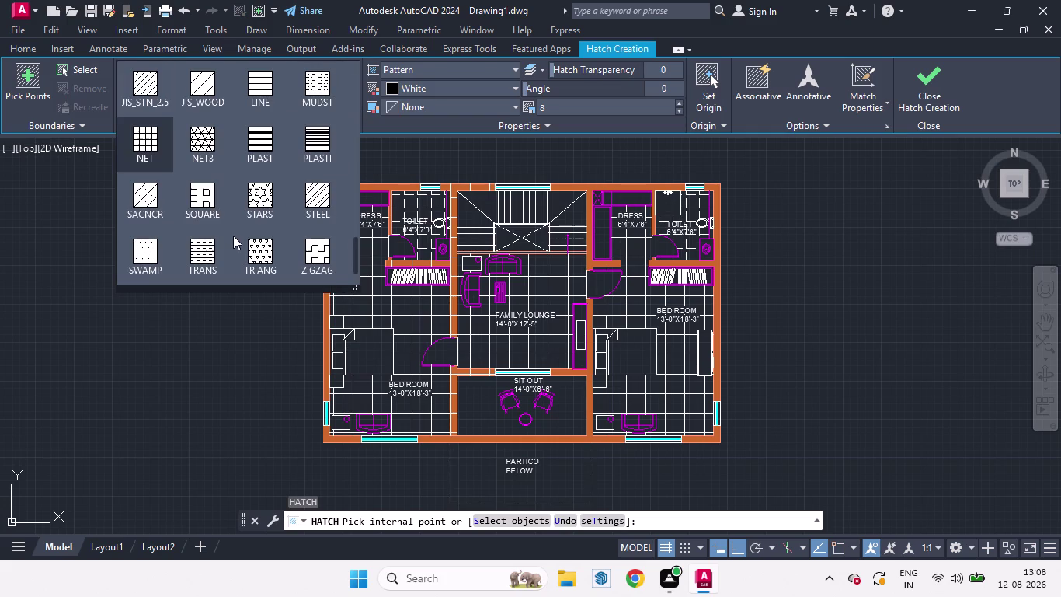
scroll(up, 3)
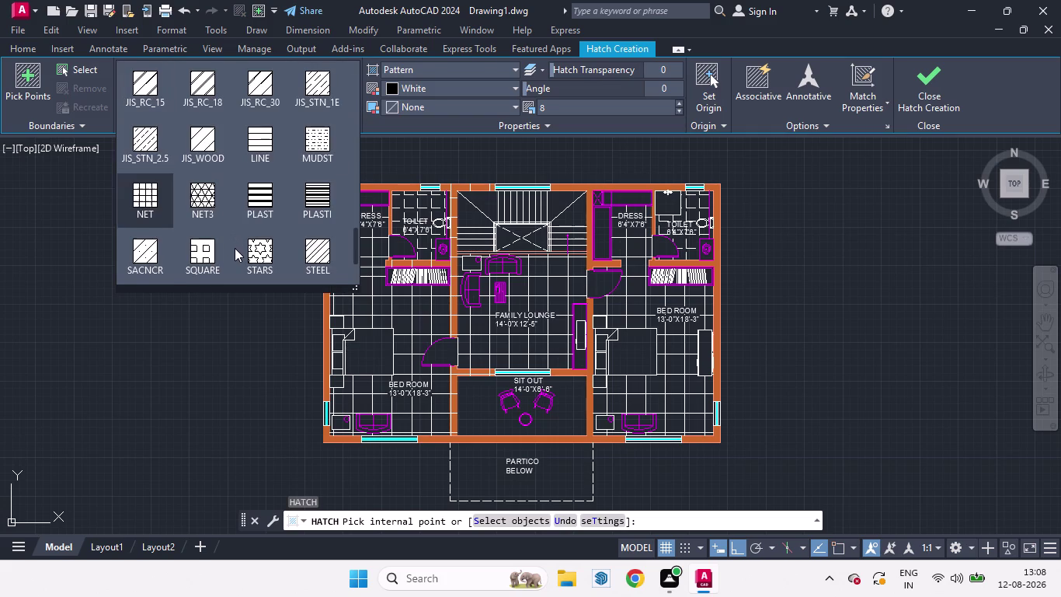
scroll(up, 3)
scroll(up, 3)
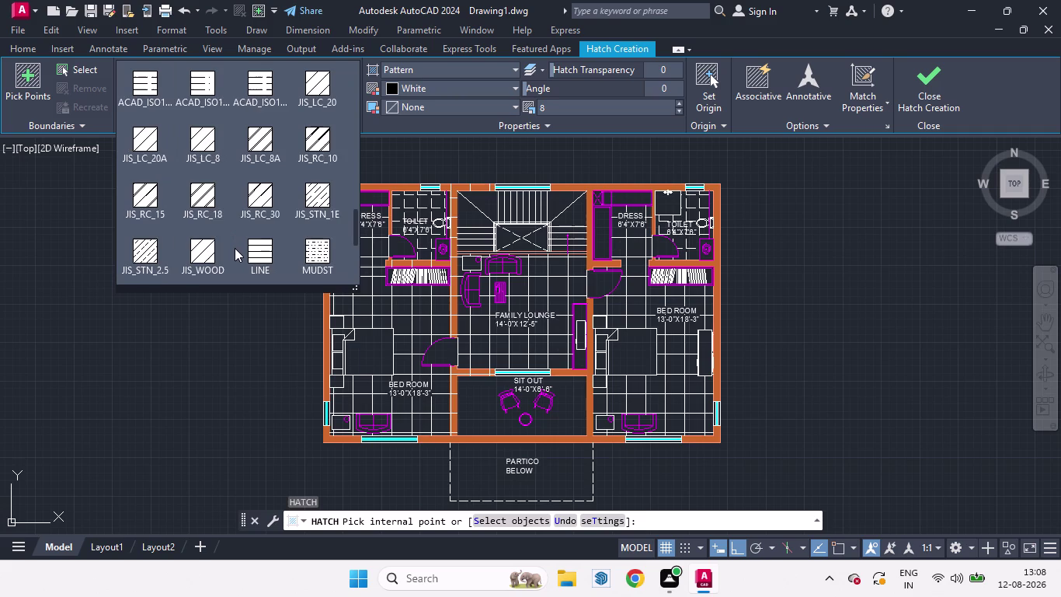
scroll(up, 3)
scroll(up, 3)
scroll(up, 3)
scroll(up, 3)
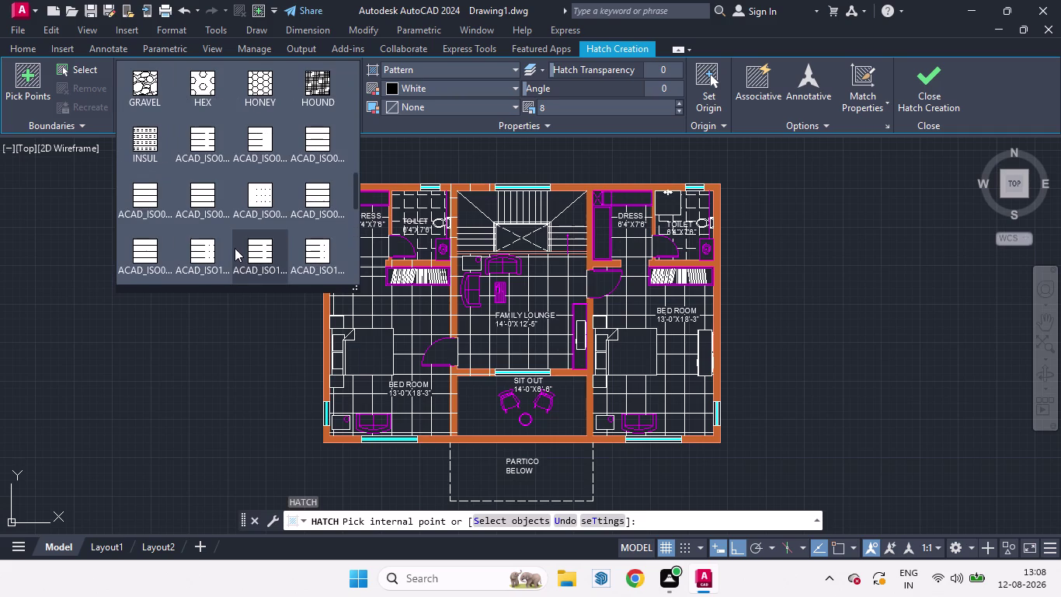
scroll(up, 3)
scroll(up, 3)
scroll(up, 3)
scroll(up, 3)
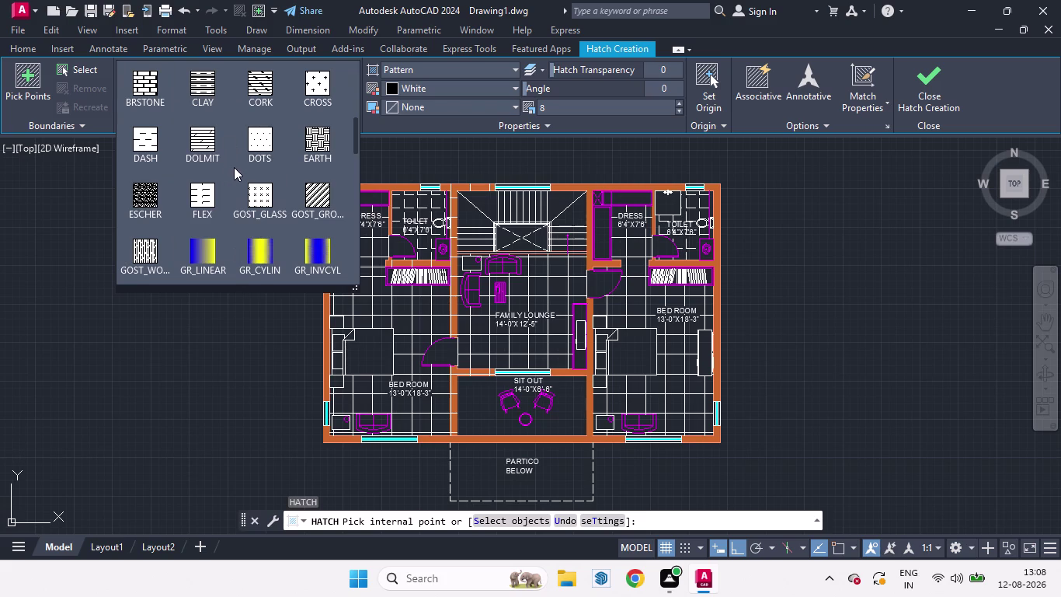
scroll(up, 3)
scroll(up, 3)
scroll(up, 3)
scroll(up, 3)
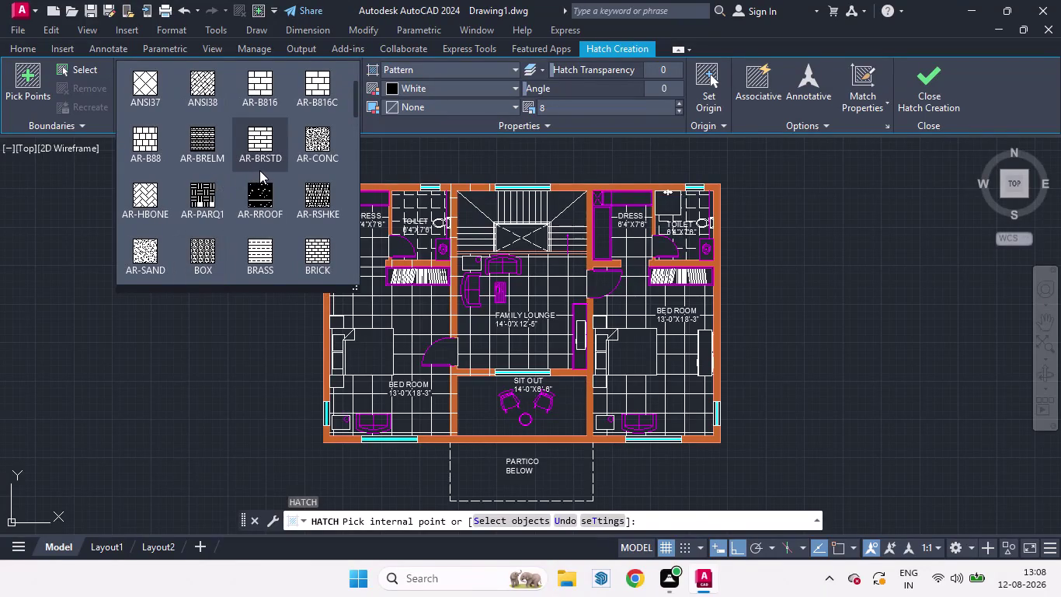
scroll(up, 3)
scroll(up, 3)
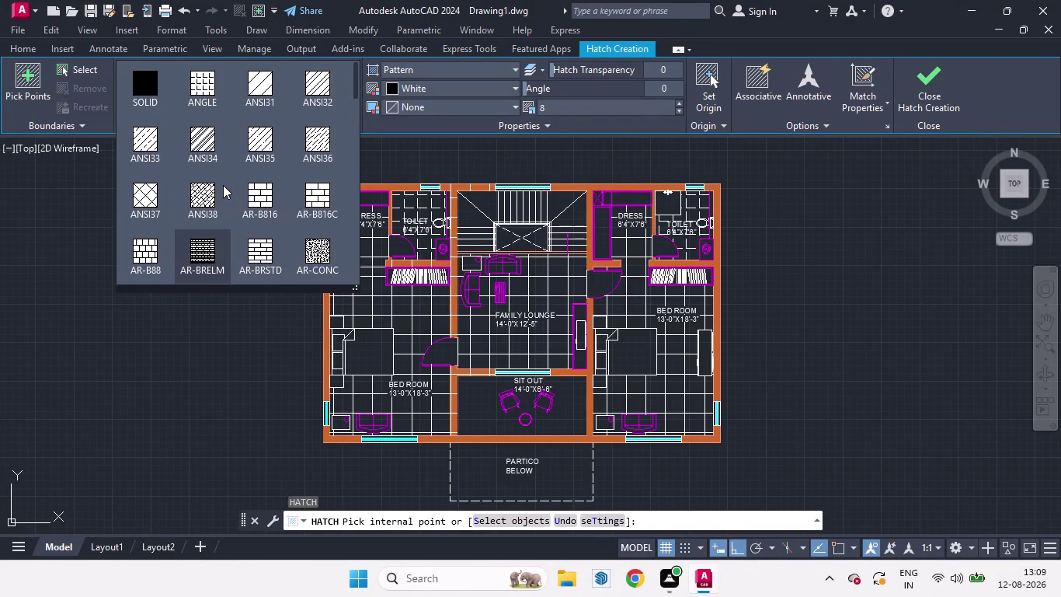
scroll(up, 3)
scroll(up, 3)
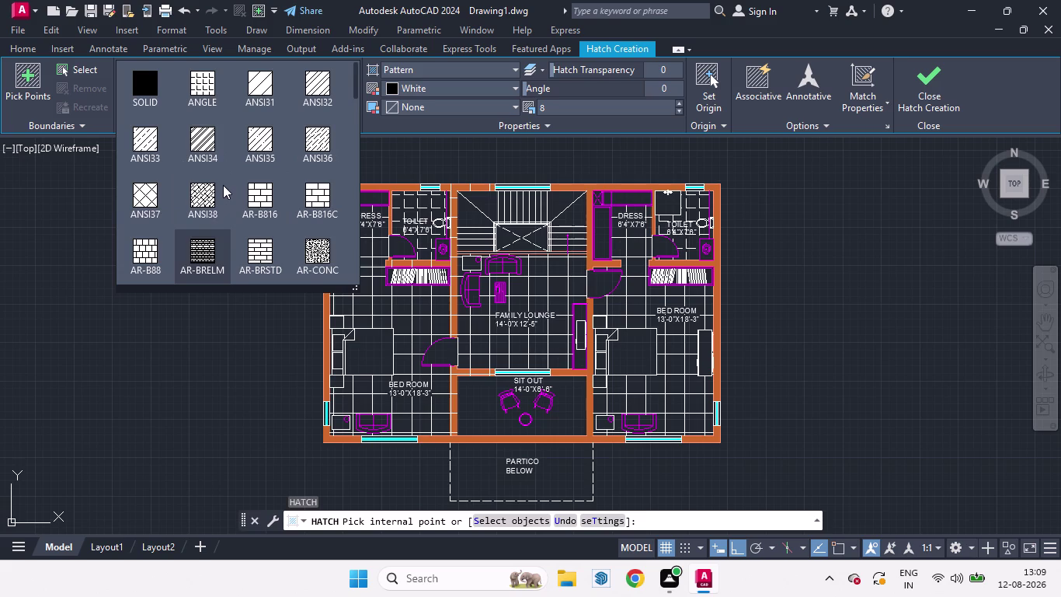
scroll(down, 3)
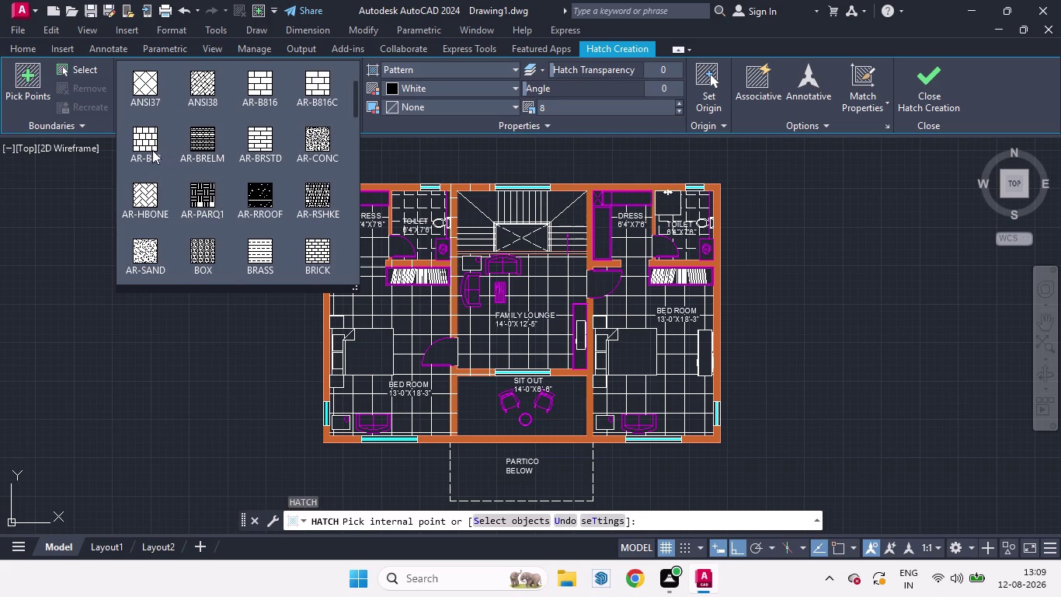
Fill the SIT OUT area with ANSI37 crosshatch and view Layout1.
click(143, 88)
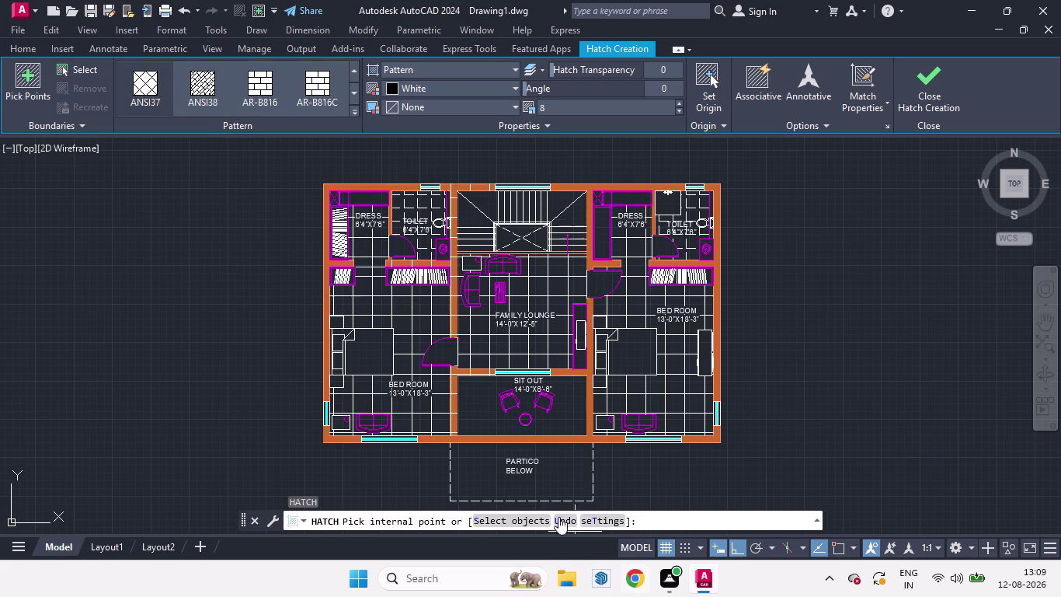
click(475, 404)
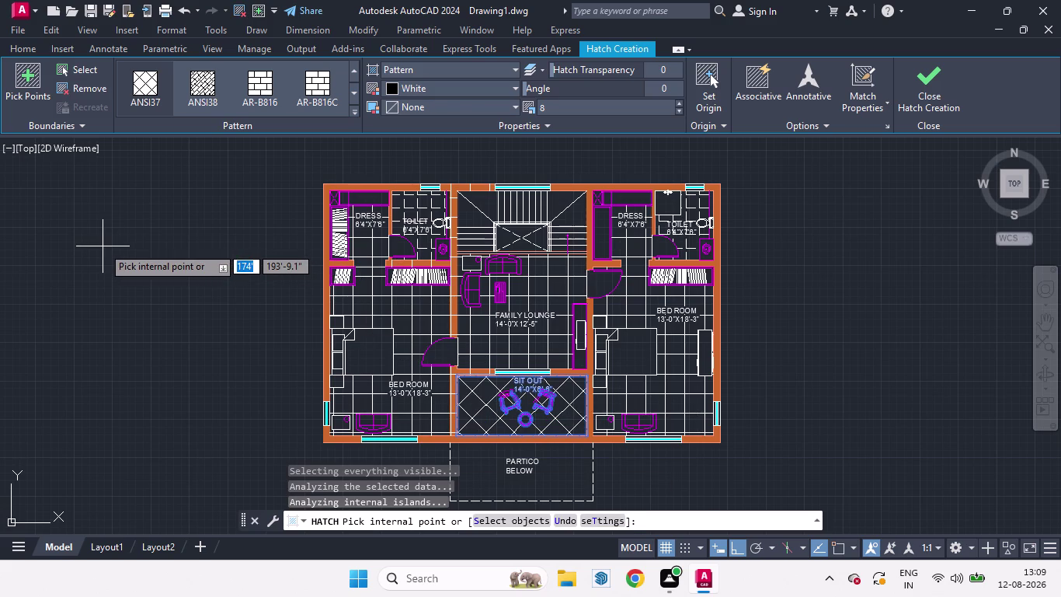
key(Escape)
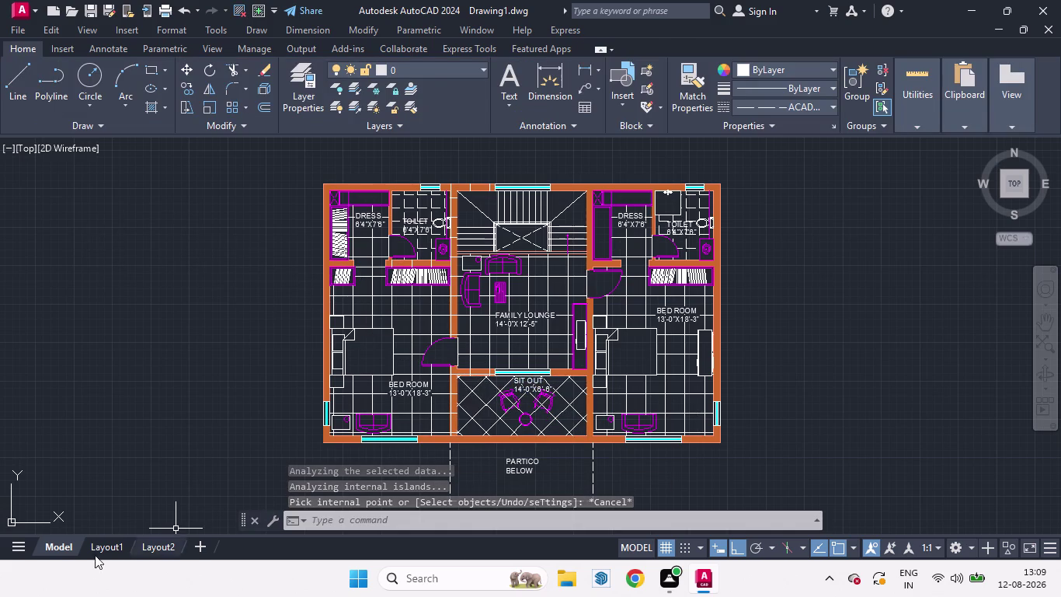
click(94, 546)
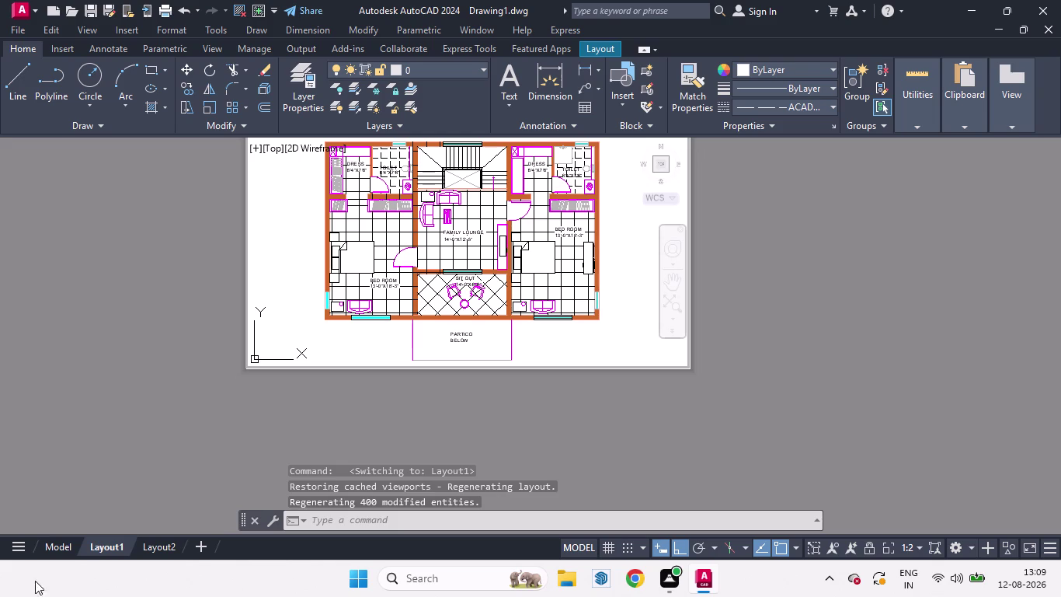
Return to Model space and delete the crosshatch in the SIT OUT area.
click(59, 547)
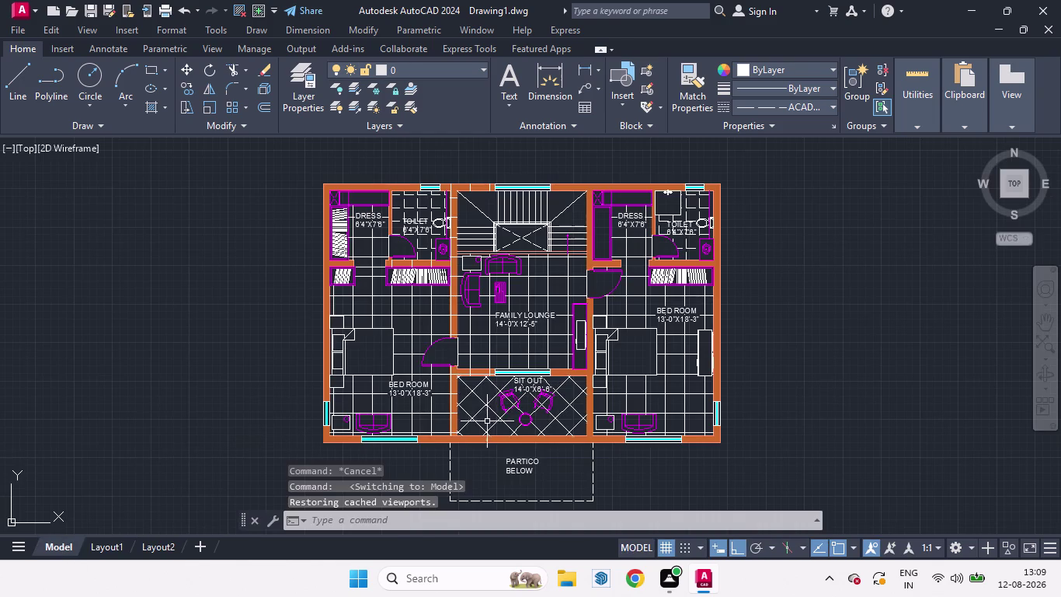
click(484, 405)
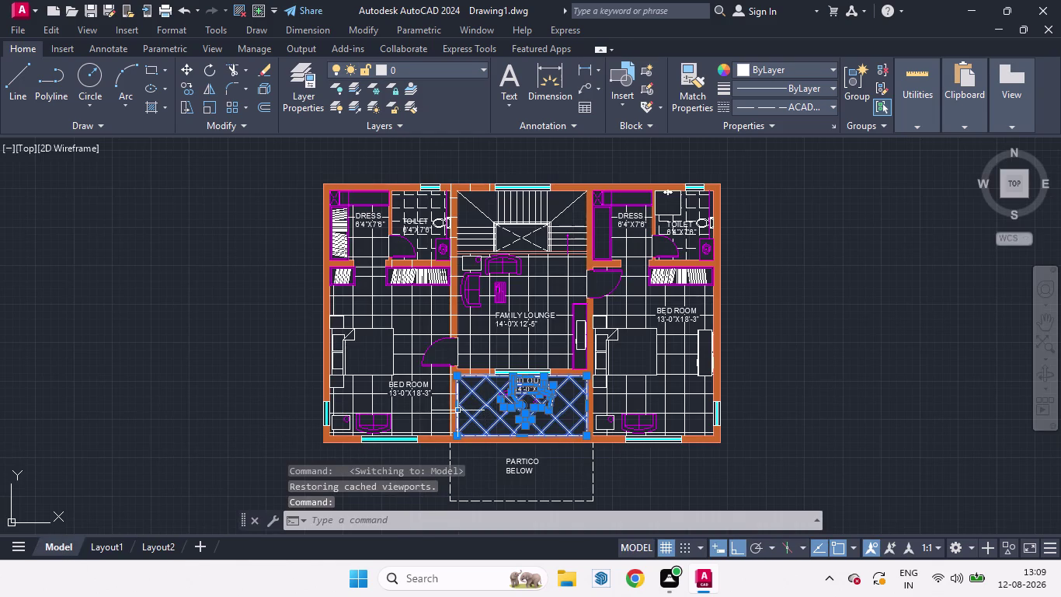
key(Delete)
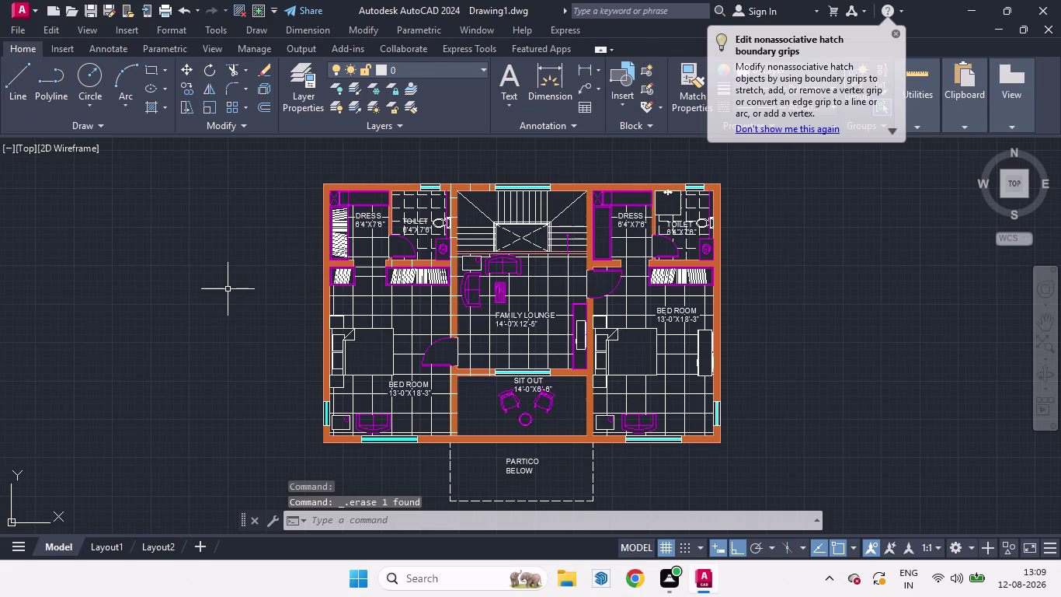
Start a hatch and browse the expanded pattern gallery.
key(h)
key(Return)
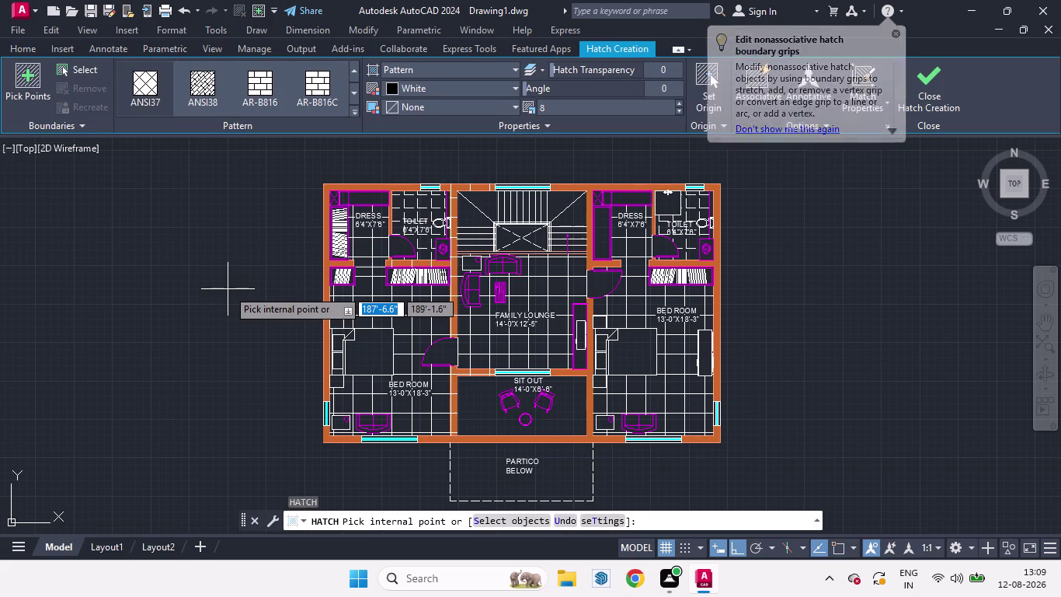
click(359, 113)
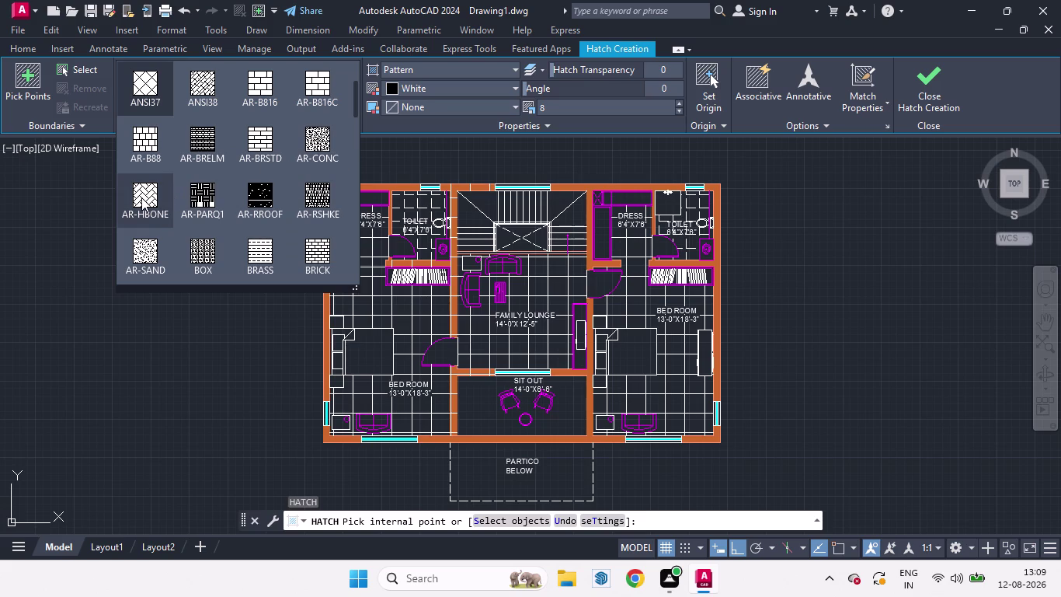
scroll(down, 3)
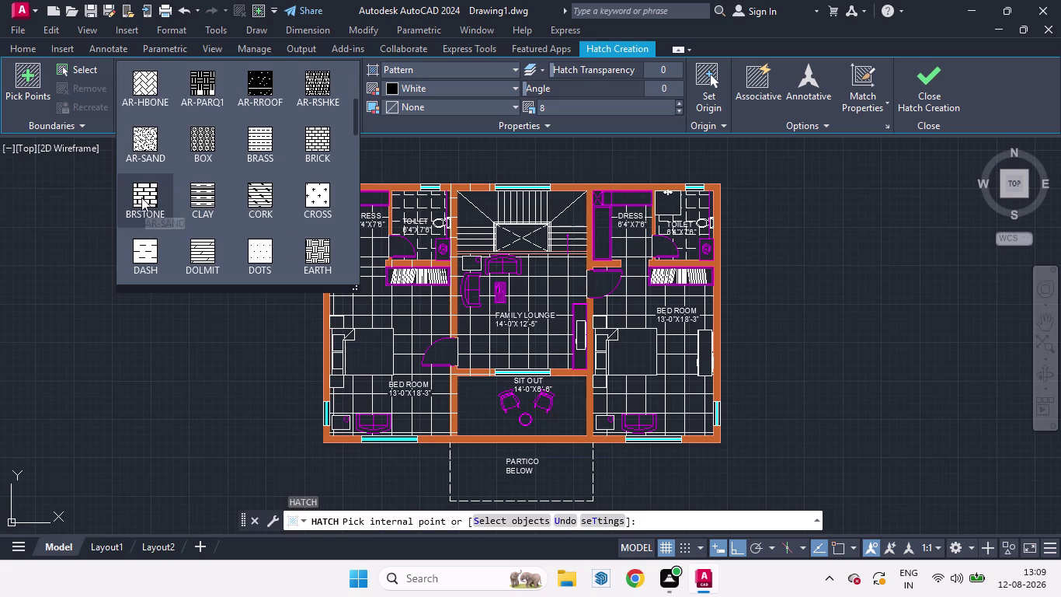
scroll(down, 3)
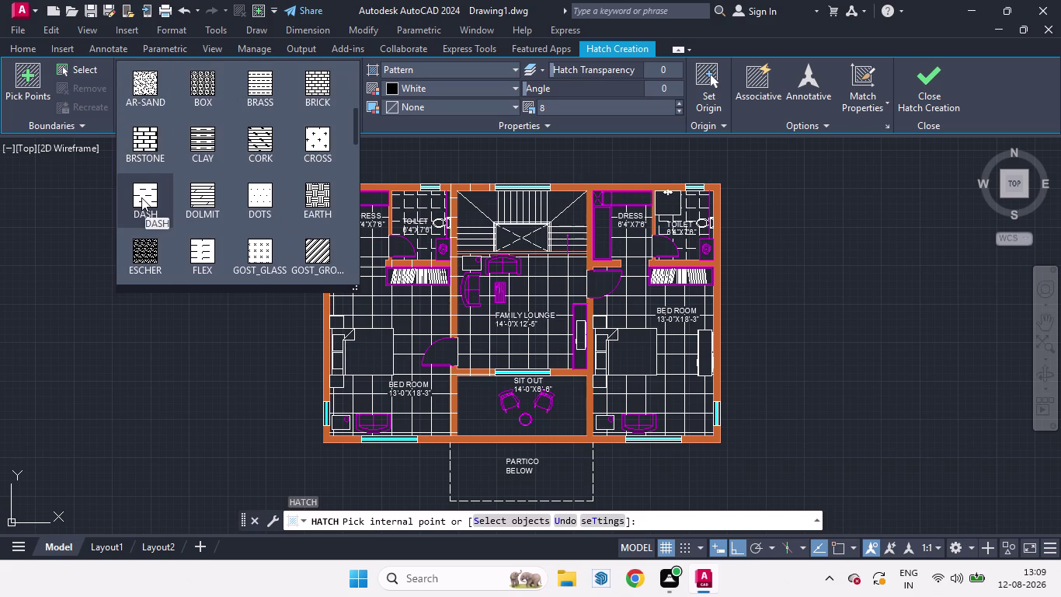
scroll(up, 3)
scroll(down, 3)
scroll(up, 3)
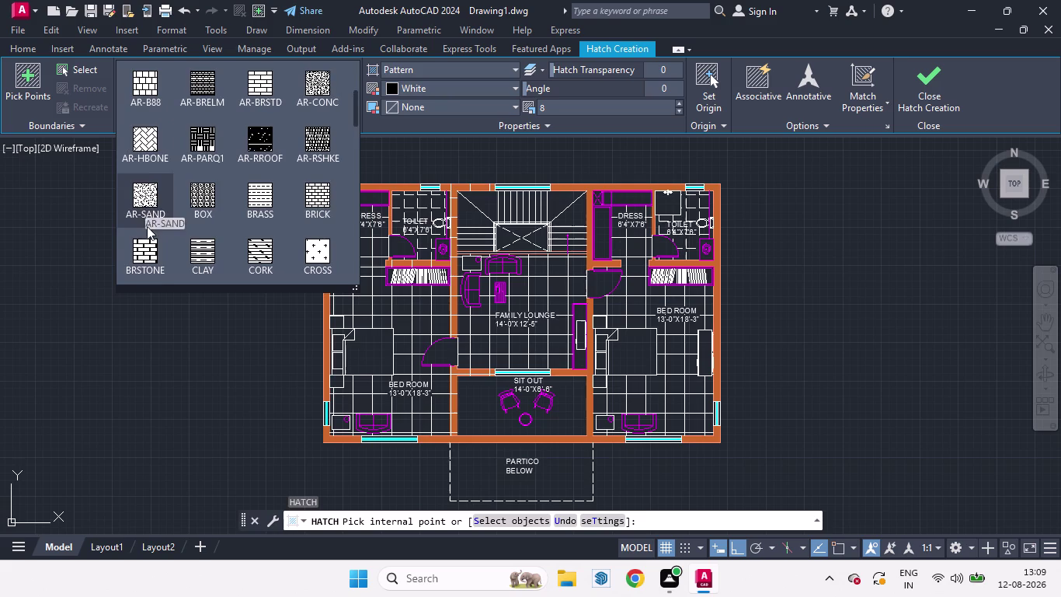
click(145, 143)
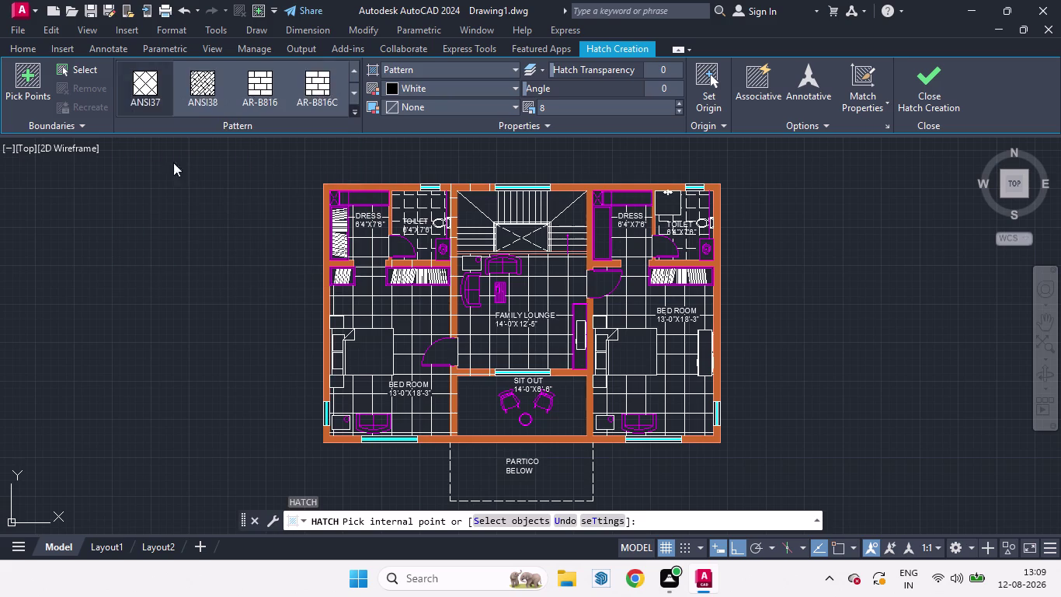
Try AR-PARQ1 parquet in SIT OUT at scale 1, then 3, and cancel it.
click(491, 409)
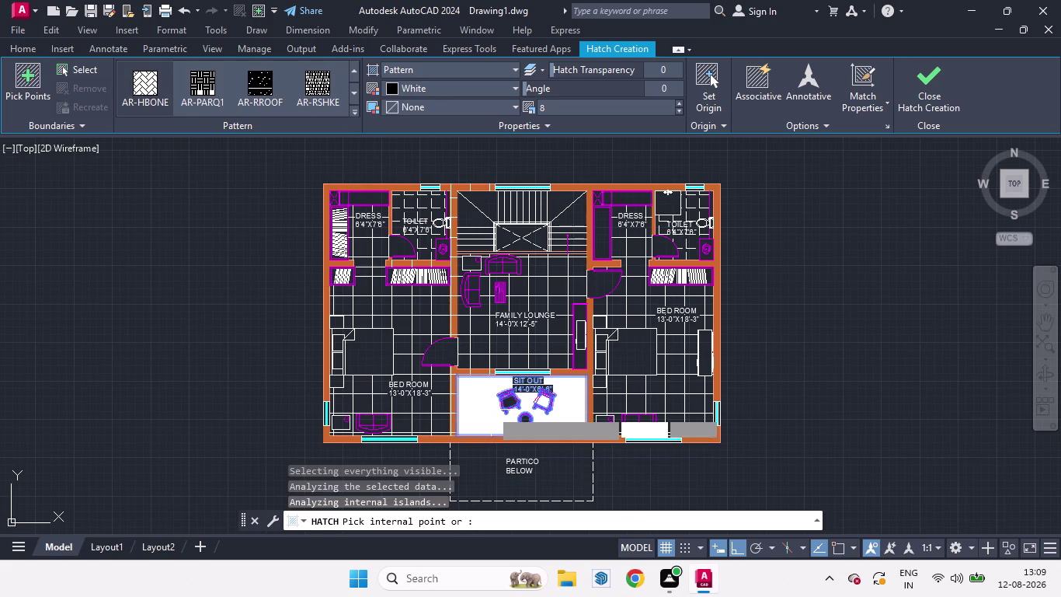
click(549, 110)
key(BackSpace)
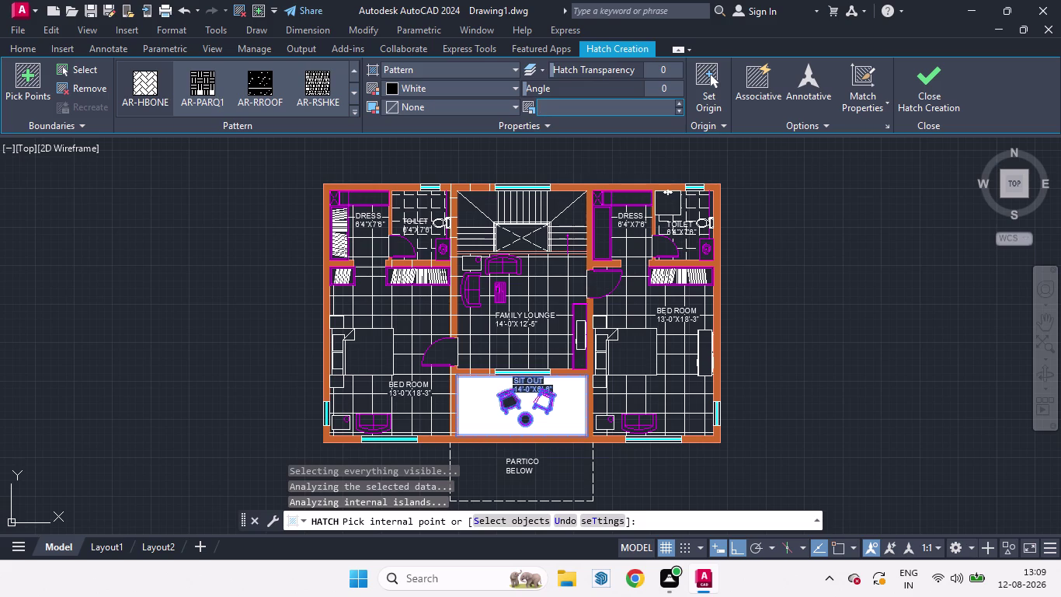
key(1)
key(Return)
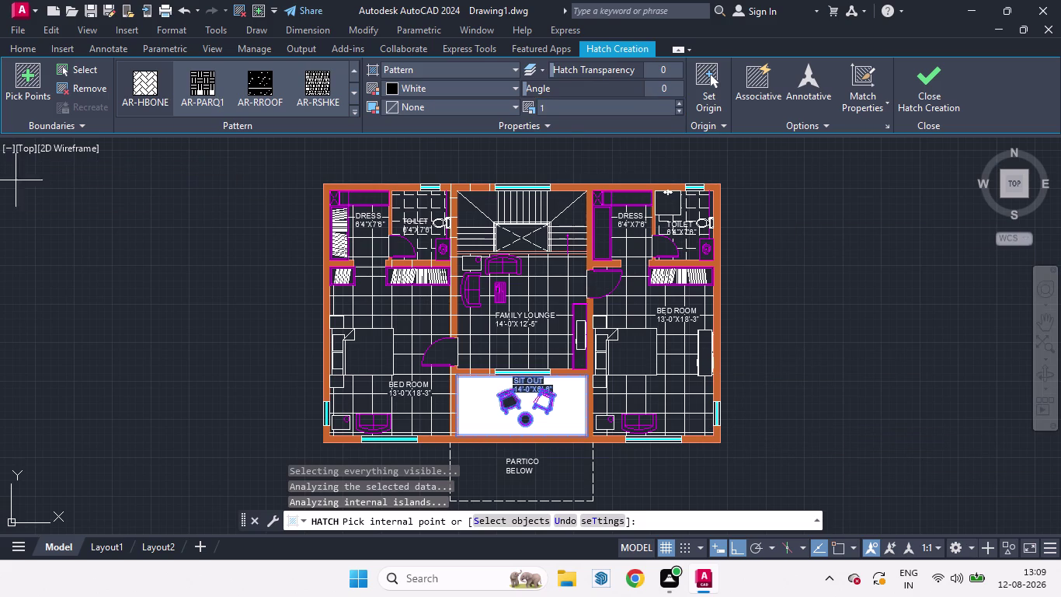
click(557, 105)
key(BackSpace)
key(3)
key(Return)
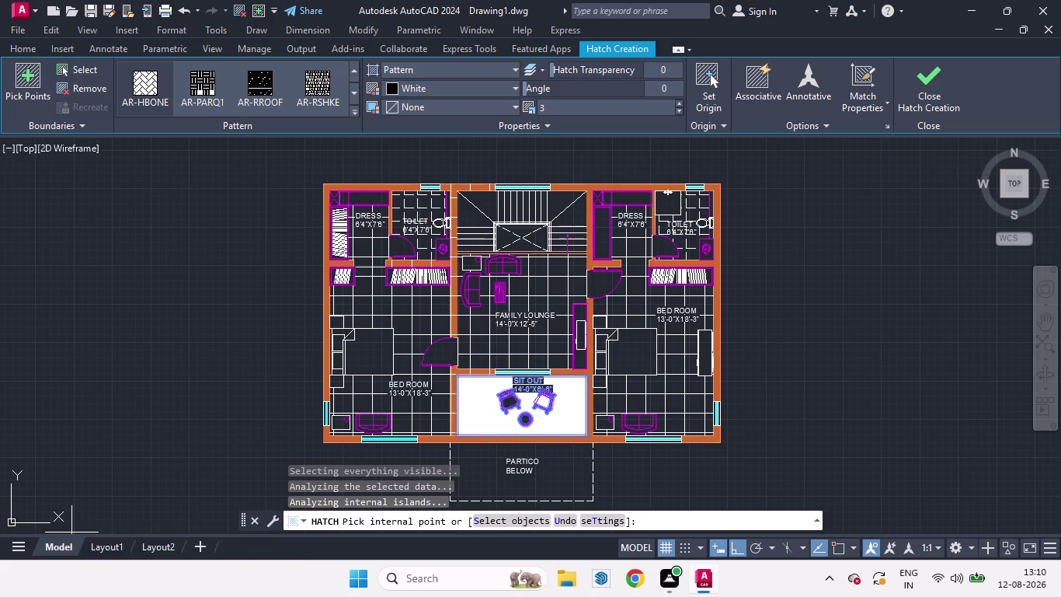
key(Escape)
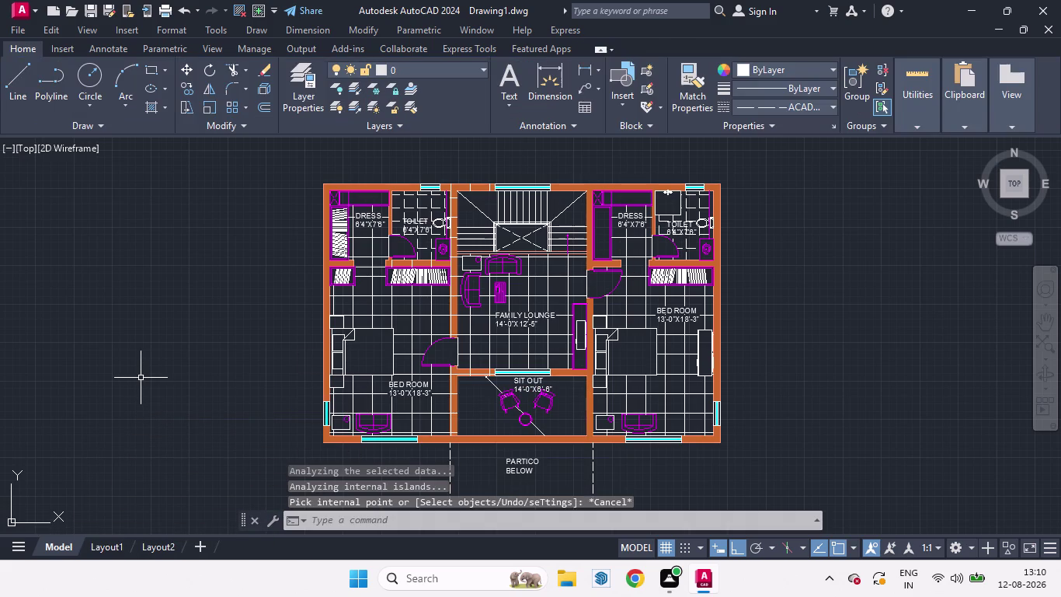
click(92, 547)
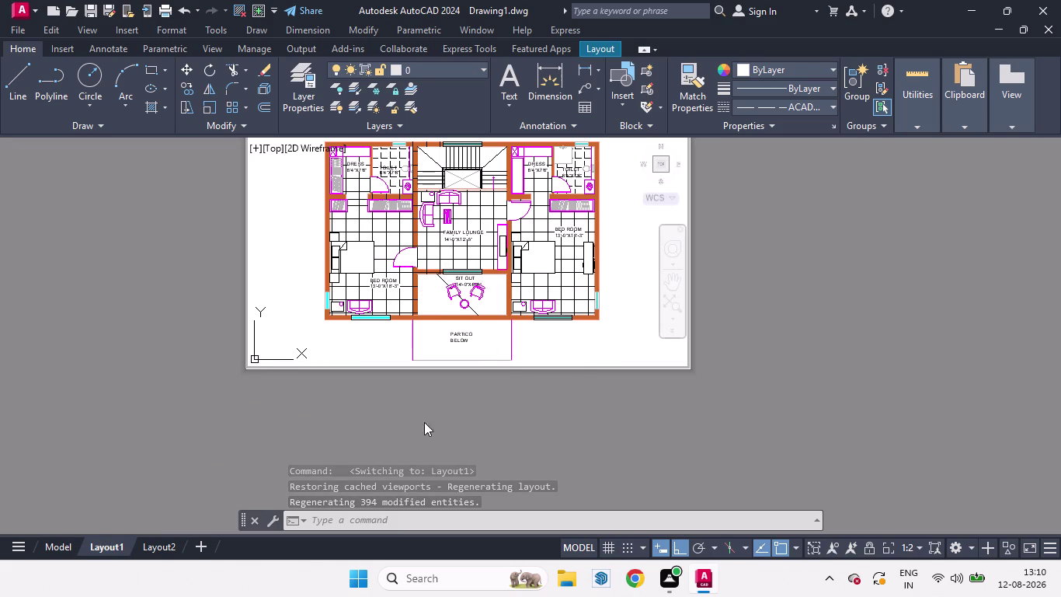
Remove the Model and Layout2 sheets from the Publish list.
click(20, 28)
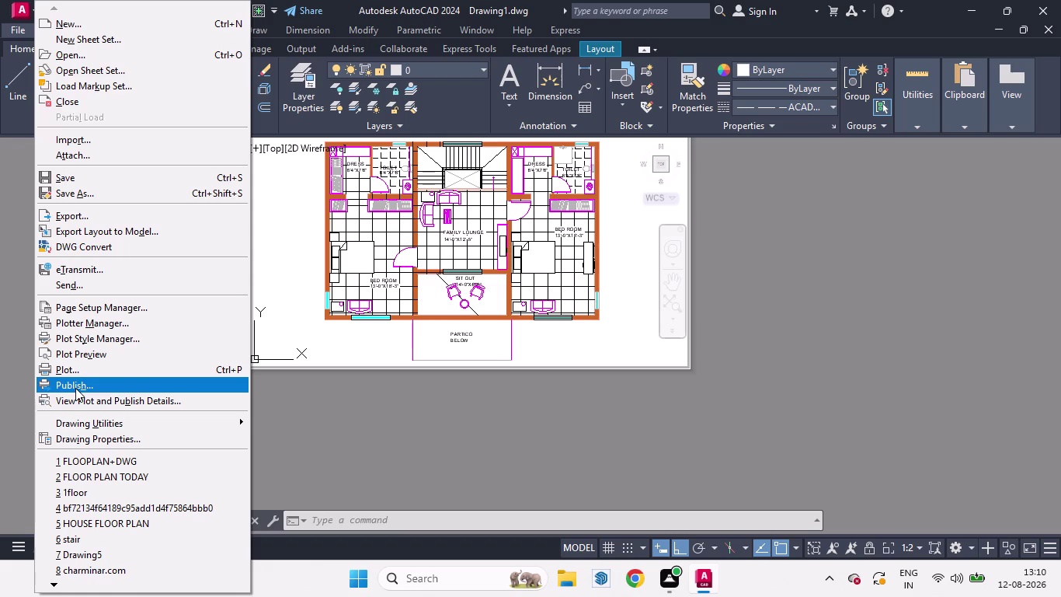
click(75, 388)
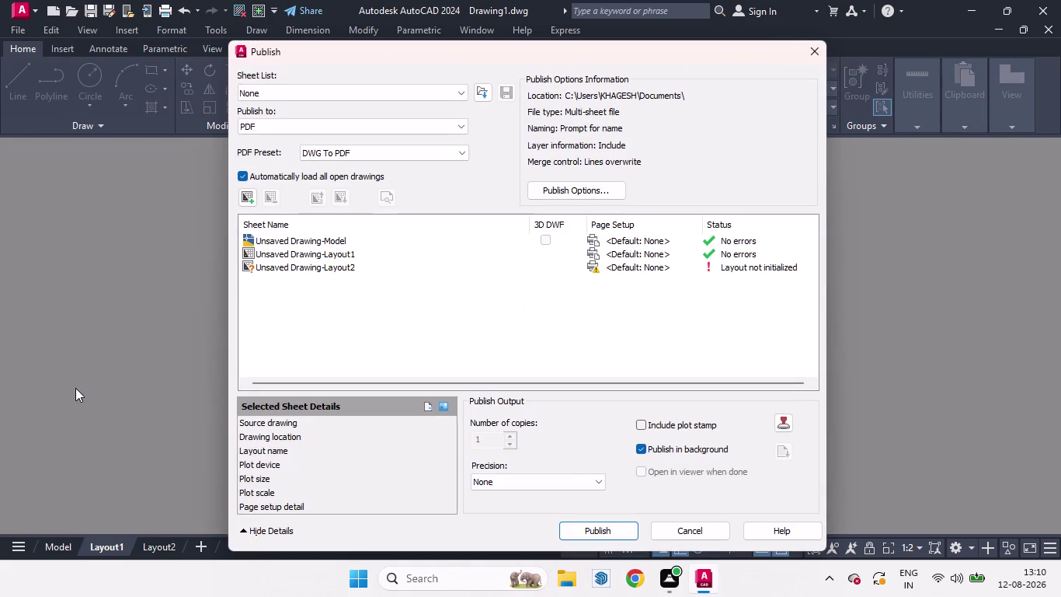
click(271, 237)
click(274, 201)
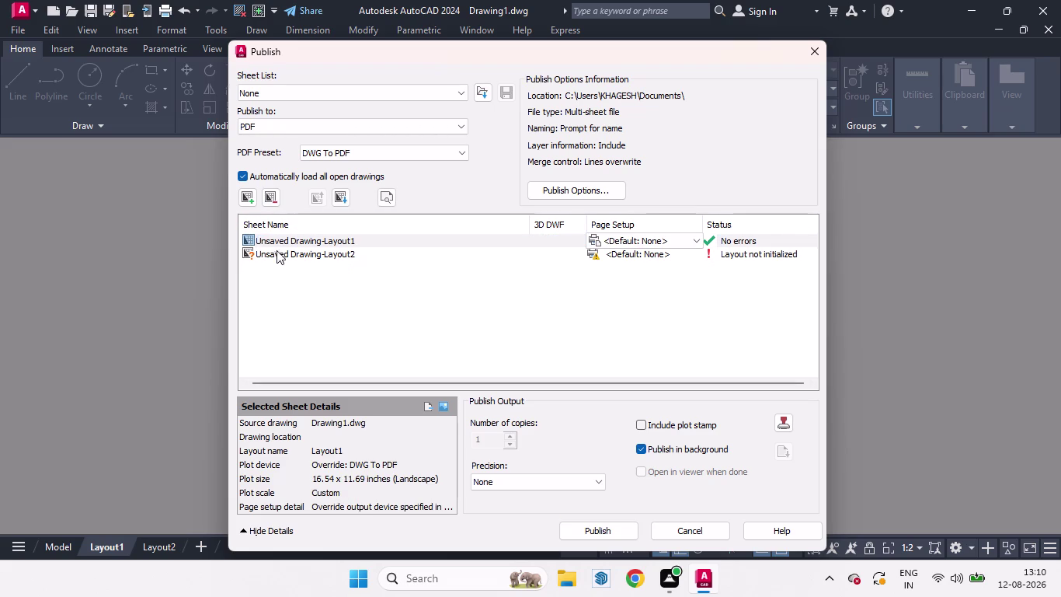
click(279, 254)
click(272, 202)
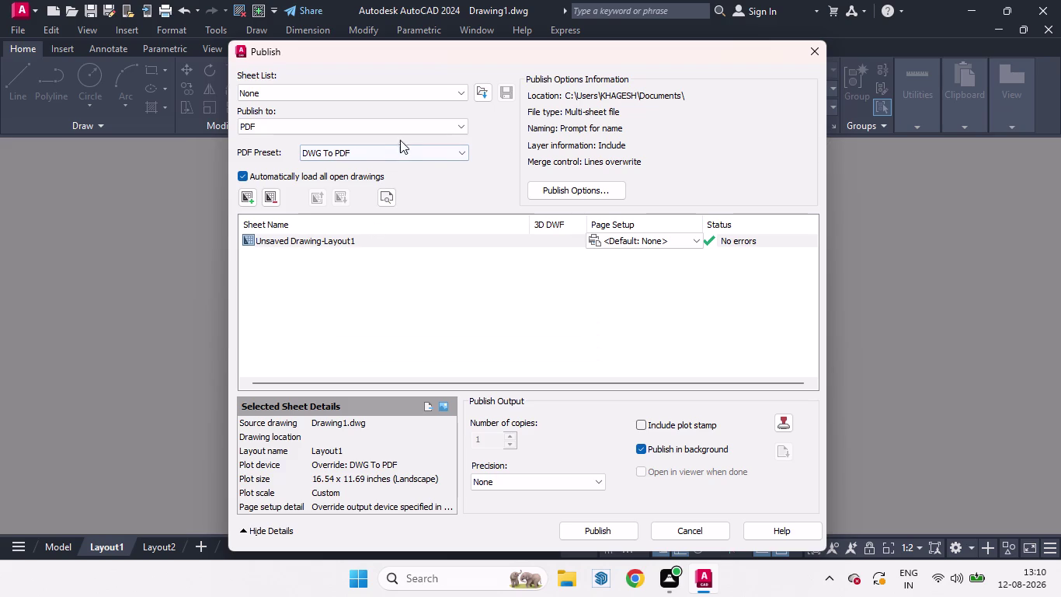
Keep PDF as the output format with no saved sheet list, and publish.
click(457, 128)
click(458, 128)
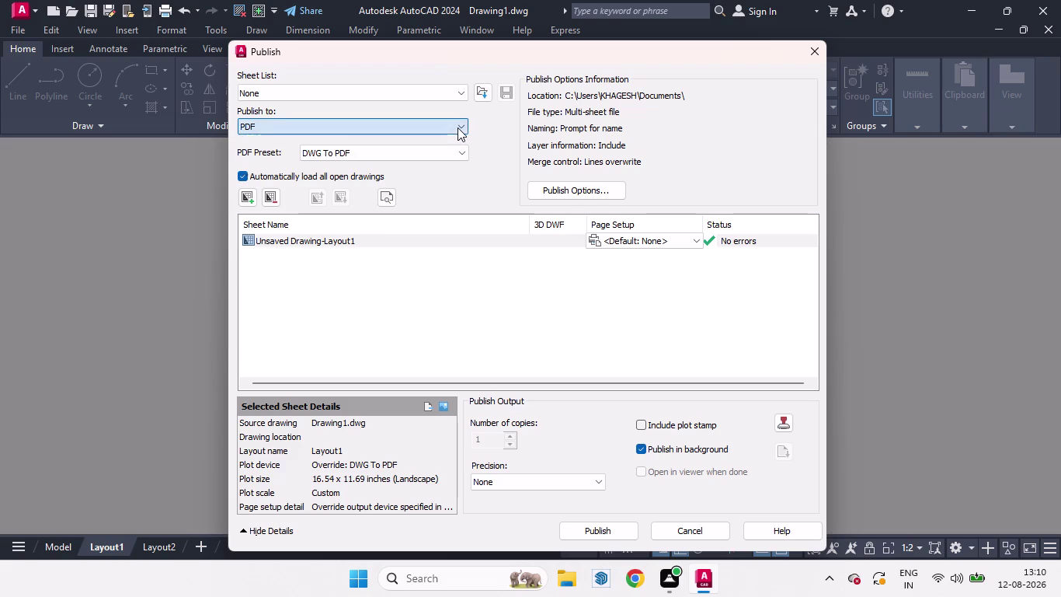
click(458, 128)
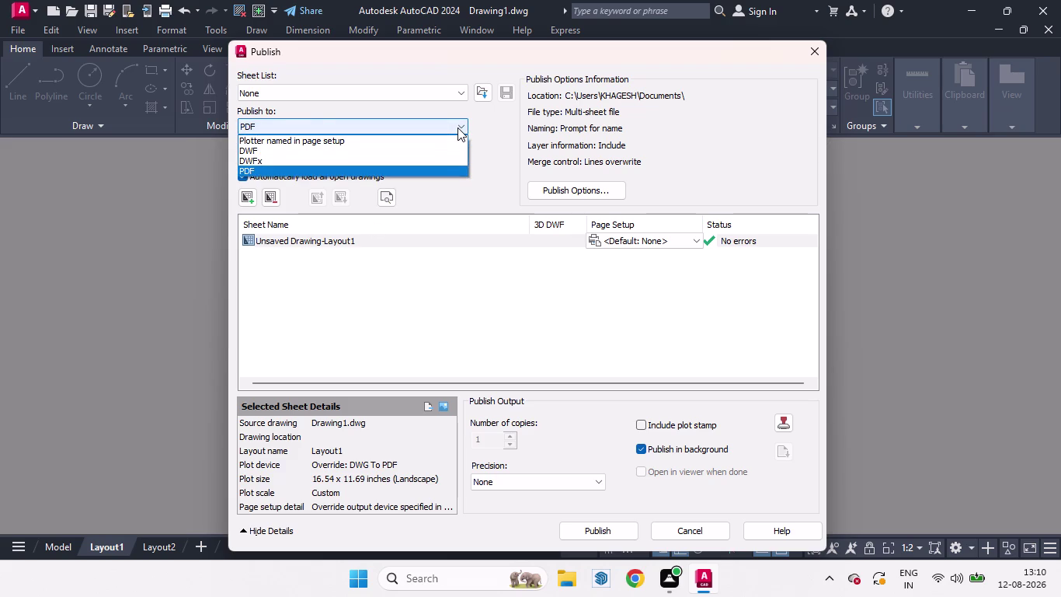
click(458, 128)
click(461, 95)
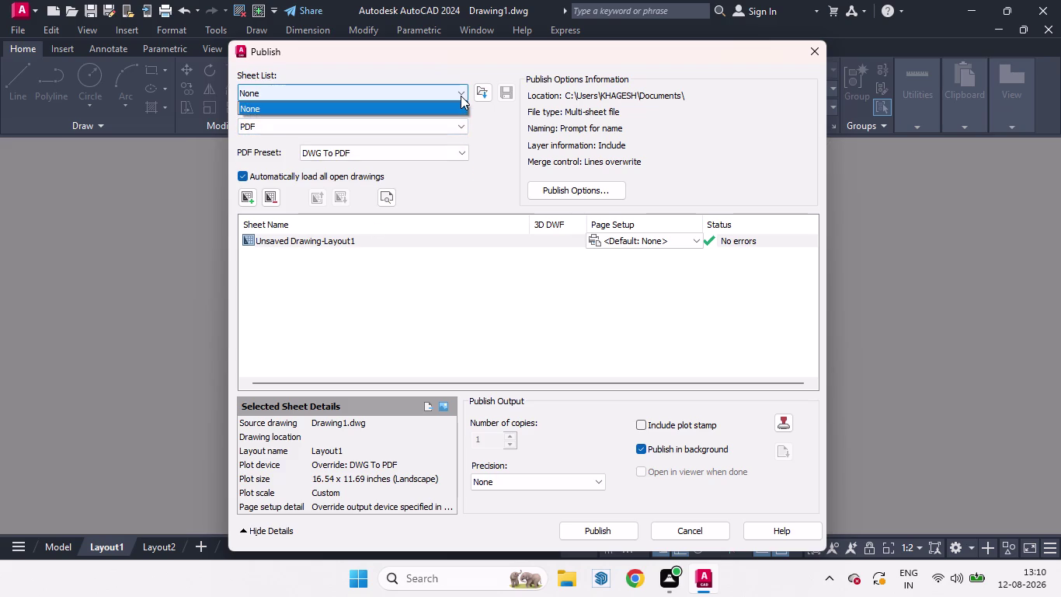
click(461, 95)
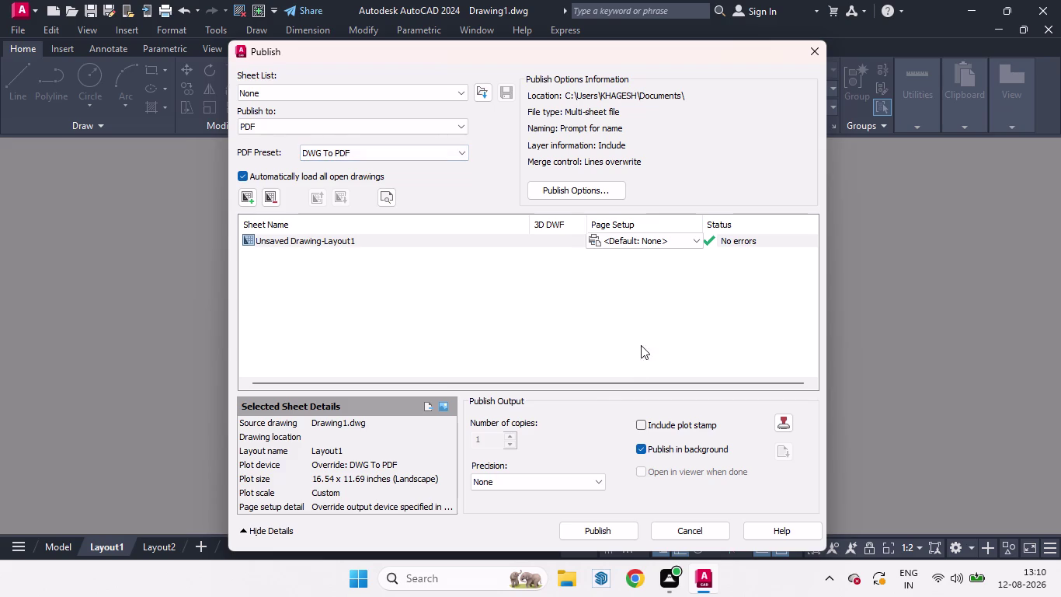
click(594, 532)
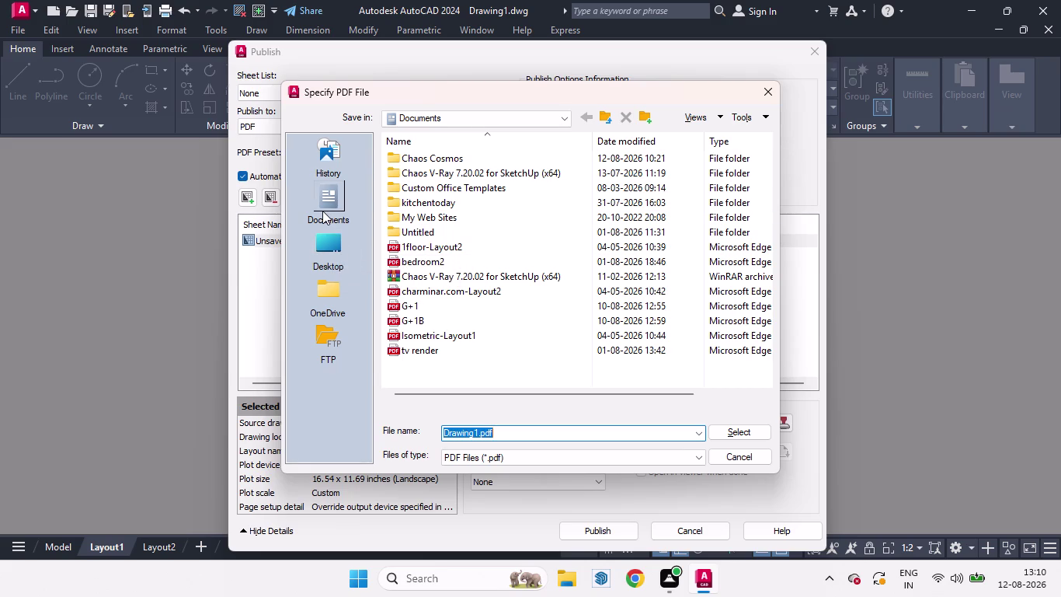
Name the PDF 'INTERNSHIP Drawing1' in the Desktop folder.
click(335, 251)
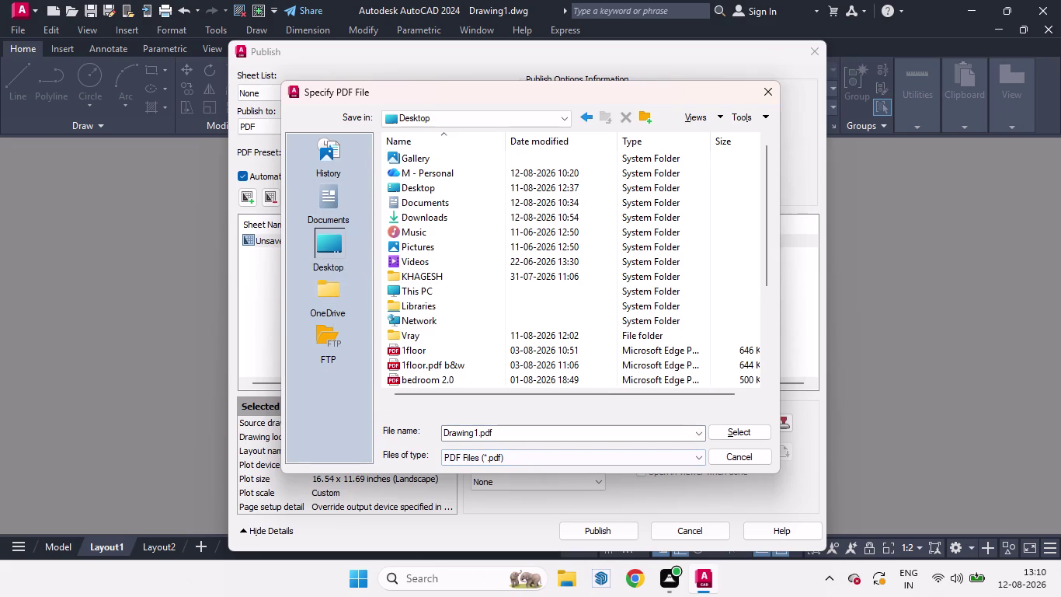
click(504, 435)
click(504, 435)
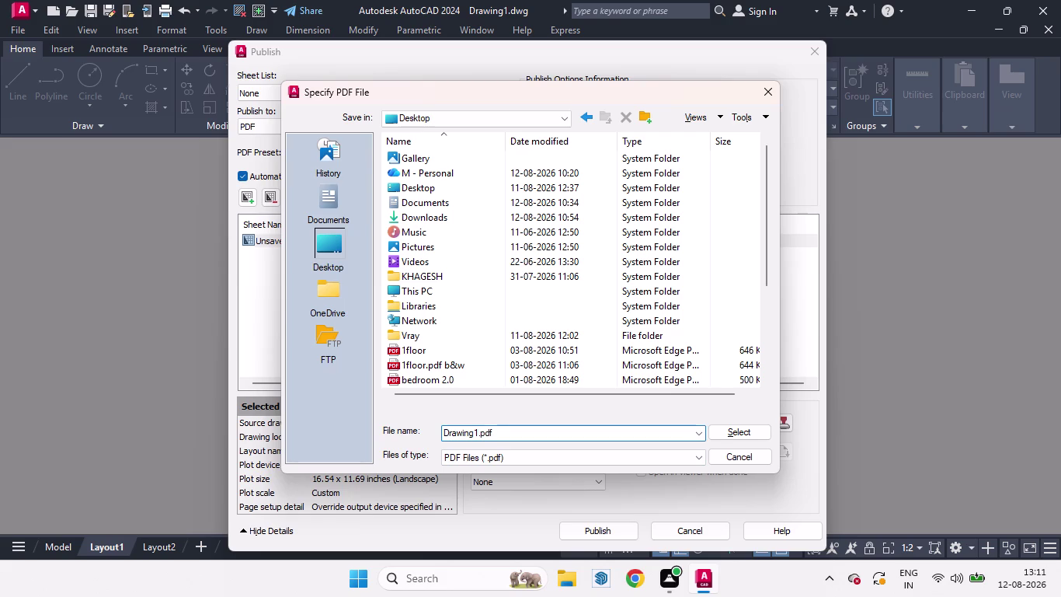
click(508, 433)
click(506, 432)
click(444, 429)
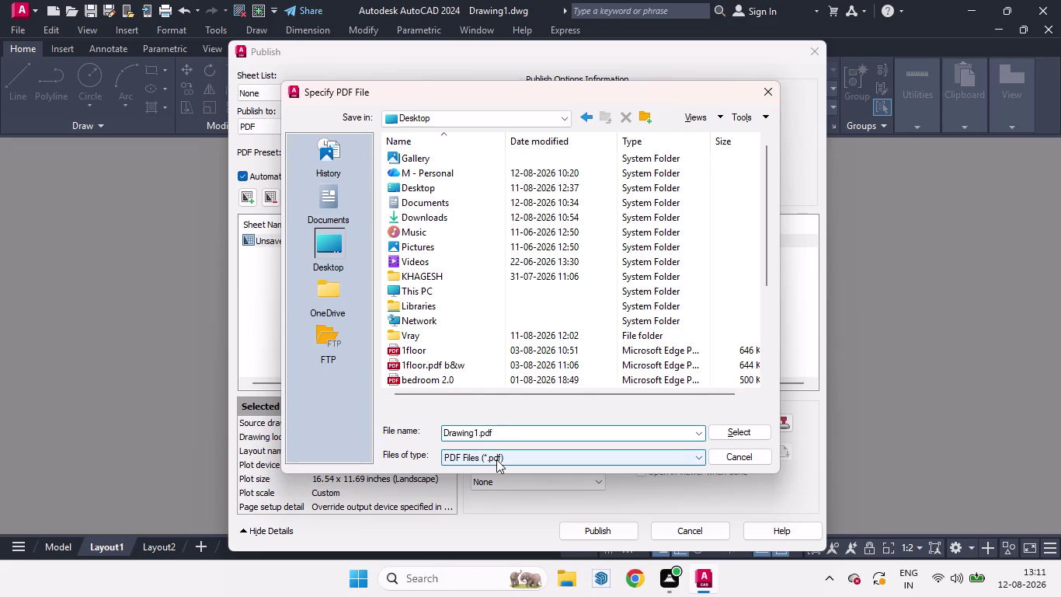
text(IN)
text(TER)
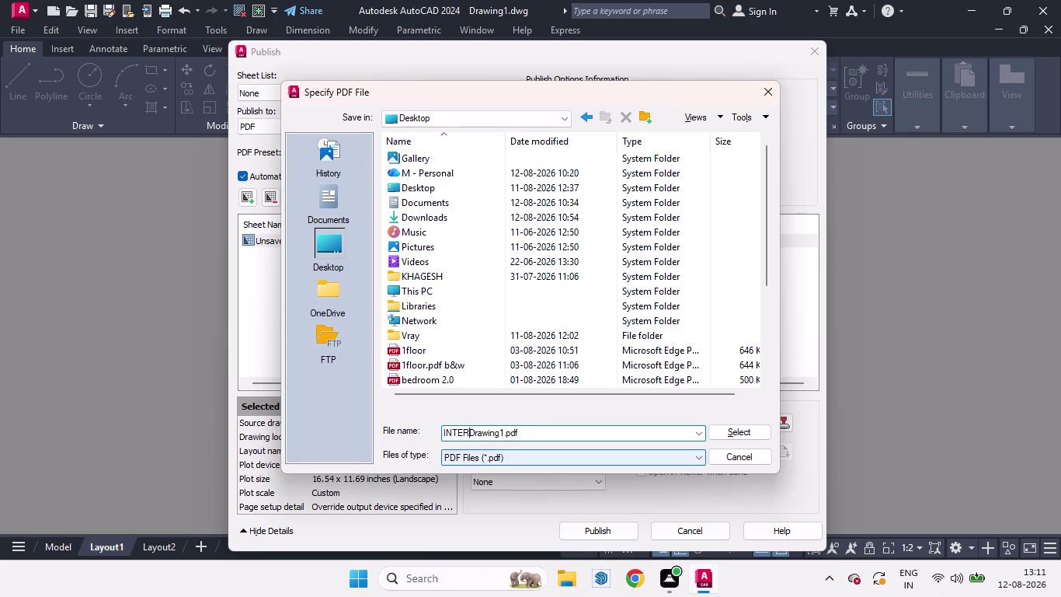
text(NSHIP)
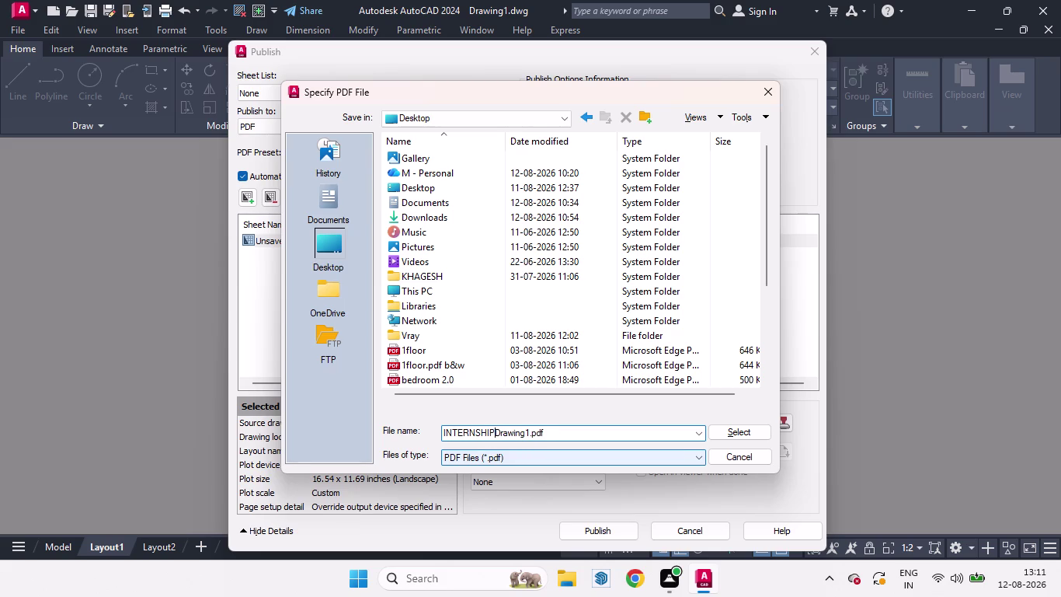
key(space)
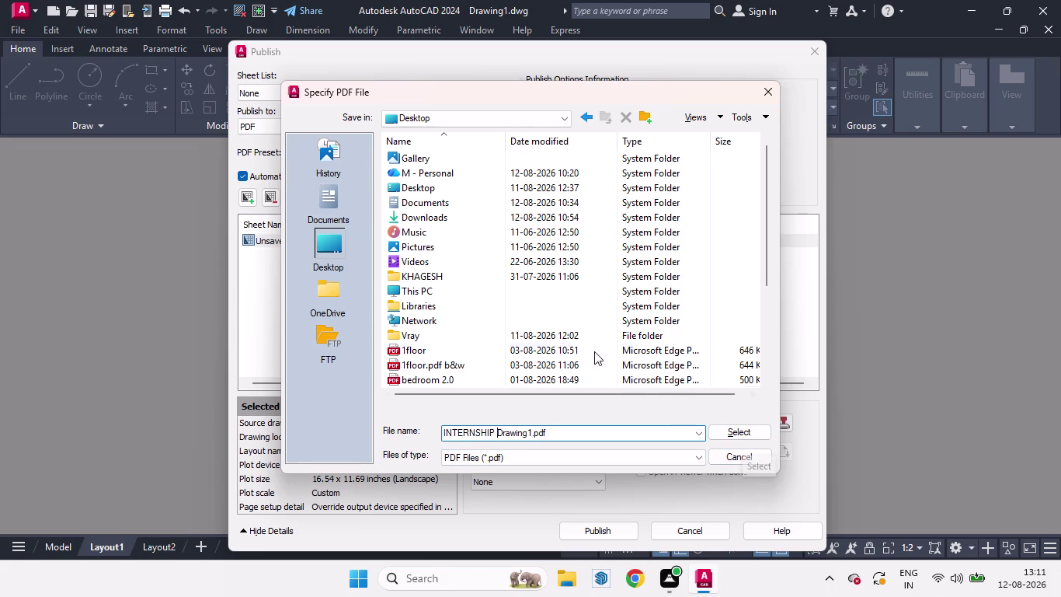
Confirm the PDF location, save the sheet list, and dismiss the publishing warnings.
click(422, 188)
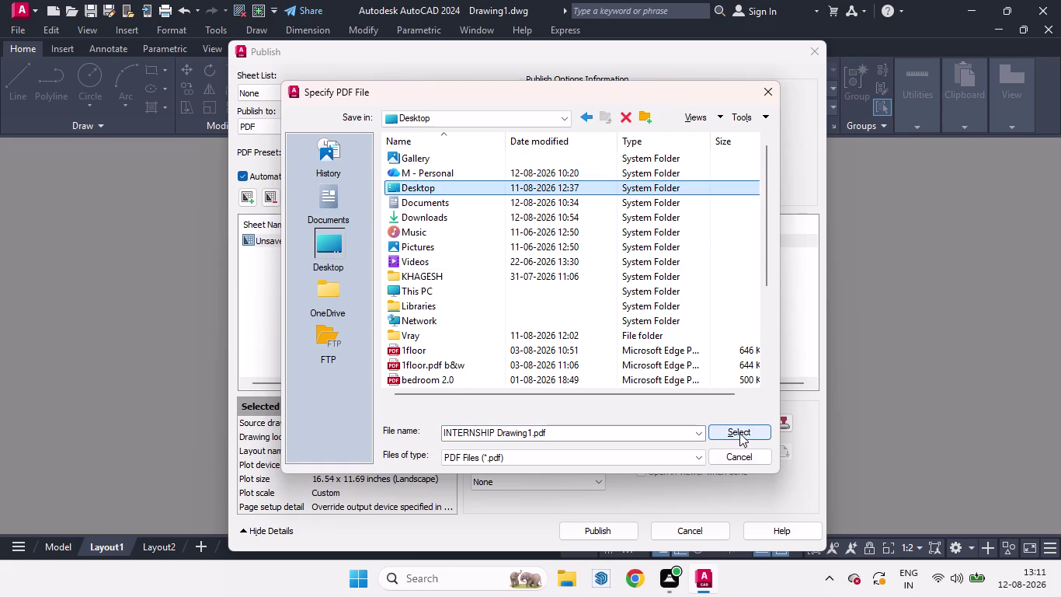
click(740, 434)
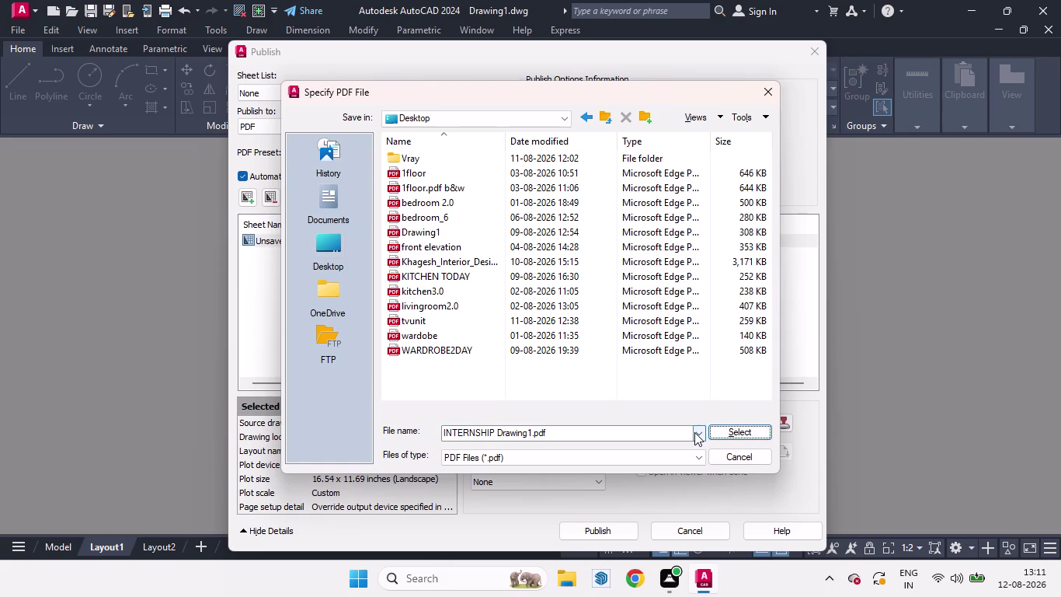
click(751, 433)
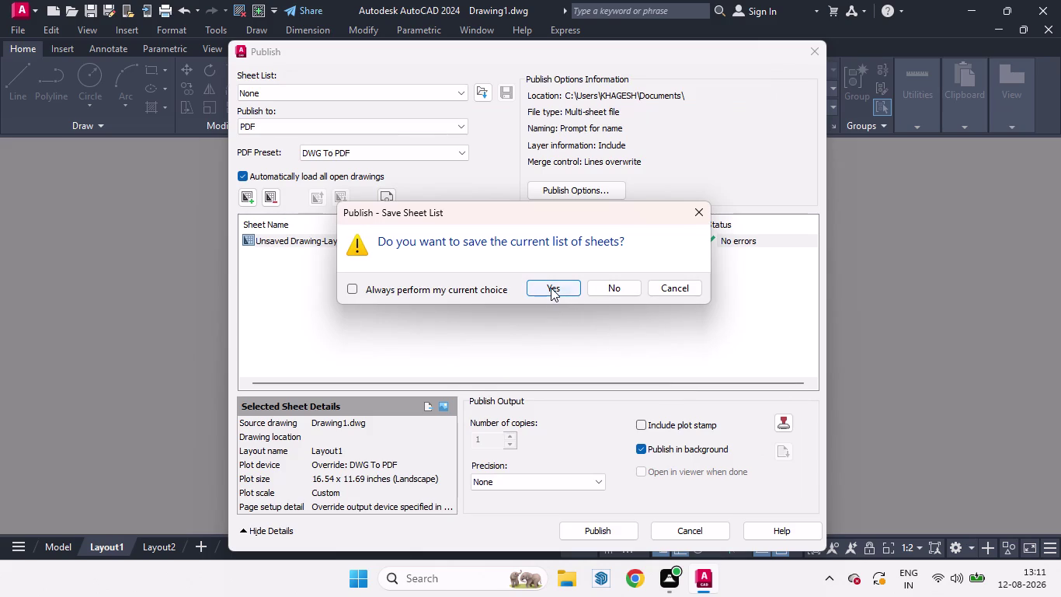
click(550, 287)
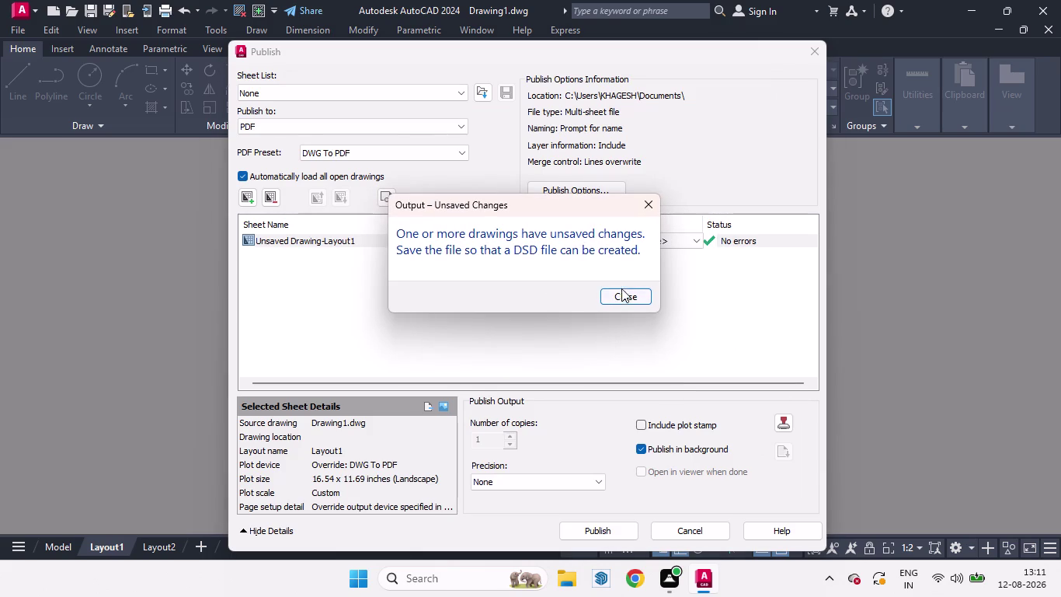
click(625, 293)
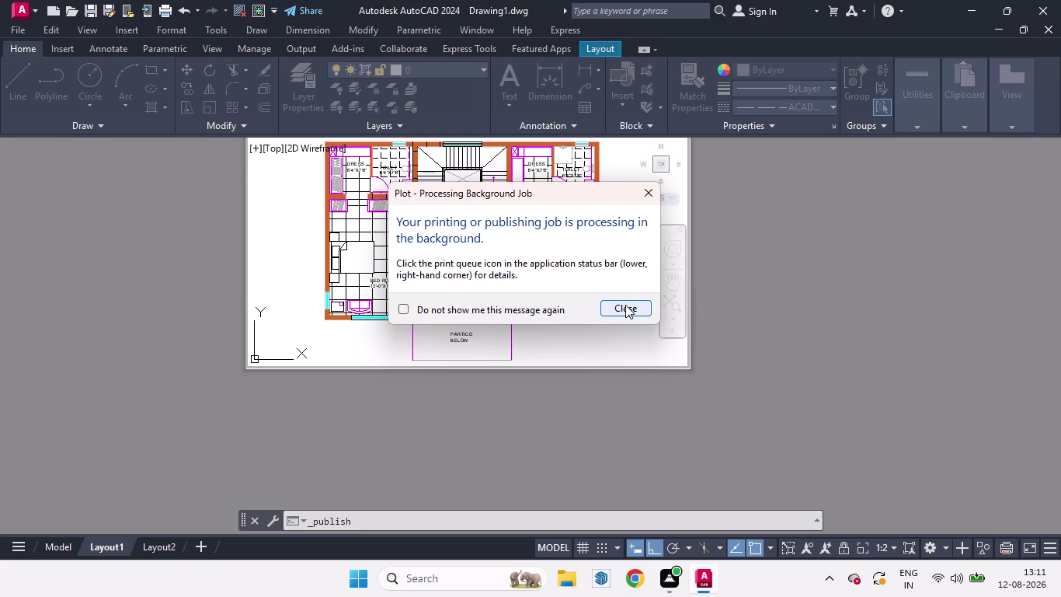
click(626, 304)
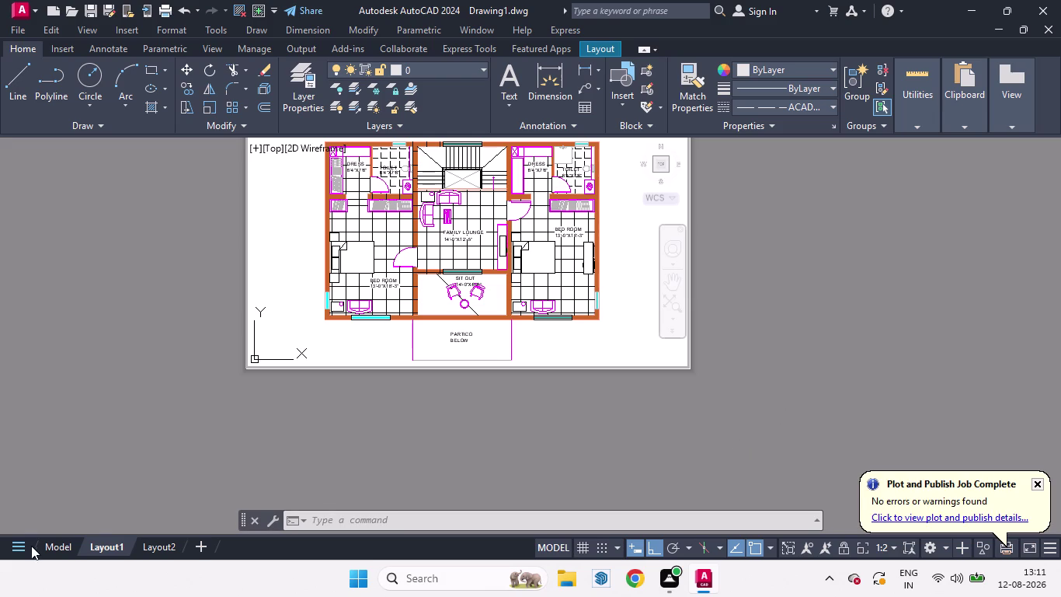
Return to model space and rename the drawing to 'Drawing1 INTERNSHIP1' in Save As.
click(57, 548)
click(11, 33)
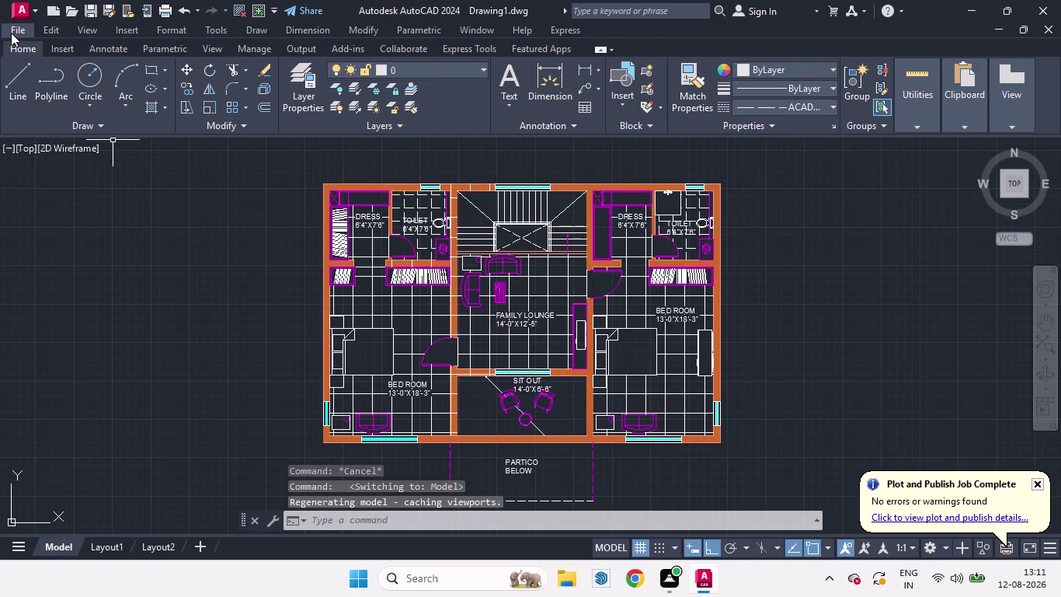
click(77, 194)
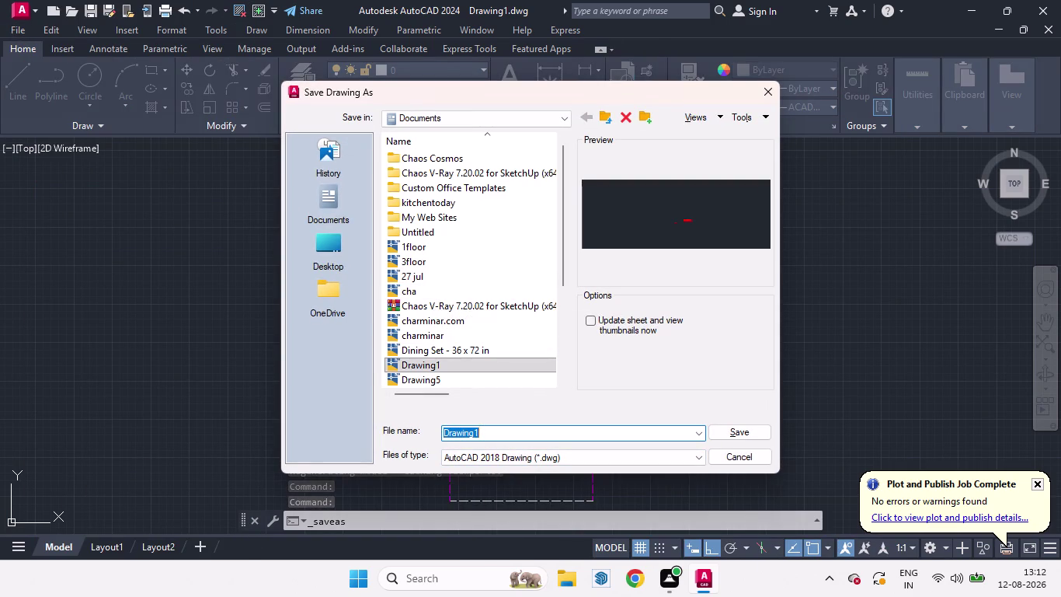
click(487, 432)
key(space)
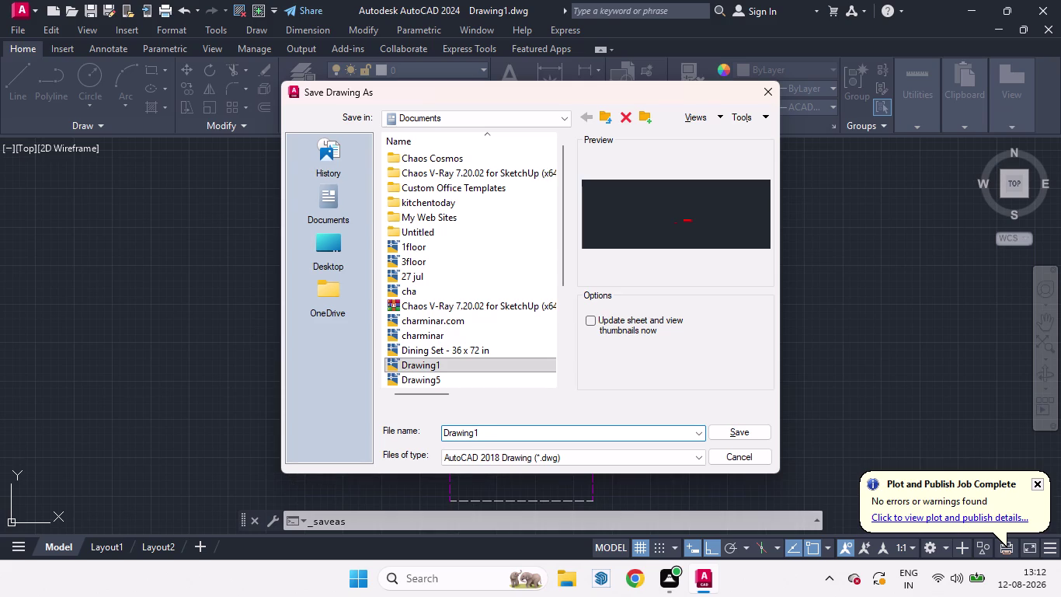
text(INTER)
text(NSHIP)
key(1)
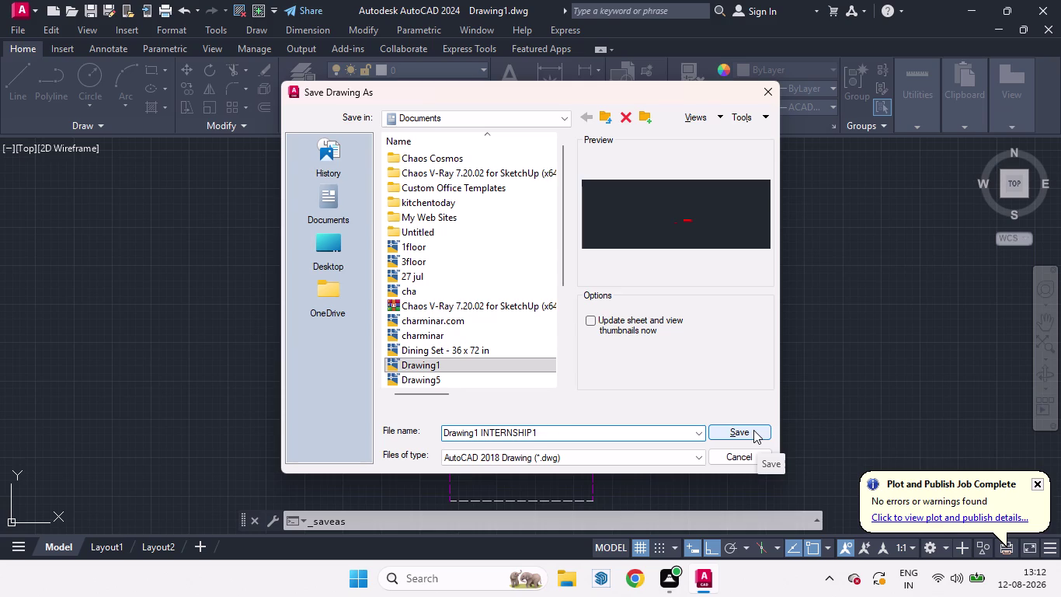
Save Drawing1 INTERNSHIP1.dwg to Documents and close the drawing.
click(315, 204)
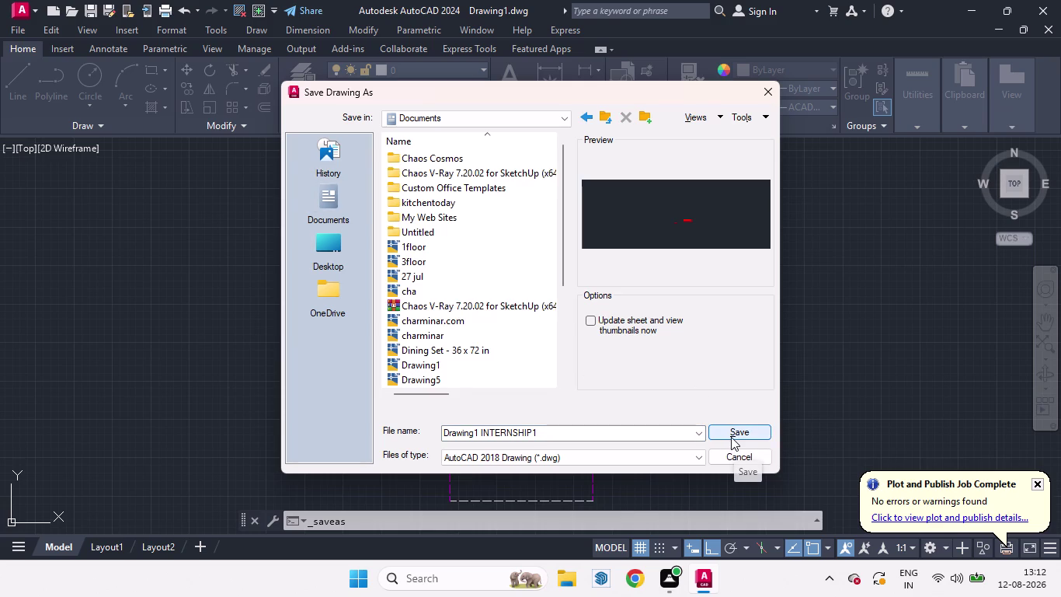
click(732, 436)
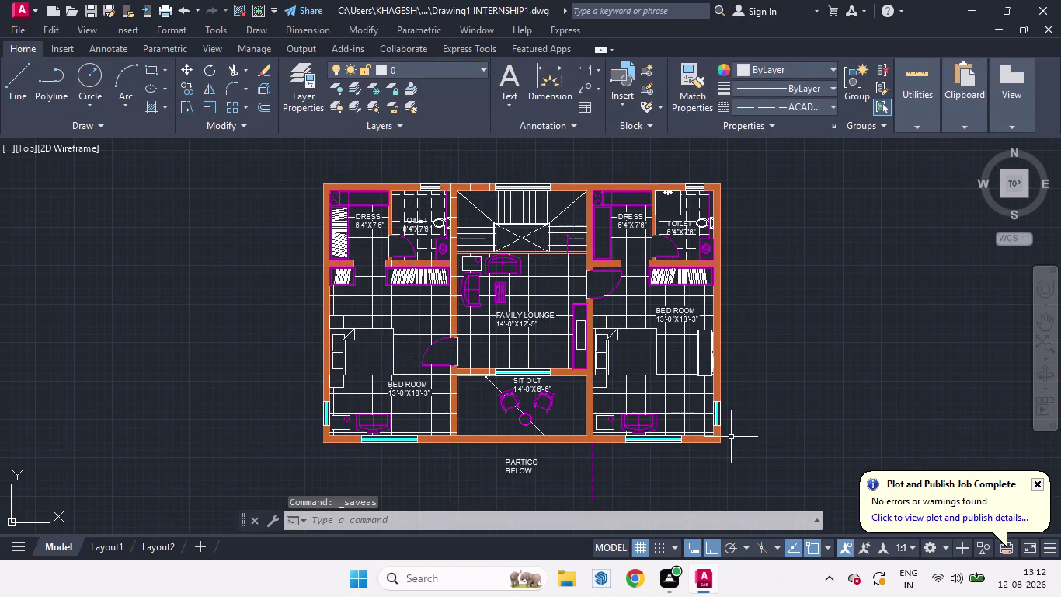
click(1051, 9)
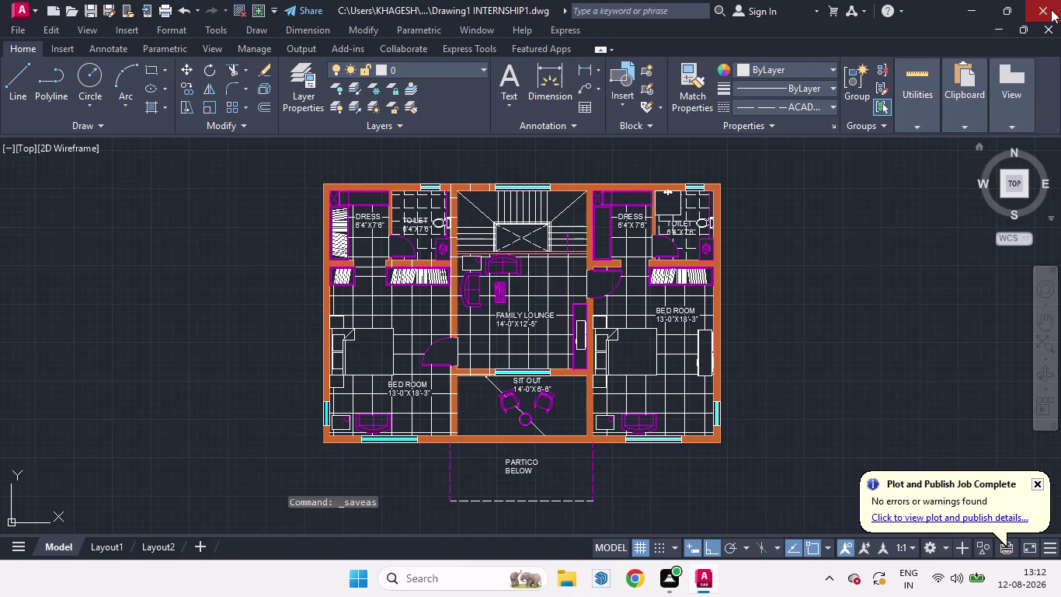
click(1046, 9)
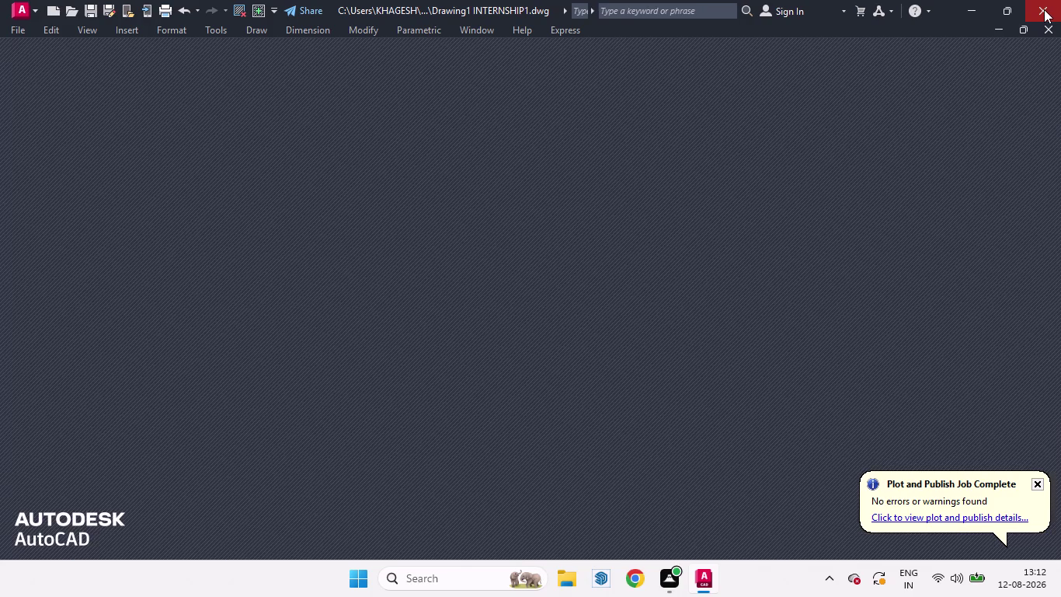